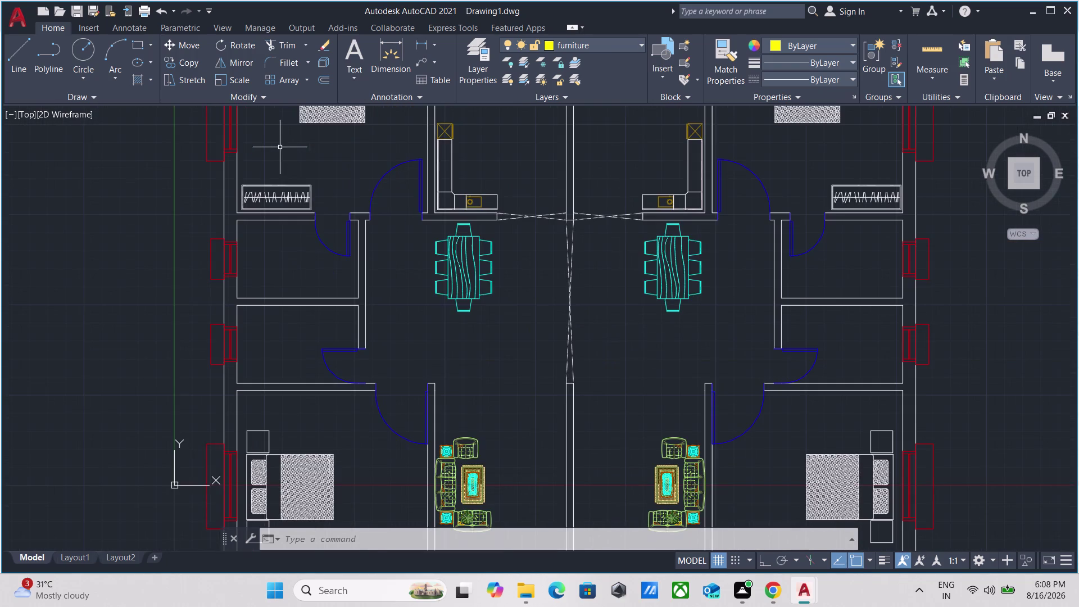
Zoom in and out to review the two mirrored apartment layouts.
scroll(down, 3)
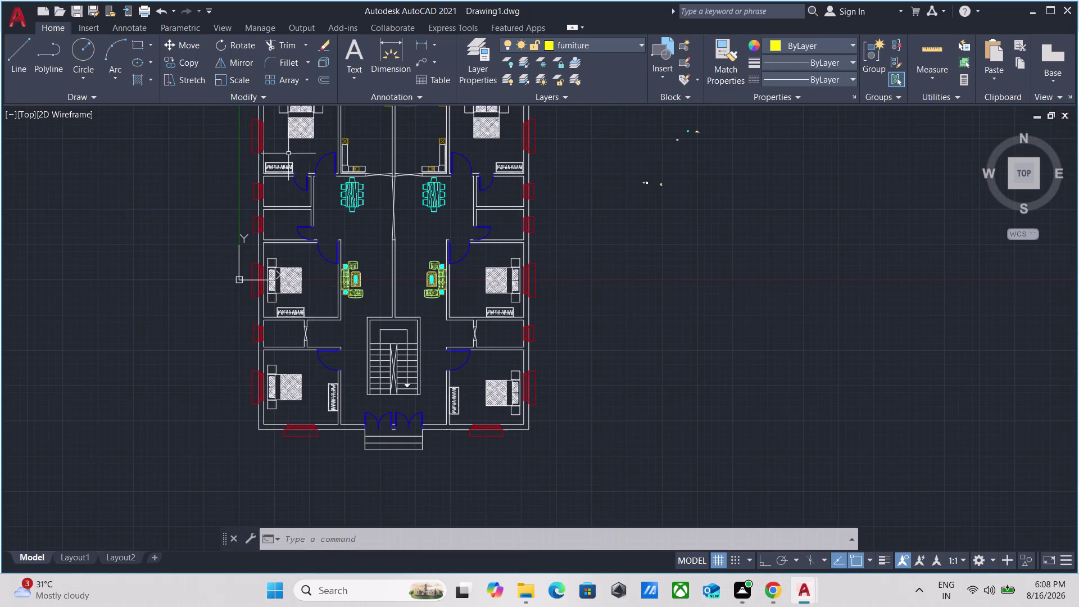
scroll(up, 3)
scroll(up, 3)
scroll(down, 3)
scroll(down, 3)
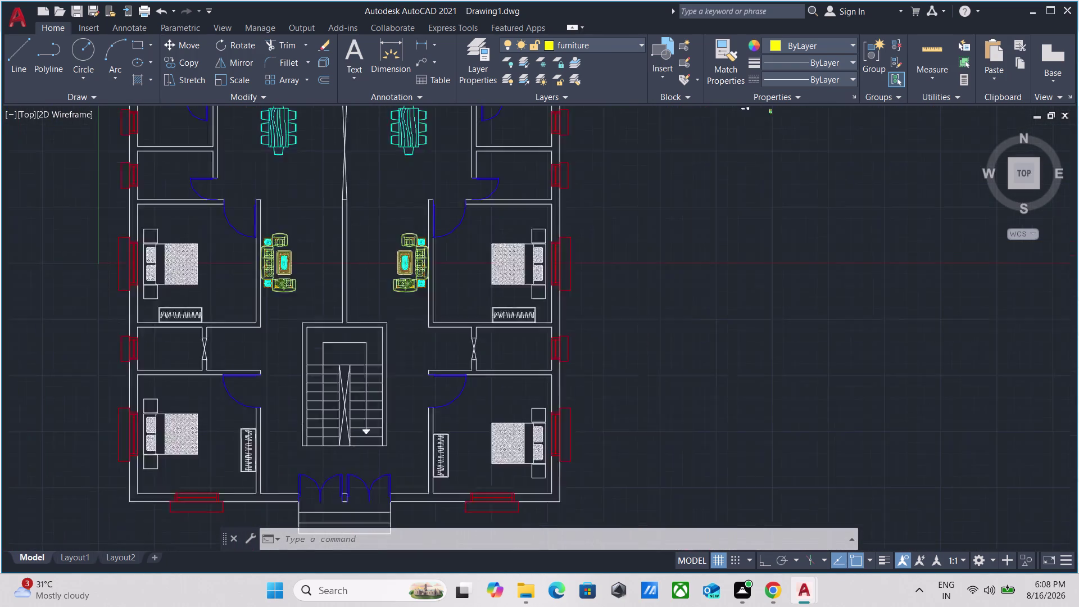
scroll(up, 3)
scroll(up, 3)
scroll(down, 3)
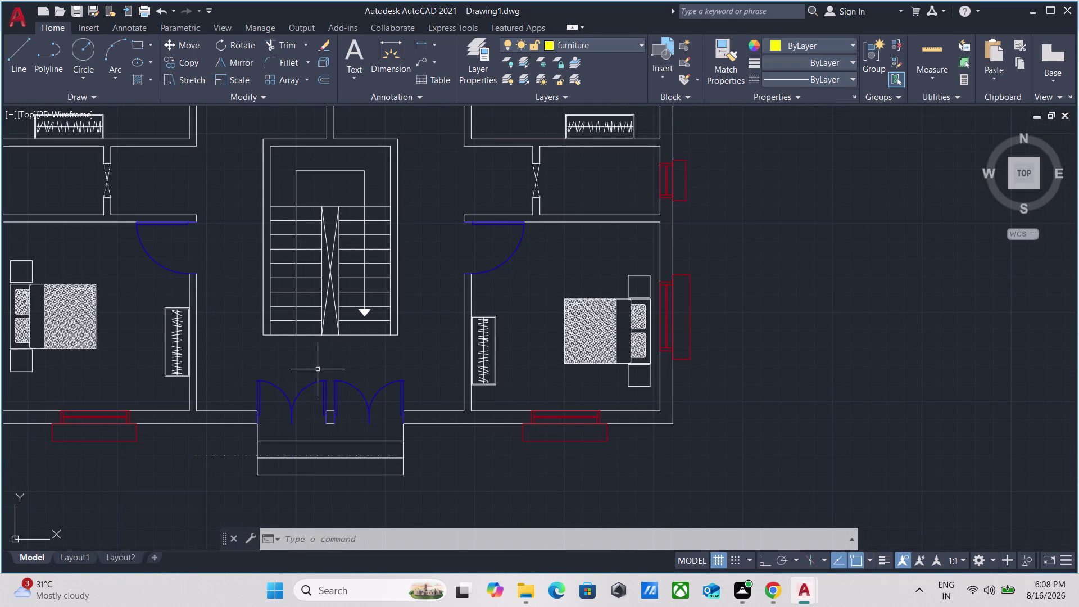
scroll(up, 3)
scroll(up, 3)
scroll(down, 3)
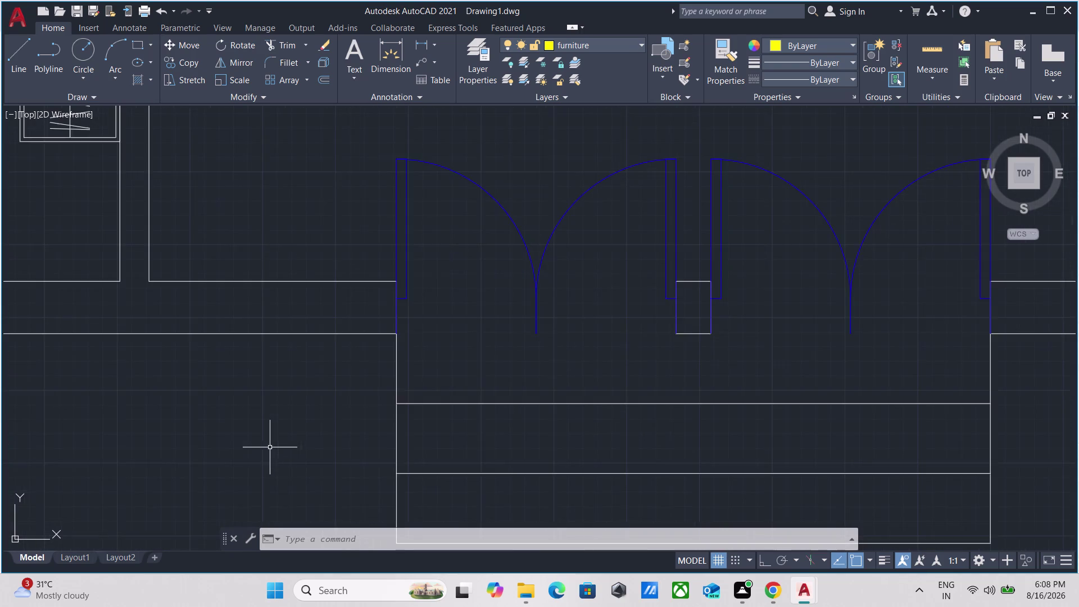
scroll(down, 3)
scroll(down, 3)
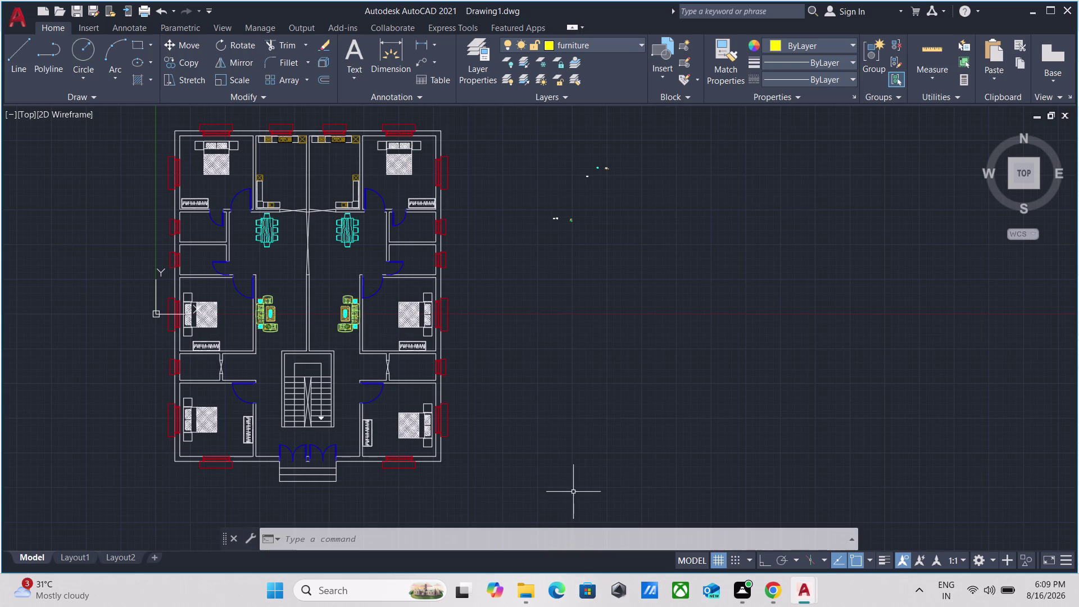
scroll(up, 3)
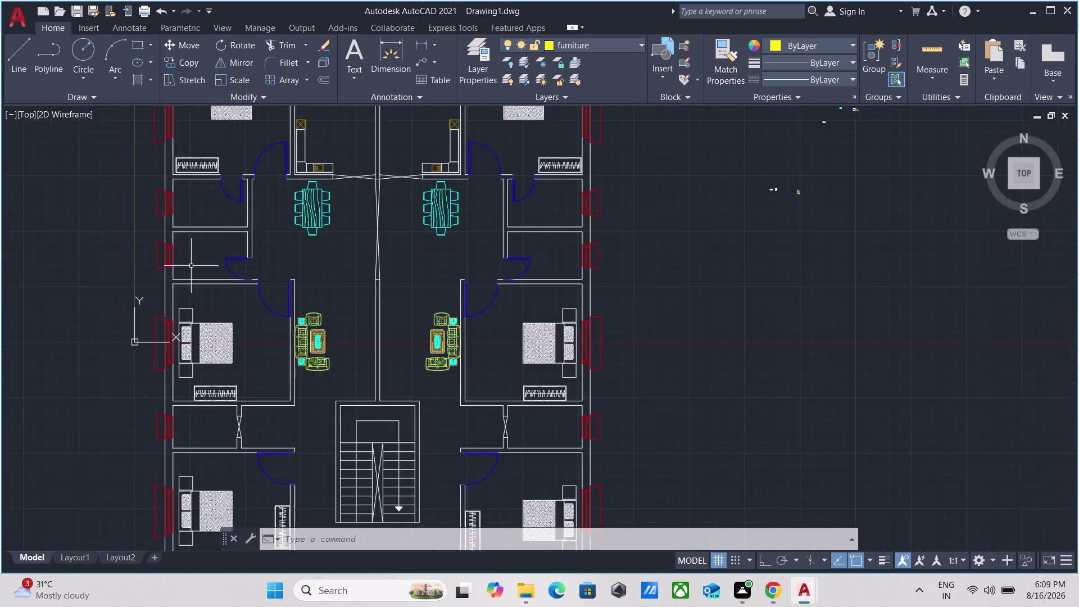
scroll(up, 3)
scroll(down, 3)
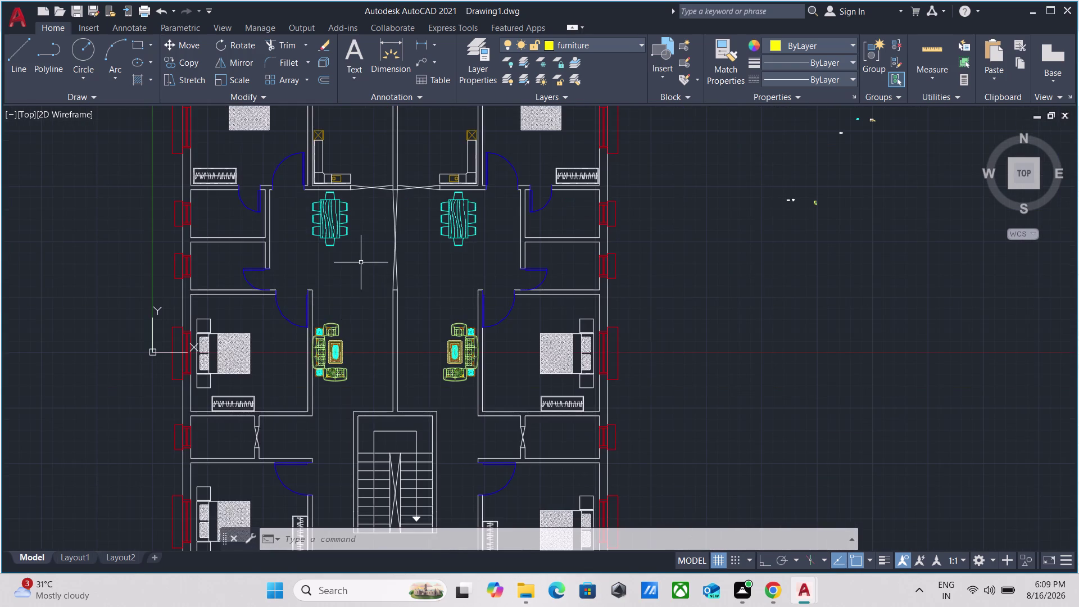
scroll(up, 3)
scroll(down, 3)
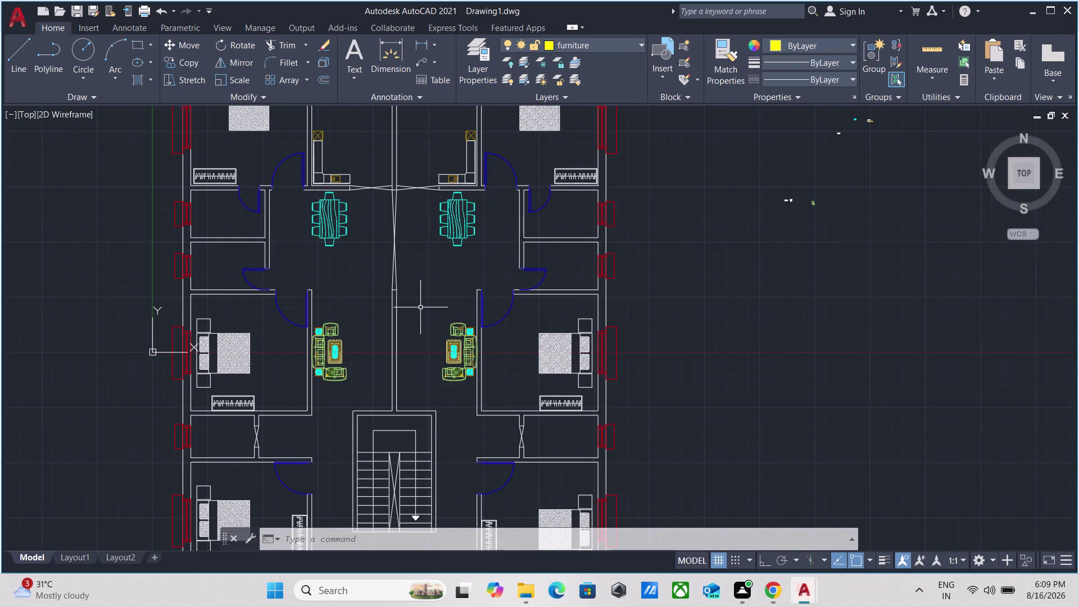
scroll(down, 3)
scroll(up, 3)
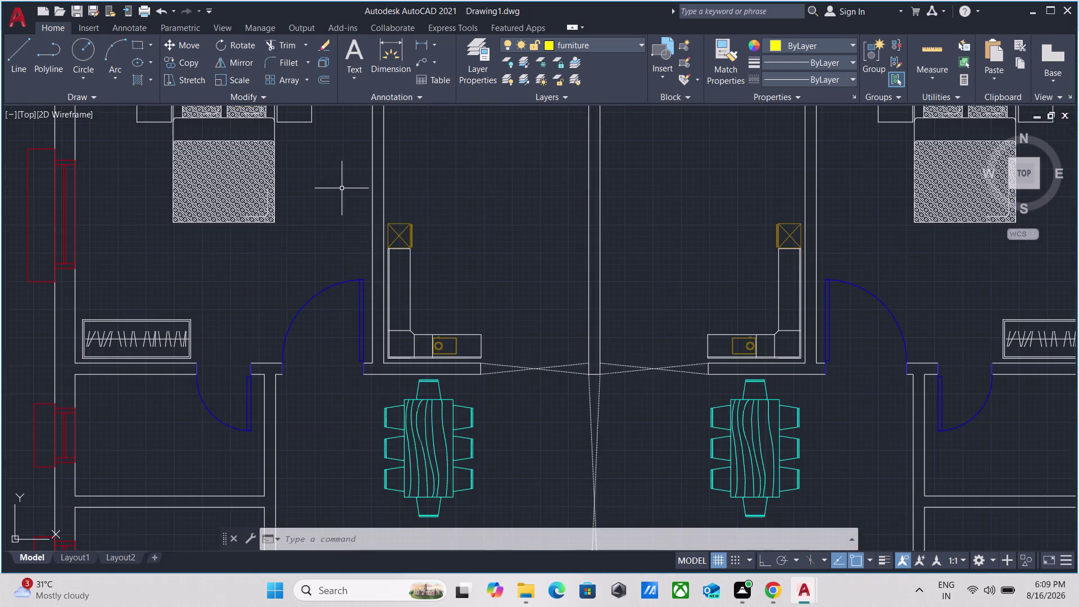
scroll(down, 3)
scroll(up, 3)
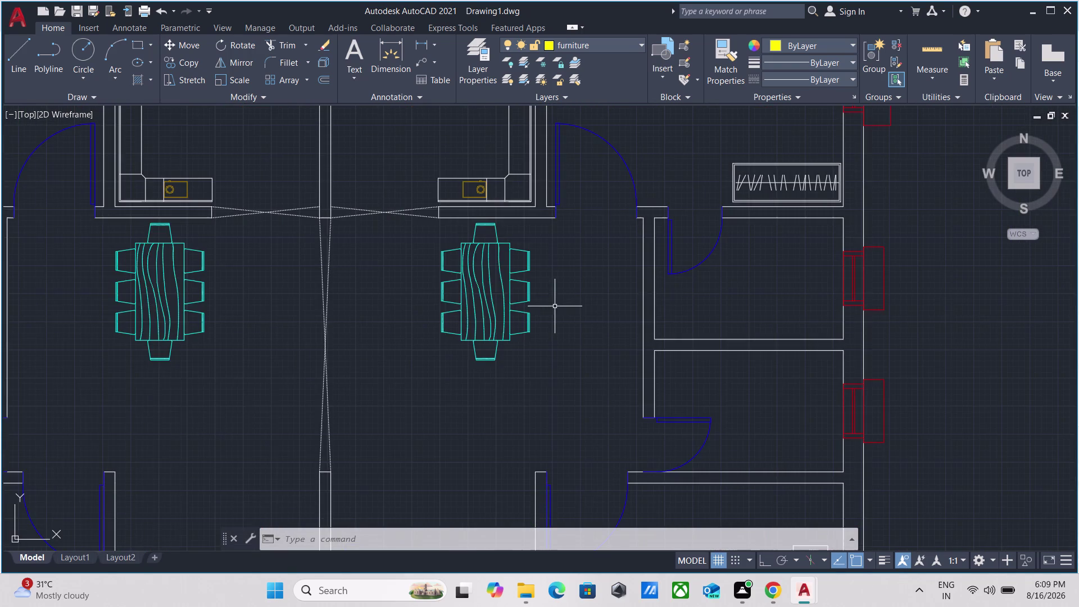
scroll(down, 3)
Pan over to the living room sofas, then switch to Autocad Blocks (2).dwg.
middle_drag(555, 334, 453, 214)
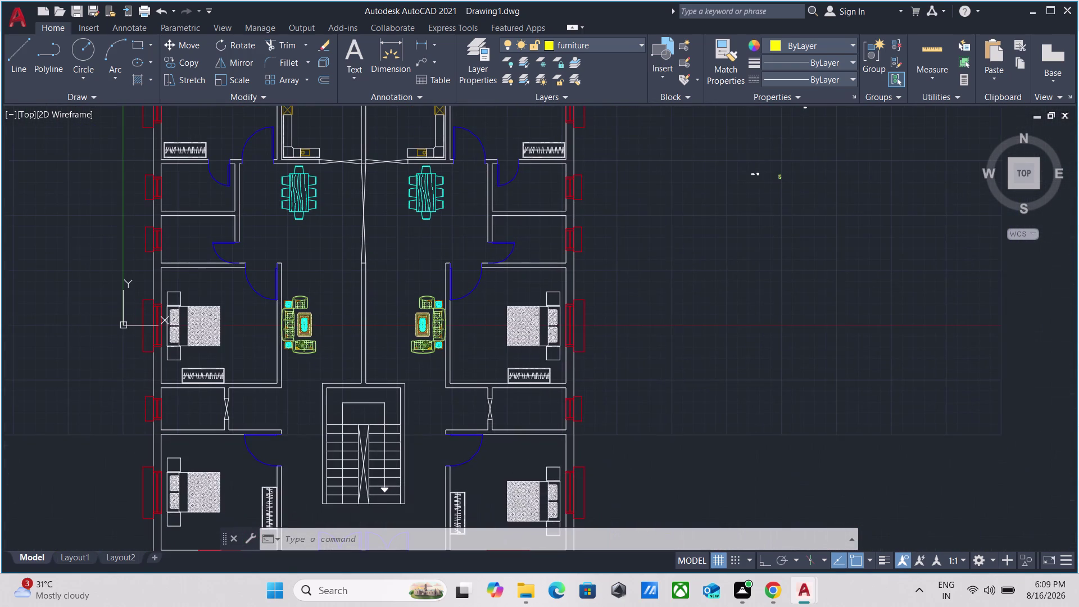
scroll(up, 3)
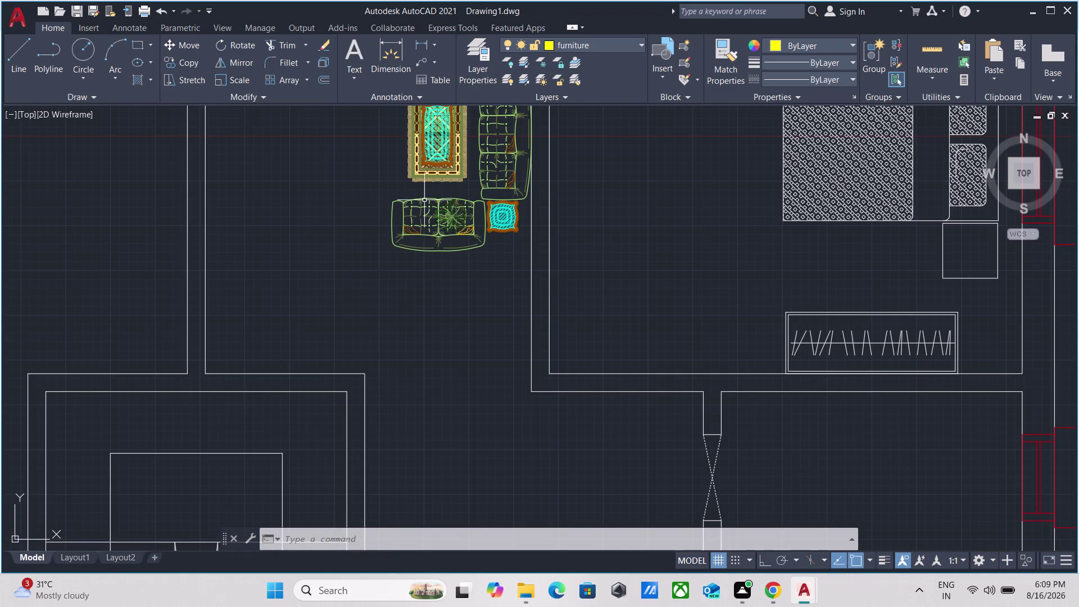
scroll(down, 3)
middle_drag(367, 193, 351, 268)
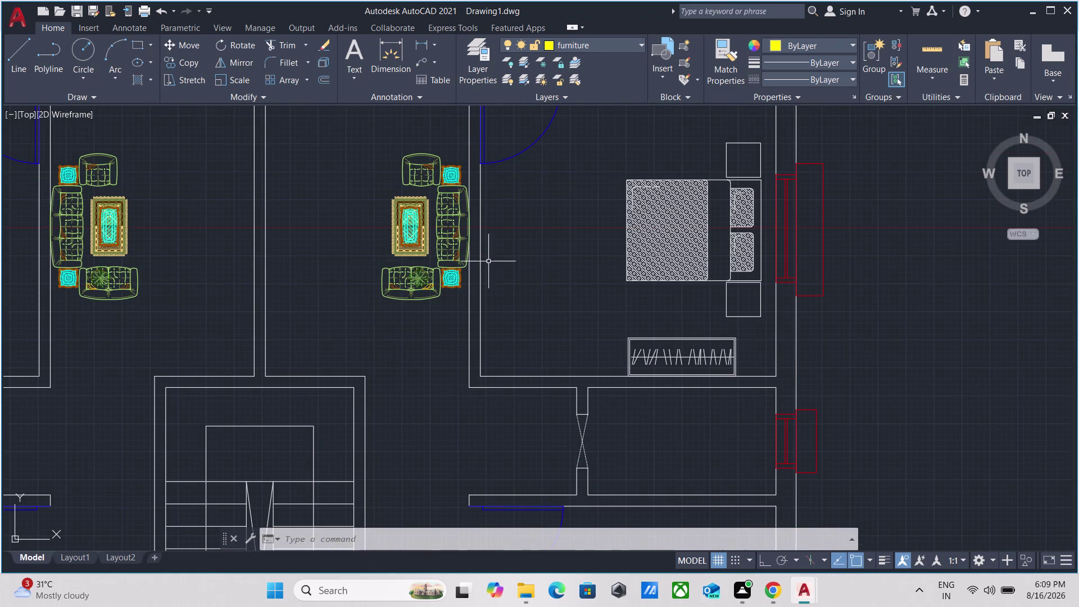
scroll(down, 3)
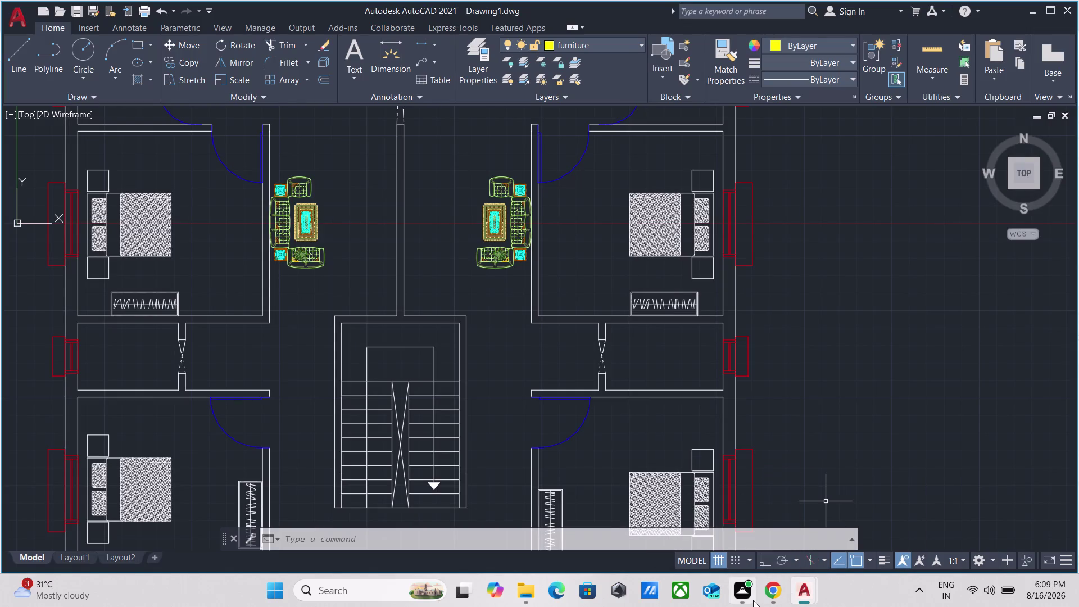
click(837, 539)
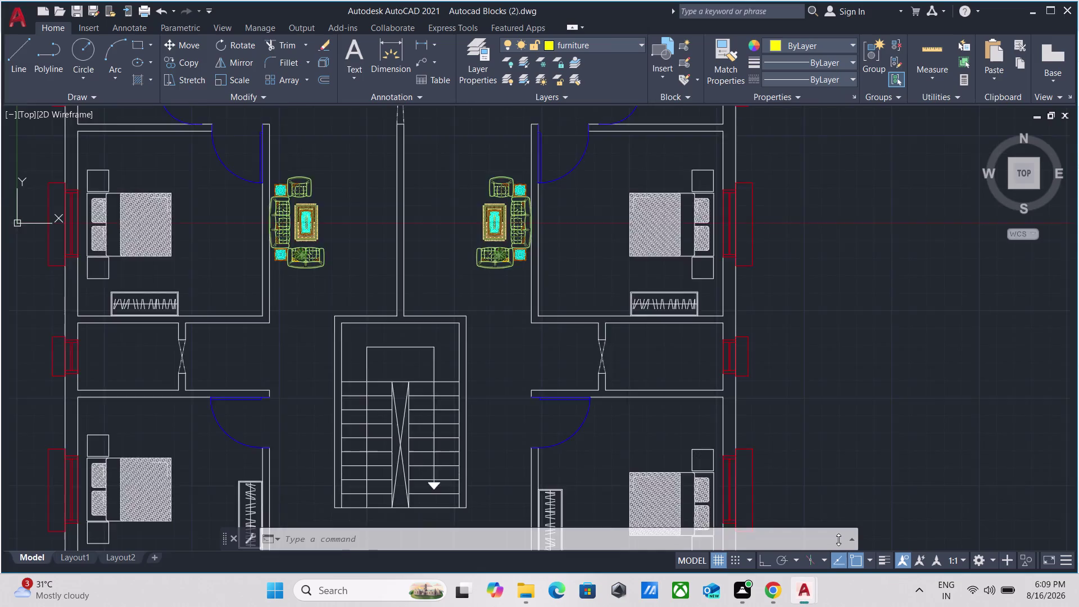
Browse the library's outdoor furniture, fireplace, cabinet and wardrobe blocks.
scroll(down, 3)
scroll(down, 3)
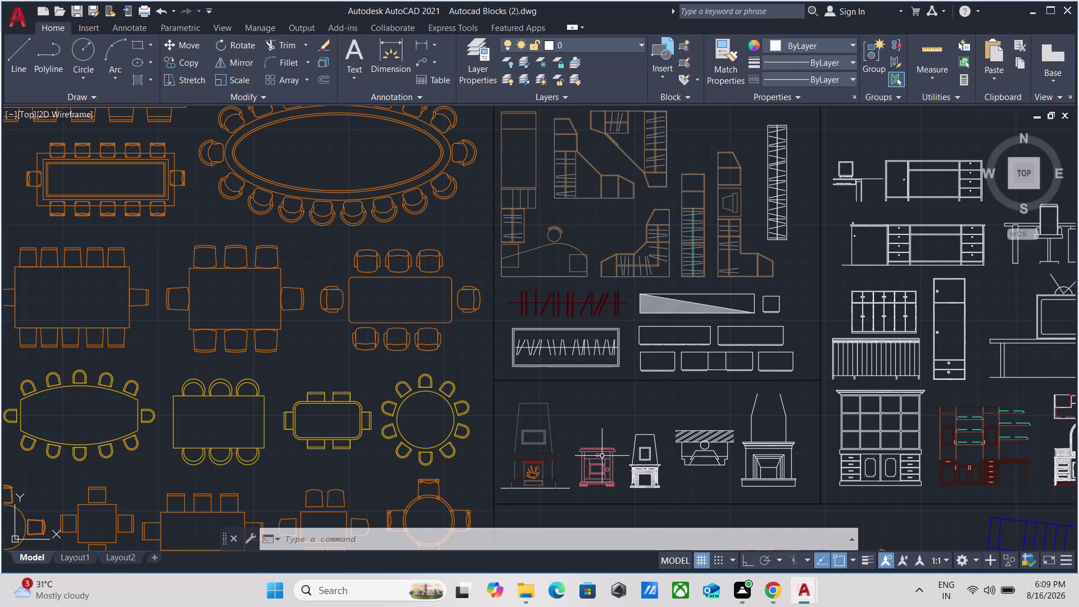
scroll(down, 3)
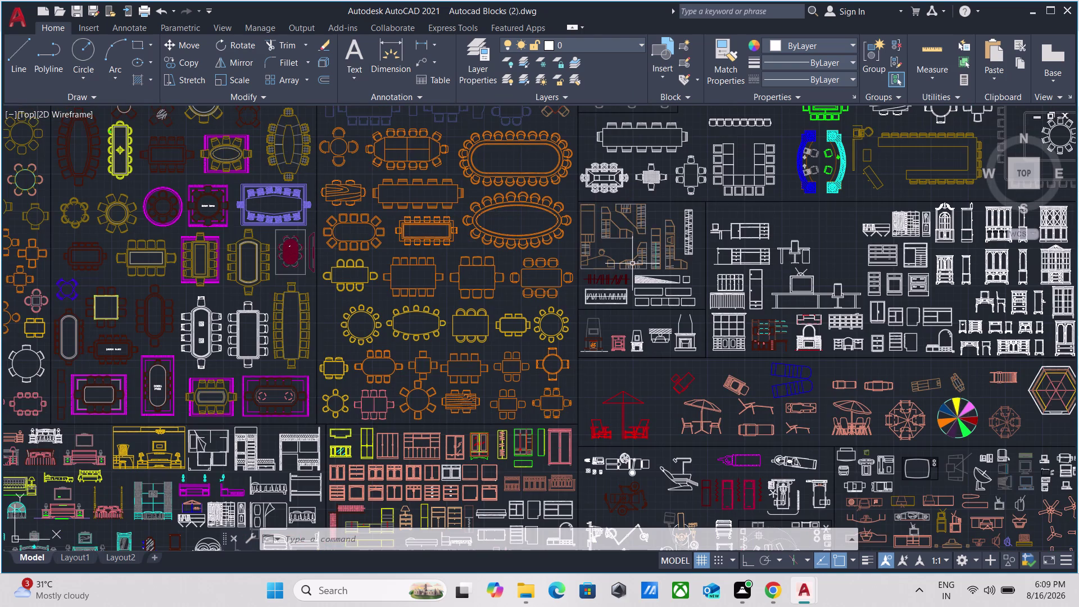
scroll(up, 3)
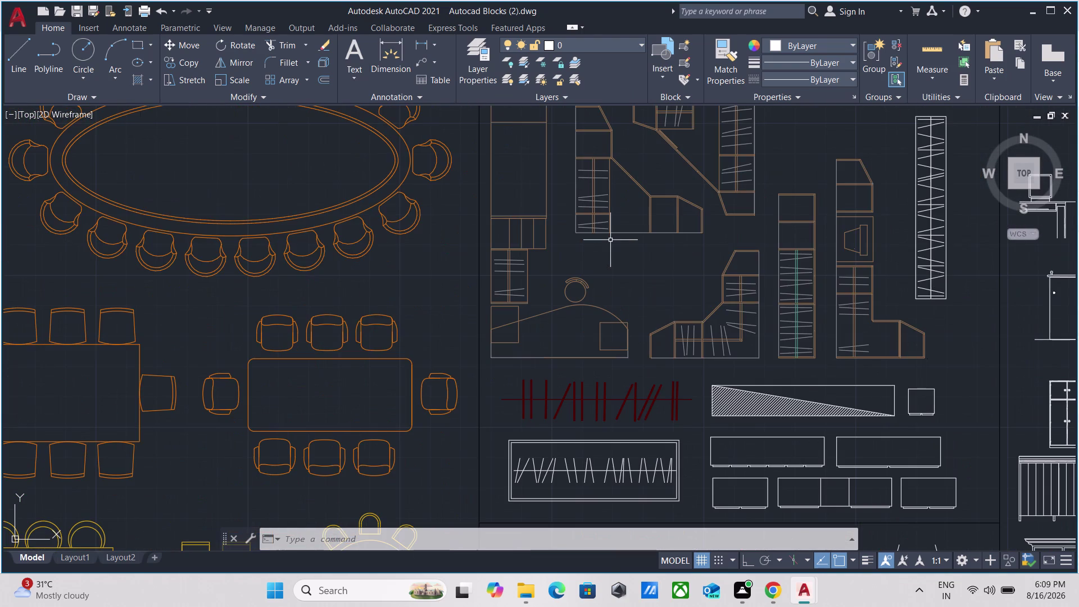
scroll(down, 3)
scroll(down, 3)
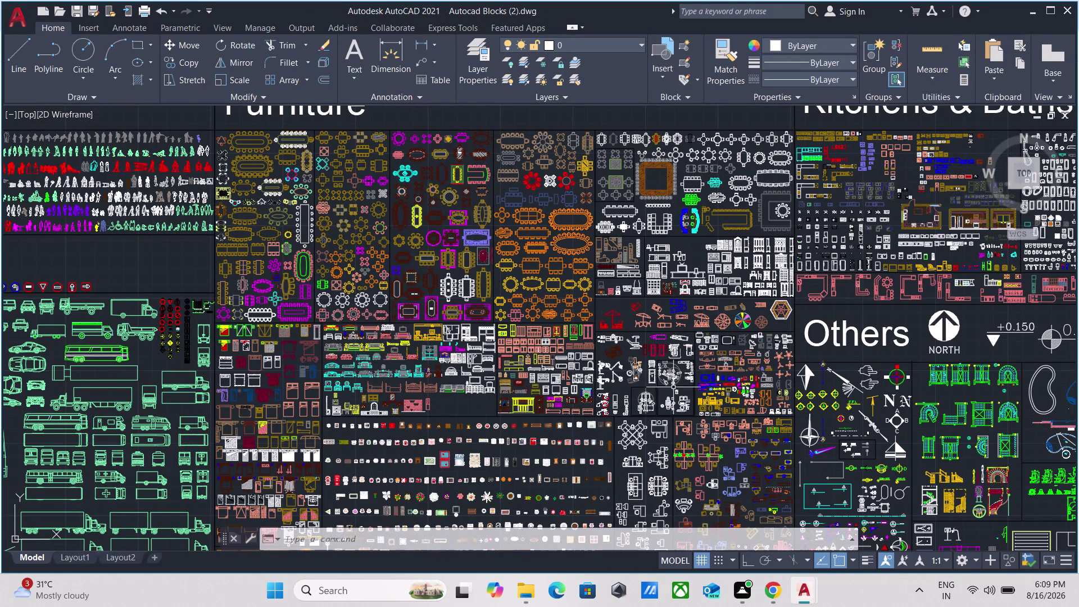
scroll(up, 3)
scroll(up, 3)
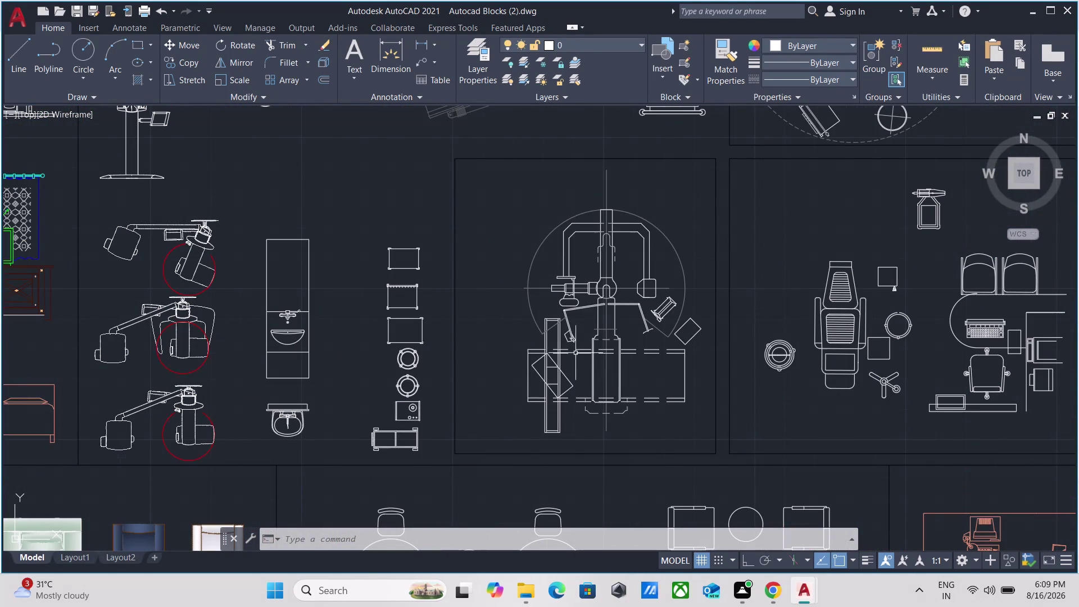
scroll(down, 3)
scroll(up, 3)
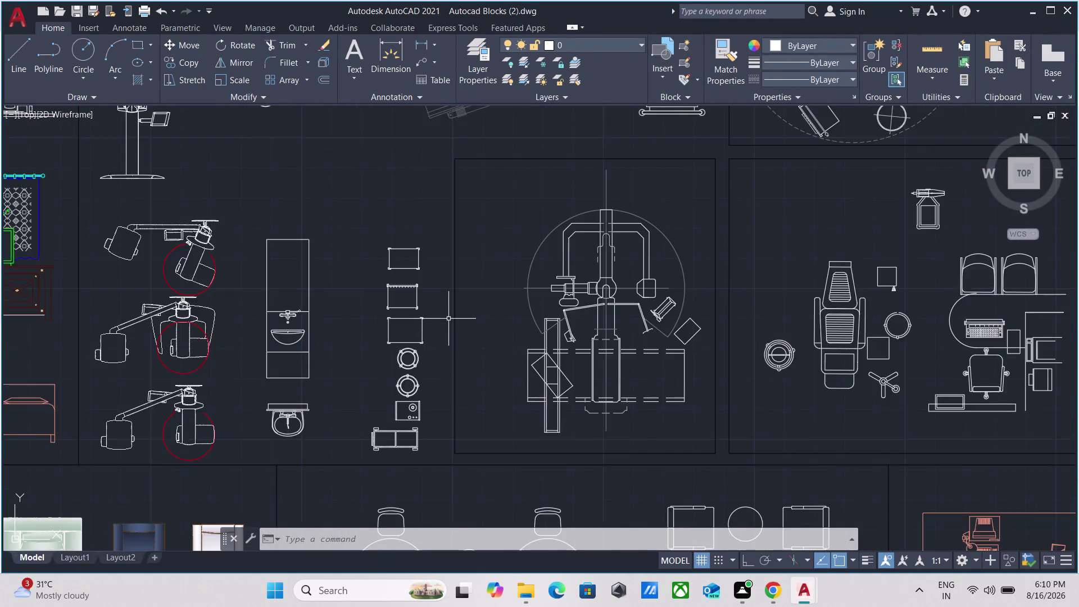
scroll(up, 3)
scroll(down, 3)
middle_drag(389, 259, 367, 459)
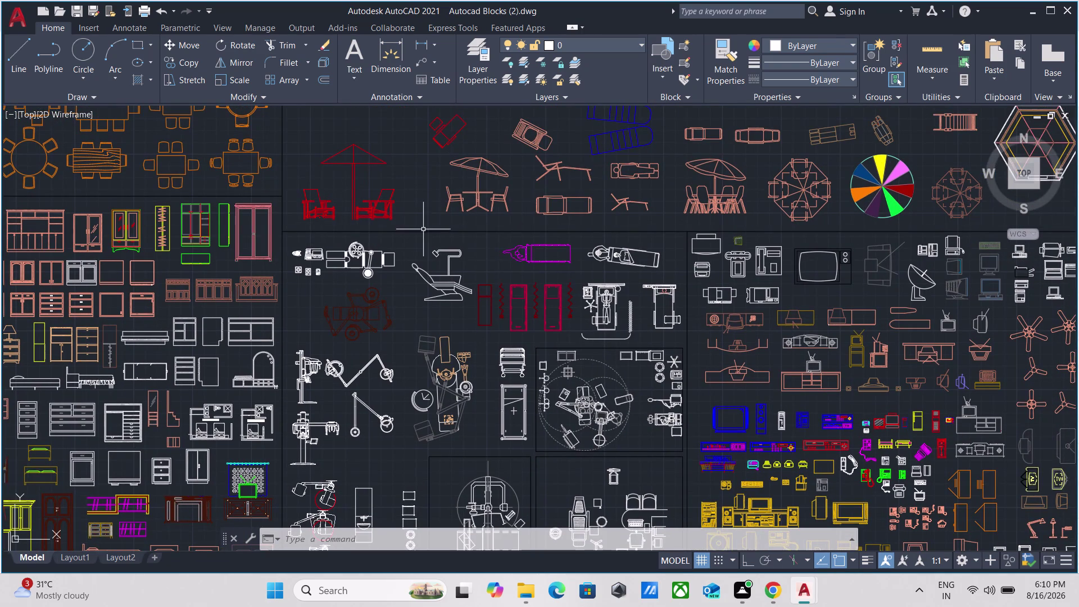
middle_drag(426, 231, 398, 420)
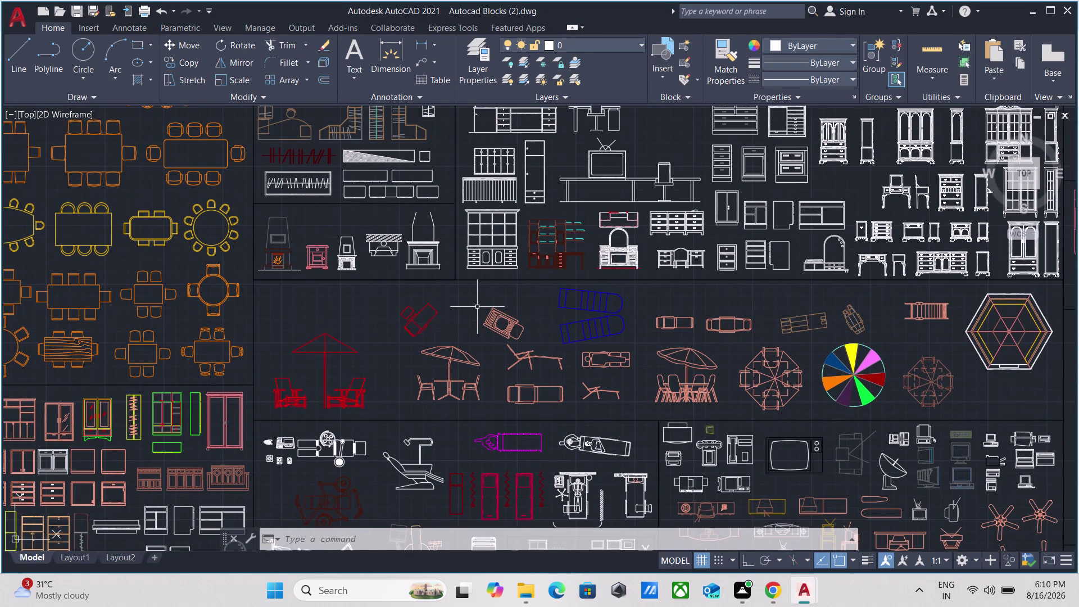
middle_drag(551, 273, 458, 533)
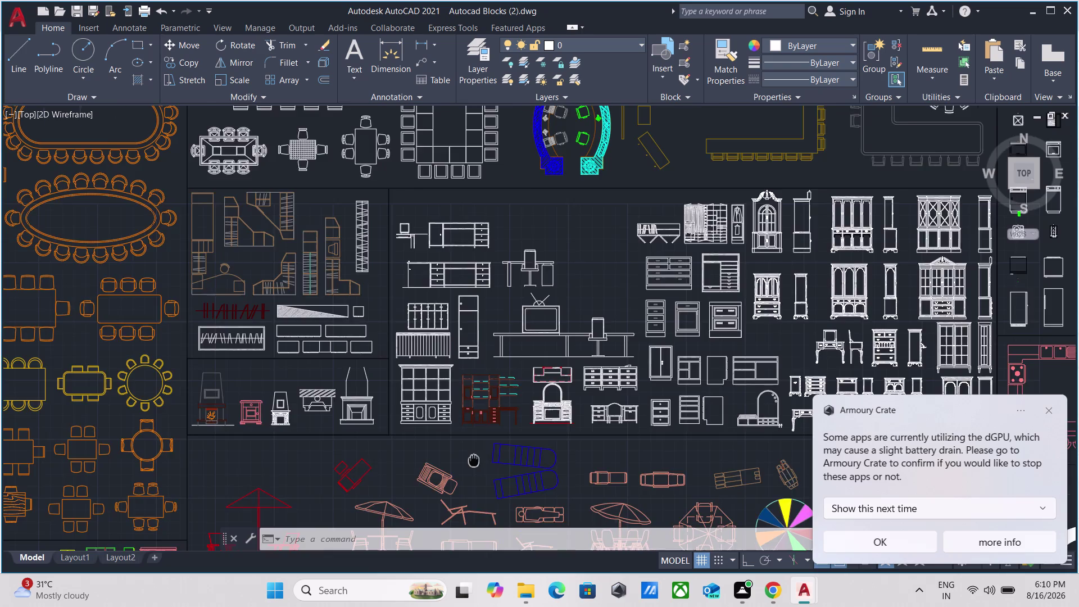
Pan past the dining and storage blocks and zoom in on the Kitchens & Baths fixtures.
scroll(down, 3)
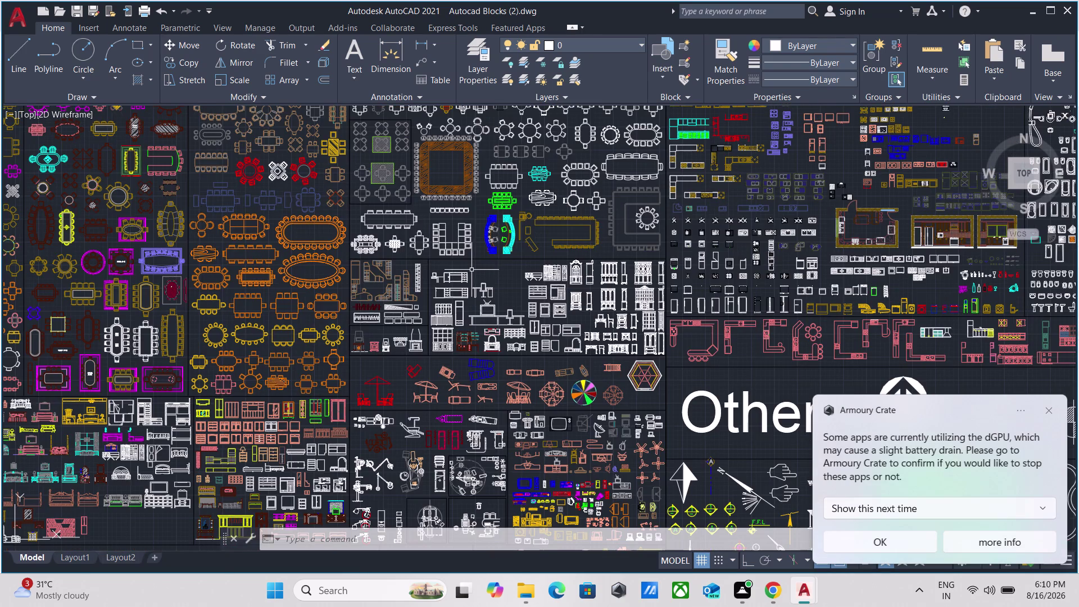
scroll(up, 3)
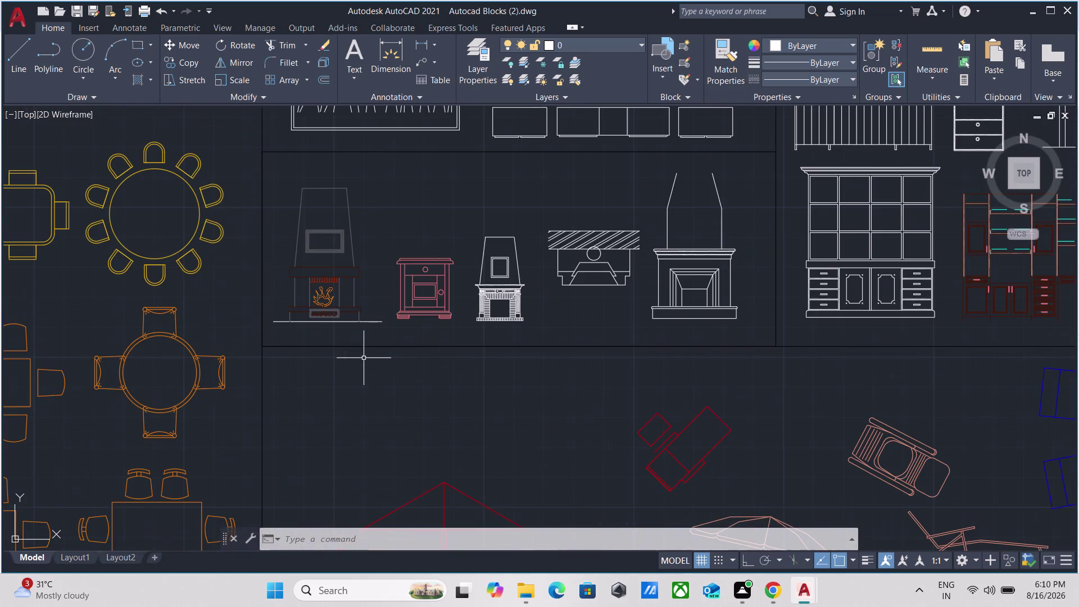
scroll(down, 3)
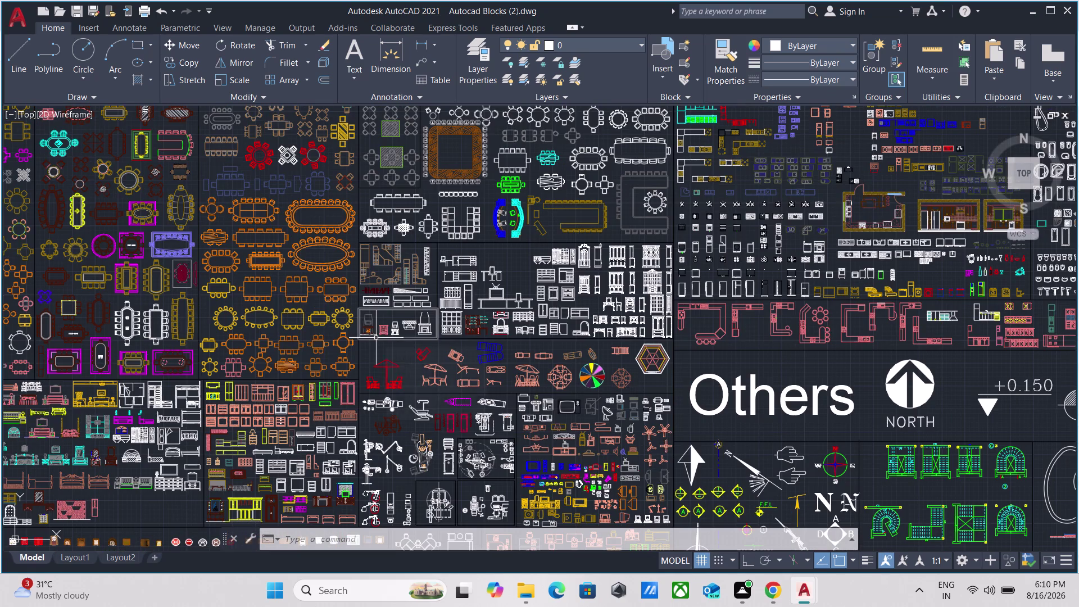
scroll(up, 3)
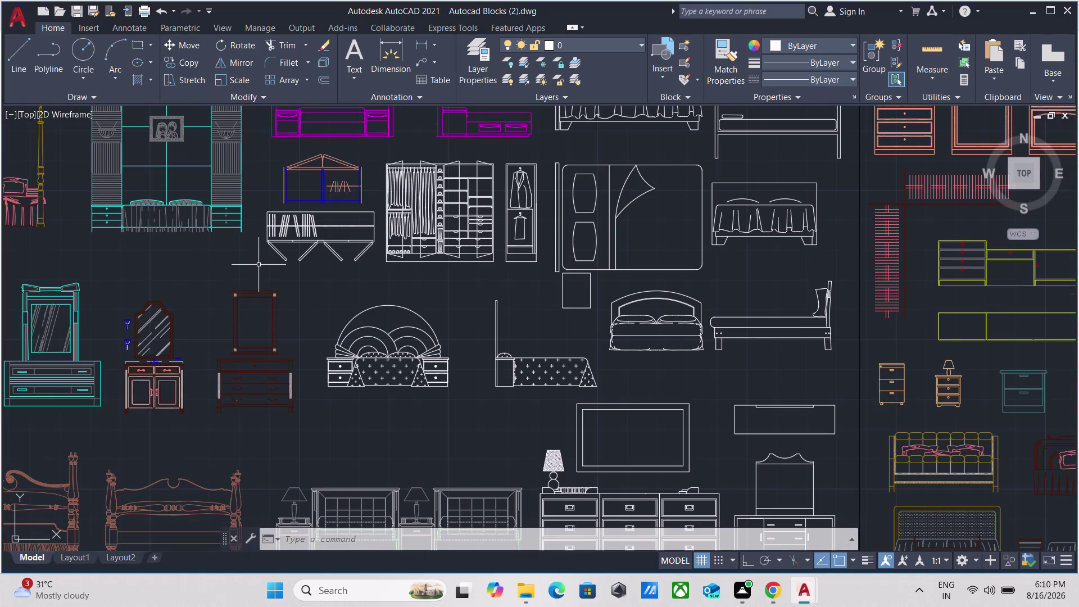
scroll(down, 3)
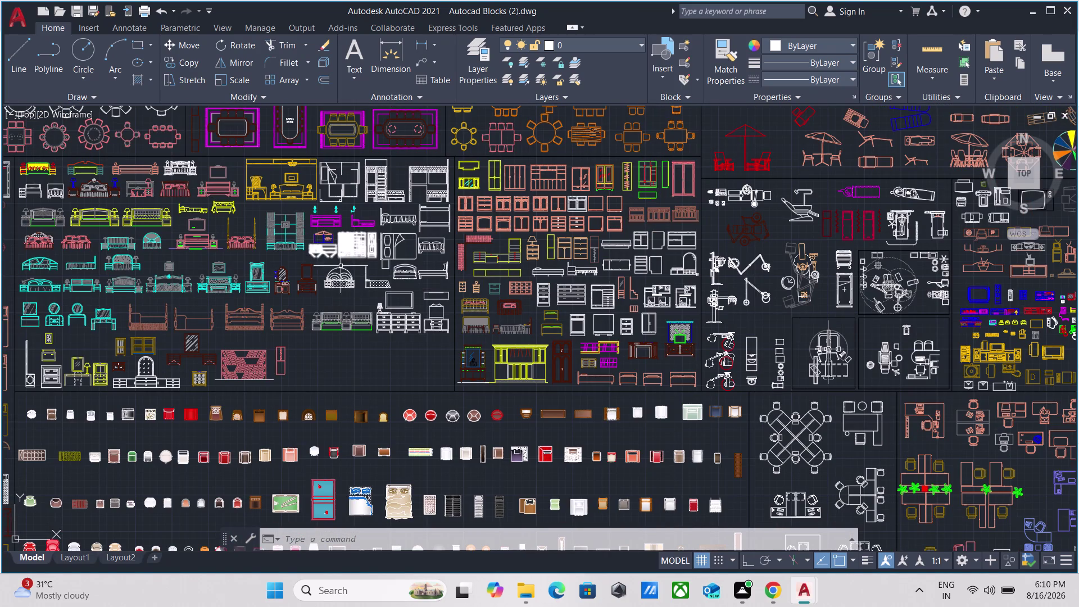
scroll(down, 3)
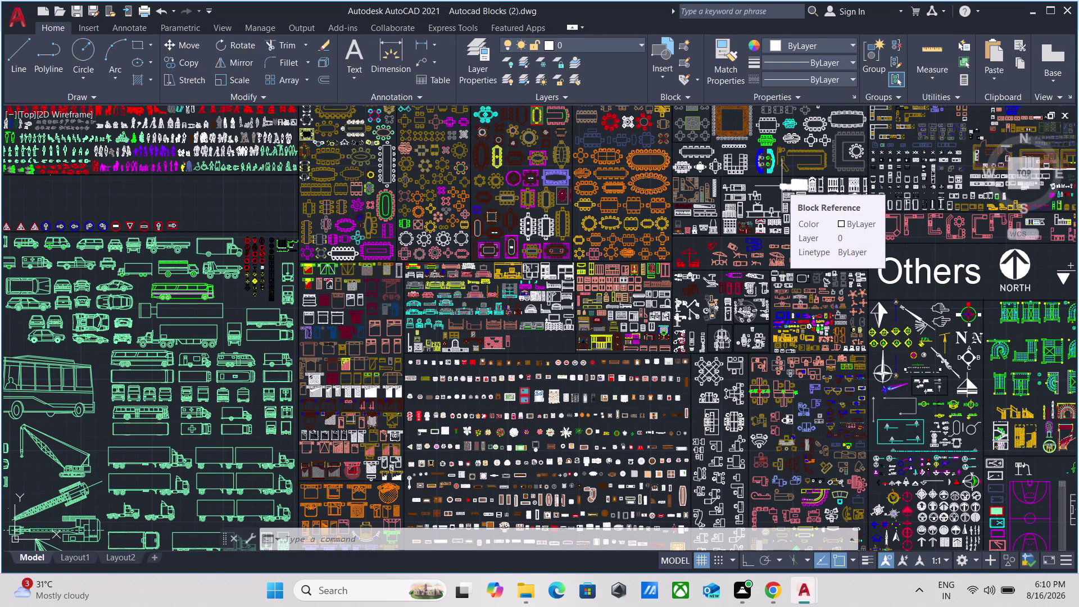
scroll(up, 3)
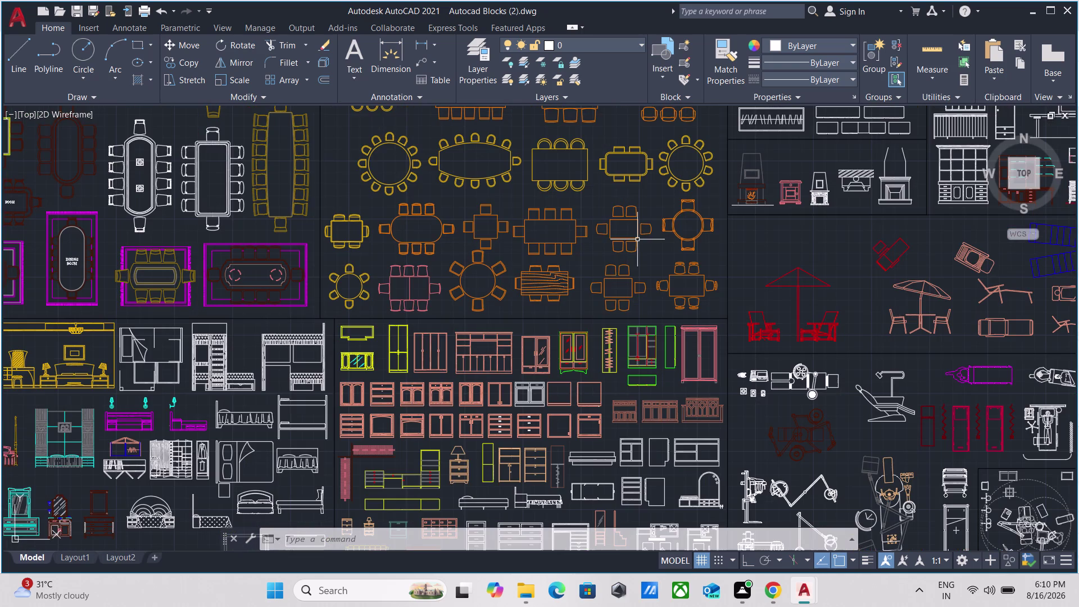
scroll(down, 3)
scroll(down, 3)
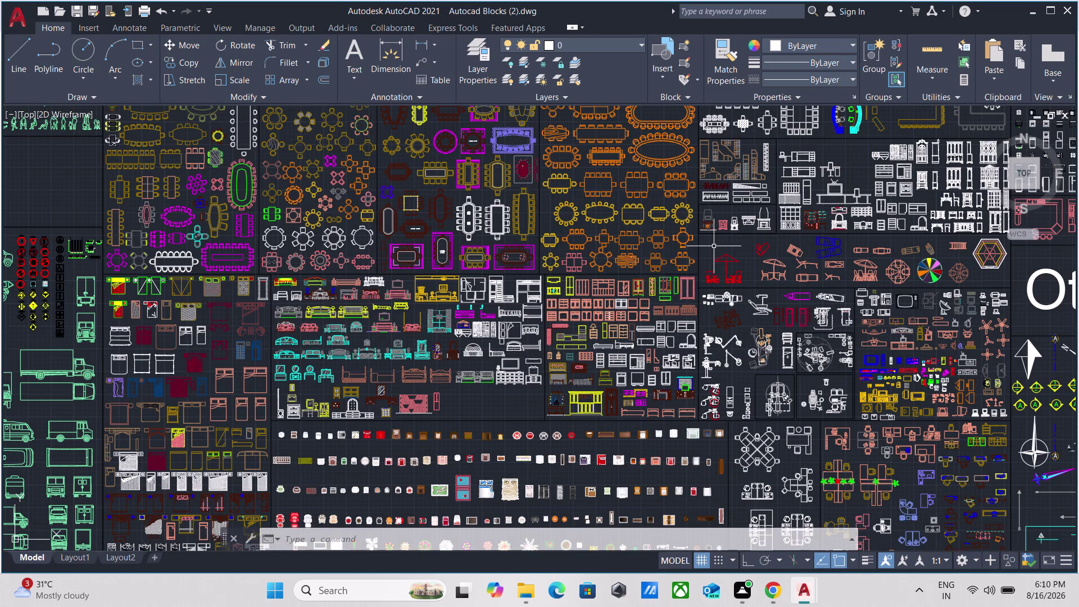
middle_drag(713, 246, 415, 480)
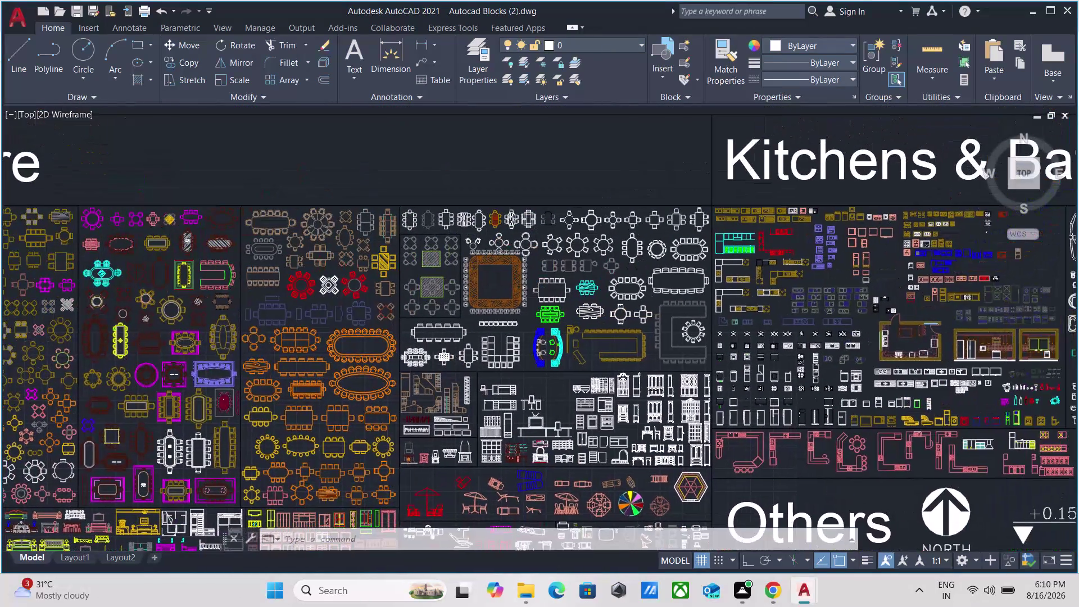
scroll(up, 3)
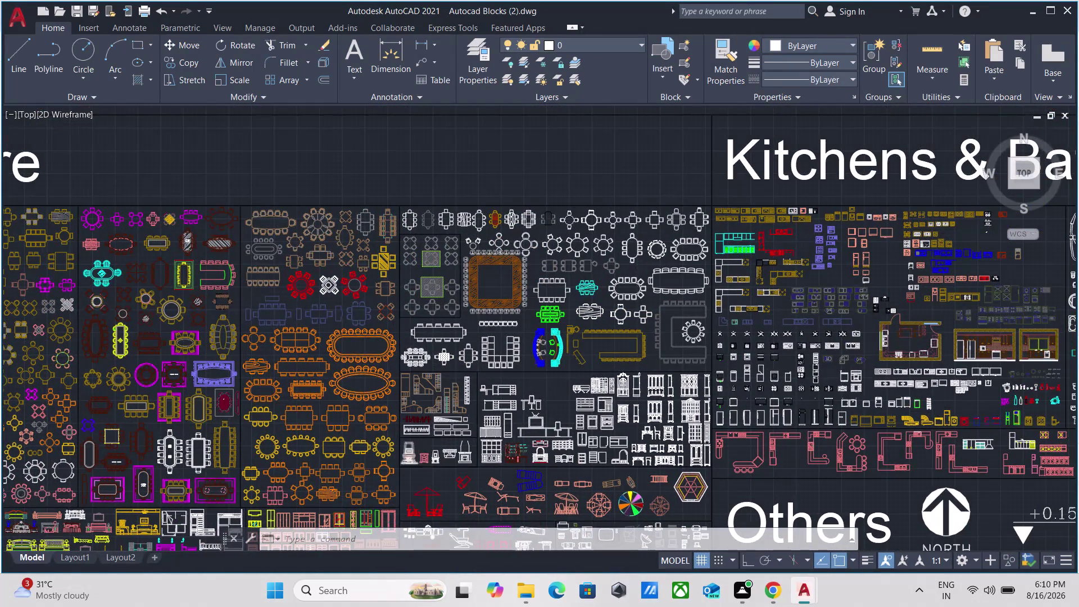
scroll(up, 3)
scroll(down, 3)
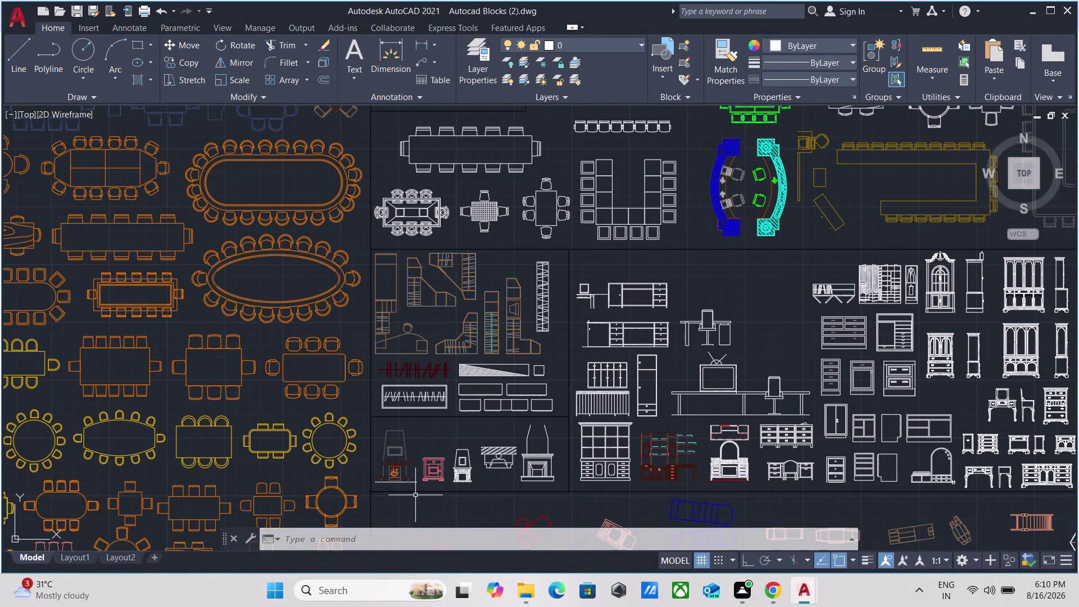
middle_drag(415, 495, 442, 311)
scroll(down, 3)
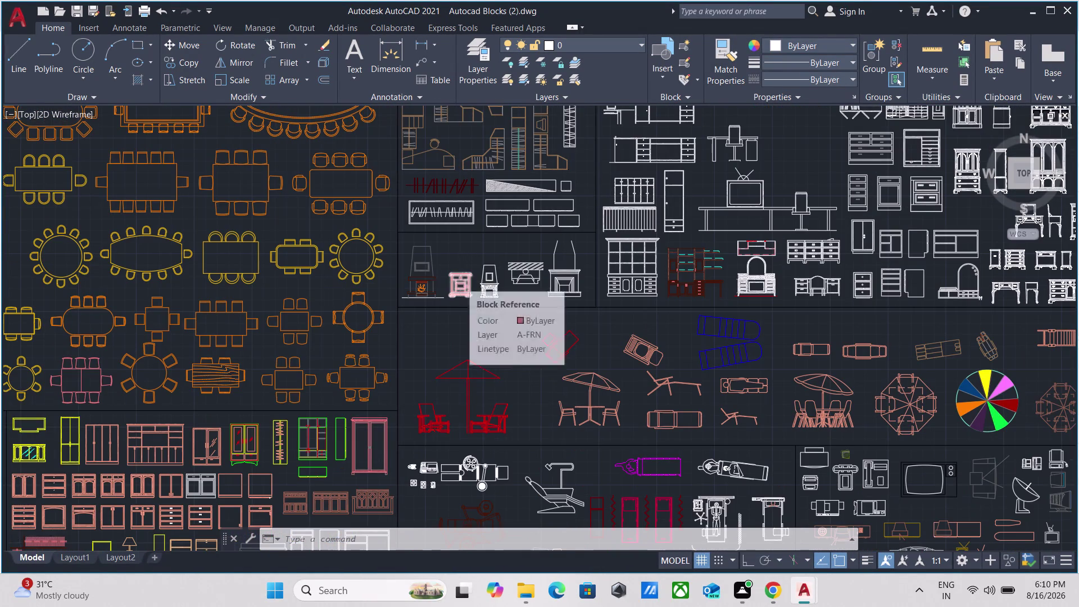
scroll(down, 3)
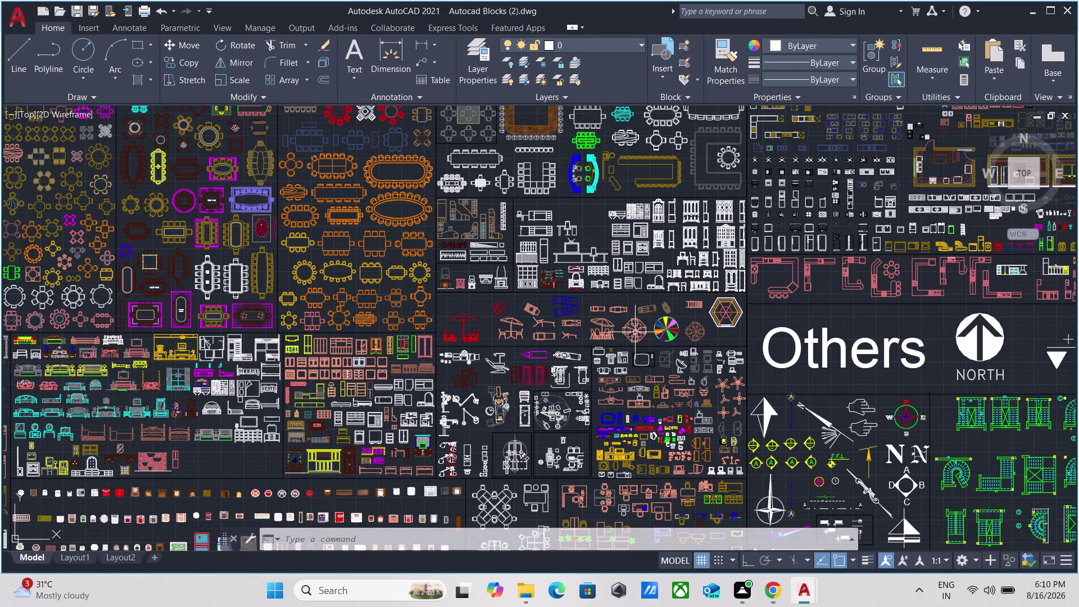
scroll(up, 3)
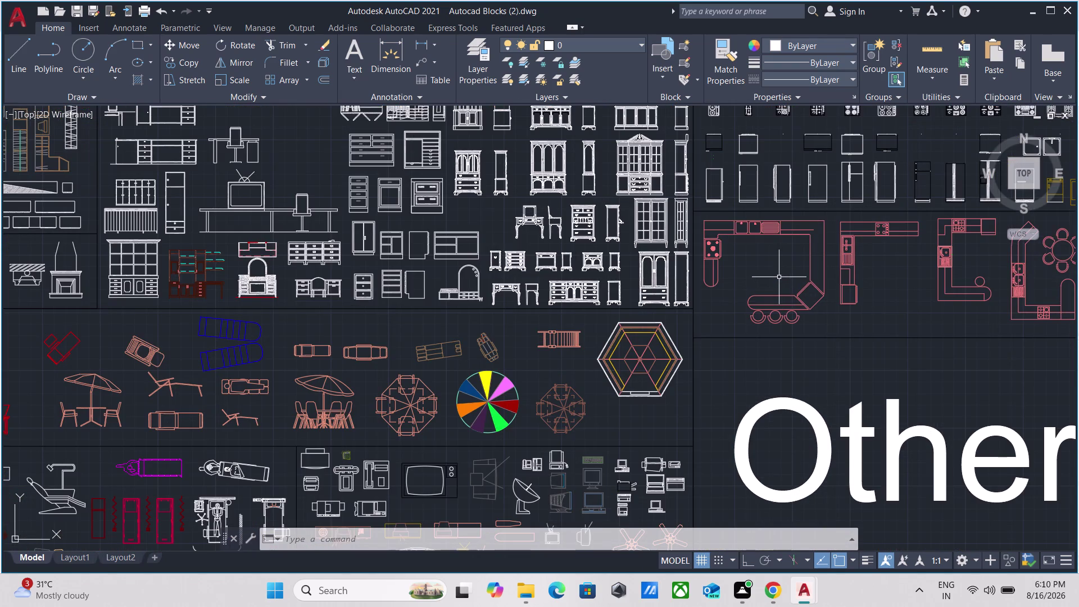
middle_drag(778, 277, 649, 299)
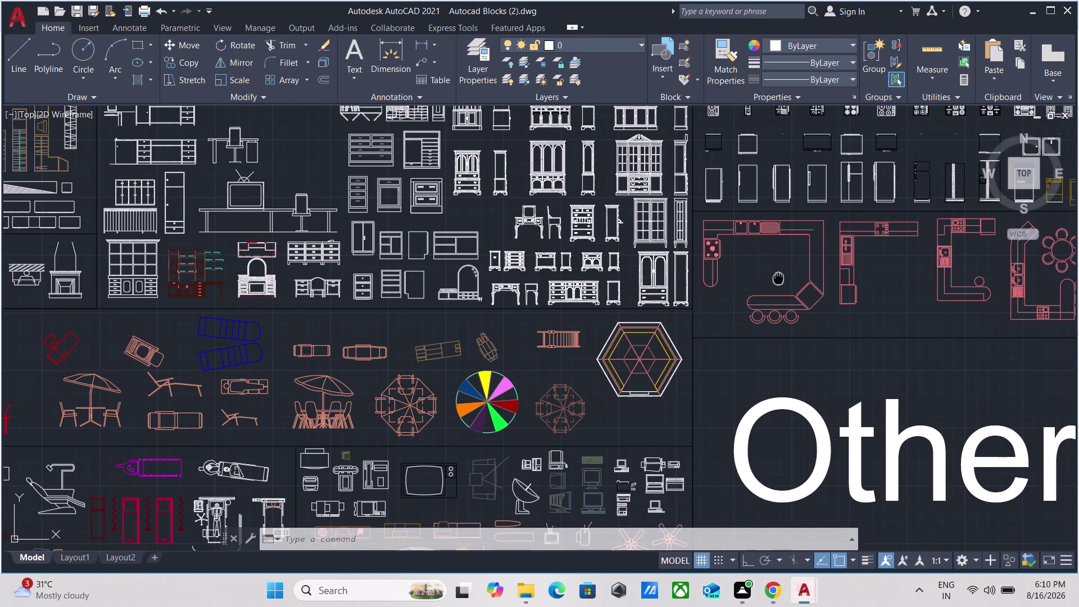
middle_drag(649, 299, 544, 314)
scroll(down, 3)
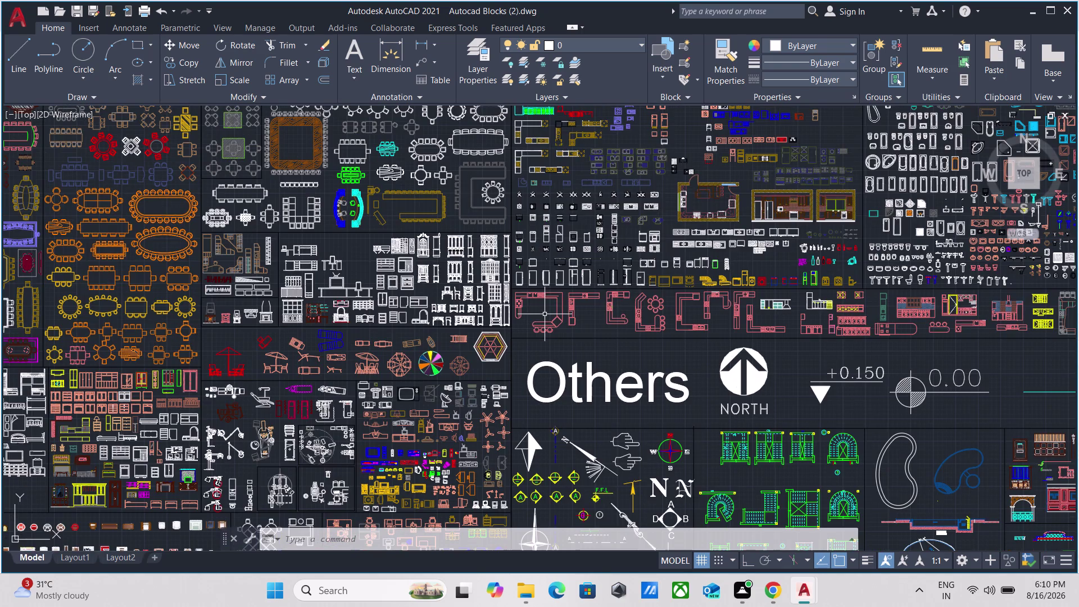
middle_drag(925, 151, 736, 223)
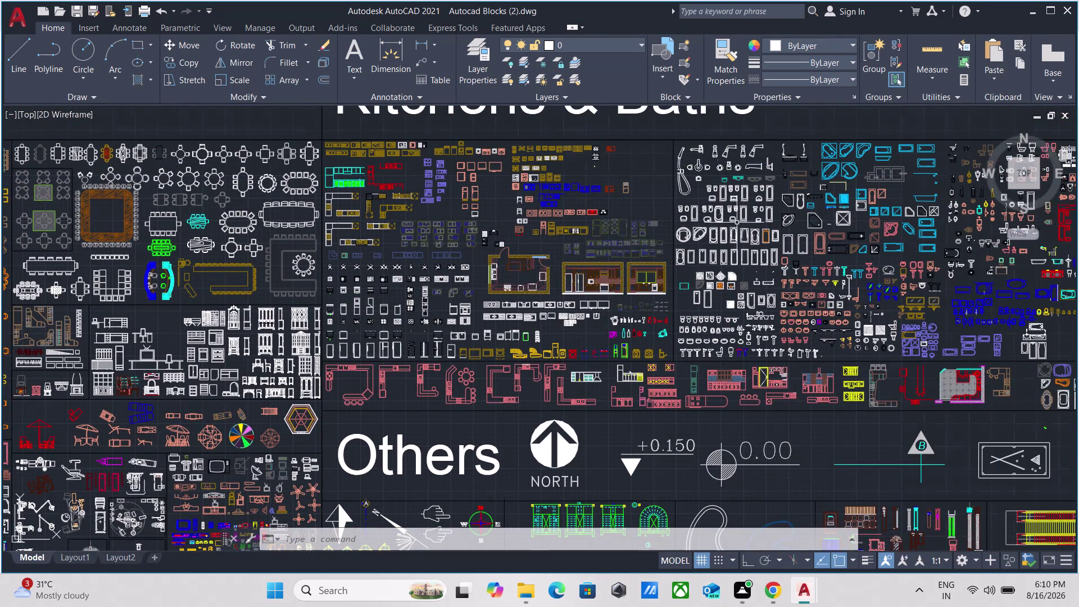
scroll(up, 3)
scroll(up, 3)
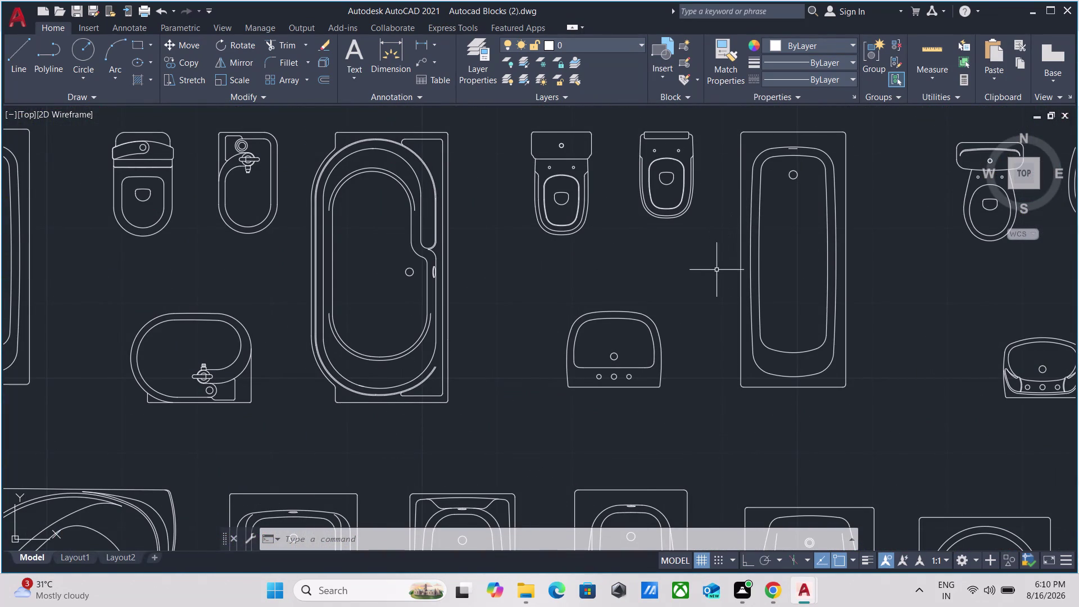
Cancel a mistaken window selection around the bathroom fixtures.
click(891, 271)
click(544, 260)
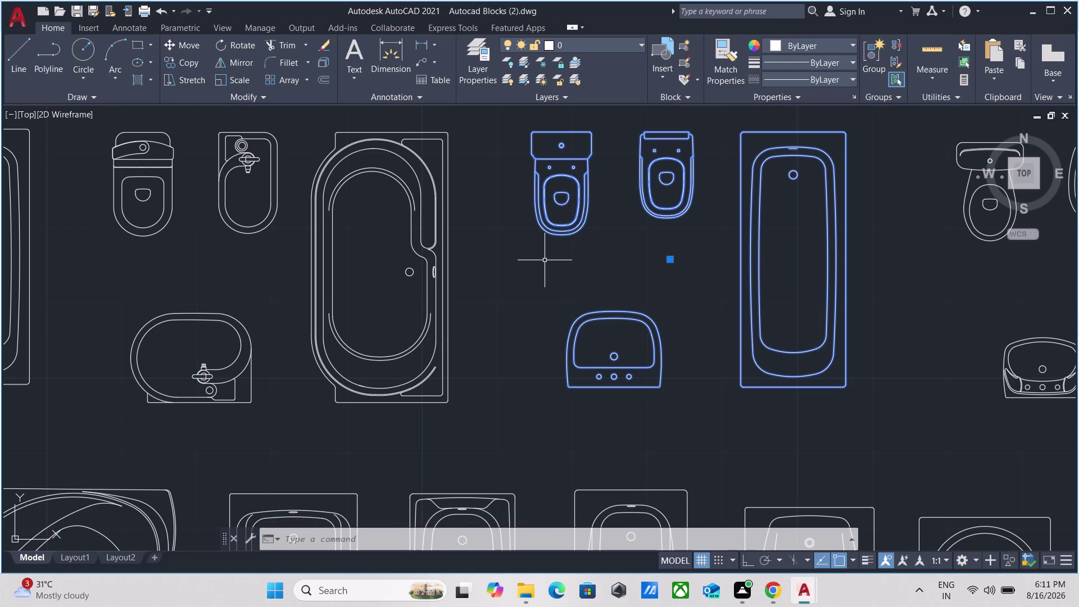
key(Escape)
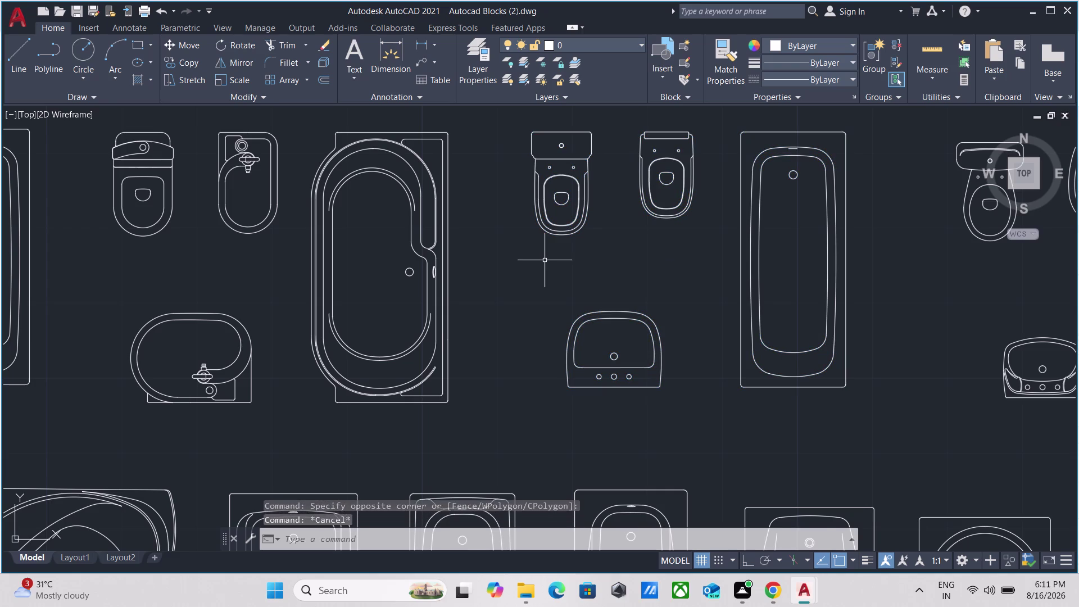
Copy the toilet, bidet, basin and bathtub, then return to Drawing1.dwg.
scroll(down, 3)
click(515, 383)
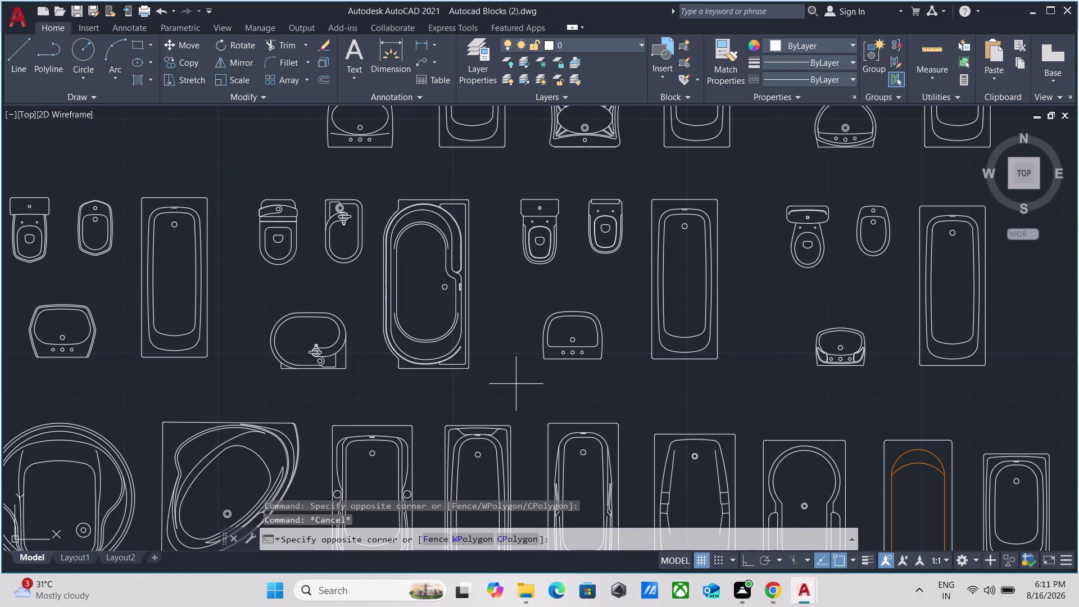
click(280, 257)
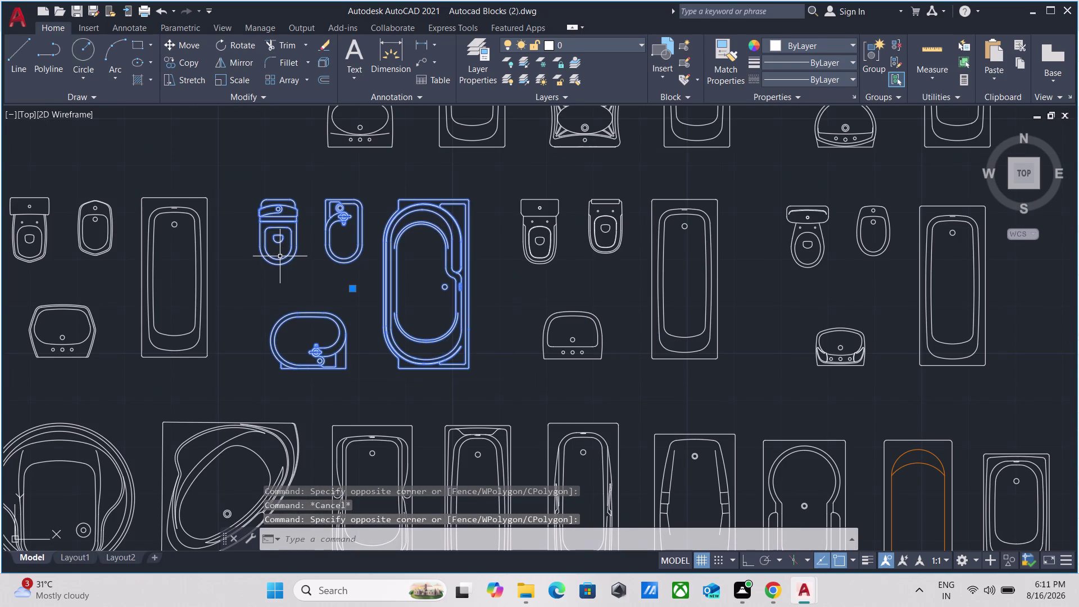
key(ctrl+c)
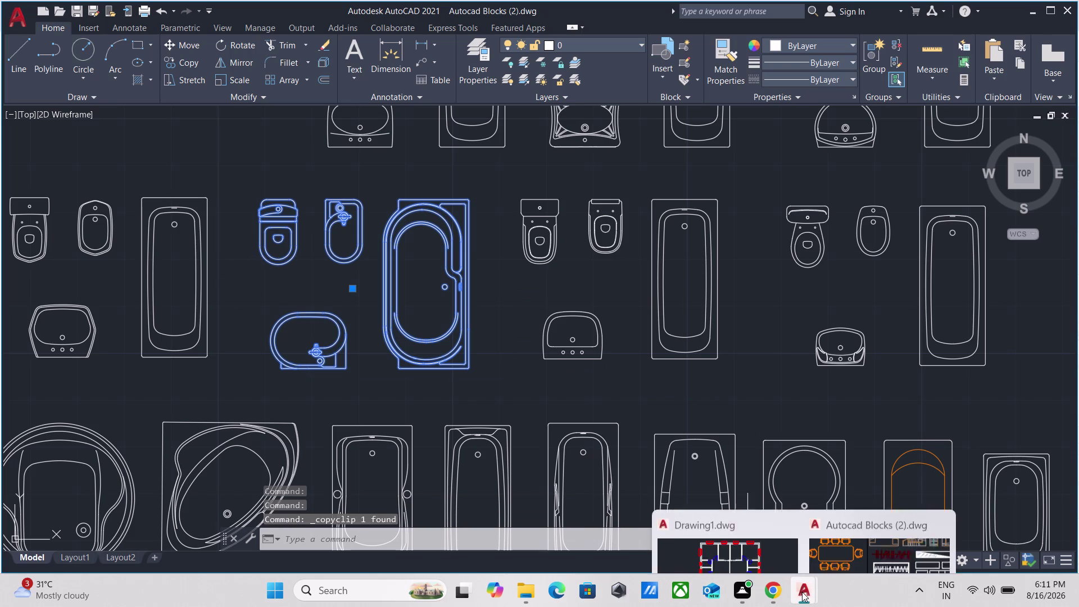
click(736, 528)
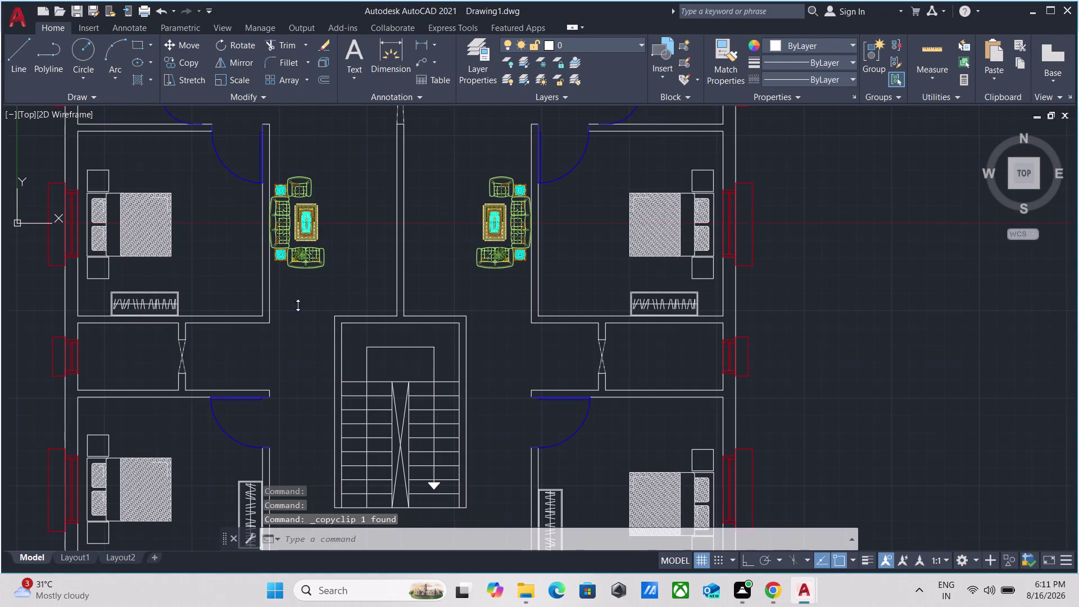
Paste the copied bathroom fixtures into an empty spot of Drawing1.
scroll(down, 3)
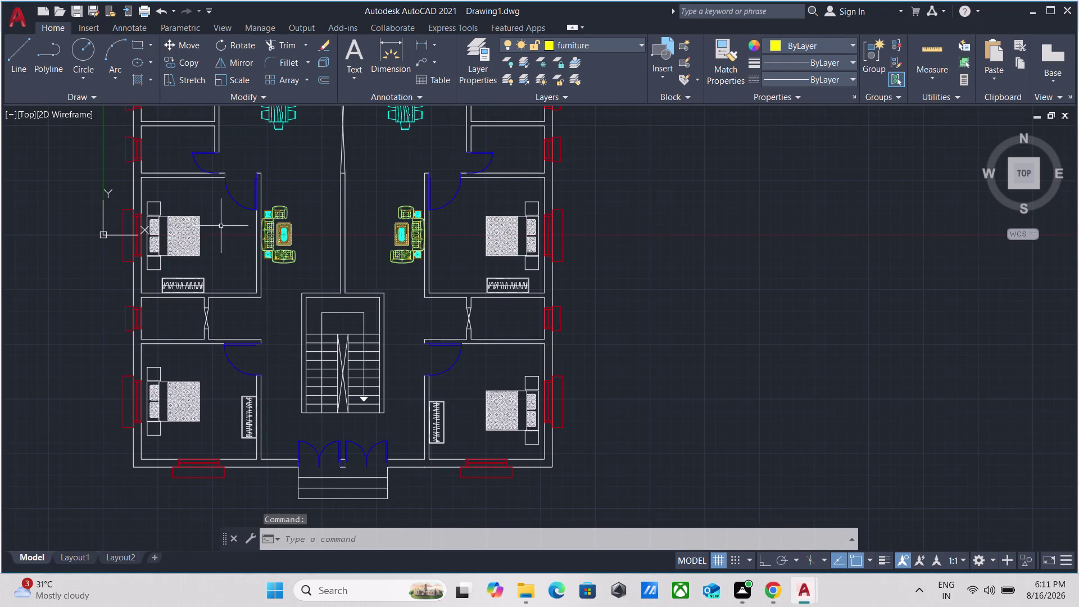
middle_drag(221, 226, 229, 372)
scroll(up, 3)
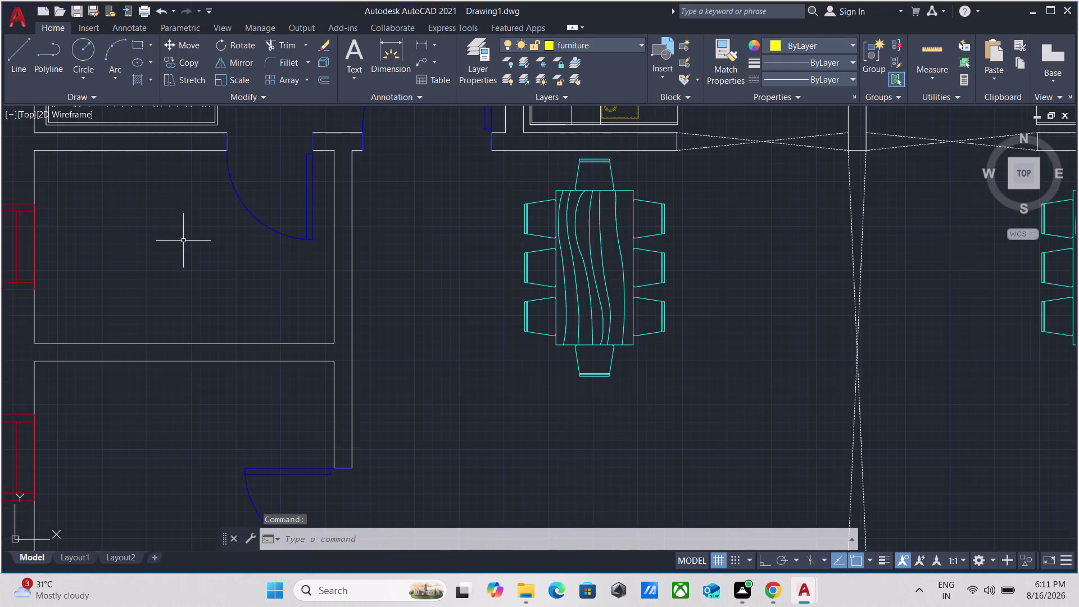
middle_drag(183, 241, 339, 309)
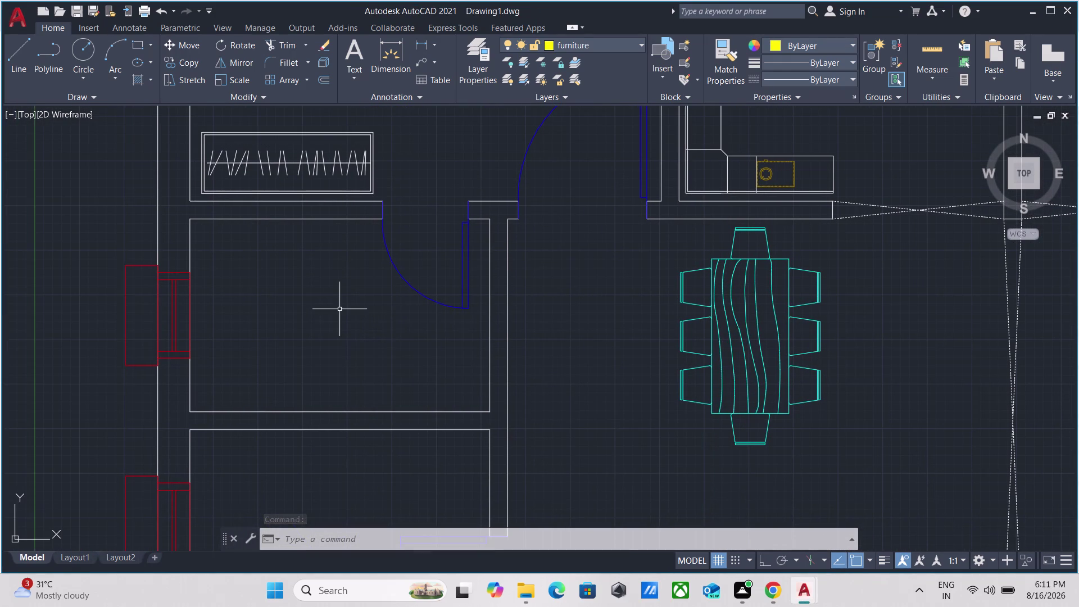
key(ctrl+v)
click(325, 302)
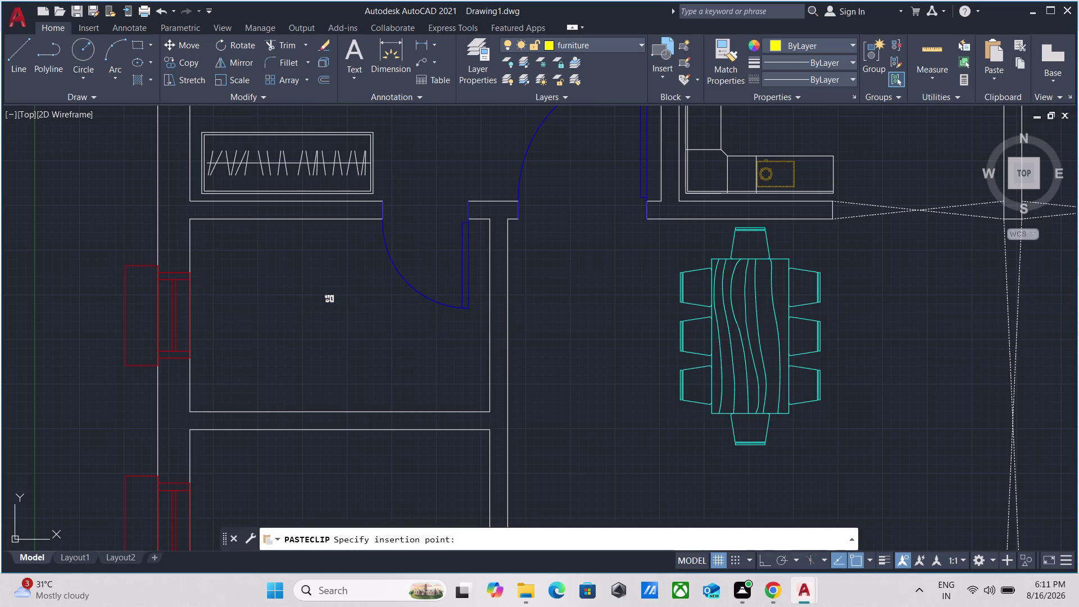
Select the pasted fixtures and start the SCALE command on them.
scroll(up, 3)
scroll(up, 3)
scroll(up, 3)
middle_drag(338, 223, 337, 229)
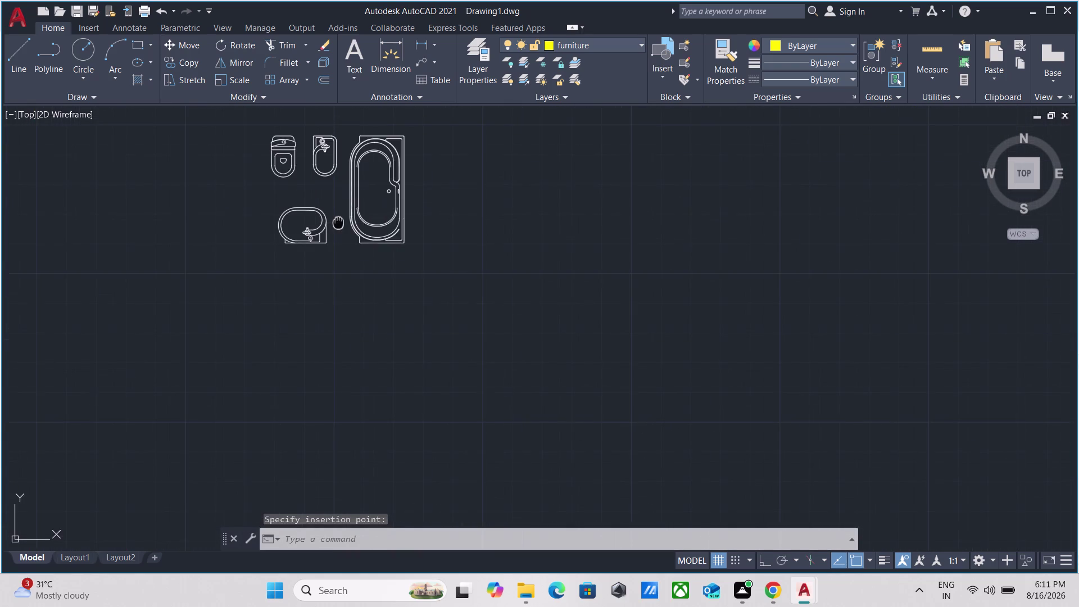
middle_drag(336, 229, 341, 317)
scroll(up, 3)
drag(466, 413, 388, 395)
click(198, 276)
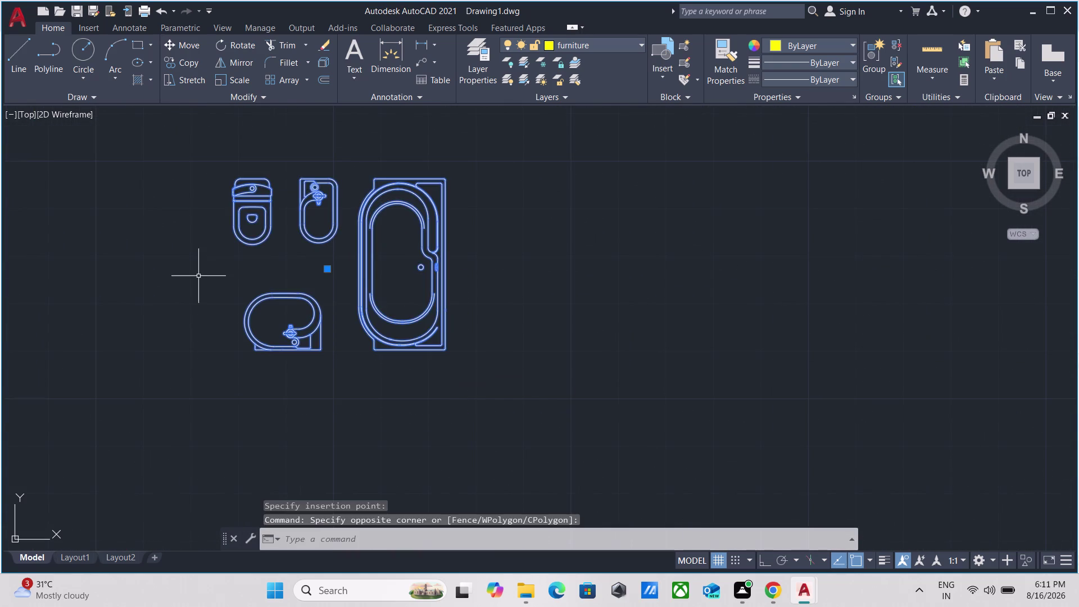
scroll(down, 3)
text(s)
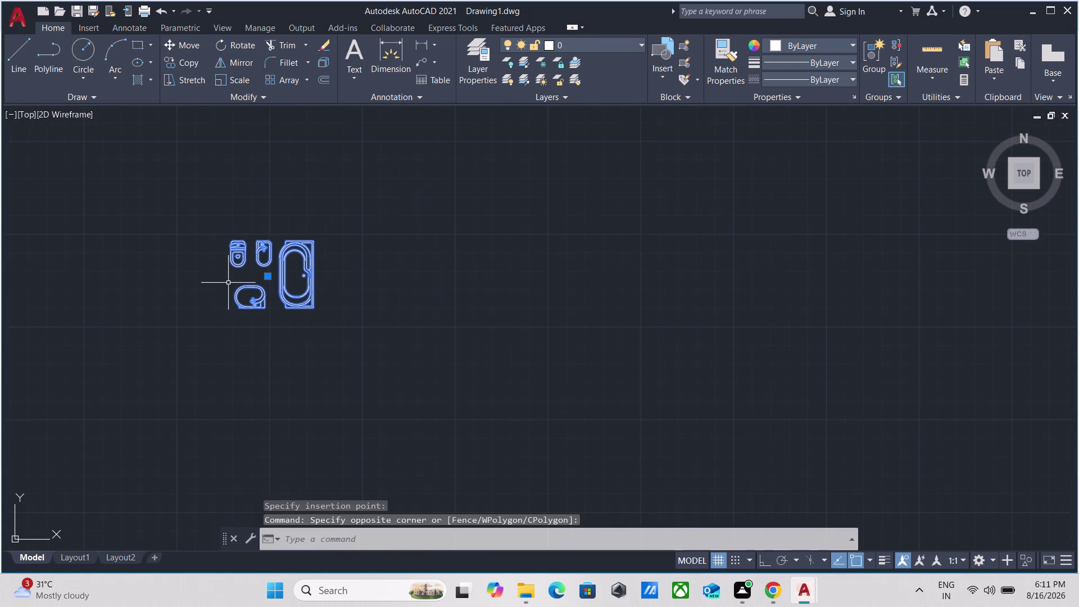
text(cal)
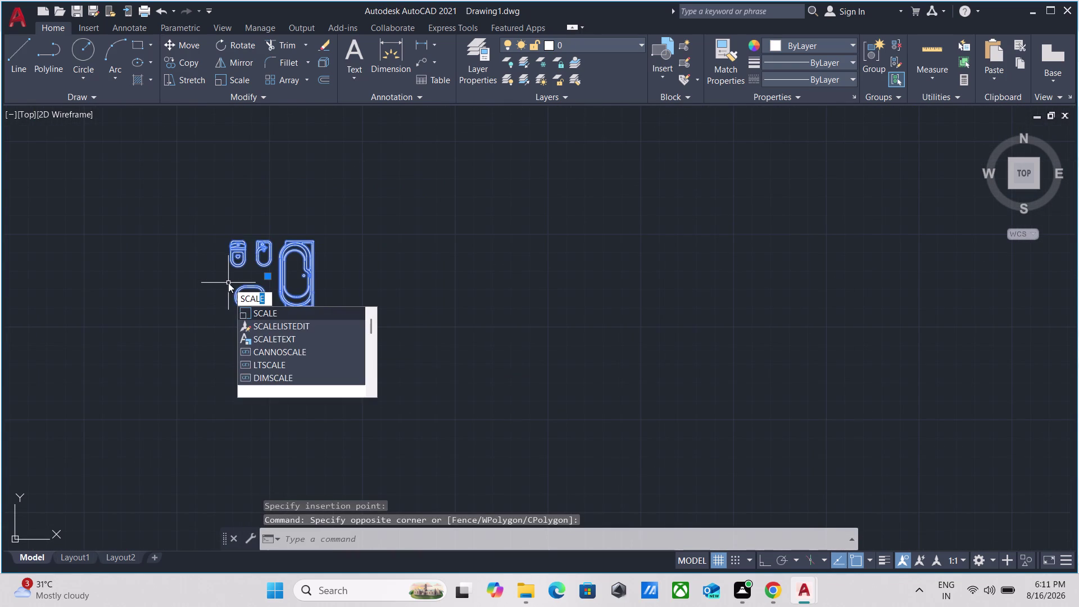
key(e)
key(Return)
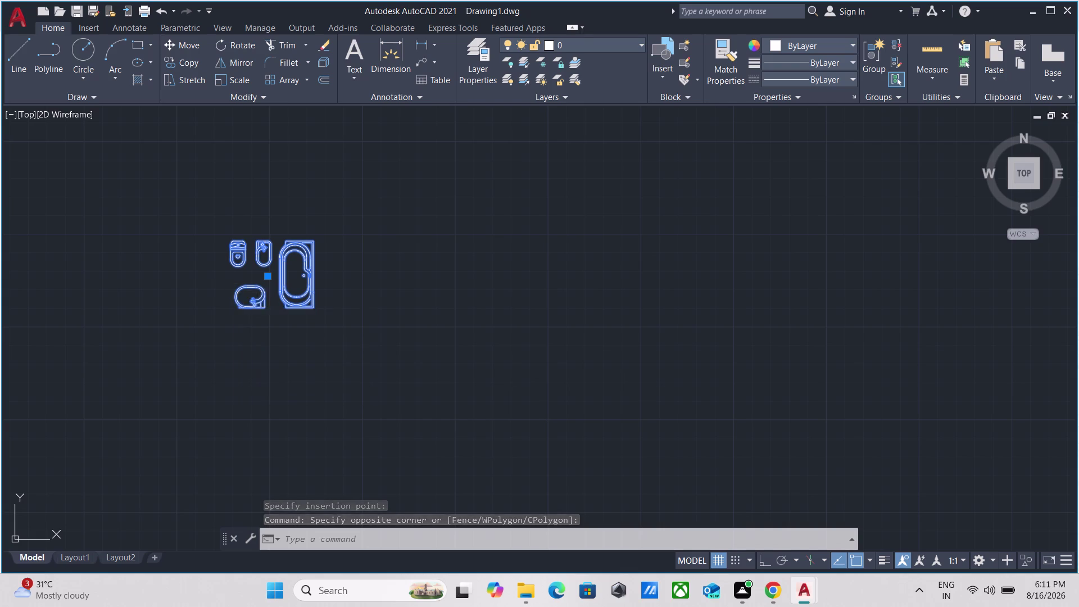
scroll(up, 3)
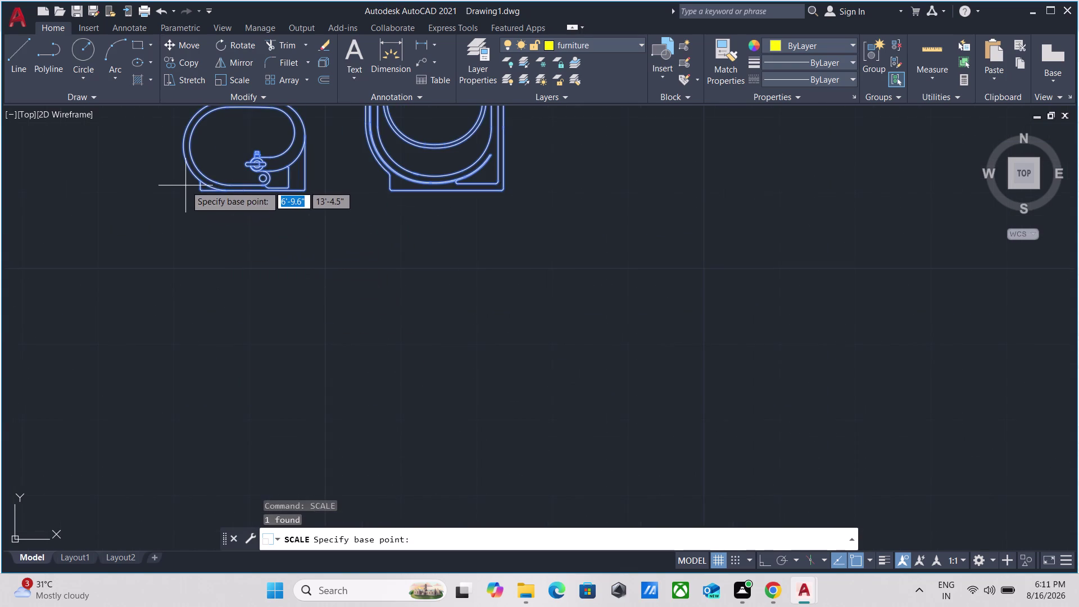
Set the scale base point at the basin corner, turn on Ortho, and choose Reference.
click(197, 190)
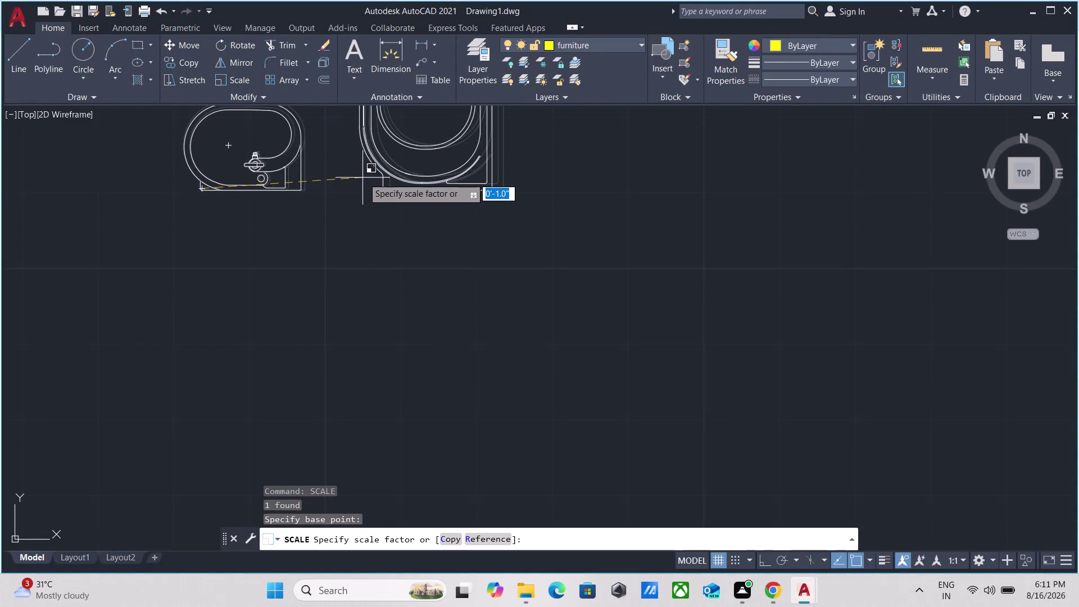
key(F8)
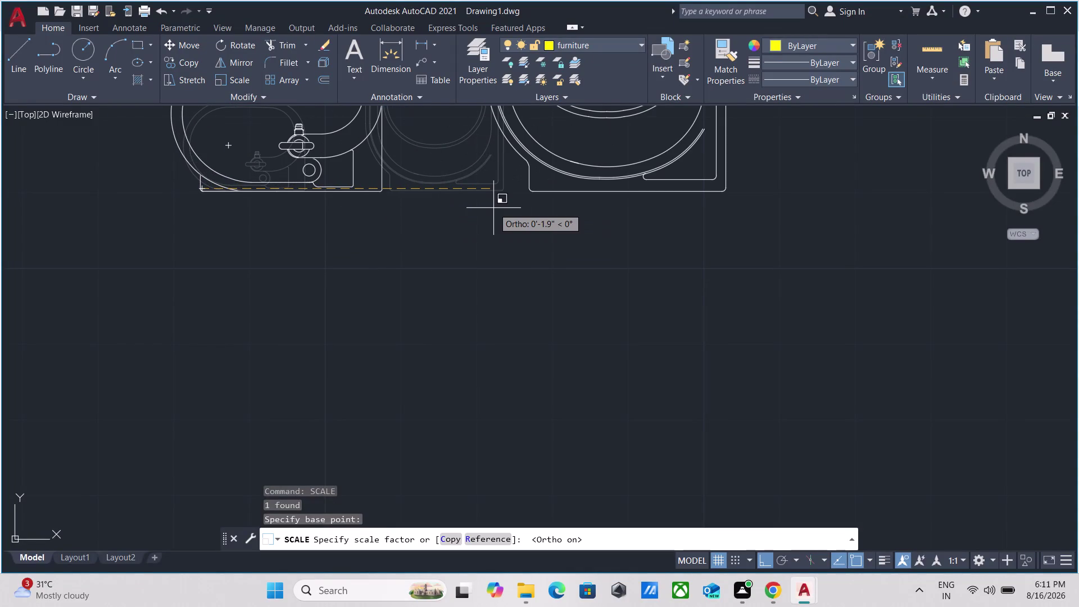
key(r)
key(Return)
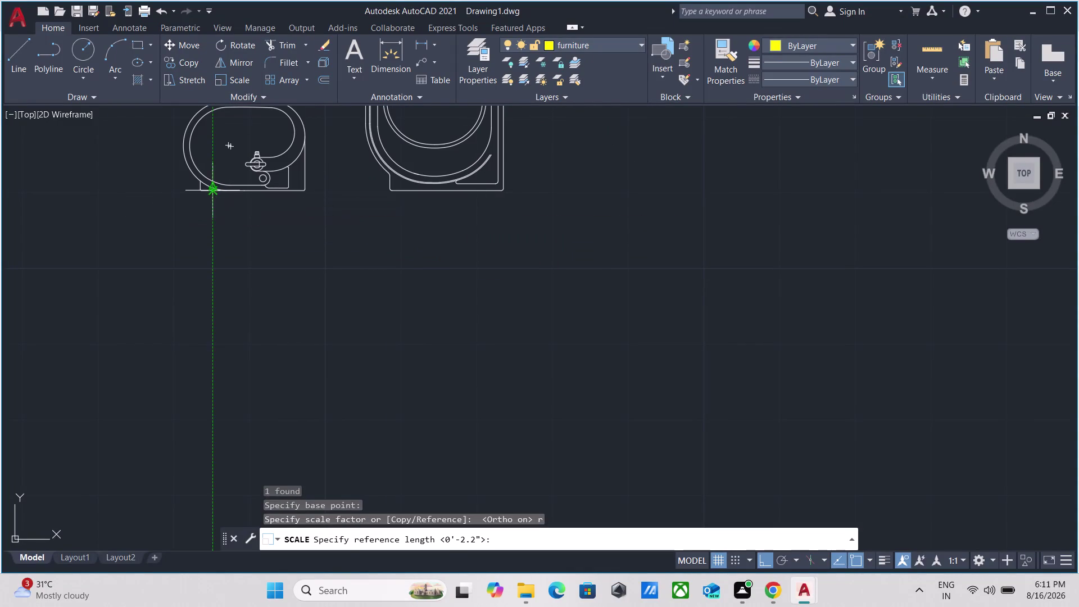
Use the basin edge's two endpoints as the reference length.
scroll(up, 3)
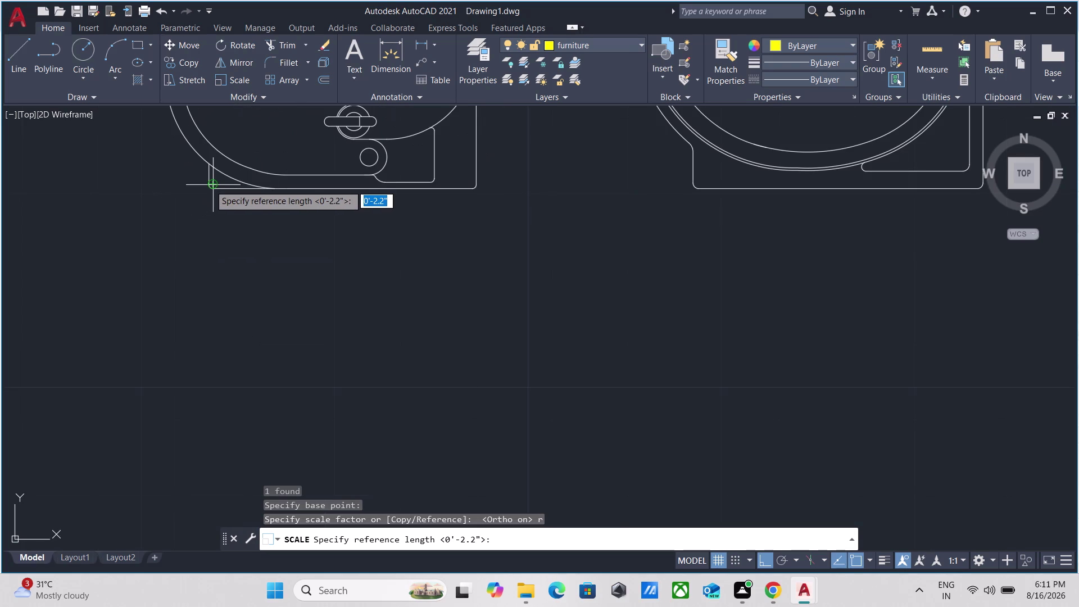
click(210, 184)
middle_drag(462, 193, 124, 251)
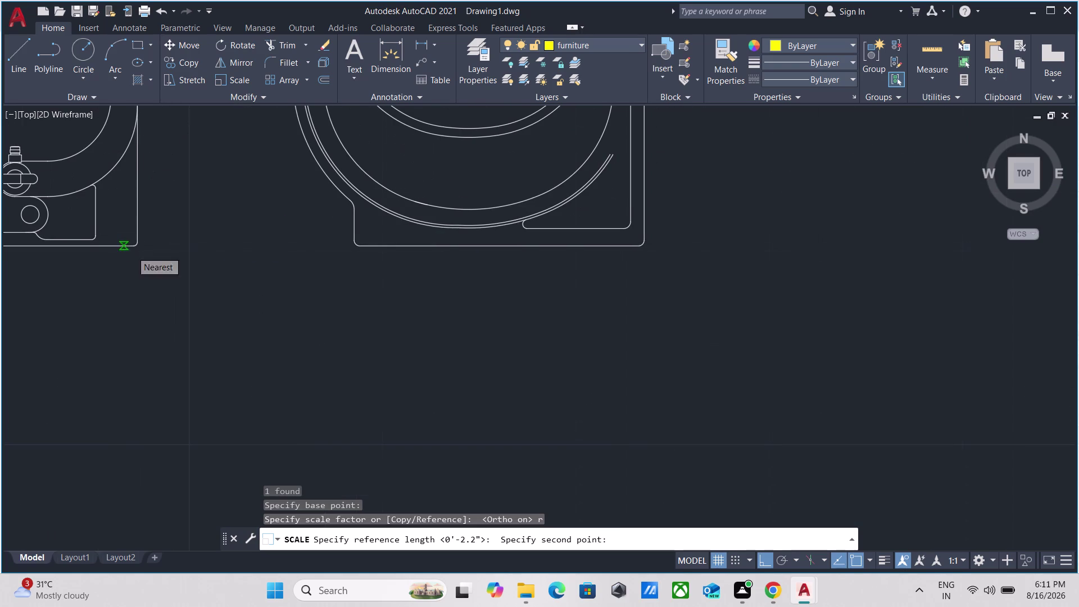
click(639, 243)
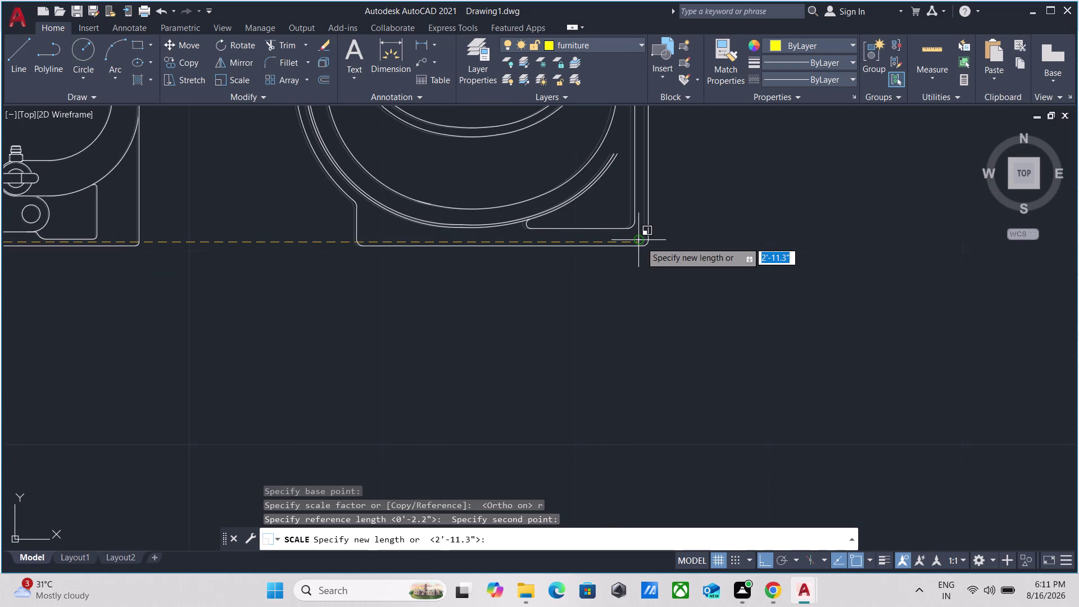
scroll(down, 3)
scroll(down, 3)
middle_drag(758, 264, 396, 329)
scroll(down, 3)
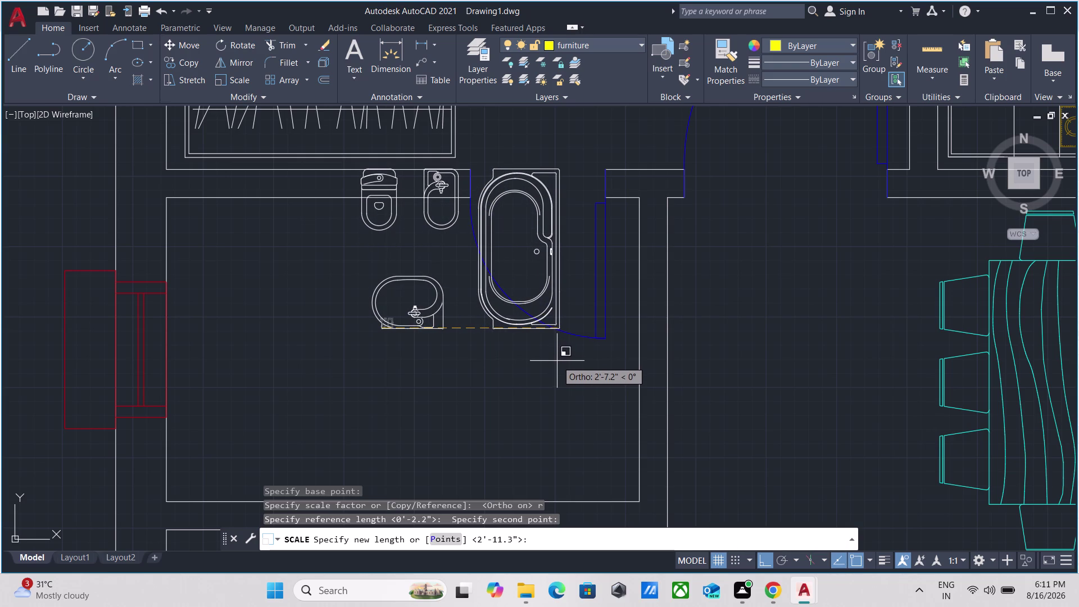
Enter 3' as the new length and centre the view on the fixtures.
key(3)
key(apostrophe)
key(Return)
scroll(down, 3)
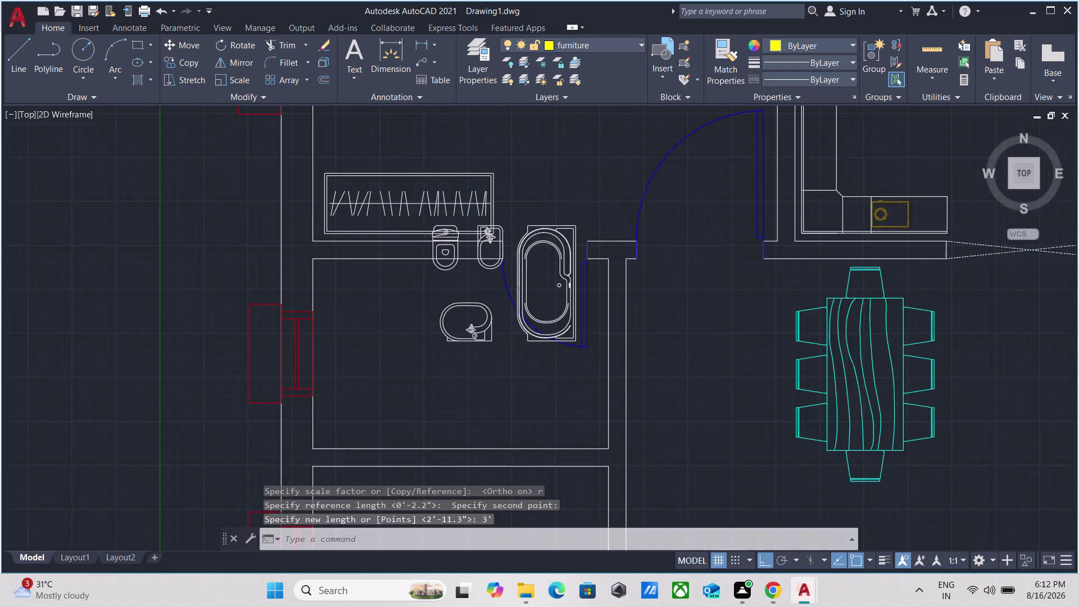
scroll(up, 3)
scroll(up, 3)
middle_drag(524, 361, 510, 571)
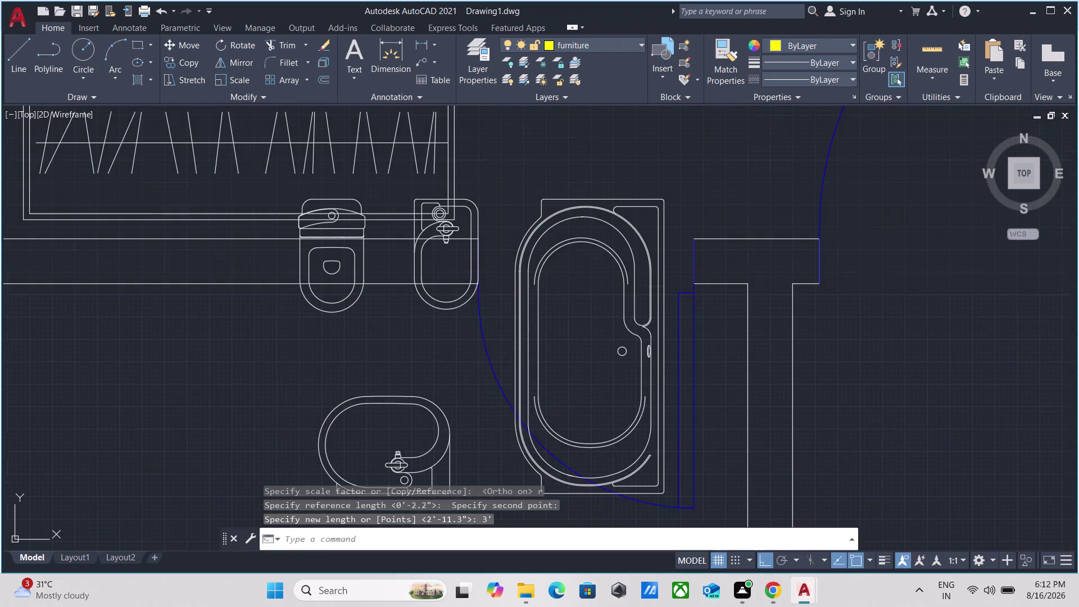
scroll(down, 3)
middle_drag(376, 327, 399, 346)
scroll(up, 3)
drag(394, 358, 381, 358)
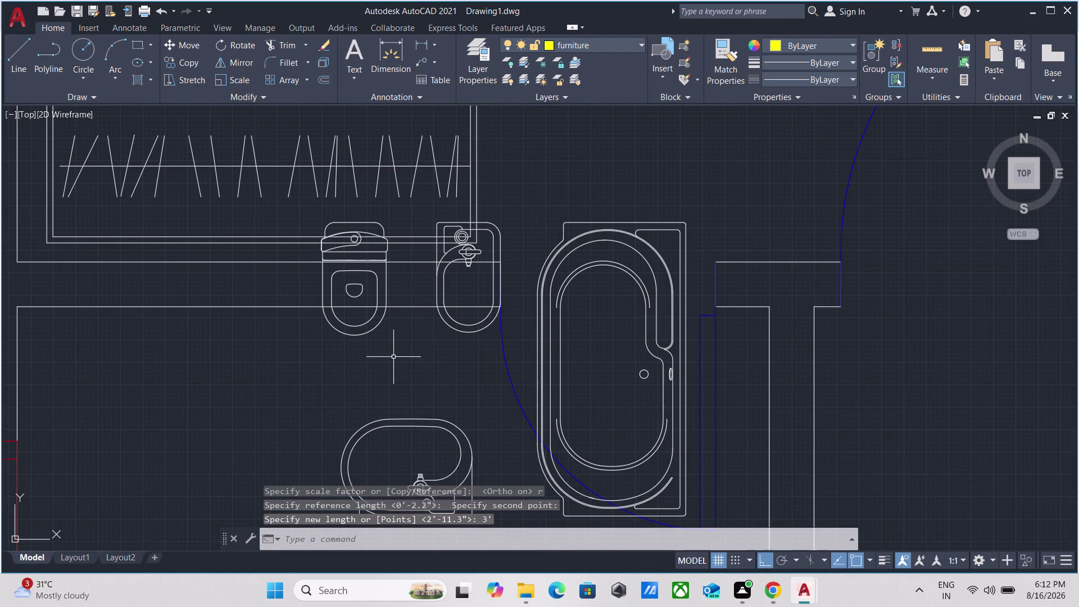
Explode the selected bathroom fixture block into separate parts.
drag(382, 357, 367, 353)
click(306, 313)
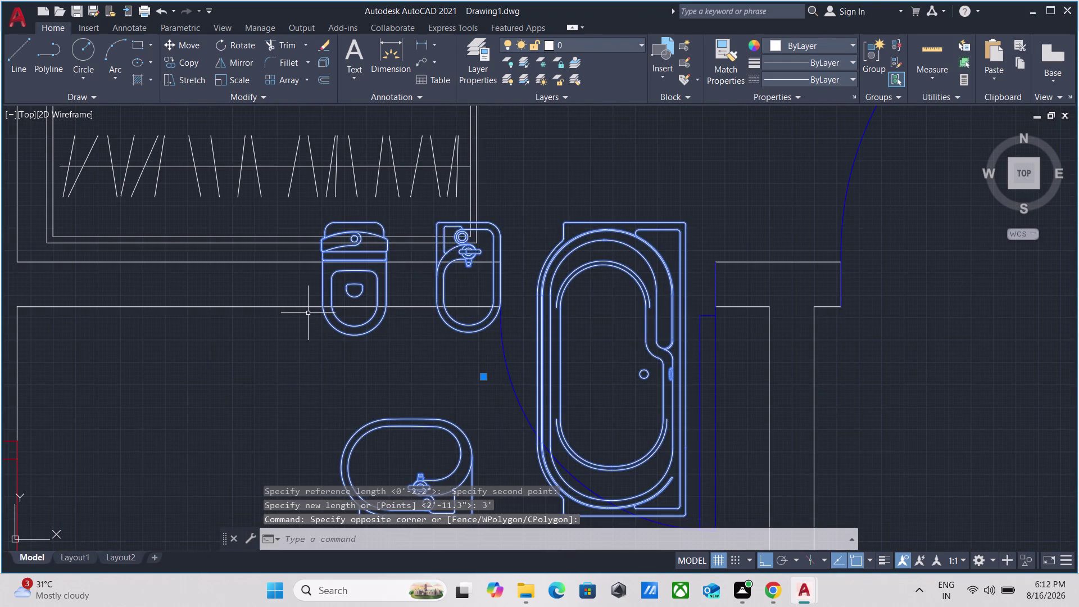
key(x)
key(Return)
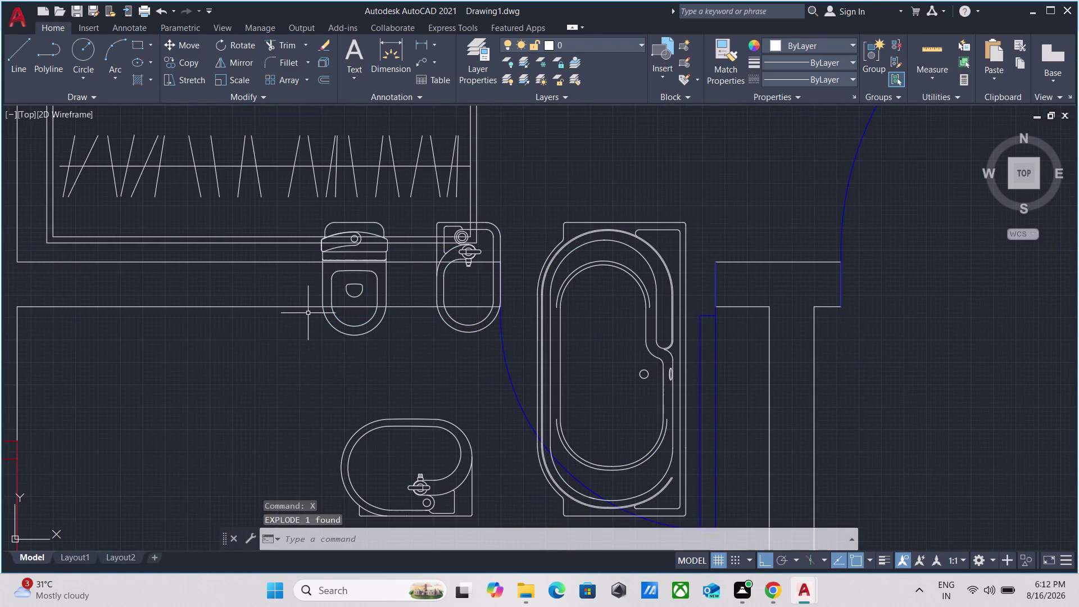
Move the toilet lower into the bathroom, below the wall line.
drag(380, 359, 376, 347)
click(350, 315)
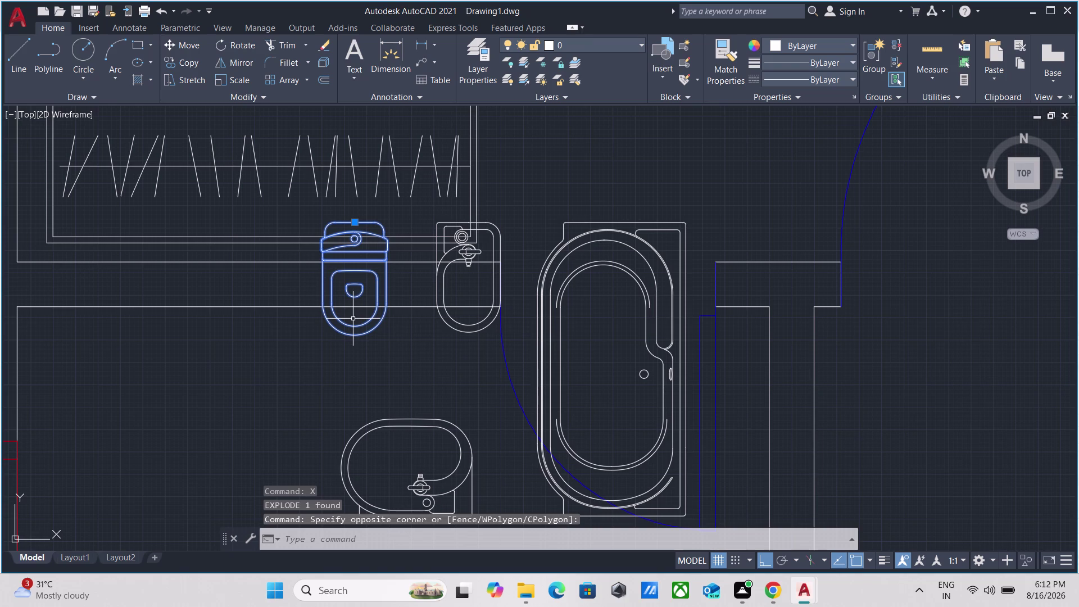
key(m)
key(Return)
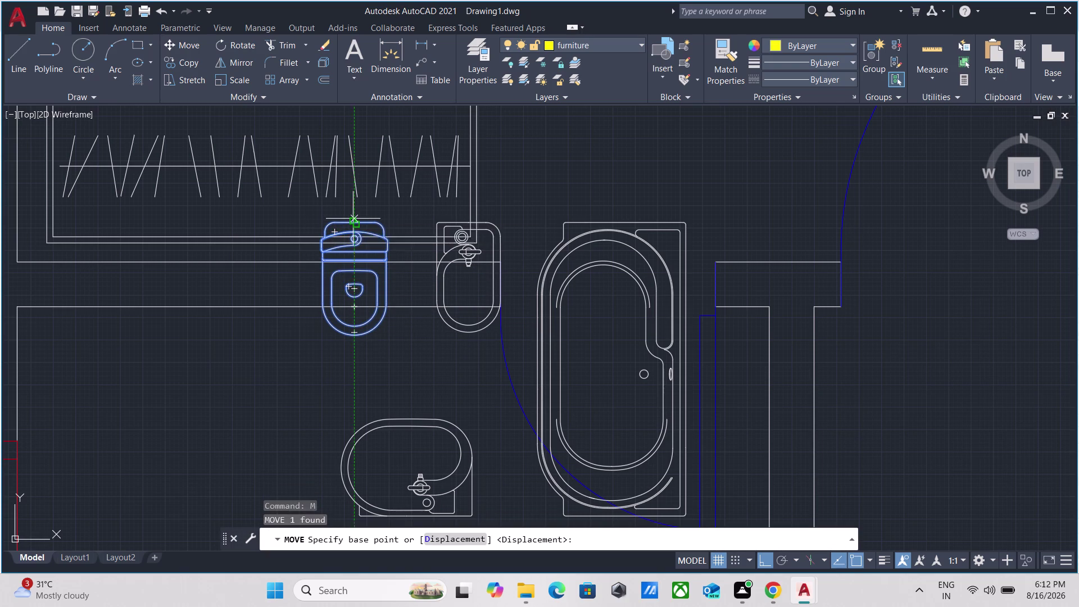
click(353, 221)
click(358, 306)
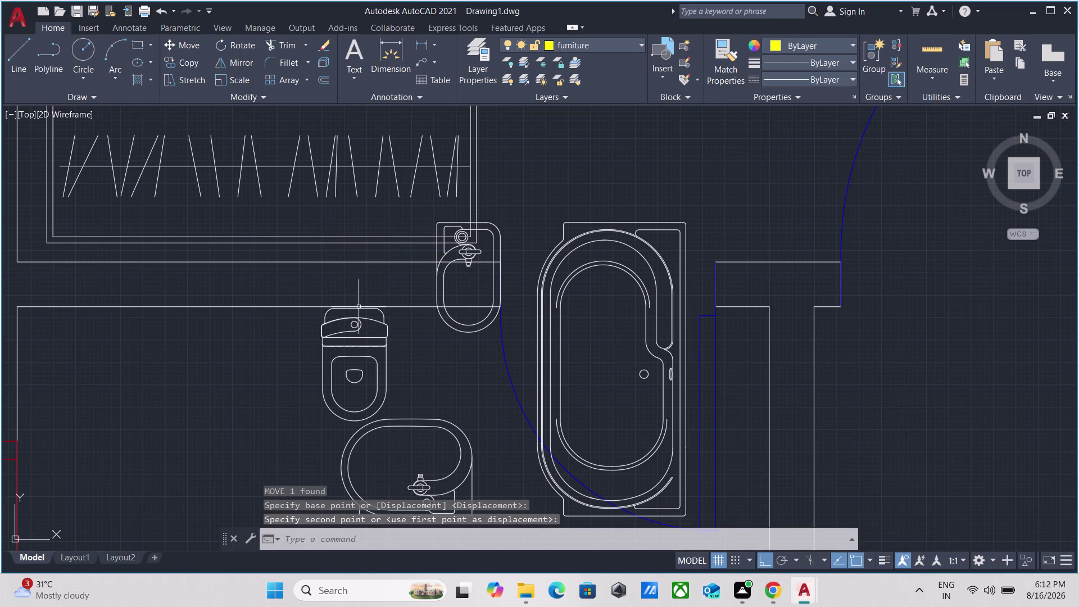
scroll(down, 3)
scroll(up, 3)
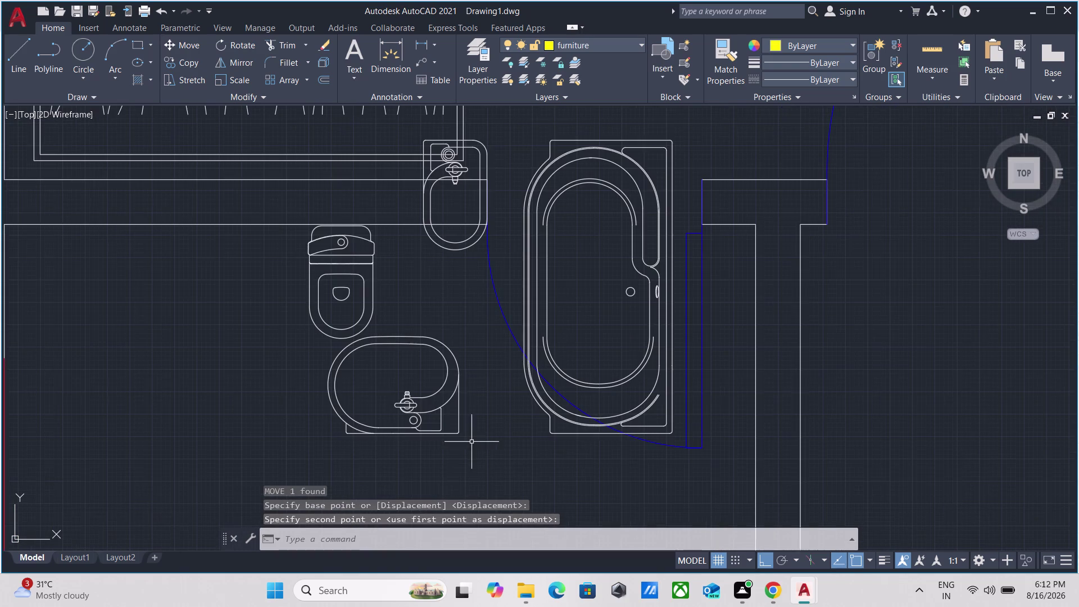
Rotate the washbasin 270° with RO so it stands upright.
drag(479, 446, 472, 444)
click(420, 418)
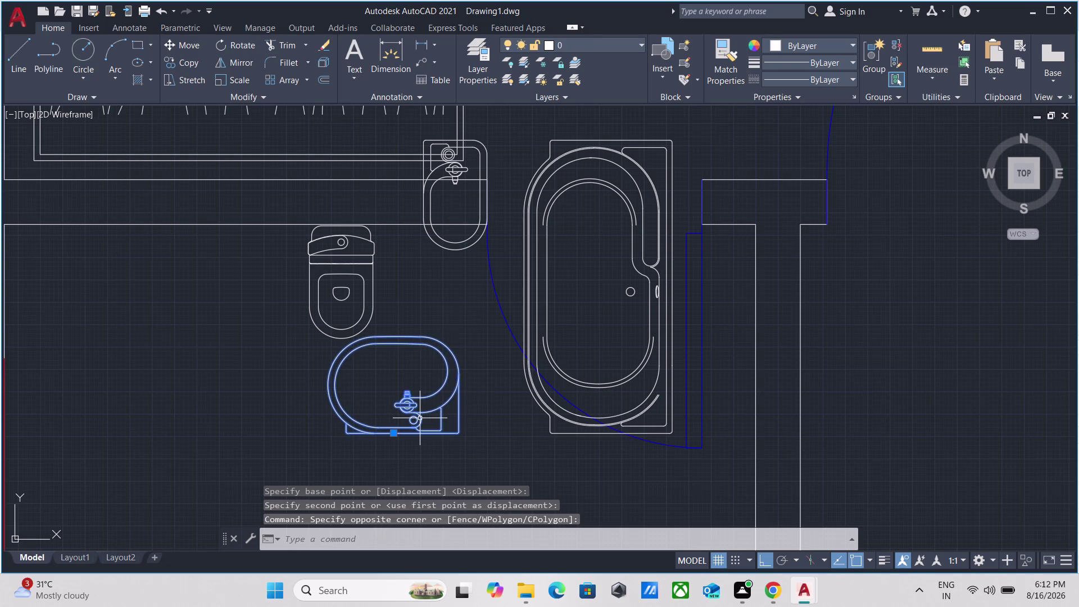
key(r)
key(o)
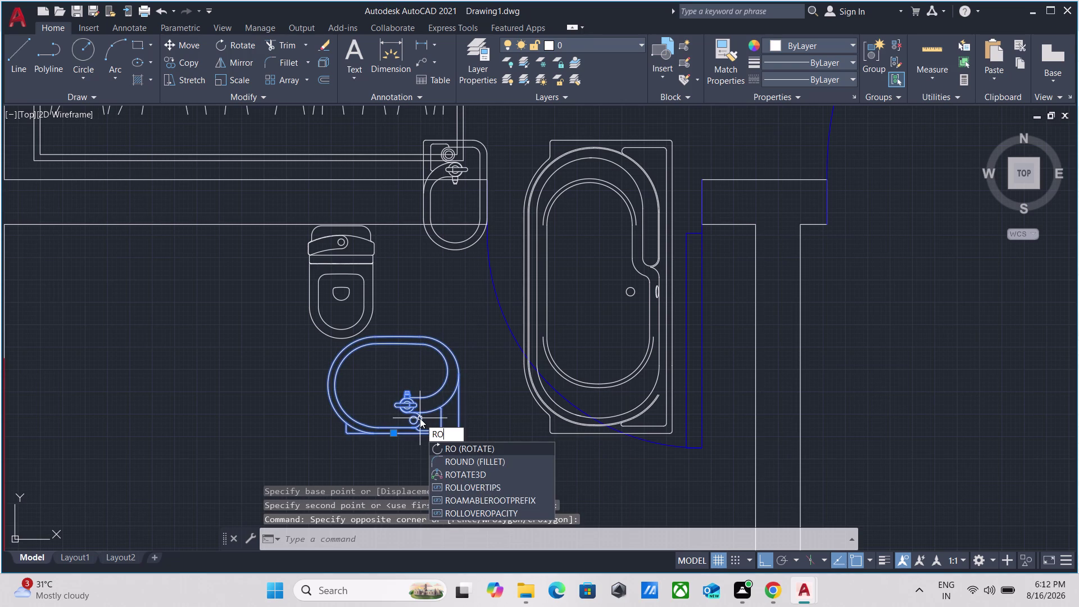
key(Return)
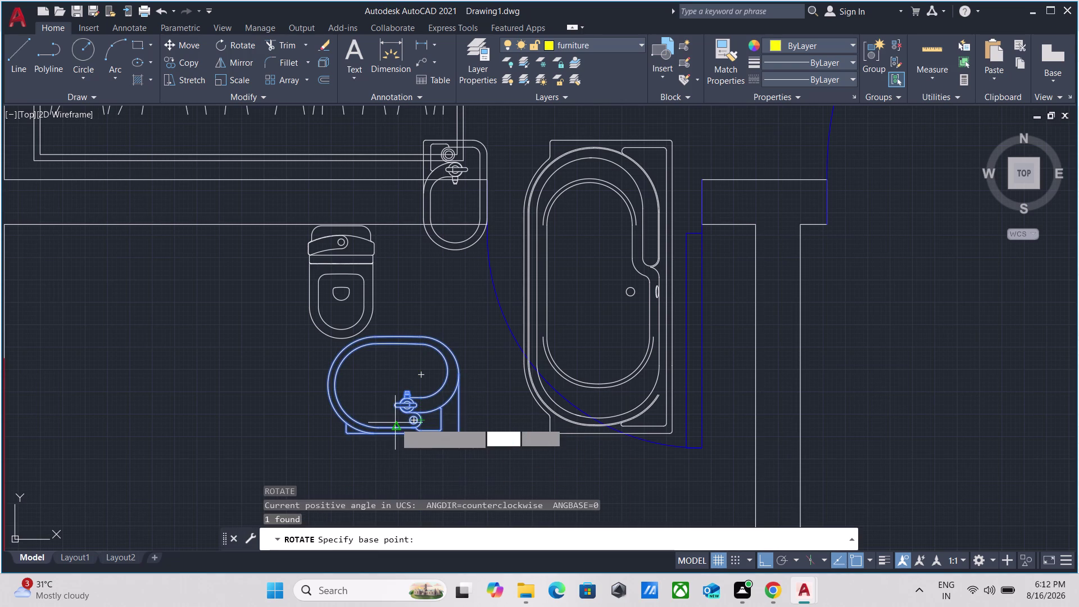
scroll(up, 3)
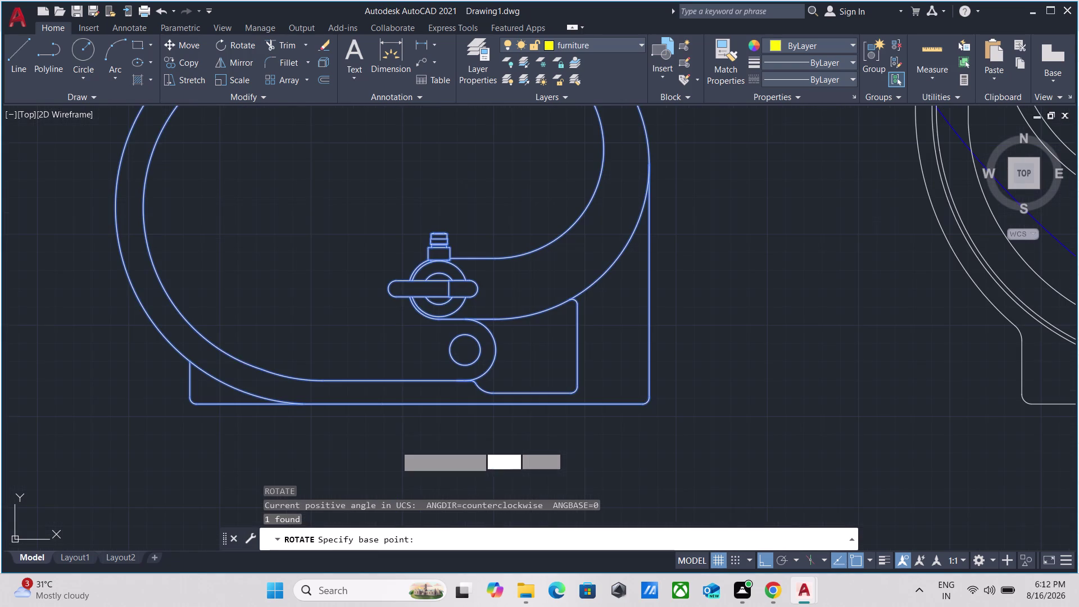
click(382, 404)
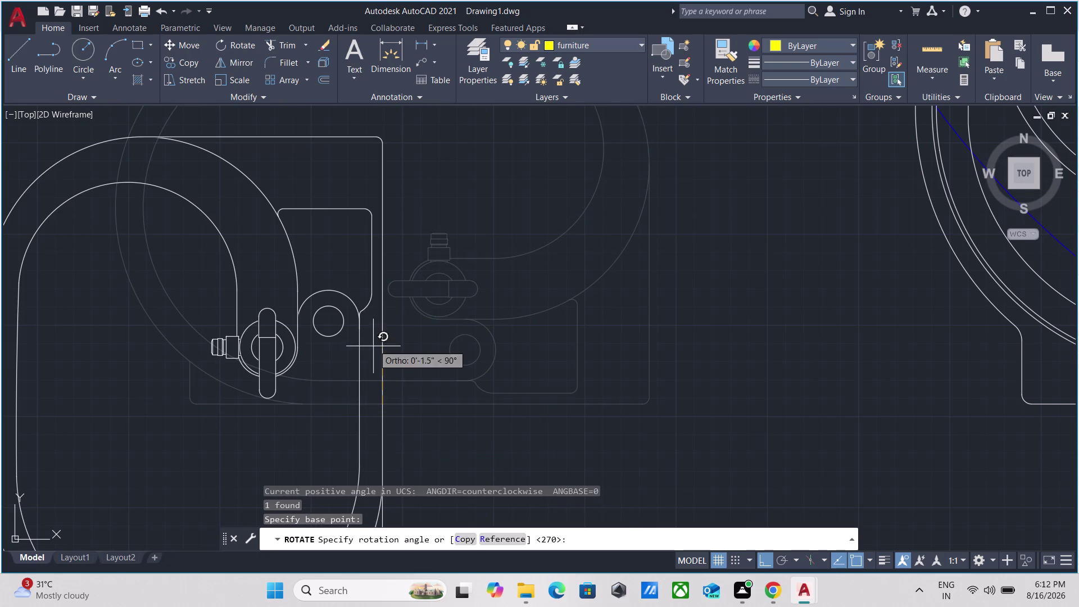
click(369, 297)
scroll(down, 3)
scroll(down, 3)
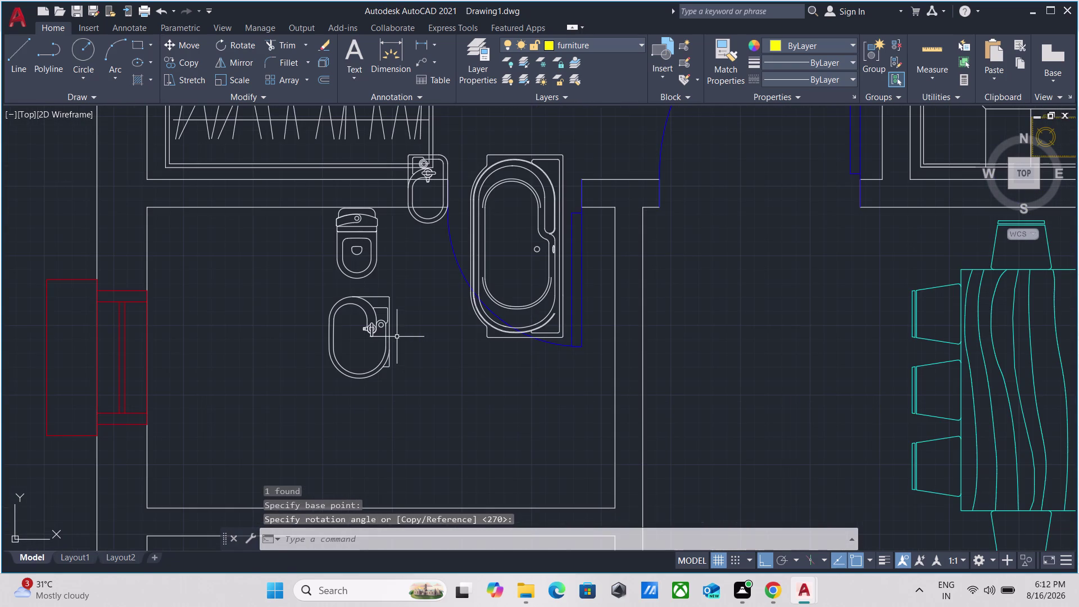
Move the rotated washbasin against the bathroom's left wall with Ortho off.
click(423, 392)
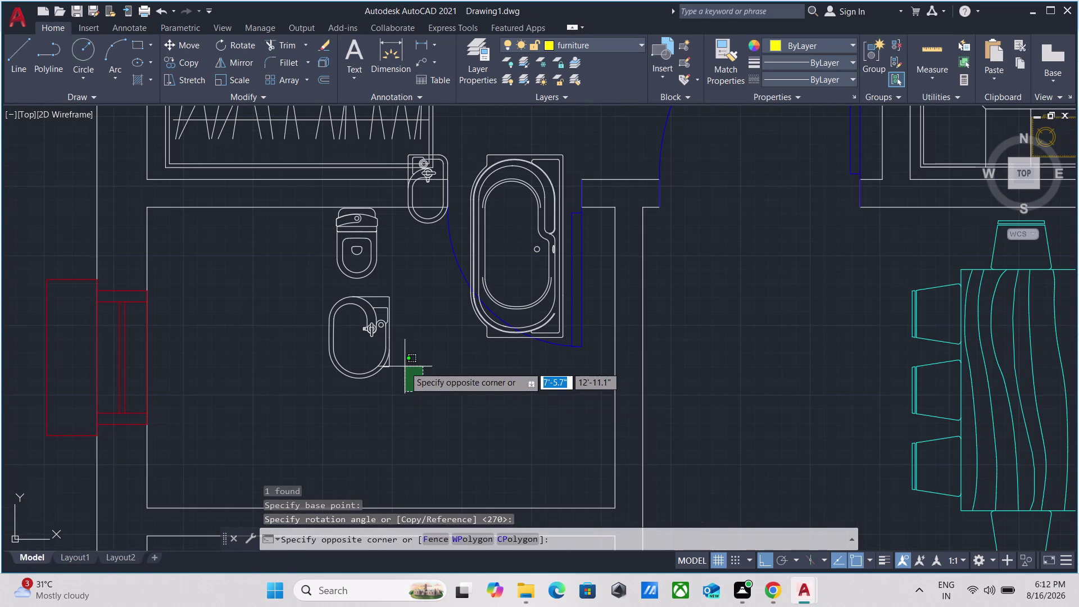
click(386, 352)
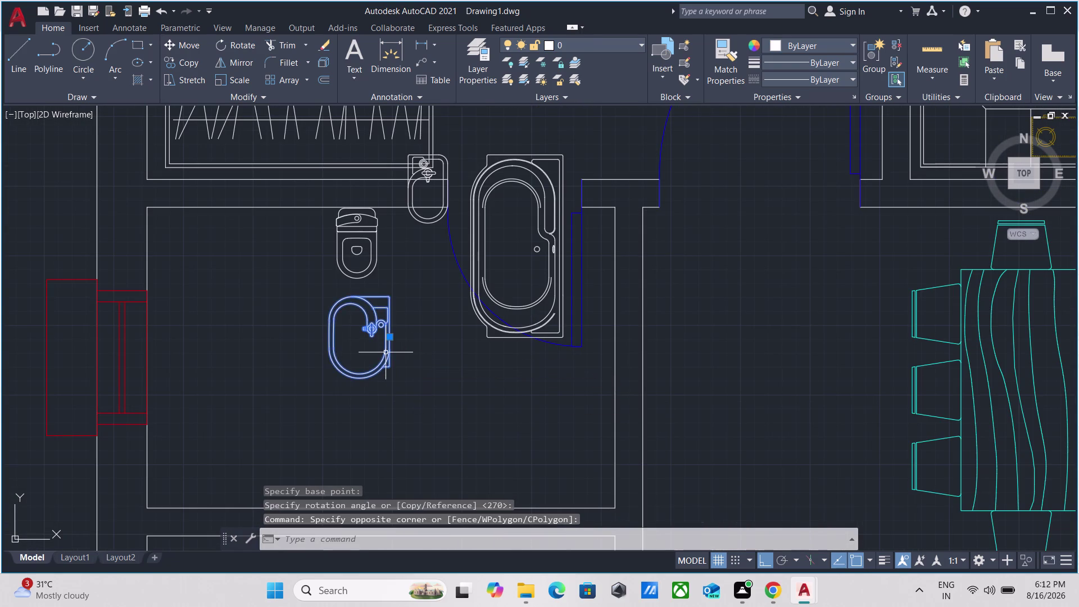
scroll(up, 3)
middle_drag(385, 352, 438, 421)
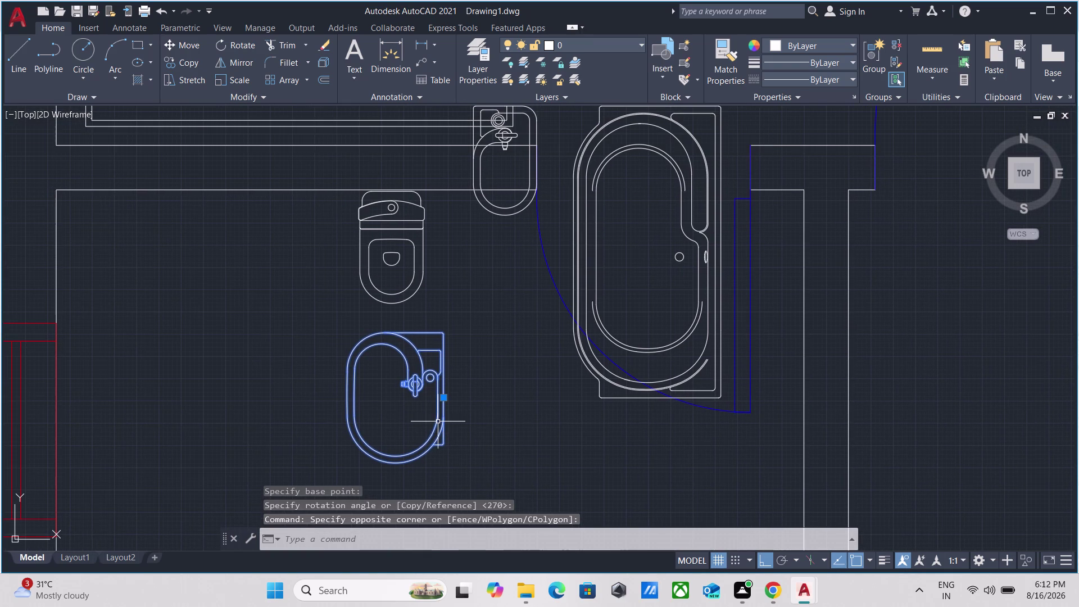
key(m)
key(Return)
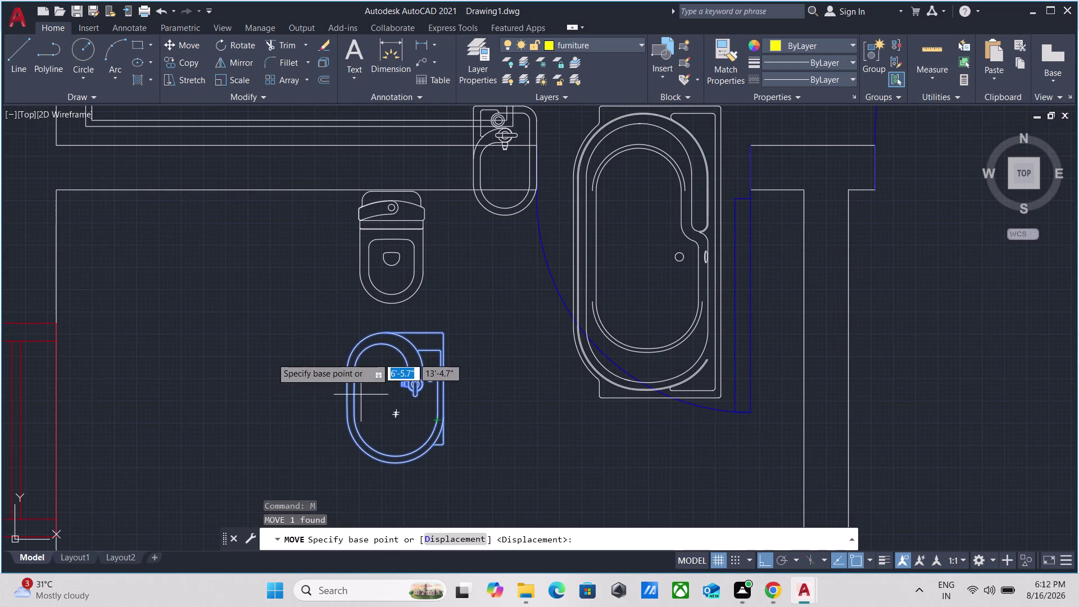
click(349, 383)
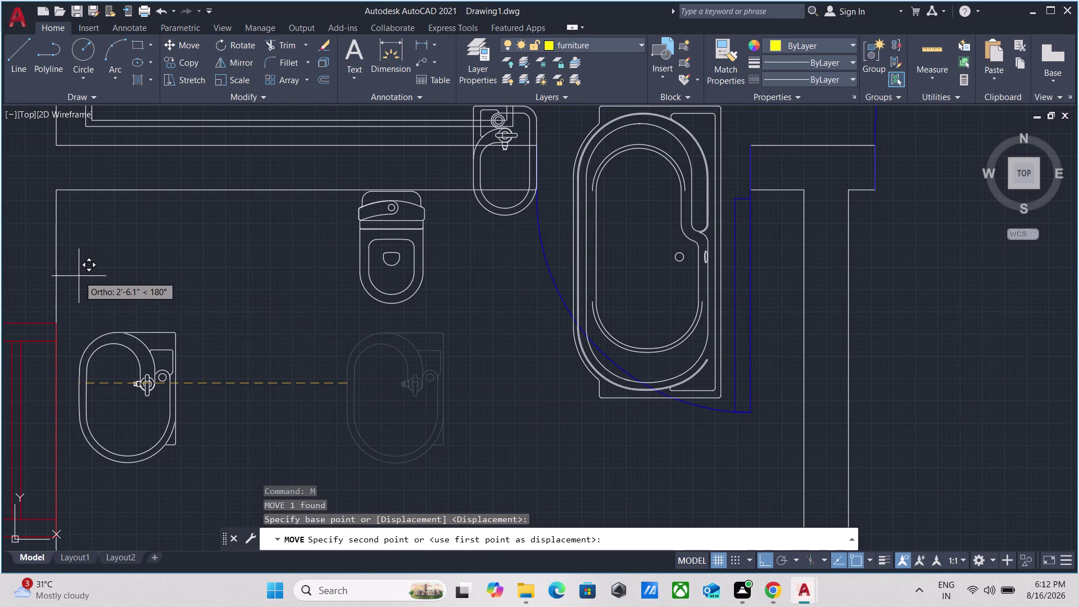
key(F8)
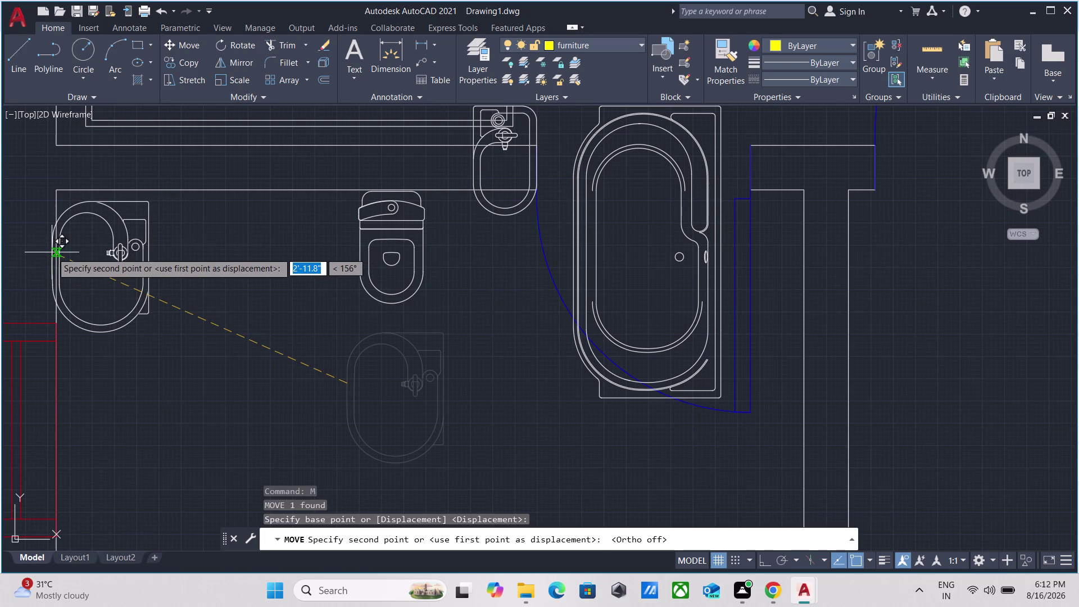
click(53, 262)
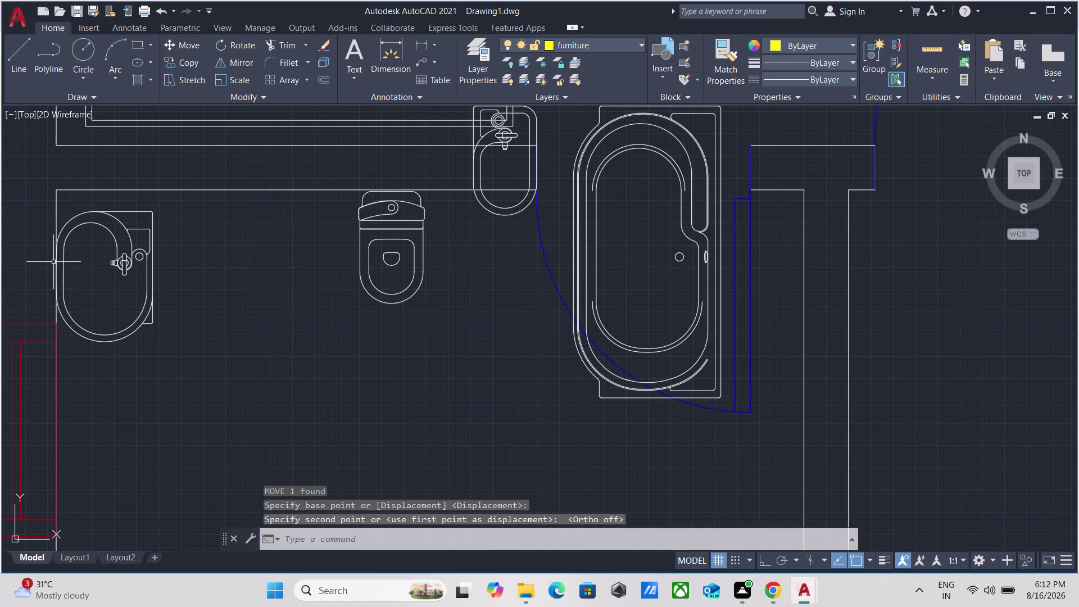
scroll(down, 3)
scroll(up, 3)
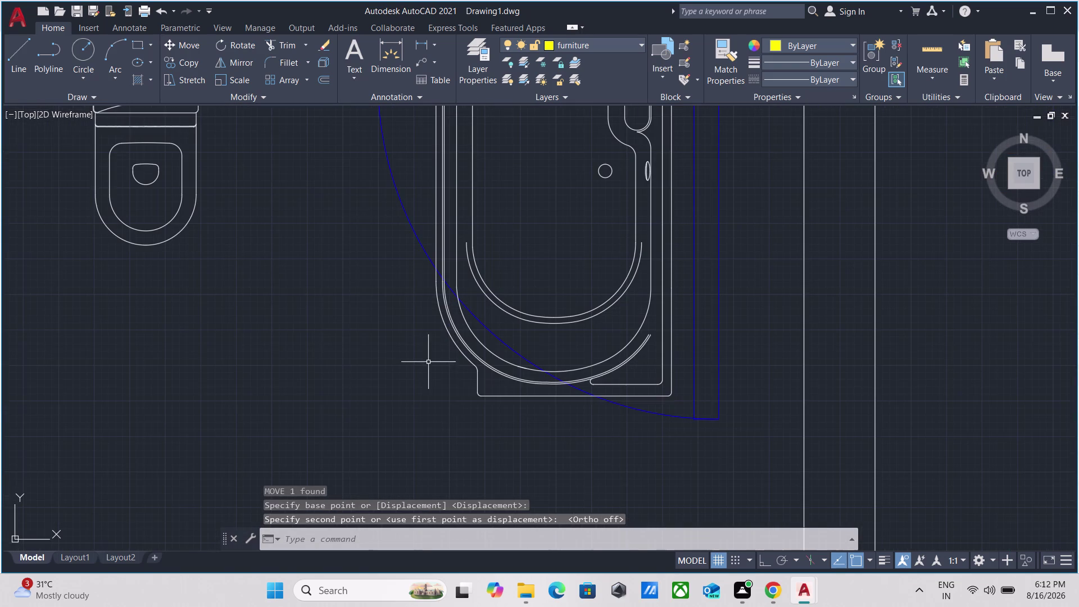
Select the bathtub and launch the RO rotate command on it.
drag(507, 425, 503, 420)
click(449, 367)
text(r)
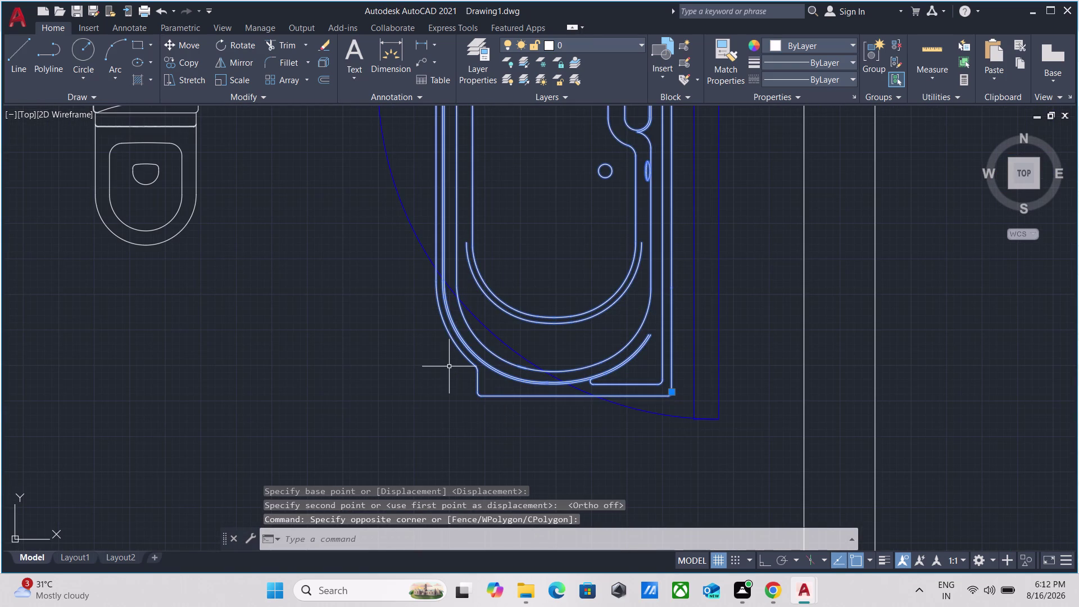
text(o)
key(Return)
Rotate the bathtub 90° about its pivot with Ortho on.
scroll(down, 3)
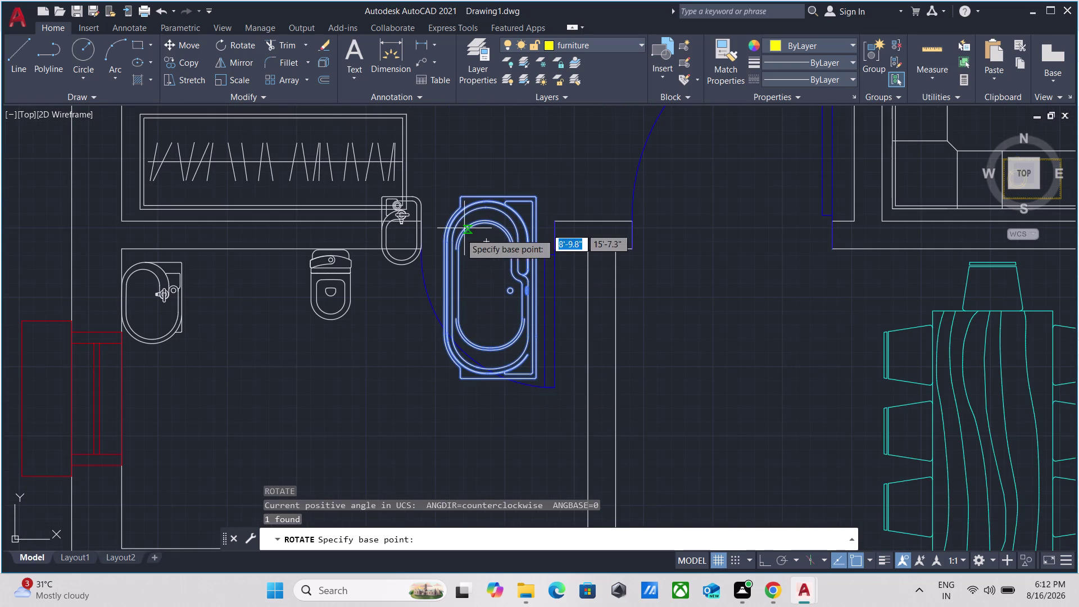
scroll(up, 3)
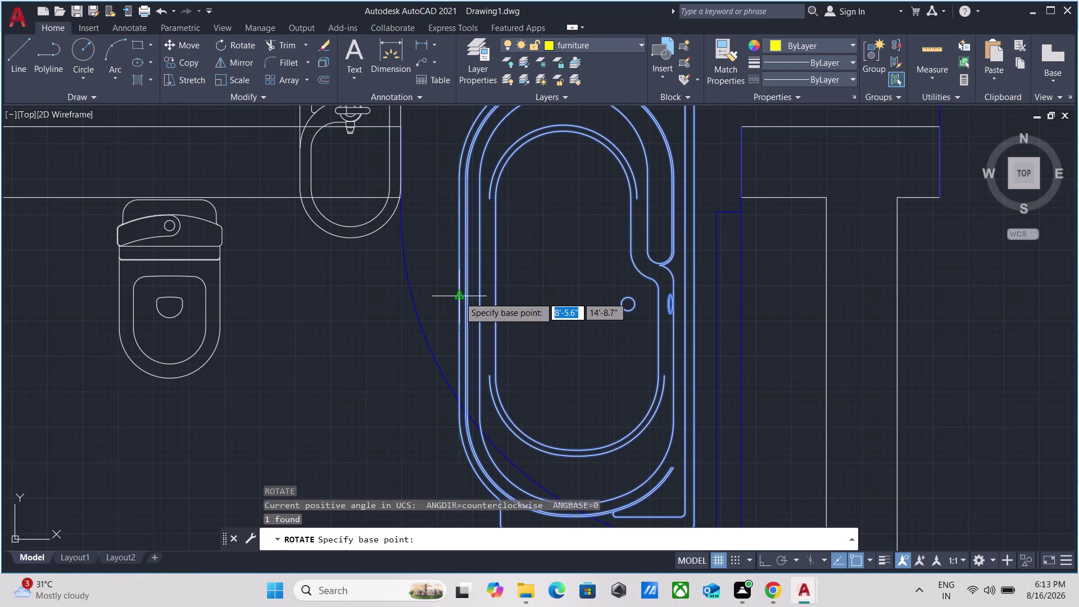
click(459, 296)
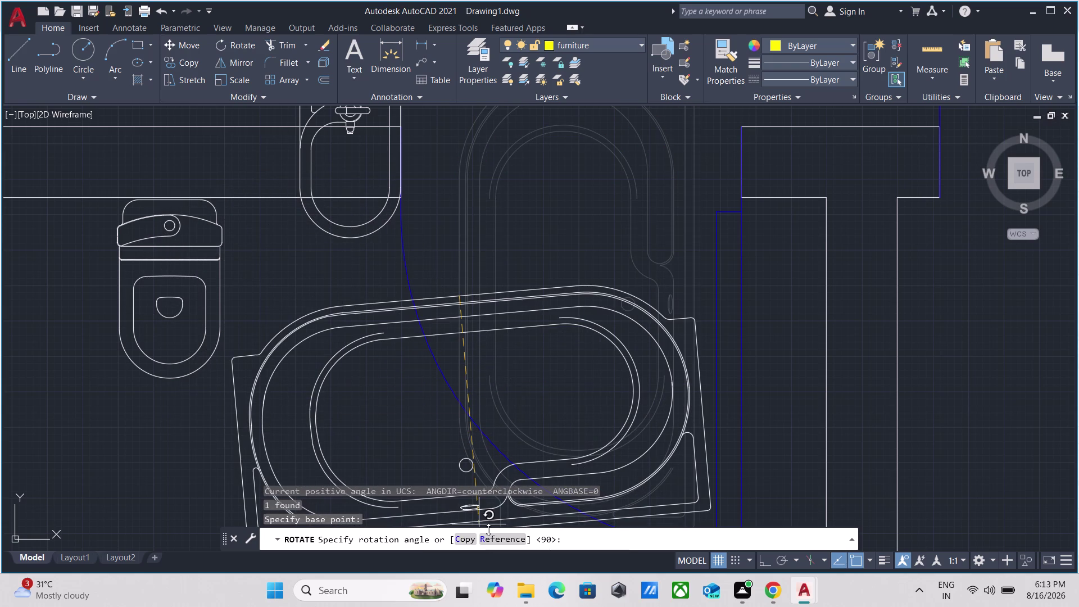
key(F8)
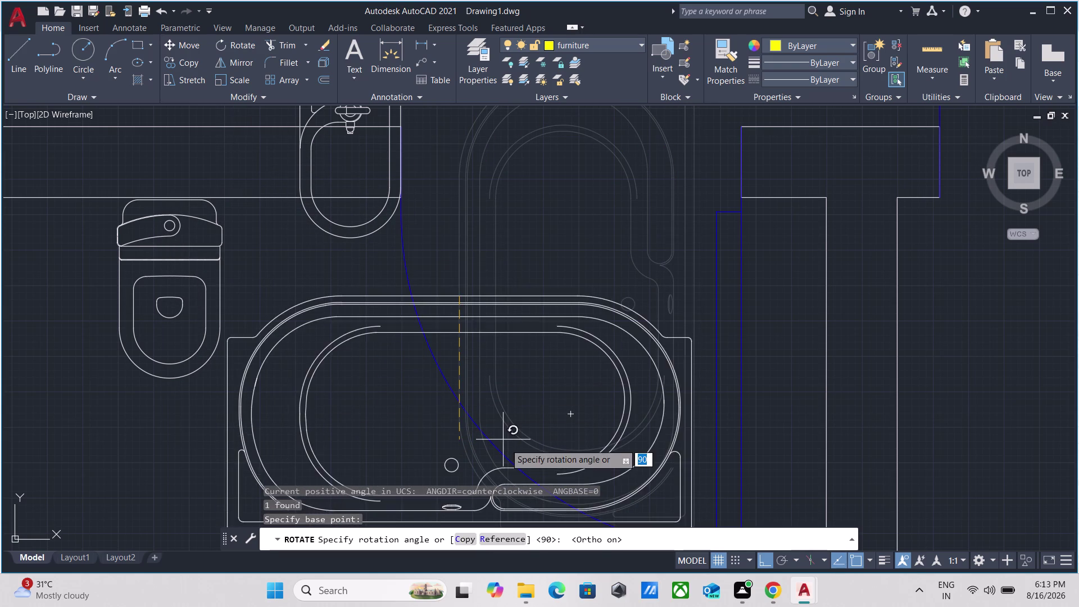
click(455, 403)
Select the rotated bathtub and start moving it.
drag(505, 249, 502, 262)
click(469, 331)
scroll(down, 3)
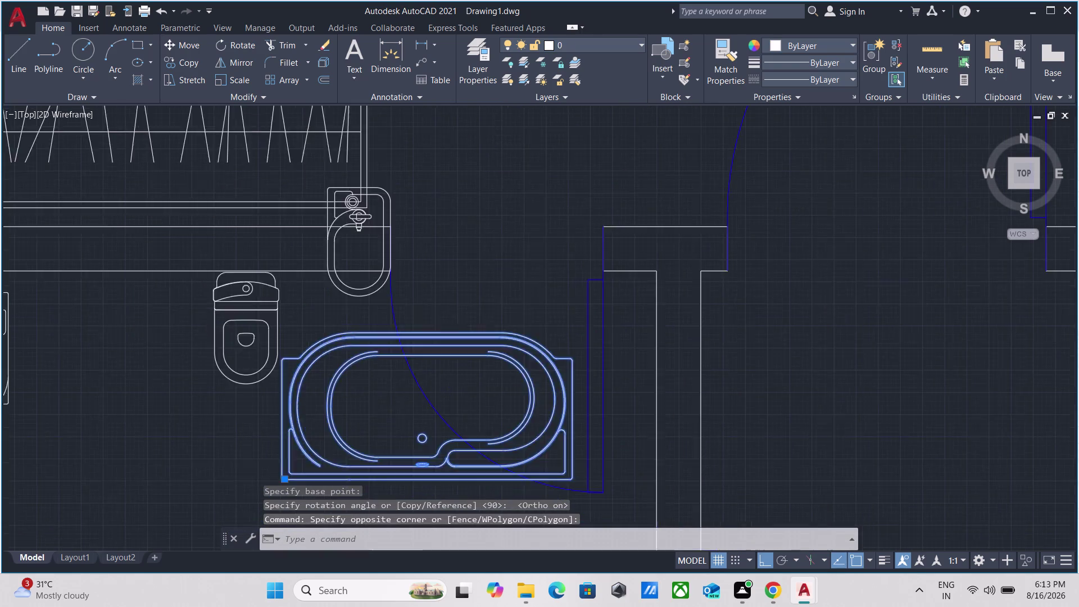
middle_drag(373, 394, 372, 400)
key(m)
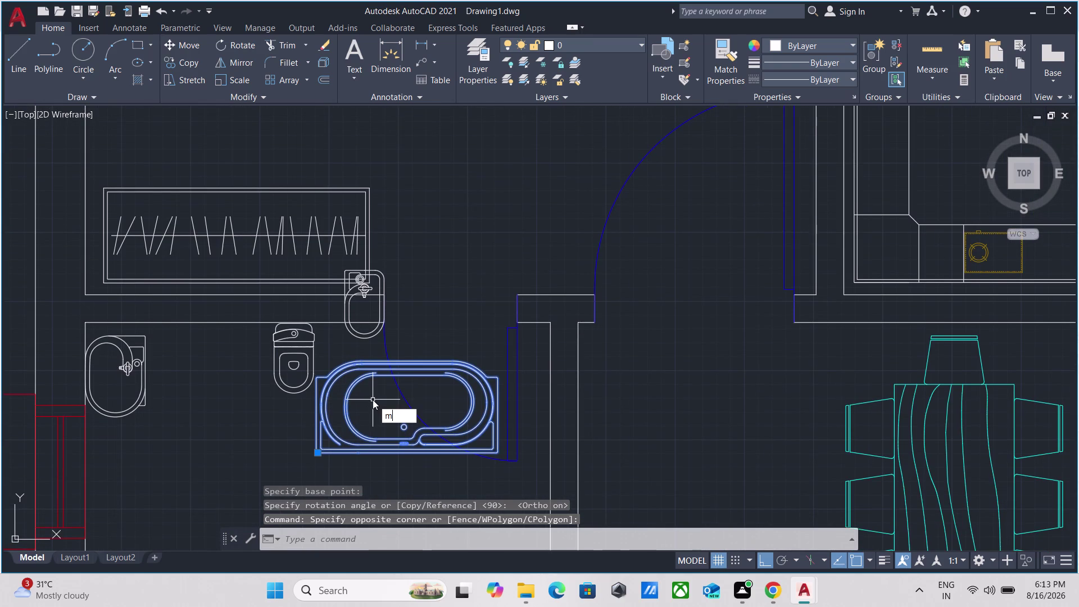
key(Return)
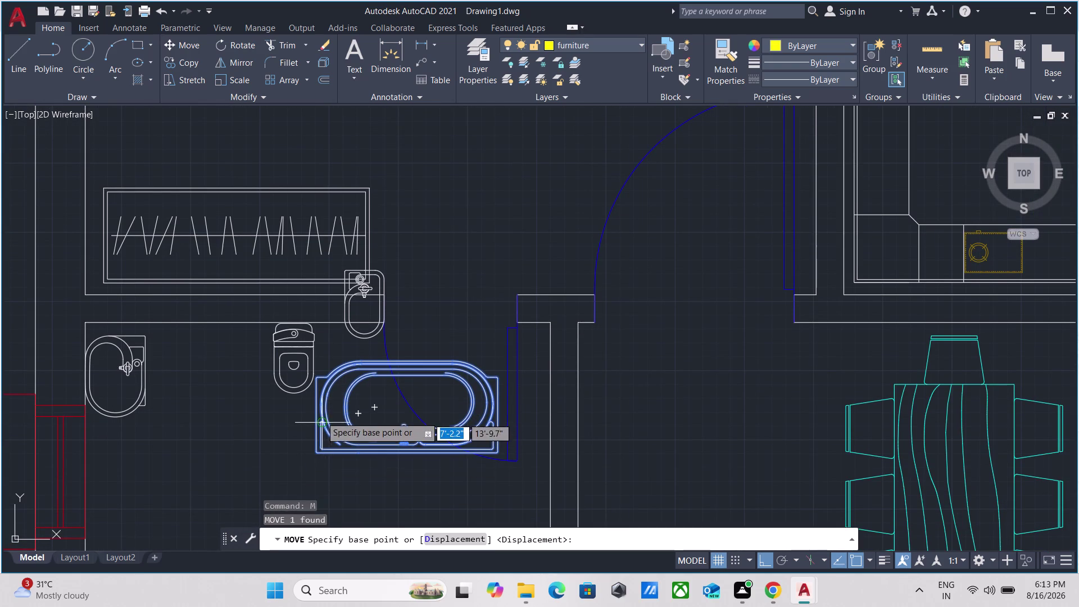
Drop the bathtub into the bathroom's lower-left area with Ortho off.
scroll(up, 3)
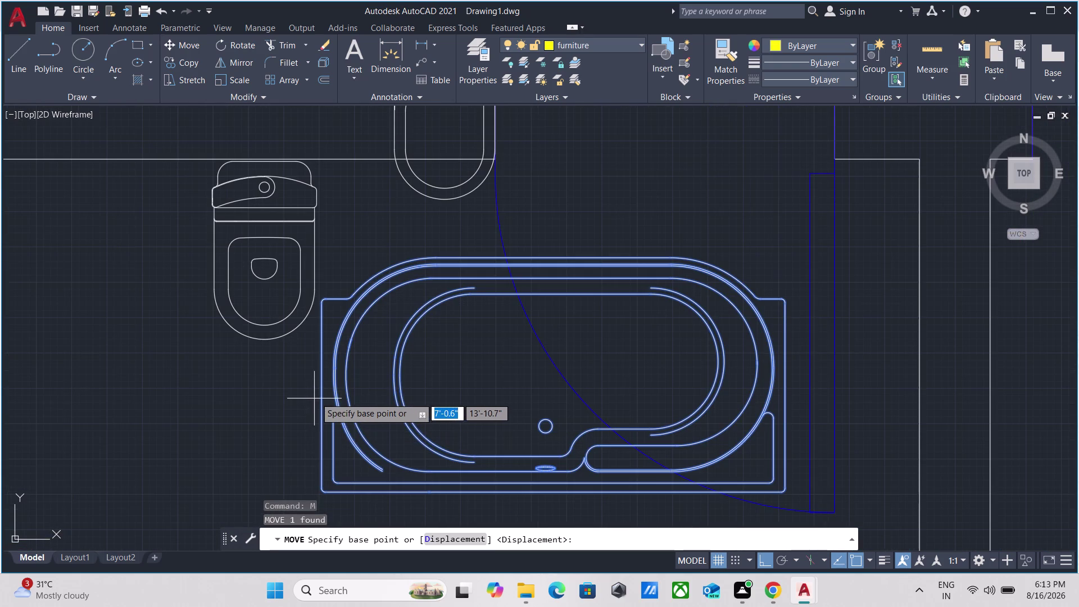
click(317, 393)
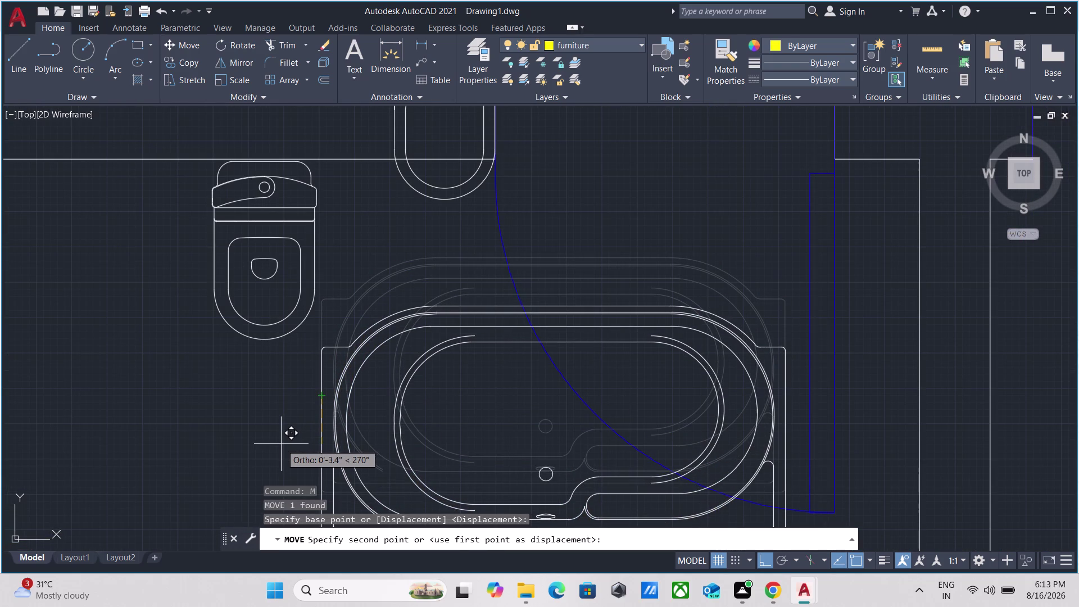
key(F8)
scroll(down, 3)
middle_drag(280, 444, 338, 244)
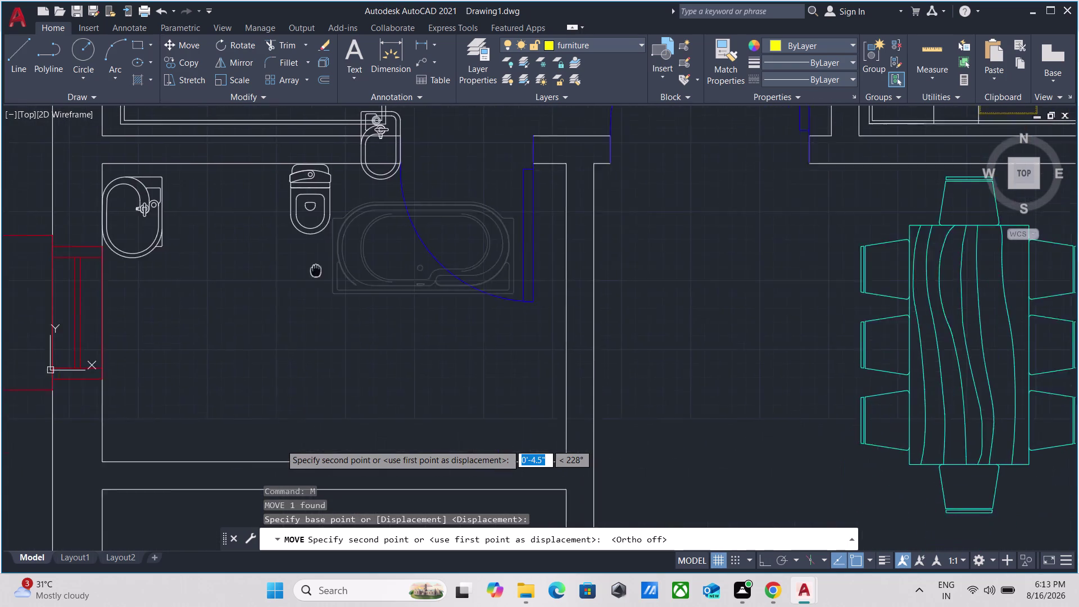
middle_drag(339, 244, 350, 231)
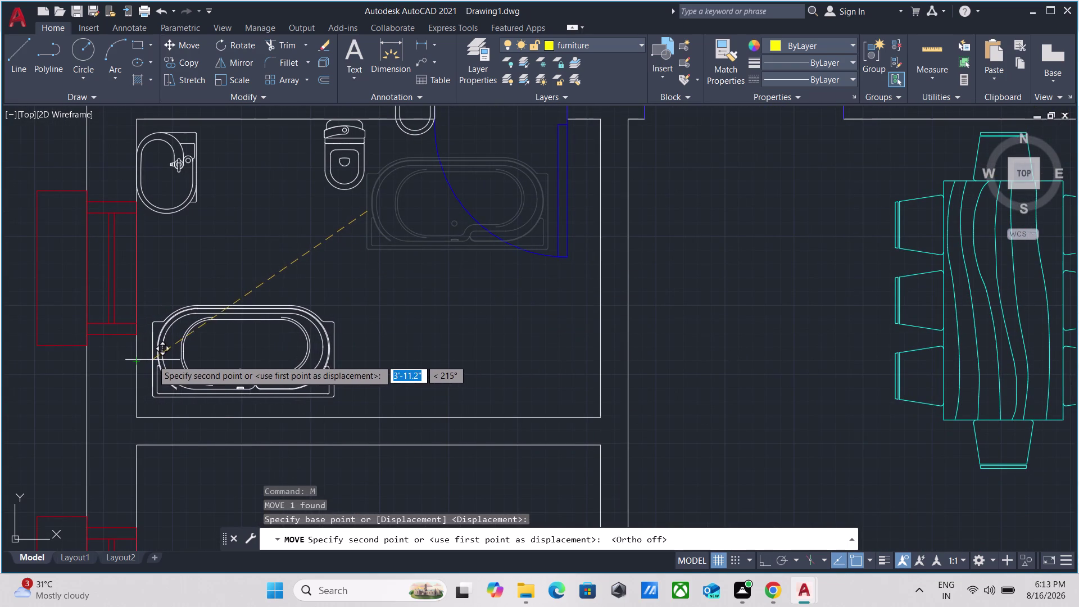
click(152, 359)
middle_drag(262, 236, 249, 435)
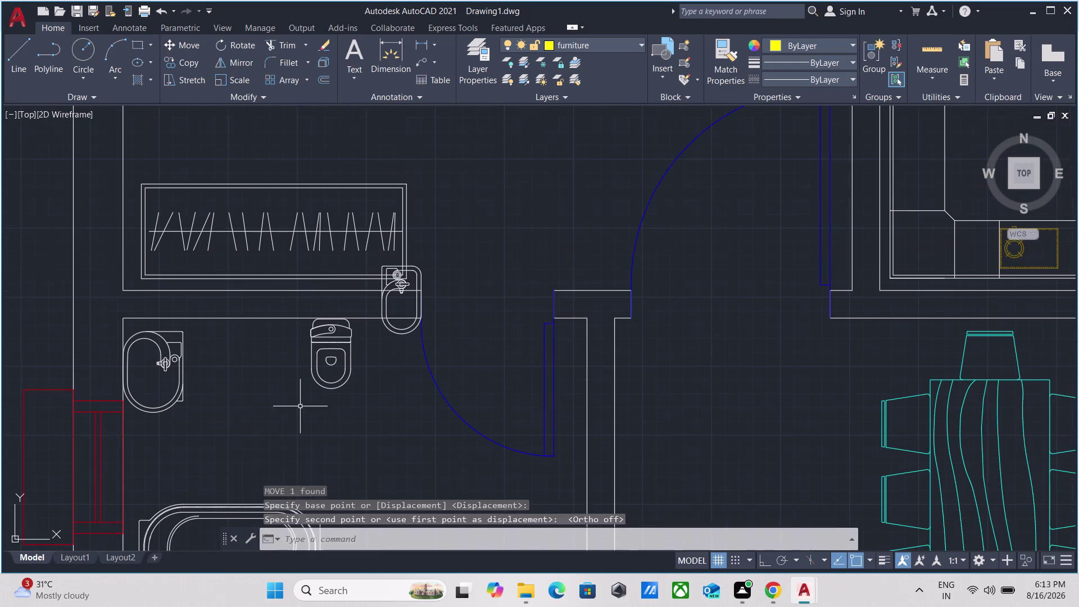
scroll(up, 3)
click(400, 354)
click(390, 277)
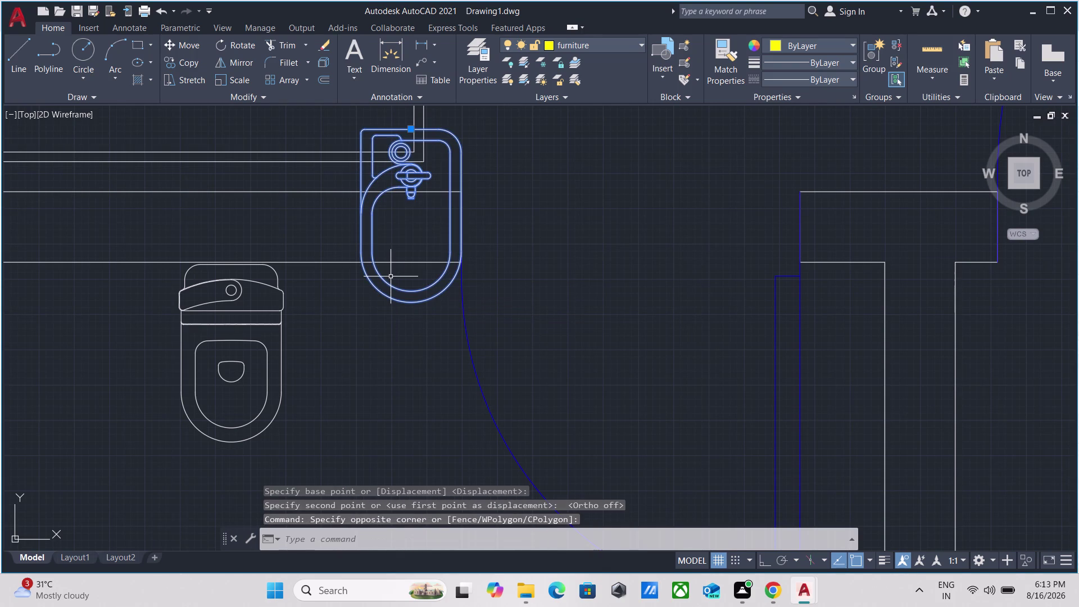
key(m)
key(Return)
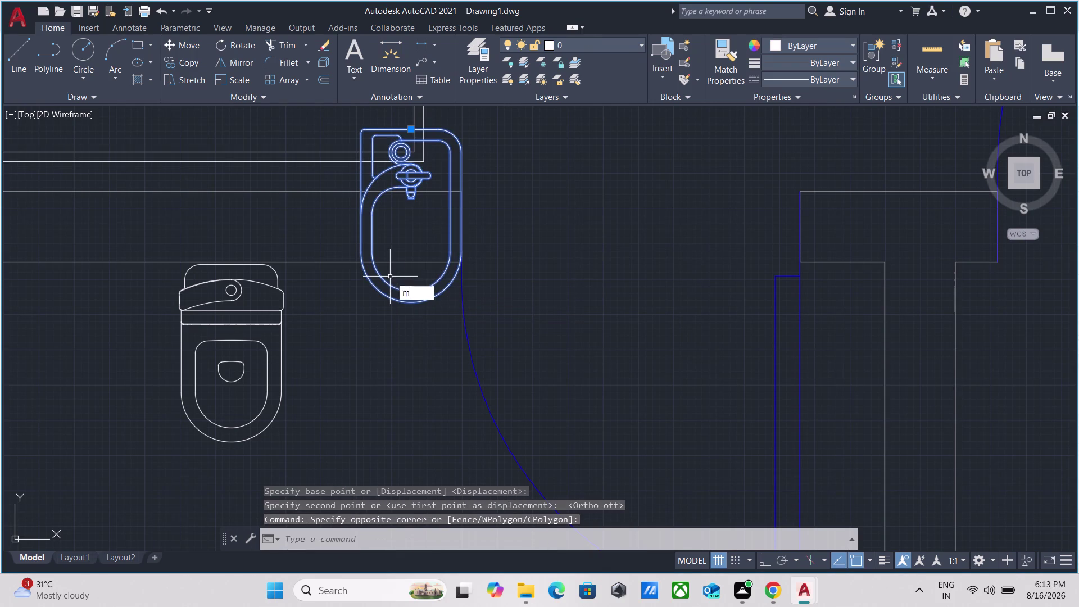
click(407, 129)
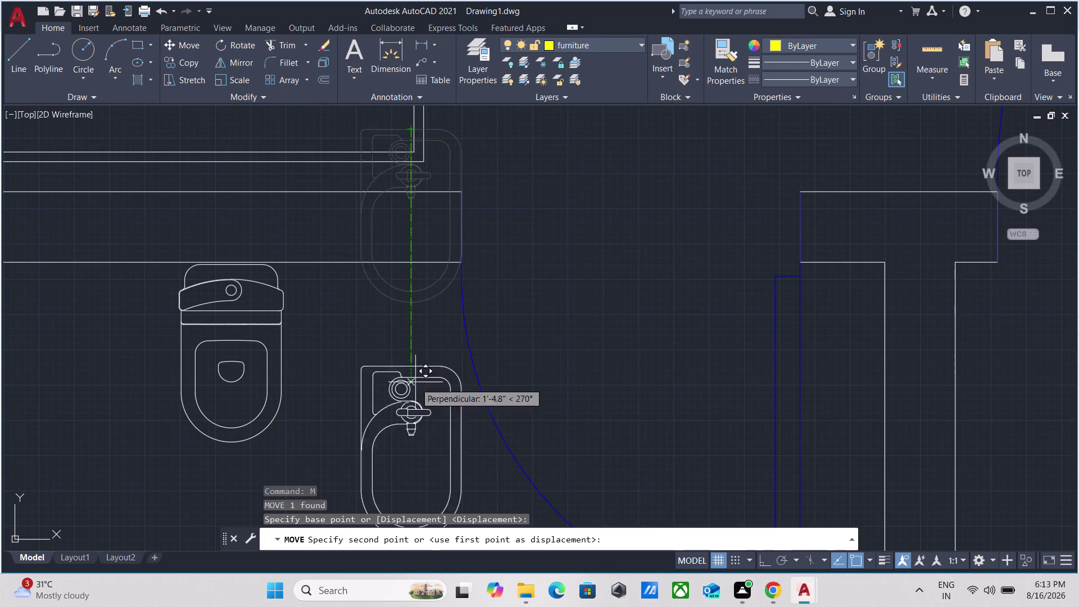
scroll(down, 3)
middle_drag(415, 382, 427, 263)
scroll(down, 3)
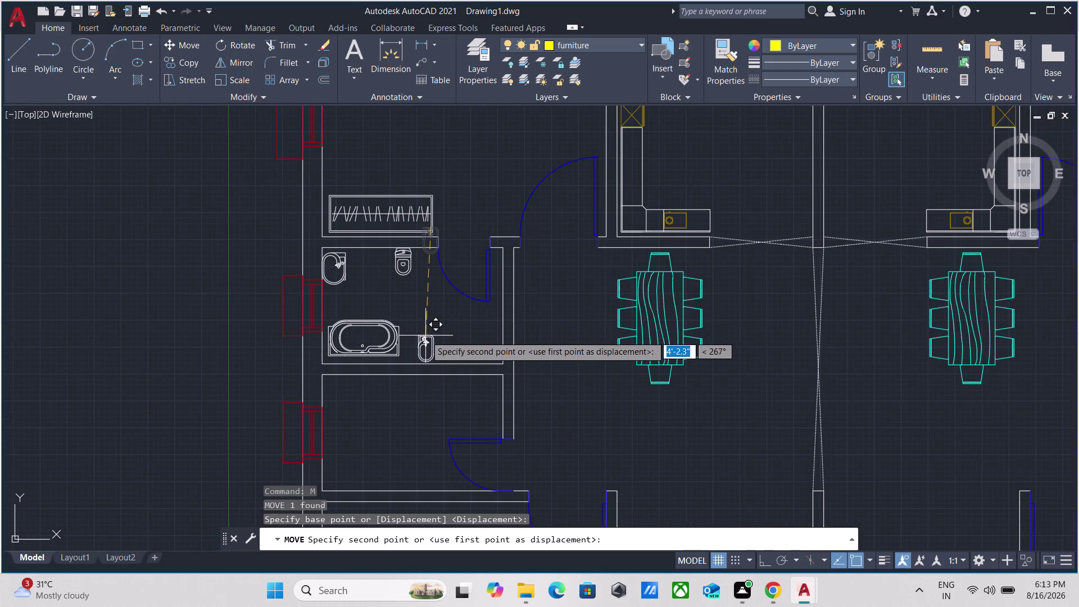
scroll(up, 3)
scroll(down, 3)
middle_drag(389, 325, 416, 315)
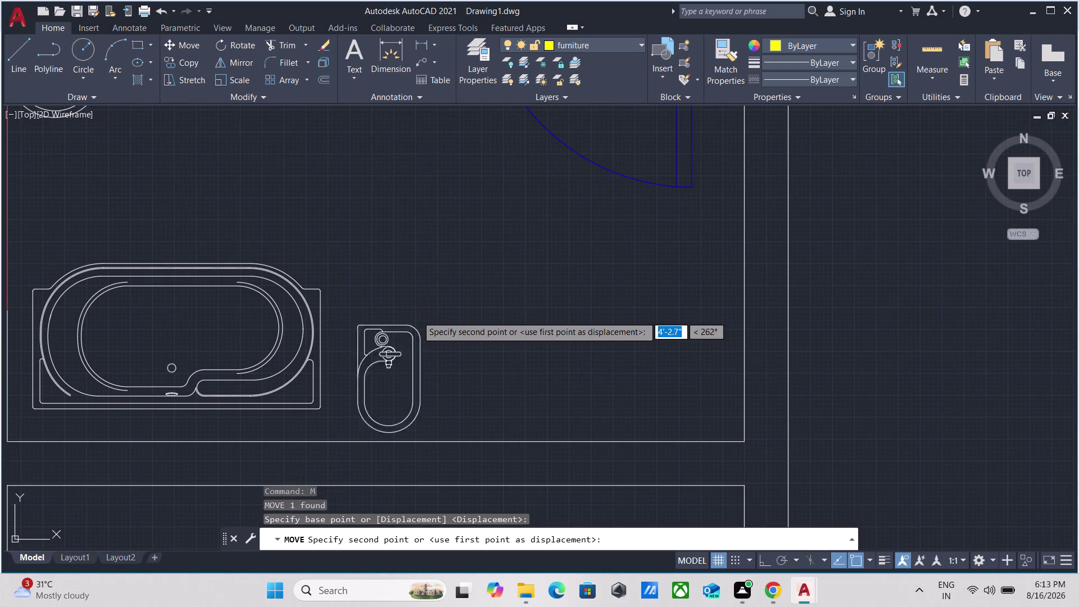
scroll(up, 3)
scroll(down, 3)
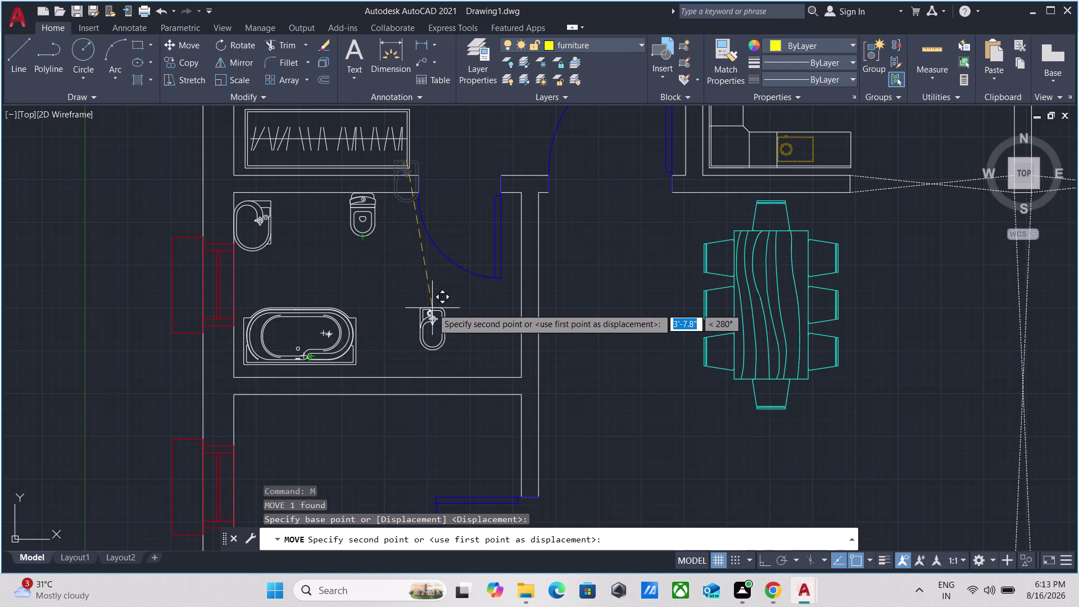
text(ro)
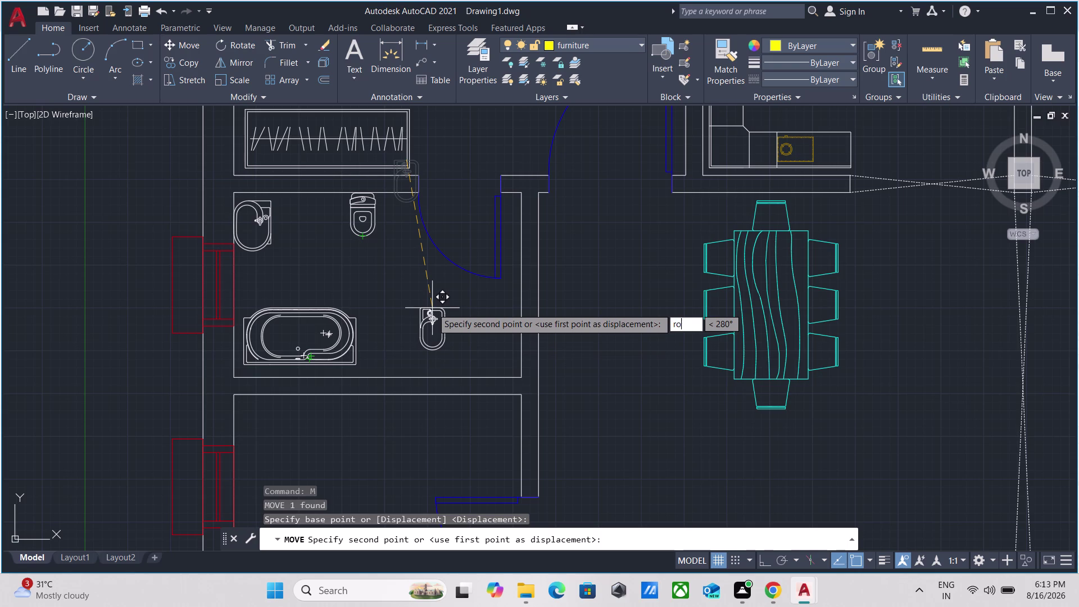
key(Return)
key(Escape)
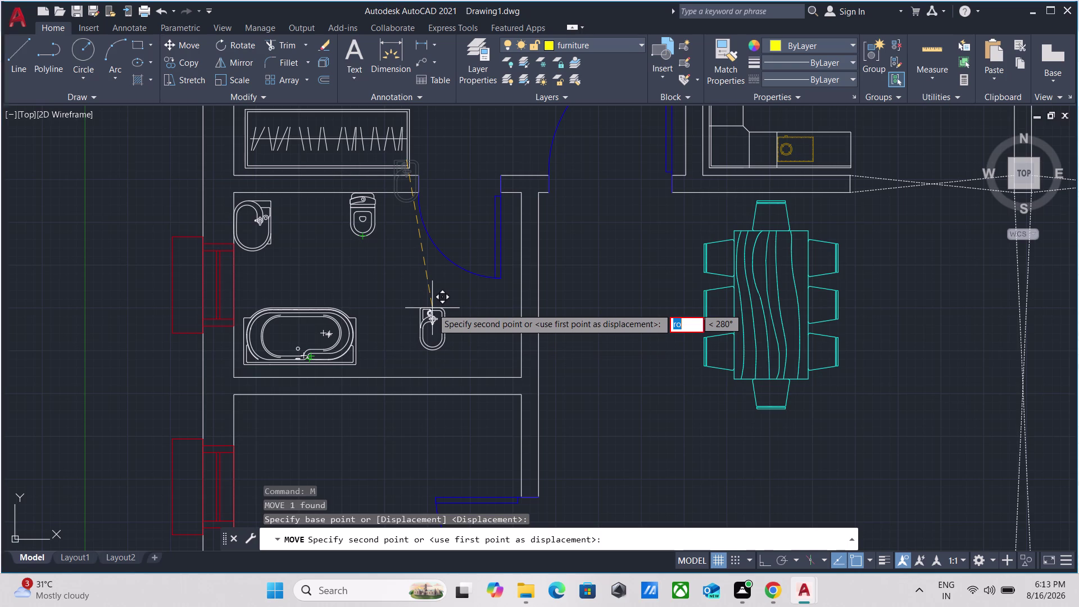
scroll(up, 3)
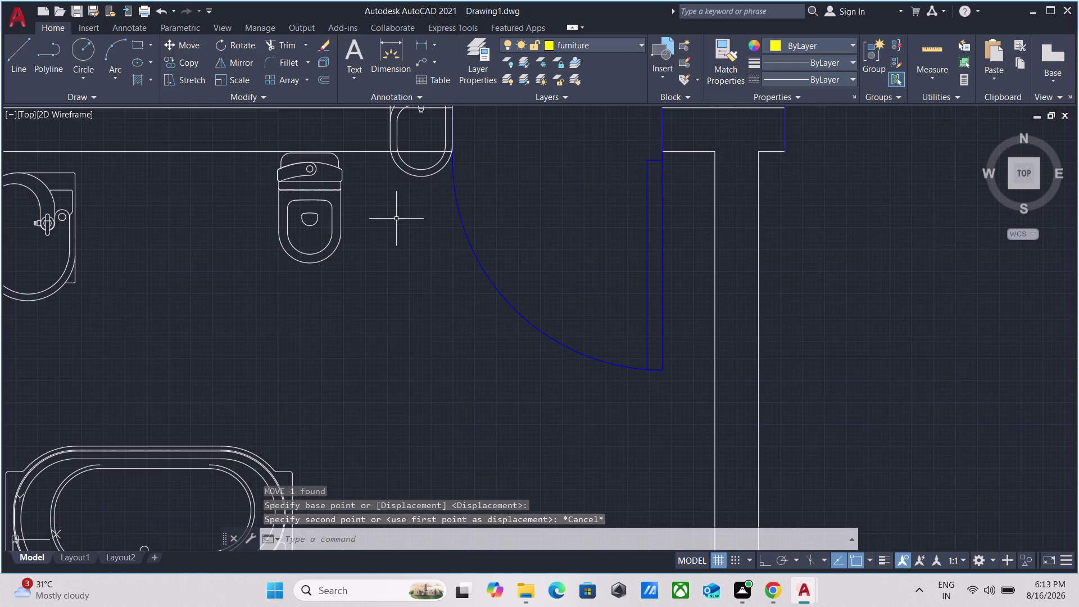
drag(403, 217, 402, 212)
click(402, 156)
middle_drag(392, 287, 391, 409)
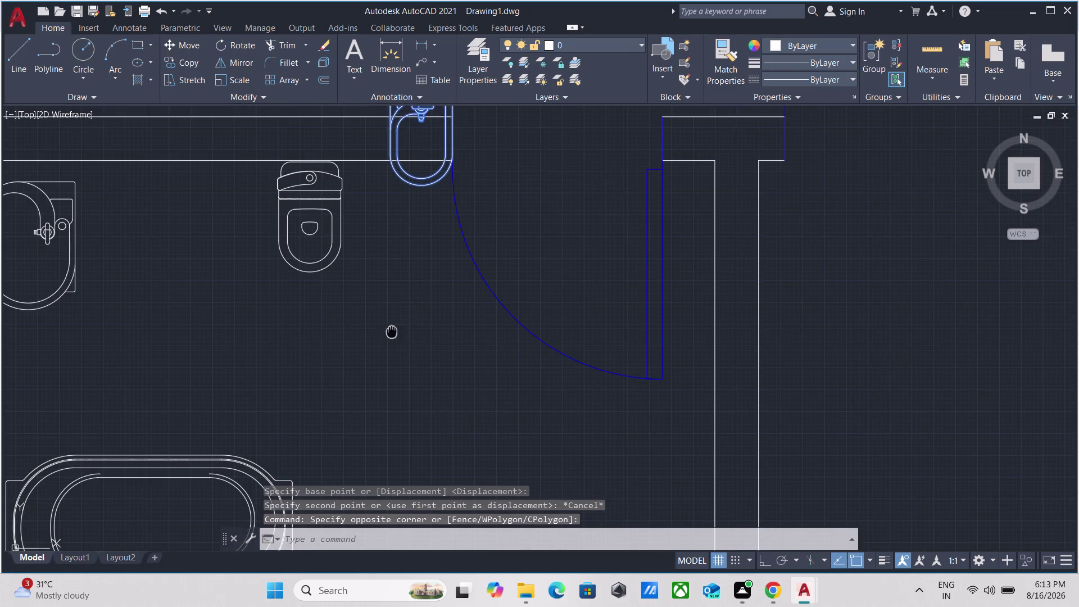
Rotate the washbasin a right angle with RO and Ortho on.
middle_drag(391, 409, 391, 425)
text(ro)
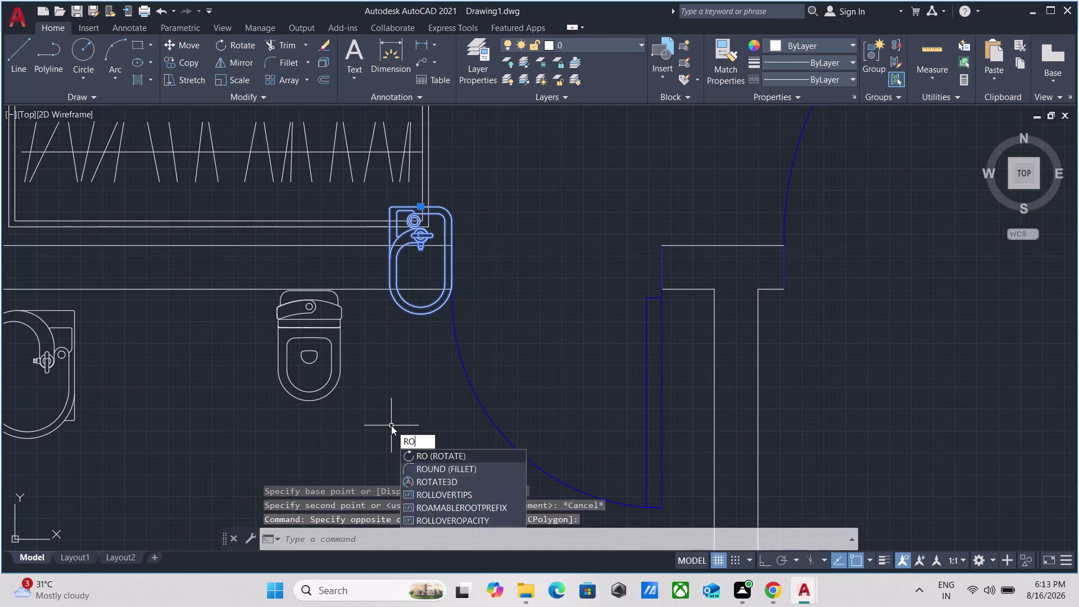
key(Return)
click(388, 256)
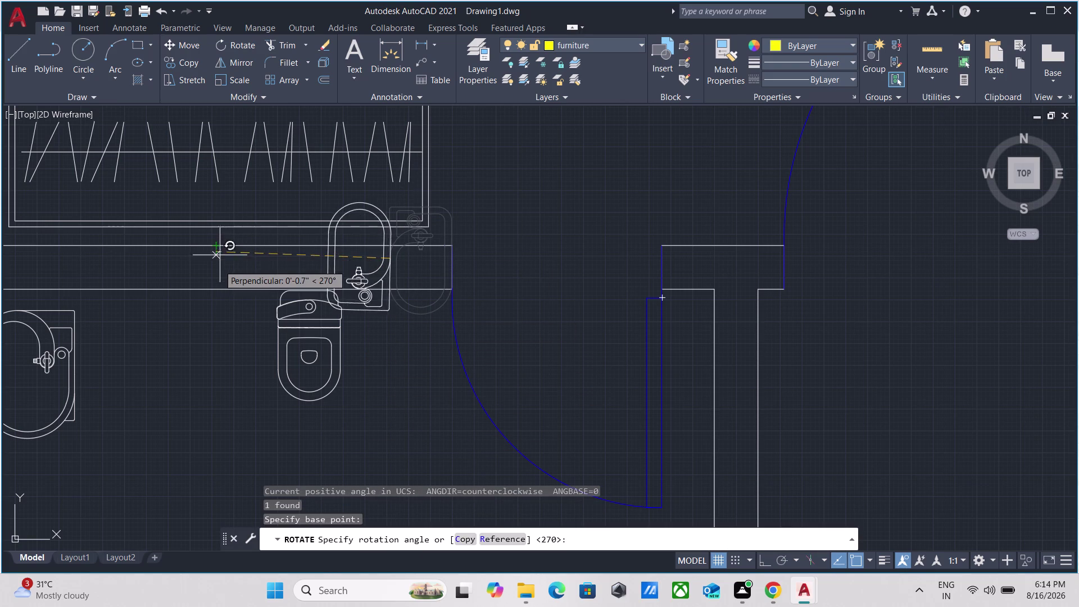
key(F8)
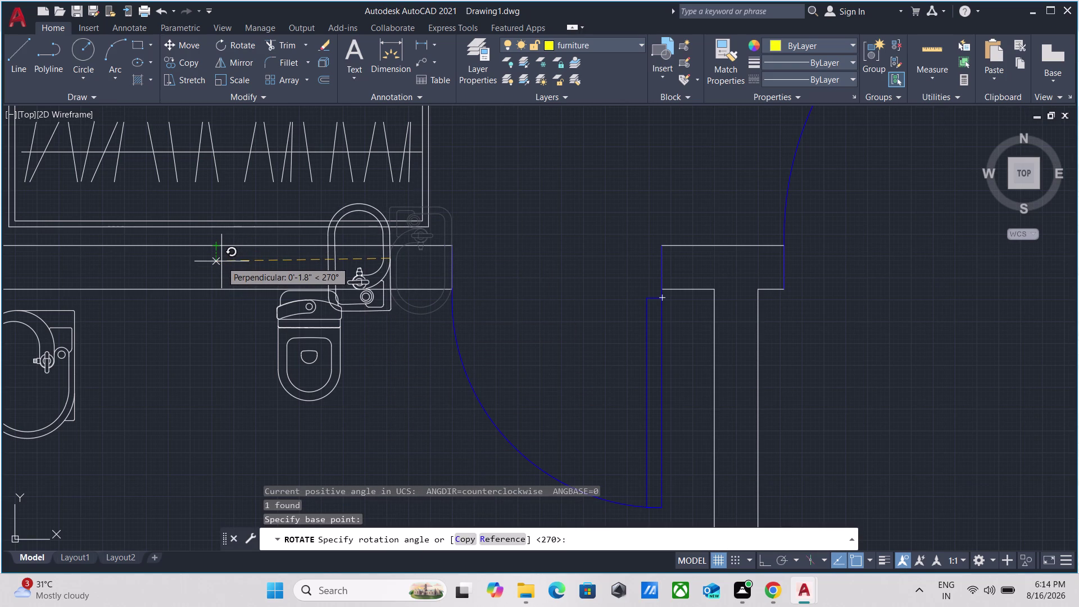
click(197, 270)
Move the rotated washbasin against the bathroom's right wall with Ortho off.
click(397, 326)
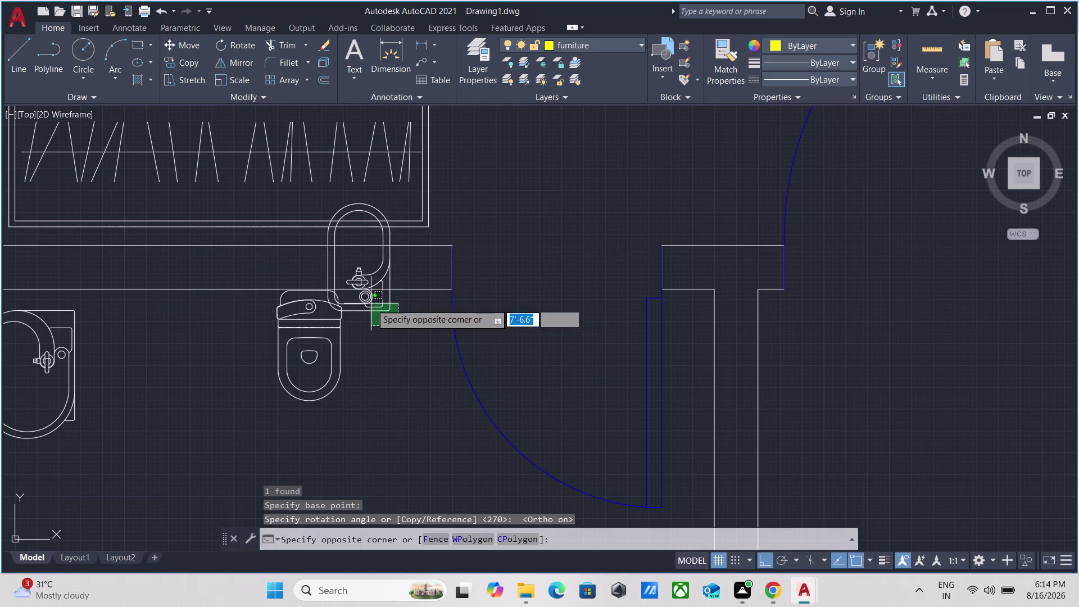
click(371, 302)
key(m)
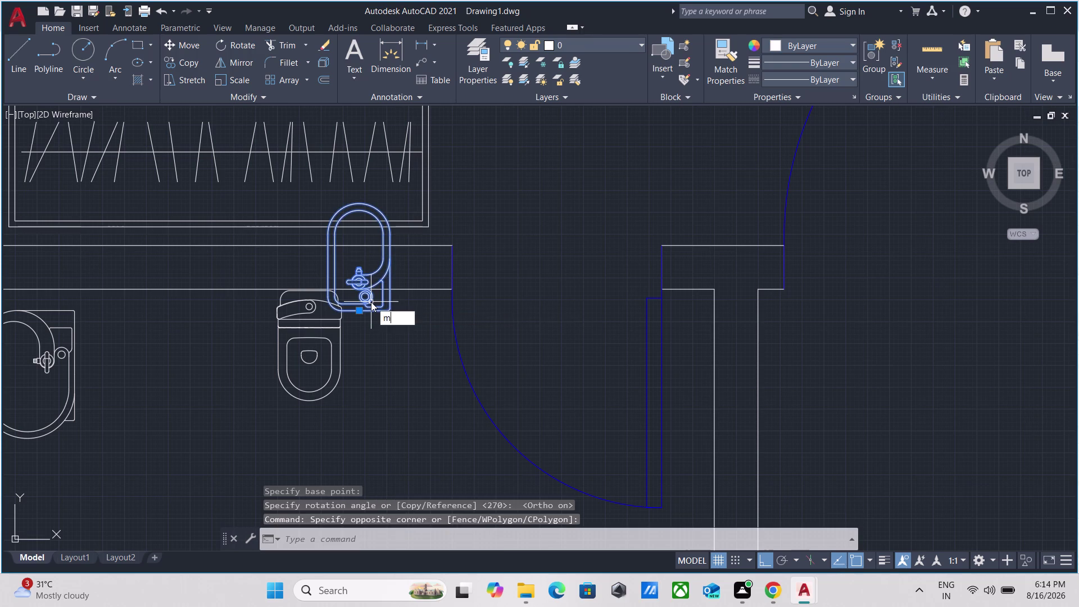
key(Return)
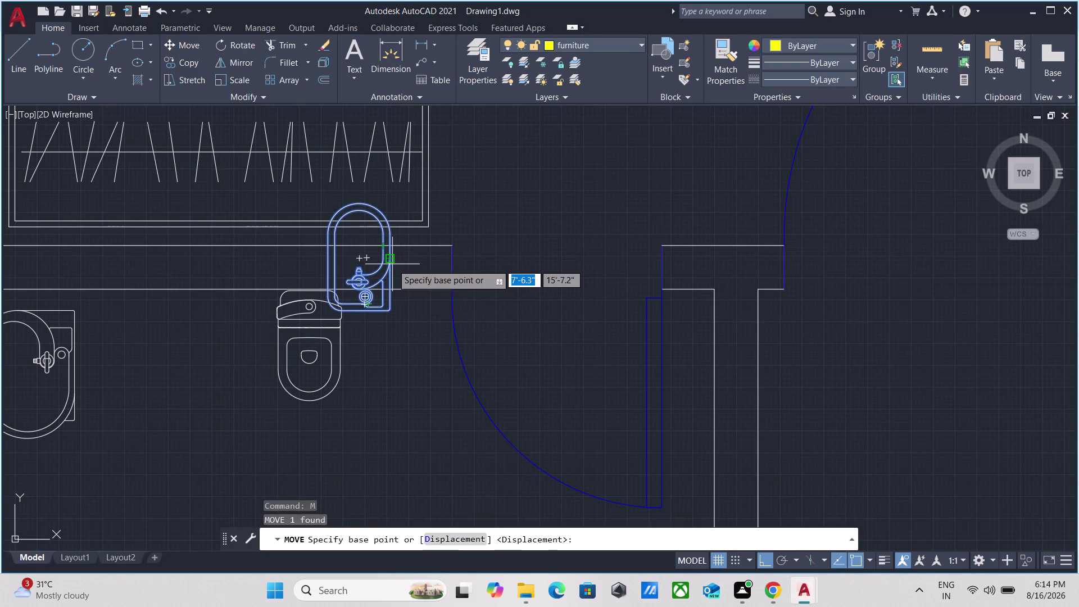
click(393, 262)
scroll(down, 3)
middle_drag(433, 429, 427, 403)
key(F8)
scroll(down, 3)
middle_drag(429, 417, 348, 361)
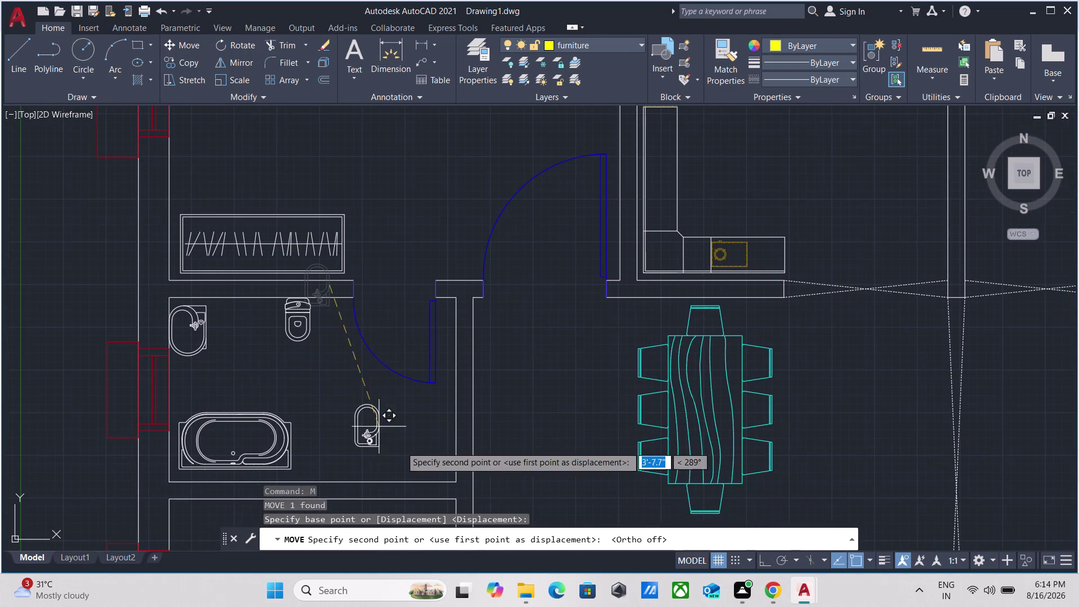
scroll(up, 3)
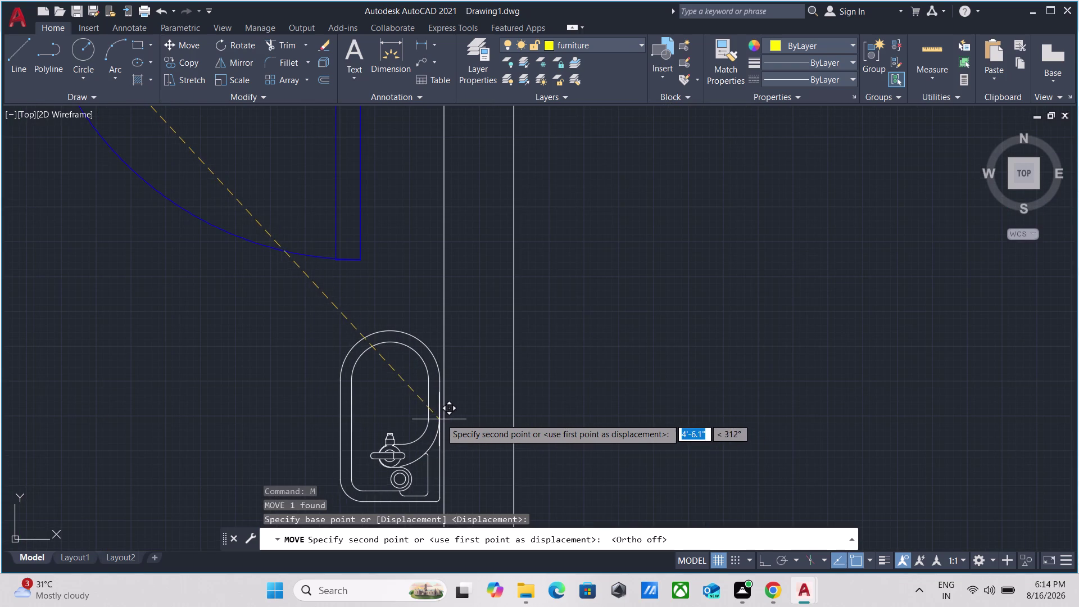
click(442, 417)
scroll(down, 3)
middle_drag(268, 410, 374, 388)
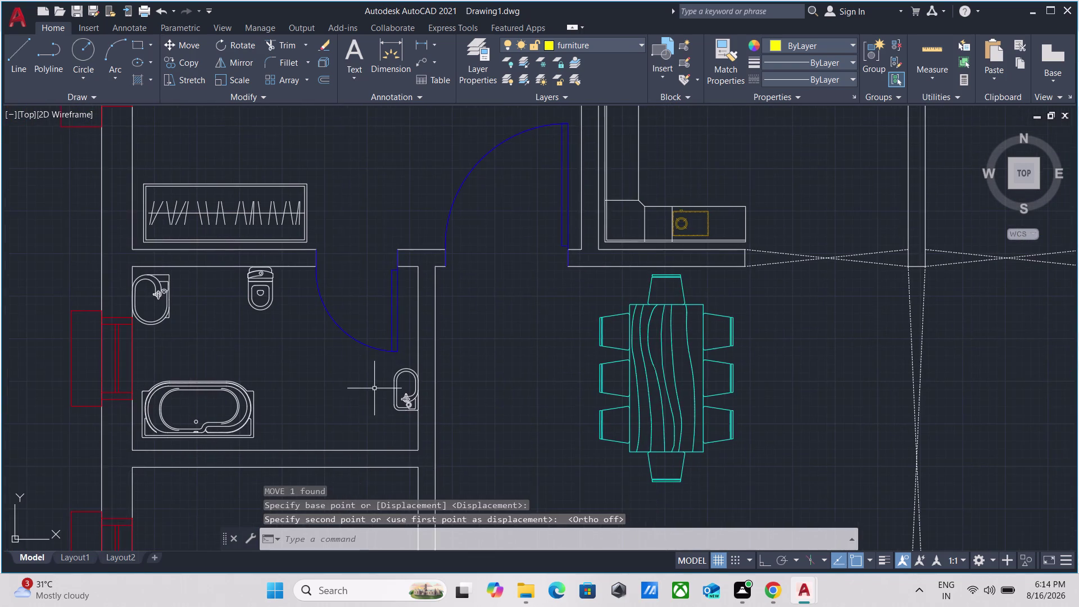
scroll(up, 3)
scroll(up, 3)
Slide the washbasin lower along the right wall with Ortho on.
drag(692, 391, 685, 388)
click(630, 318)
key(m)
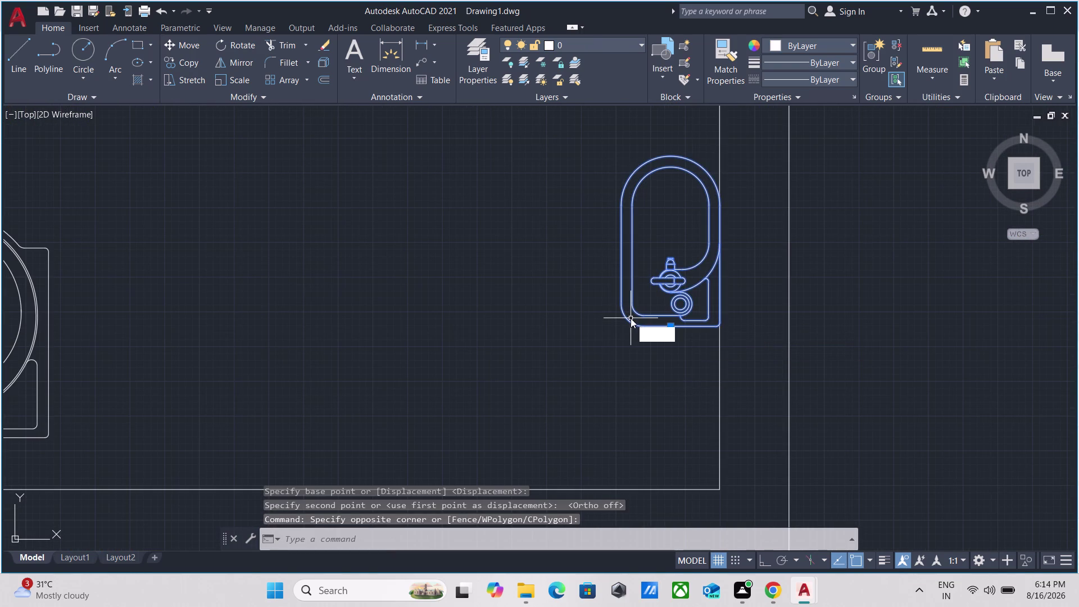
key(Return)
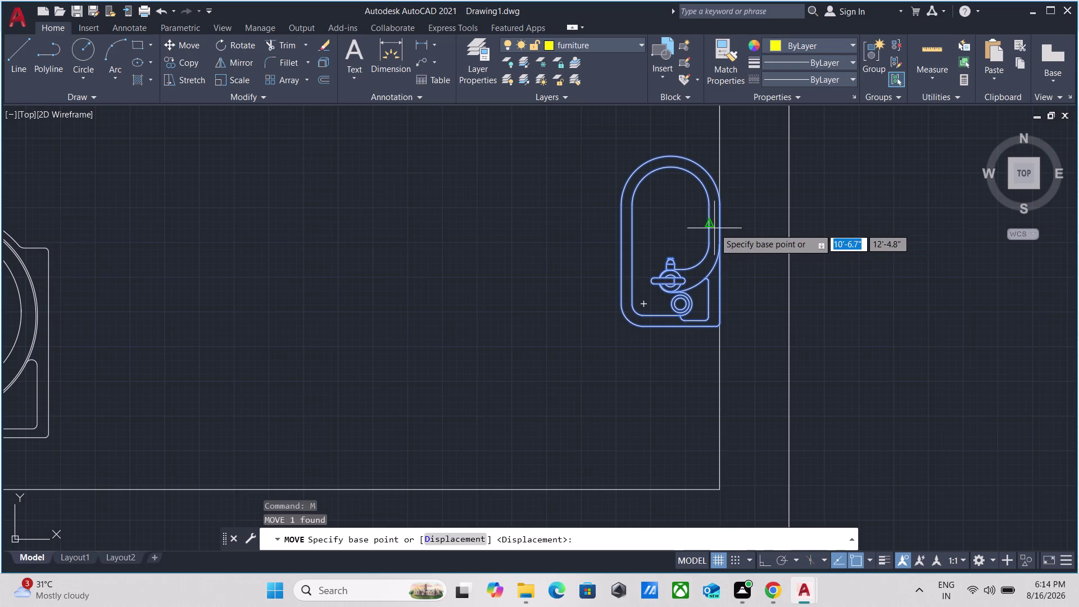
click(726, 224)
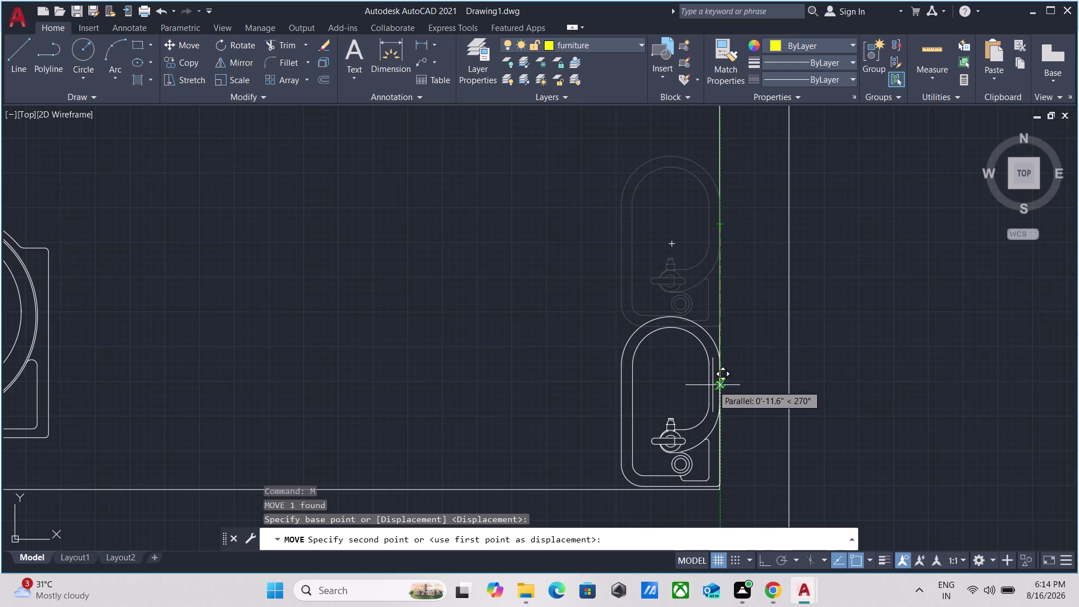
key(F8)
click(720, 390)
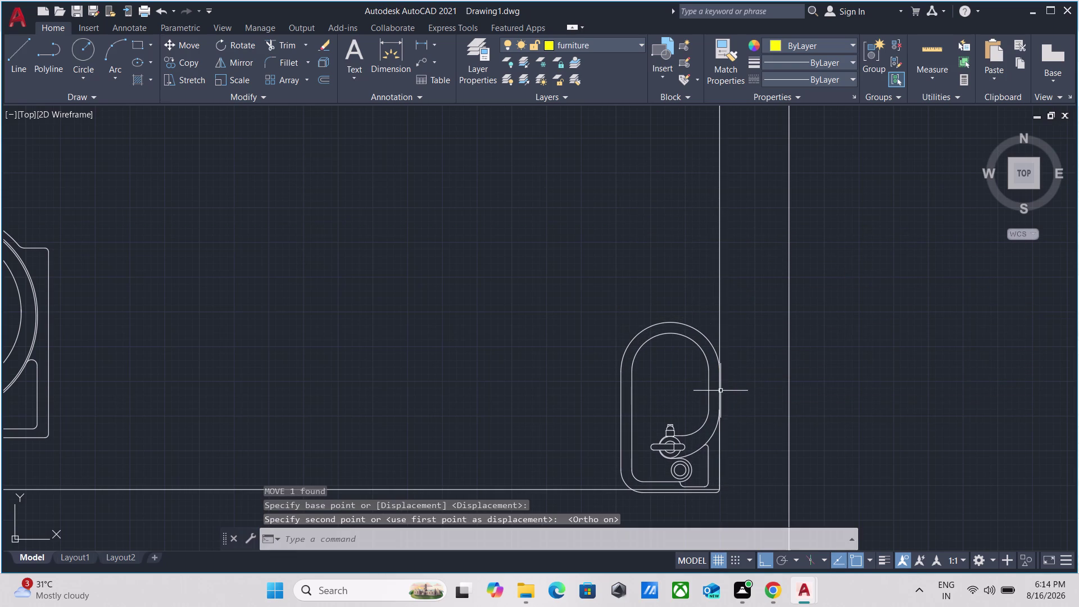
Nudge the washbasin slightly upward into its final position.
drag(676, 397, 656, 378)
click(559, 308)
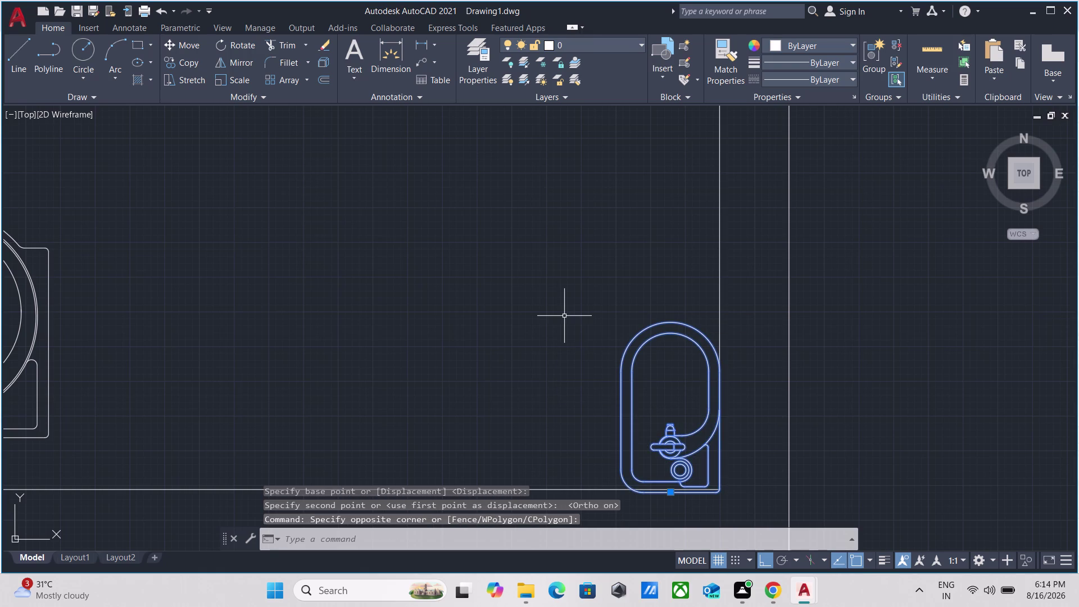
key(m)
key(Return)
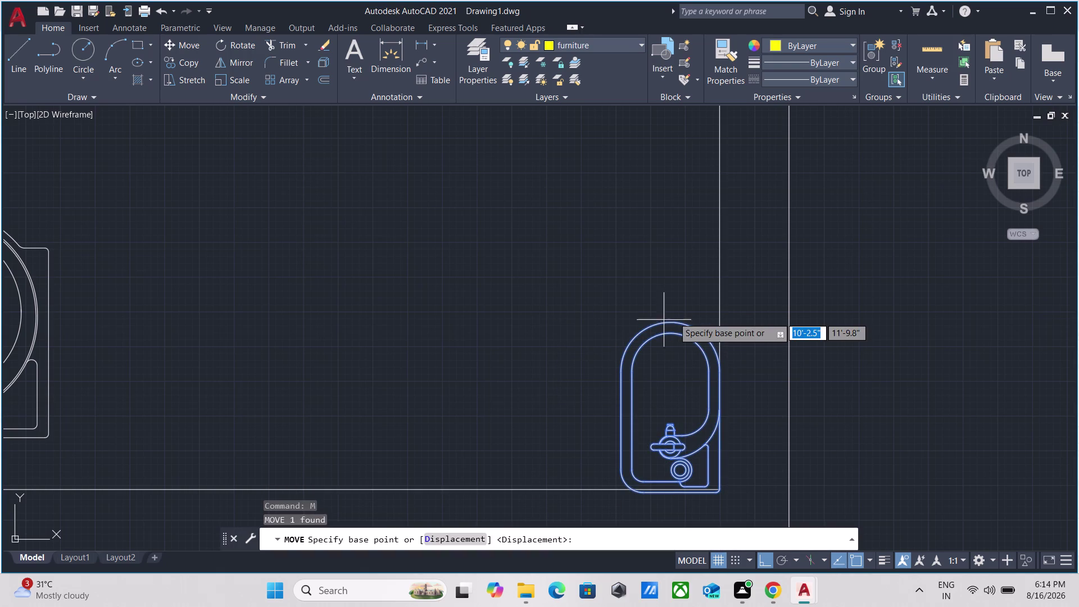
click(673, 320)
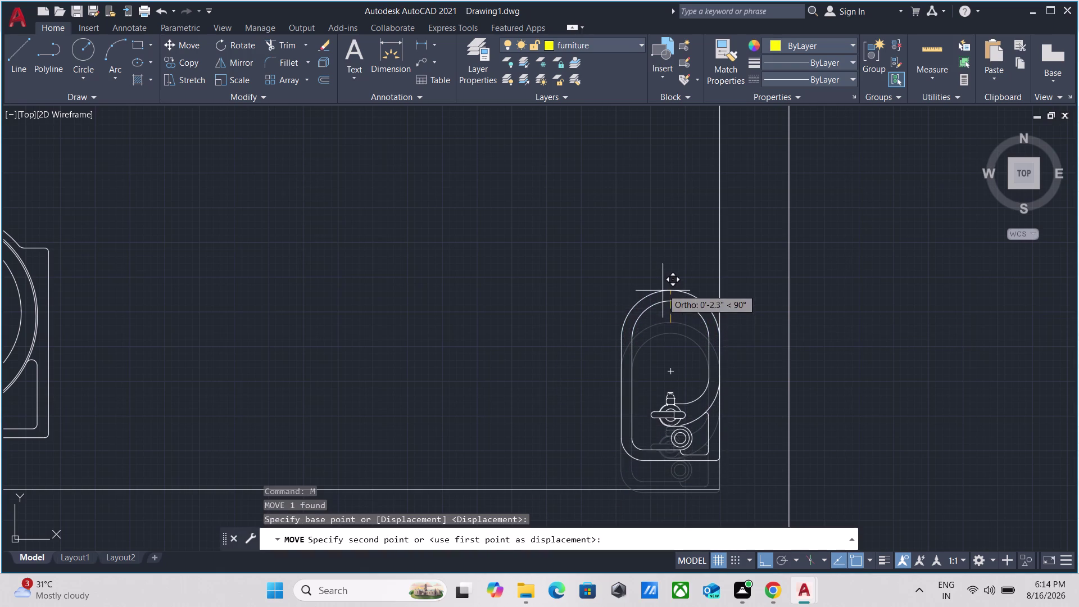
click(659, 259)
Move the bathtub right along the bottom wall beside the basin.
scroll(down, 3)
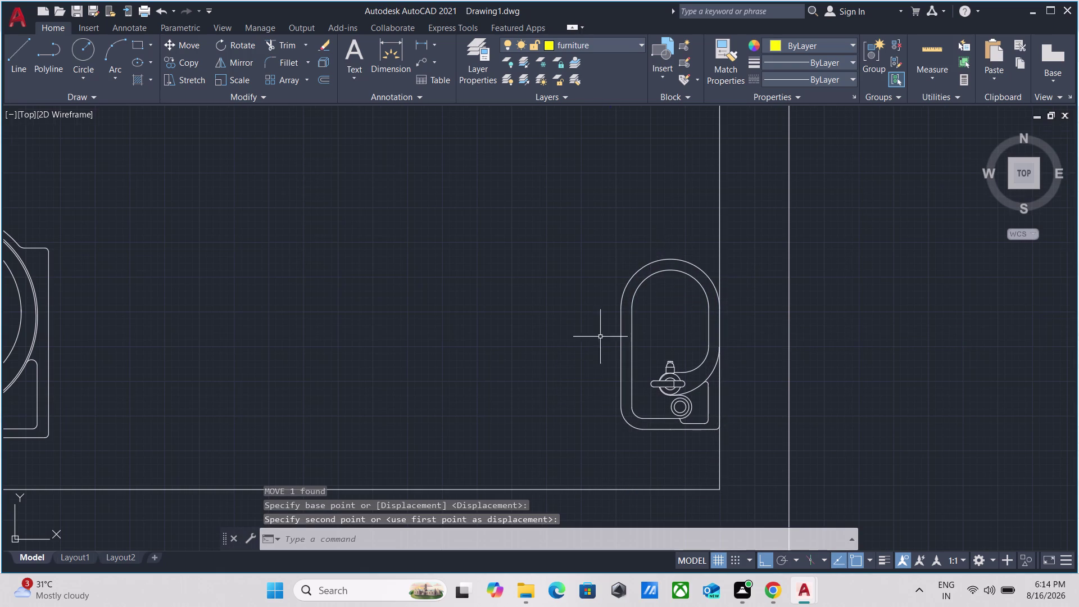
middle_drag(298, 359, 434, 364)
click(426, 393)
click(313, 328)
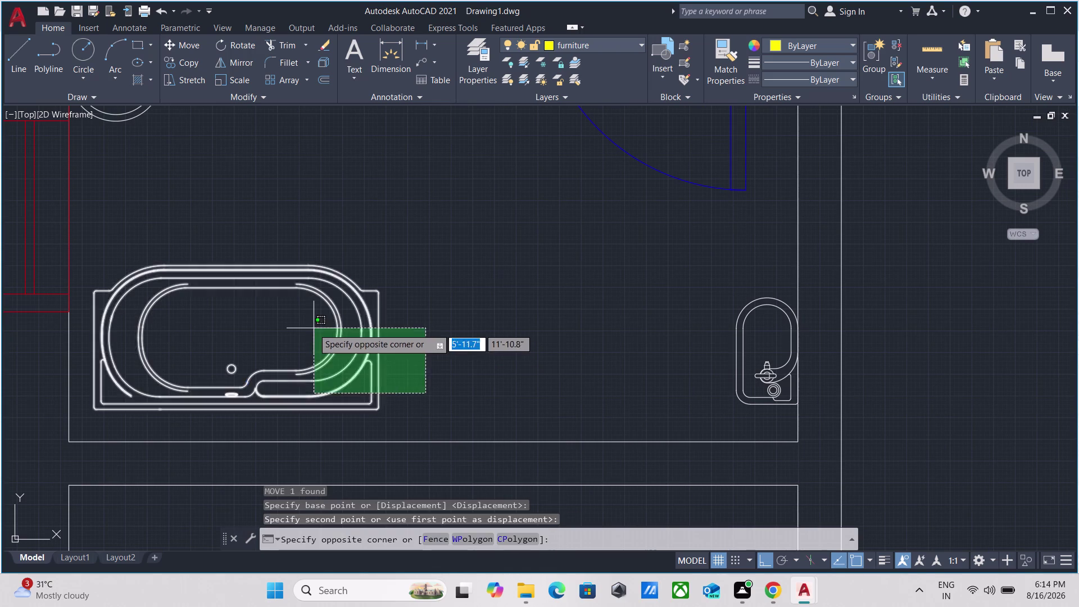
key(m)
key(Return)
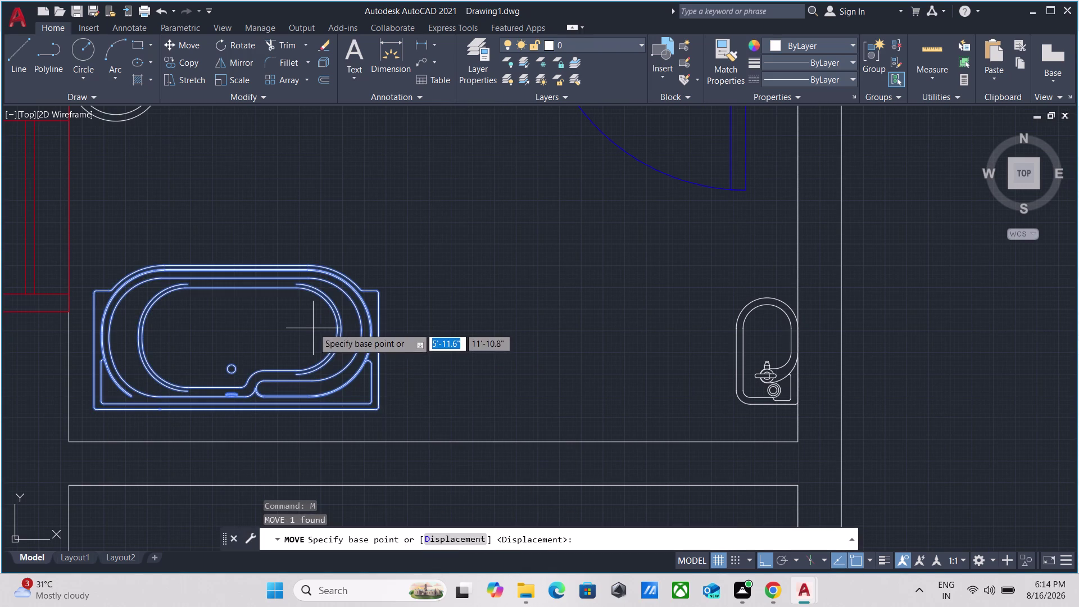
click(236, 411)
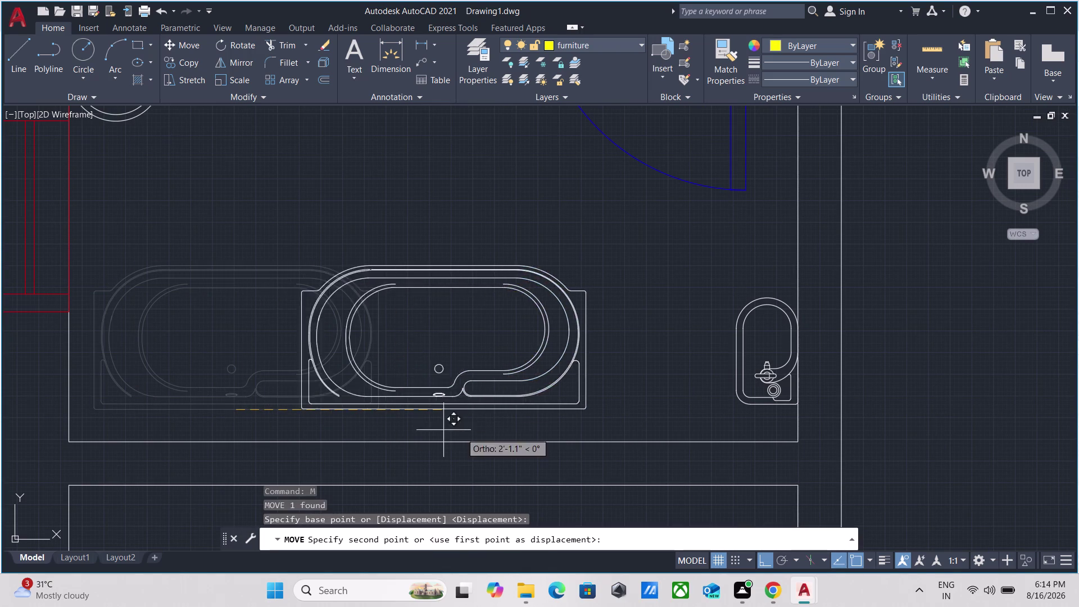
click(544, 443)
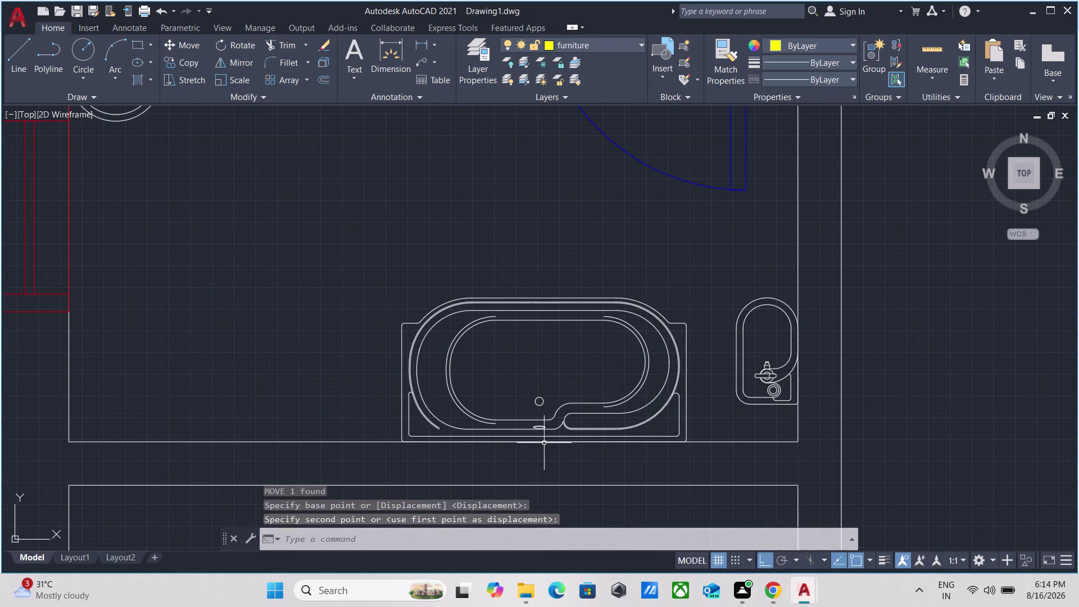
scroll(down, 3)
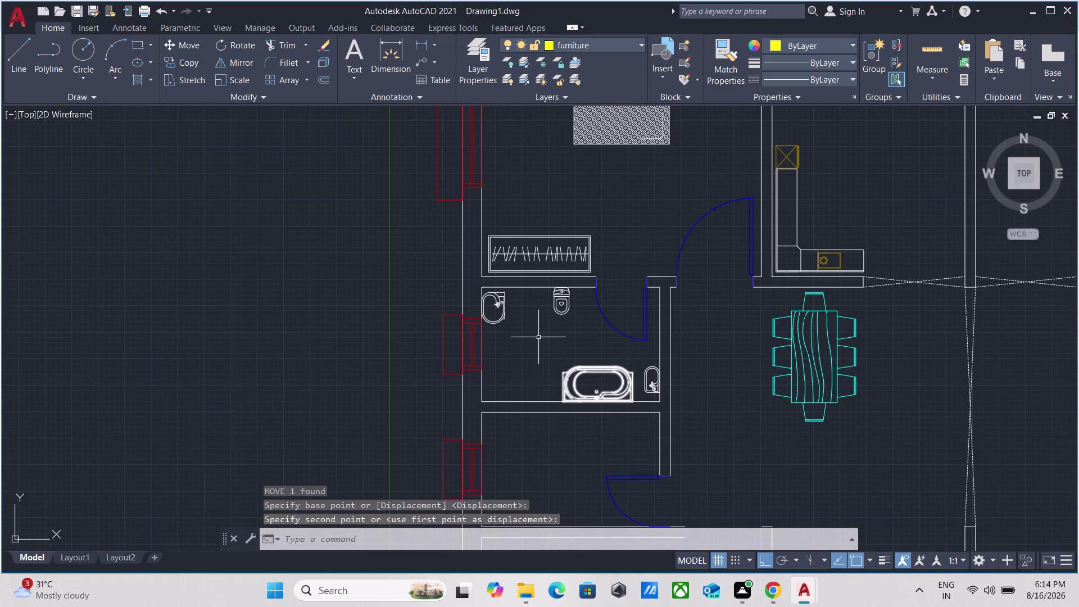
Select the basin, toilet, bathtub and small basin in the first bathroom.
scroll(up, 3)
drag(587, 338, 584, 333)
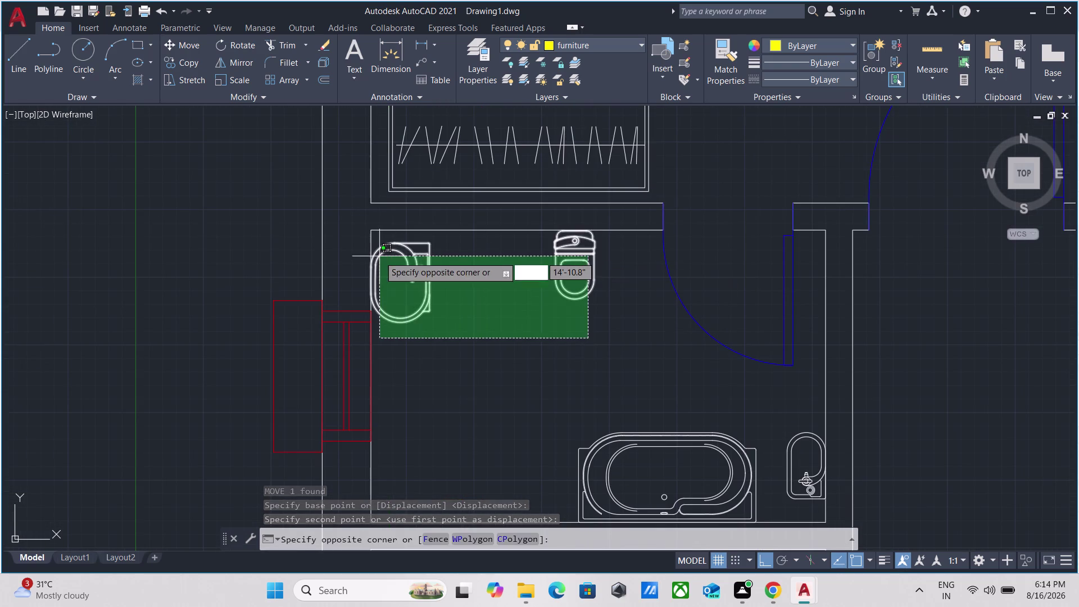
click(380, 256)
scroll(down, 3)
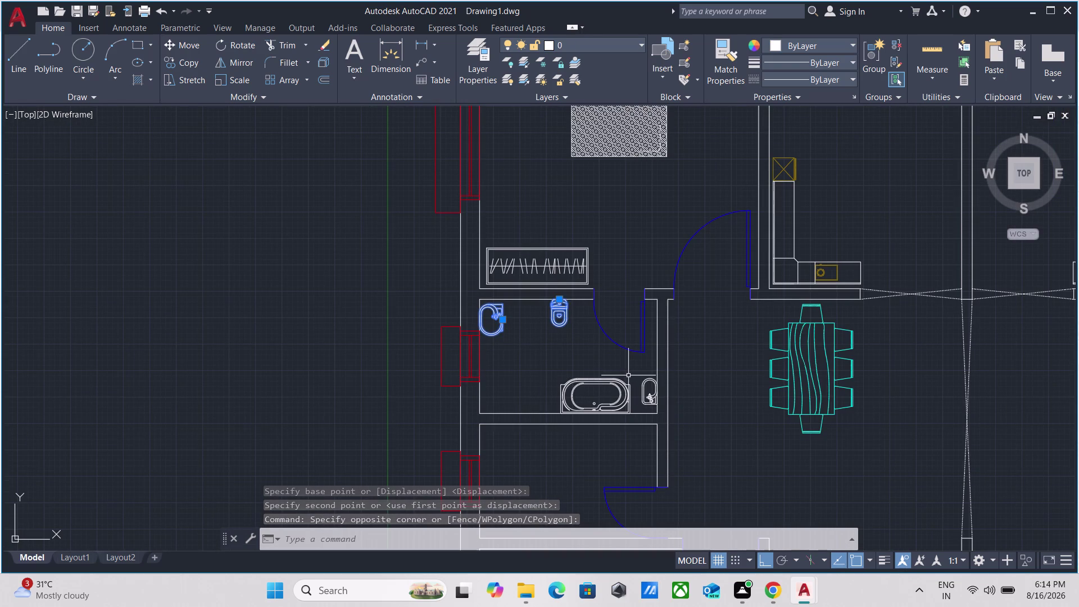
click(628, 375)
click(580, 401)
scroll(up, 3)
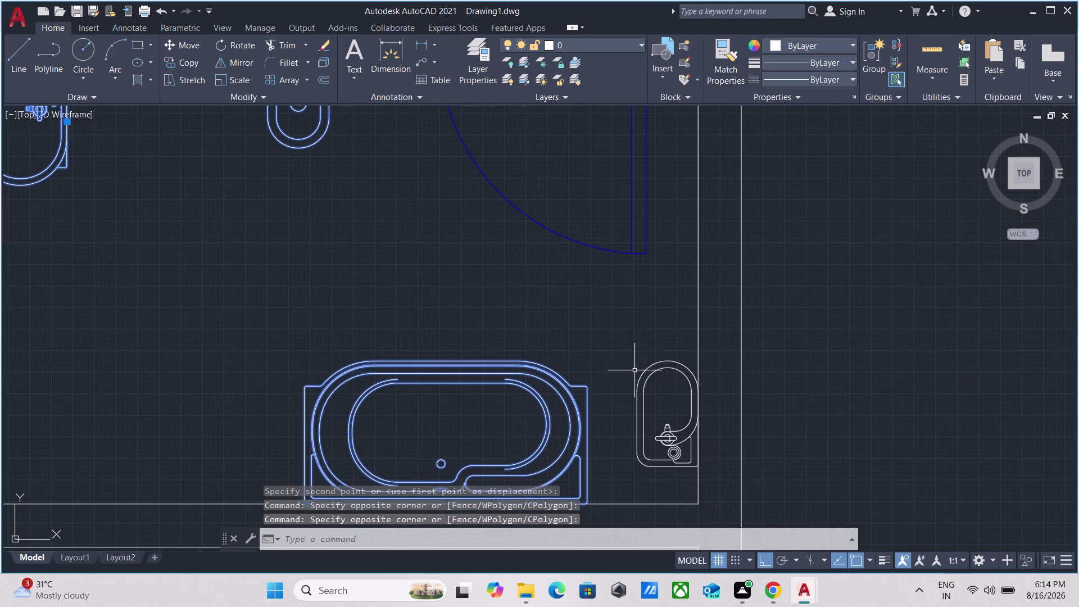
click(628, 360)
click(667, 409)
drag(665, 411, 650, 404)
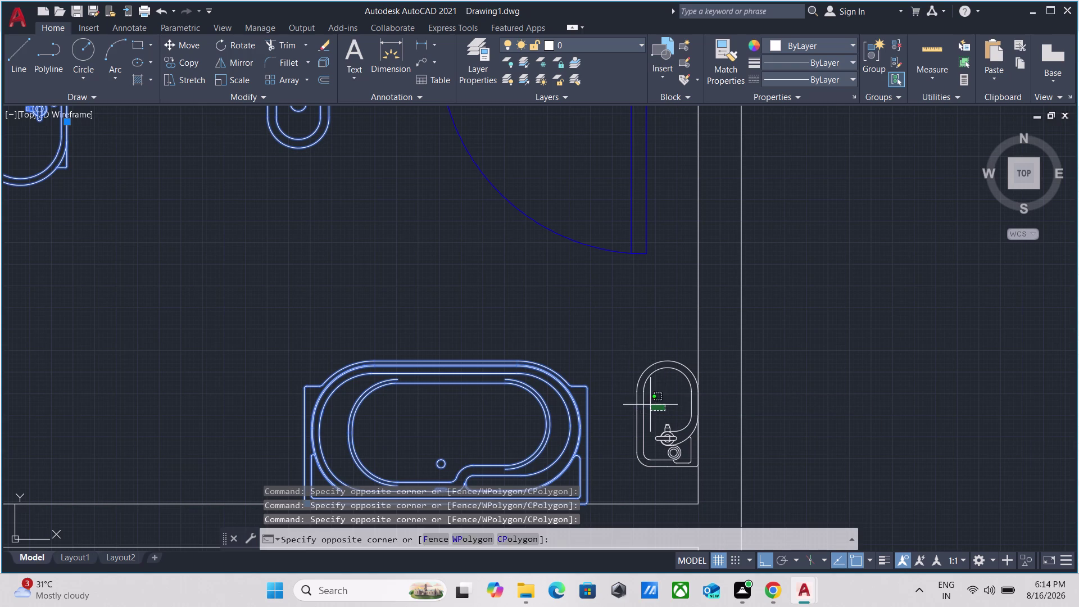
click(613, 370)
Copy the four fixtures with CO into the second apartment's bathroom.
text(c)
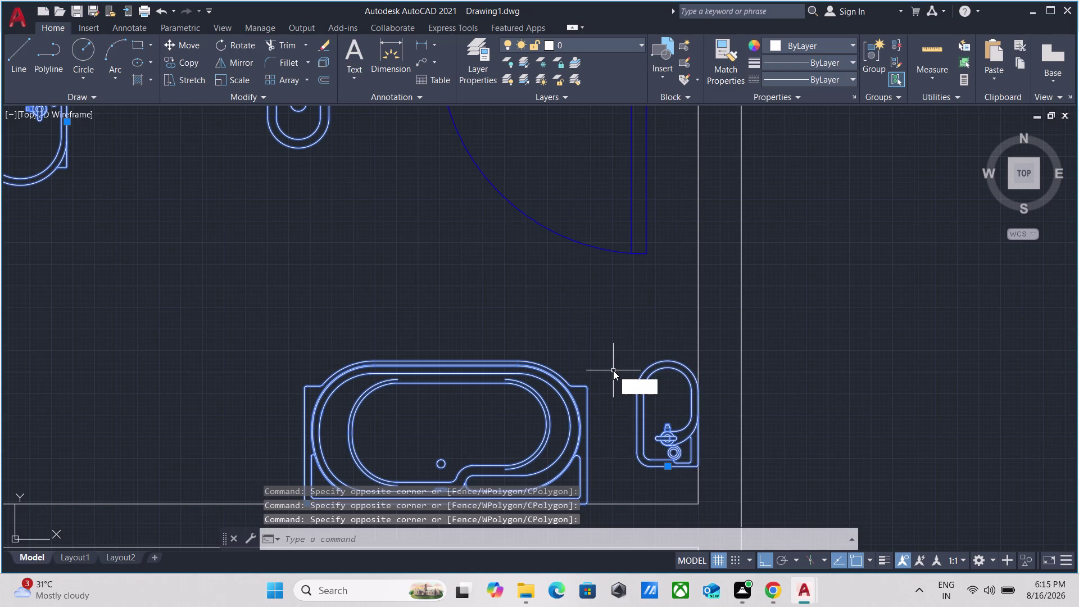
text(o)
key(Return)
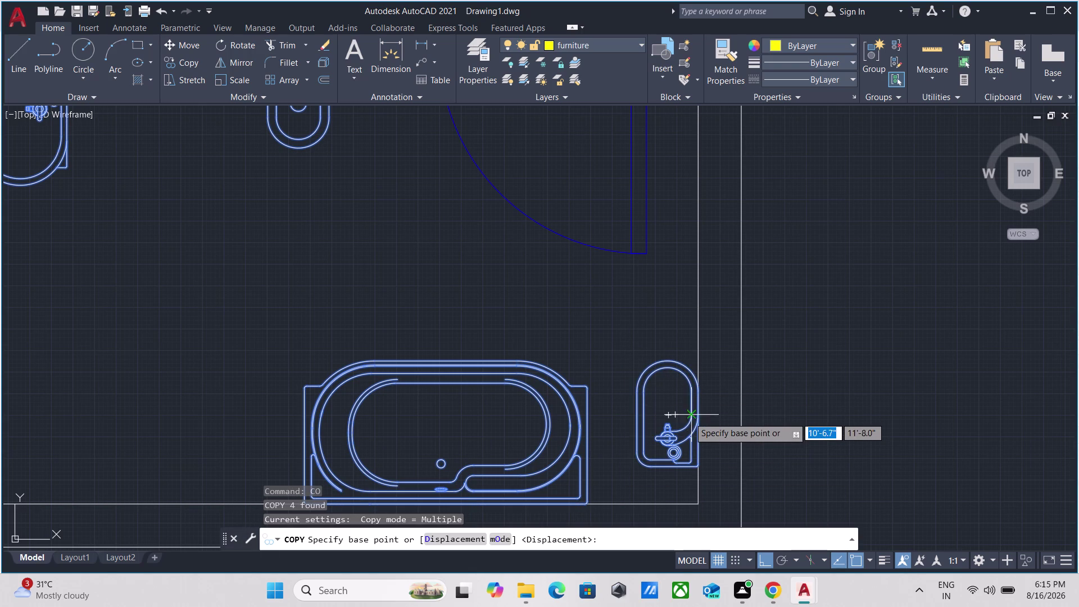
click(700, 412)
scroll(down, 3)
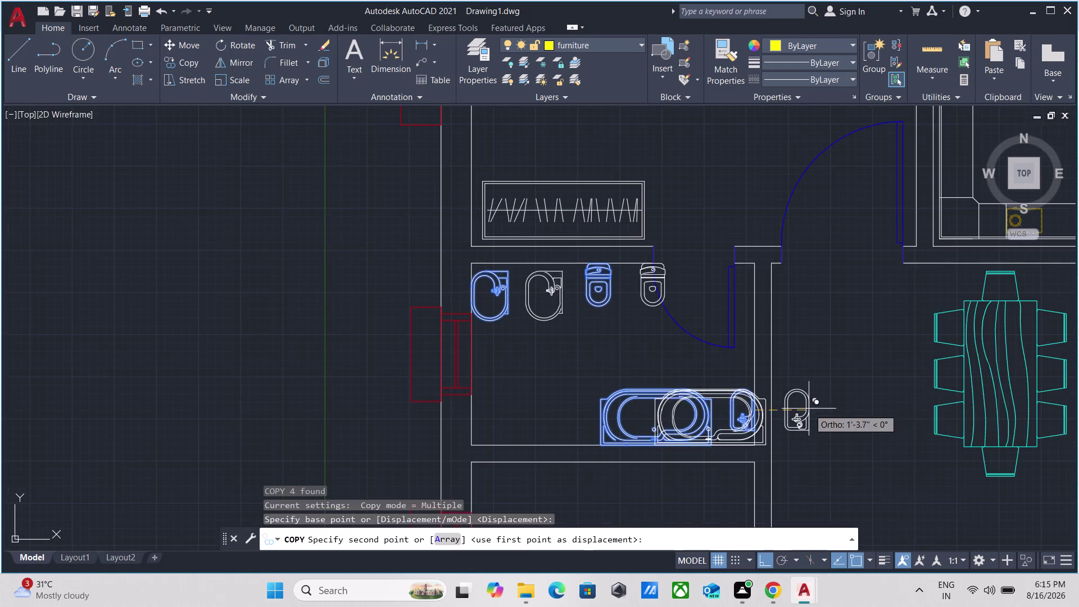
middle_drag(809, 409, 6, 361)
scroll(down, 3)
middle_drag(447, 372, 433, 372)
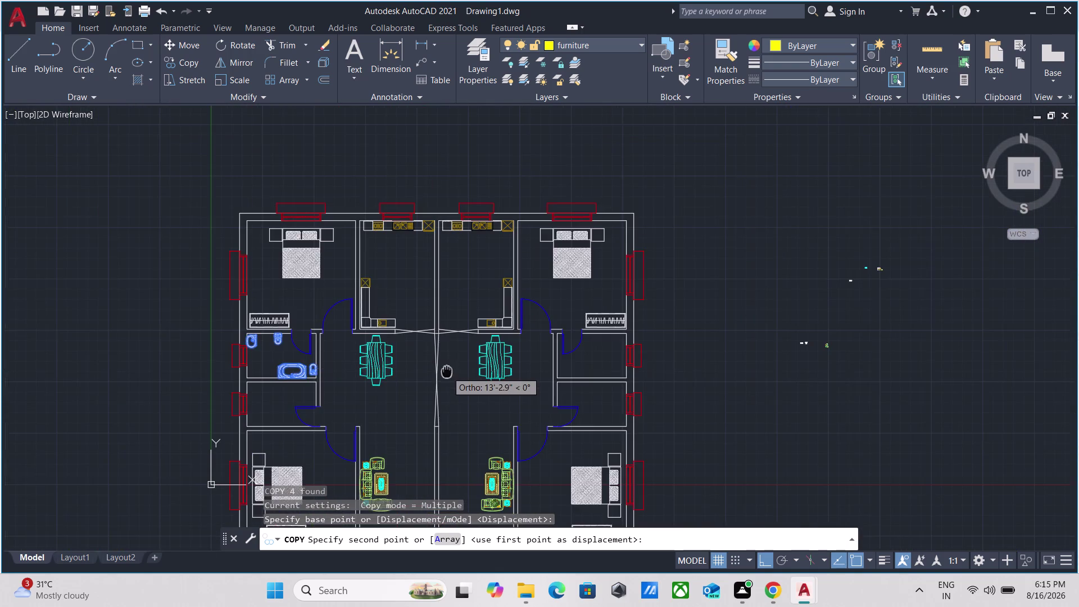
middle_drag(434, 372, 139, 364)
scroll(up, 3)
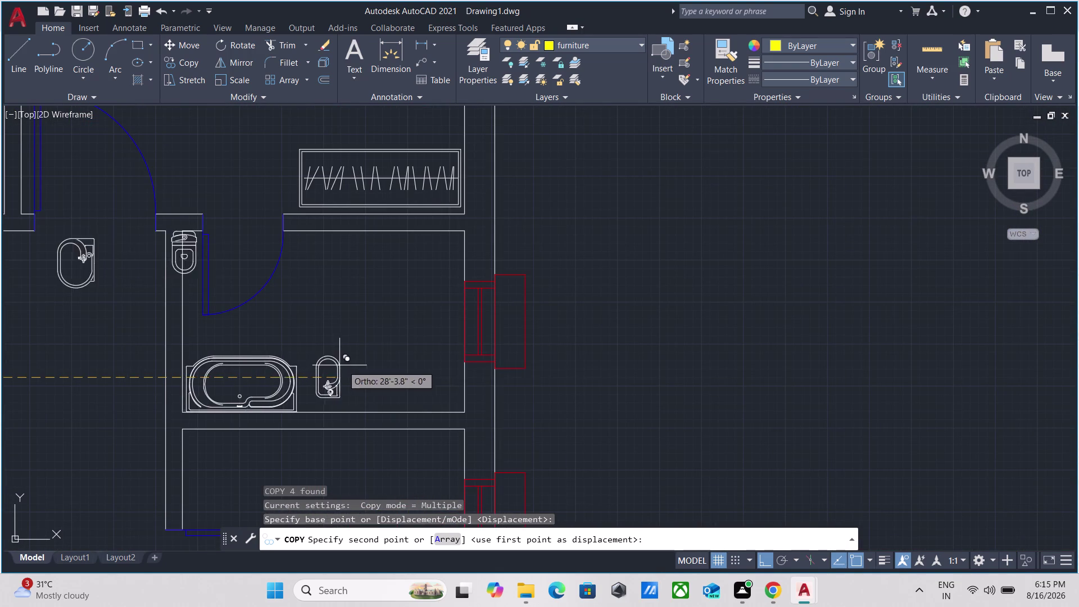
scroll(up, 3)
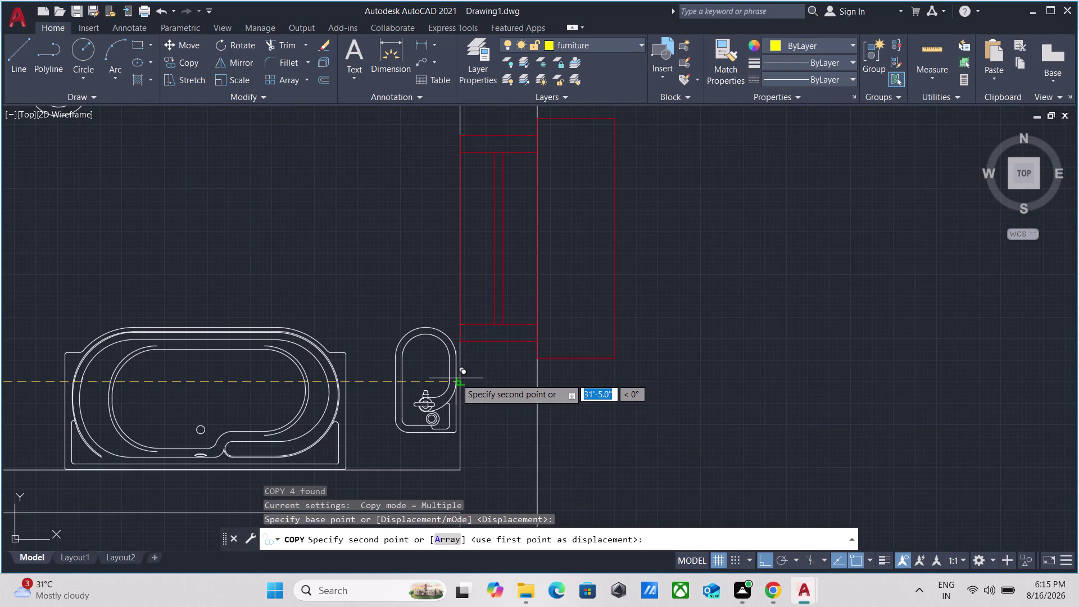
click(455, 378)
End the copy and select the copied washbasin in the second bathroom.
scroll(down, 3)
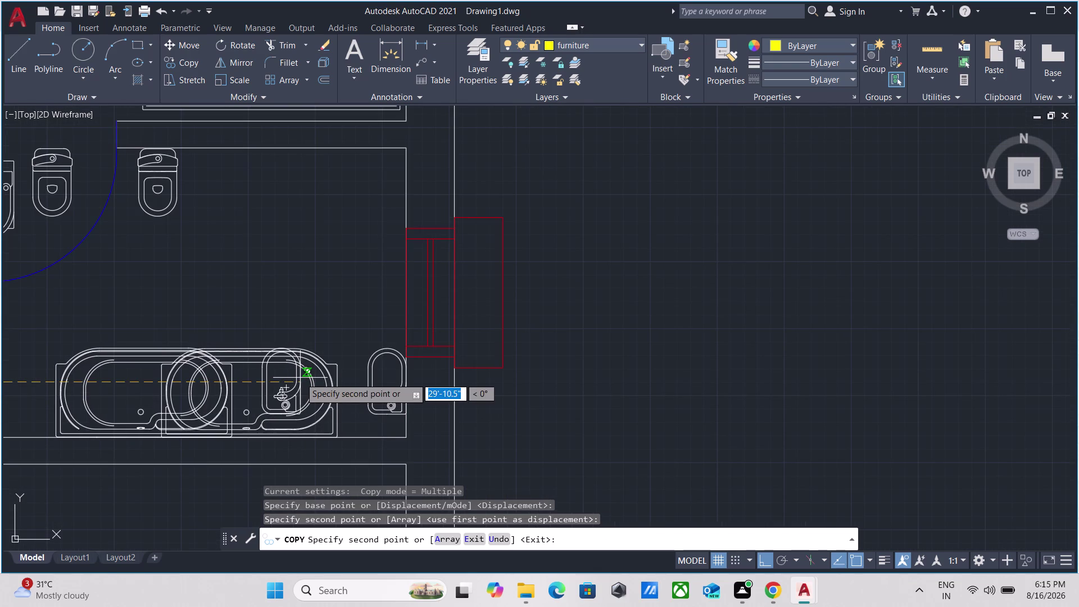
key(Escape)
scroll(down, 3)
middle_drag(195, 282, 198, 282)
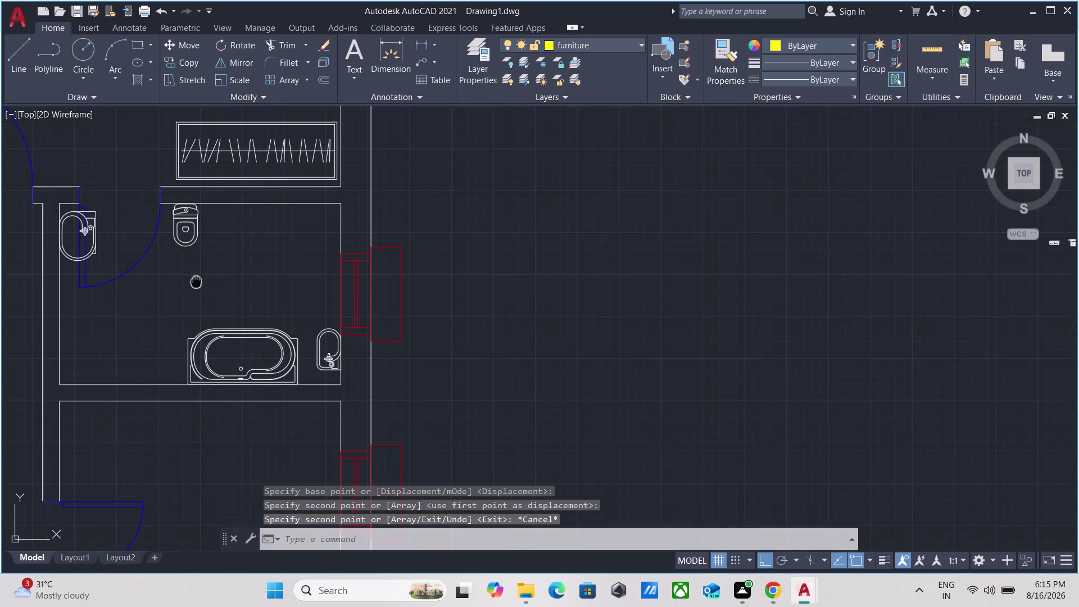
middle_drag(199, 281, 345, 320)
scroll(up, 3)
click(271, 294)
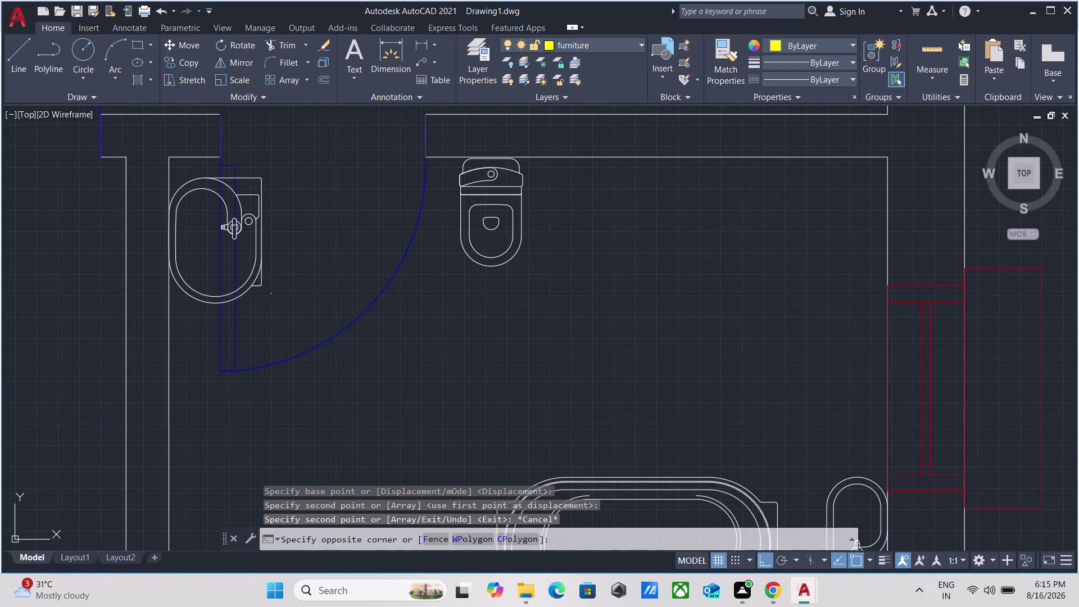
click(244, 248)
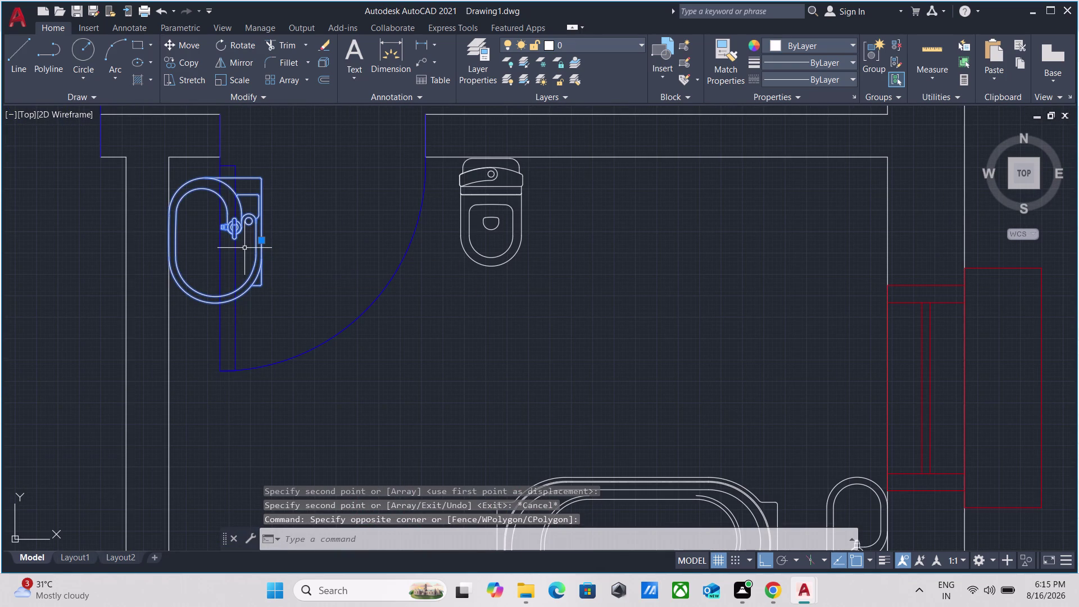
Move the basin from its base point to a spot just right of the toilet.
key(m)
key(Return)
click(168, 239)
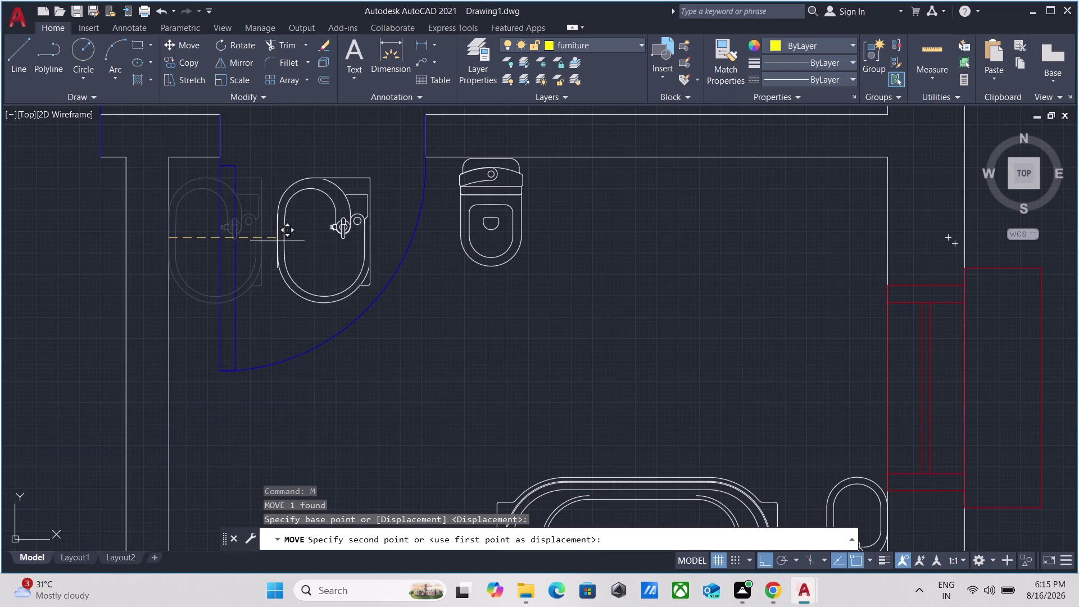
middle_drag(542, 242, 489, 310)
click(596, 307)
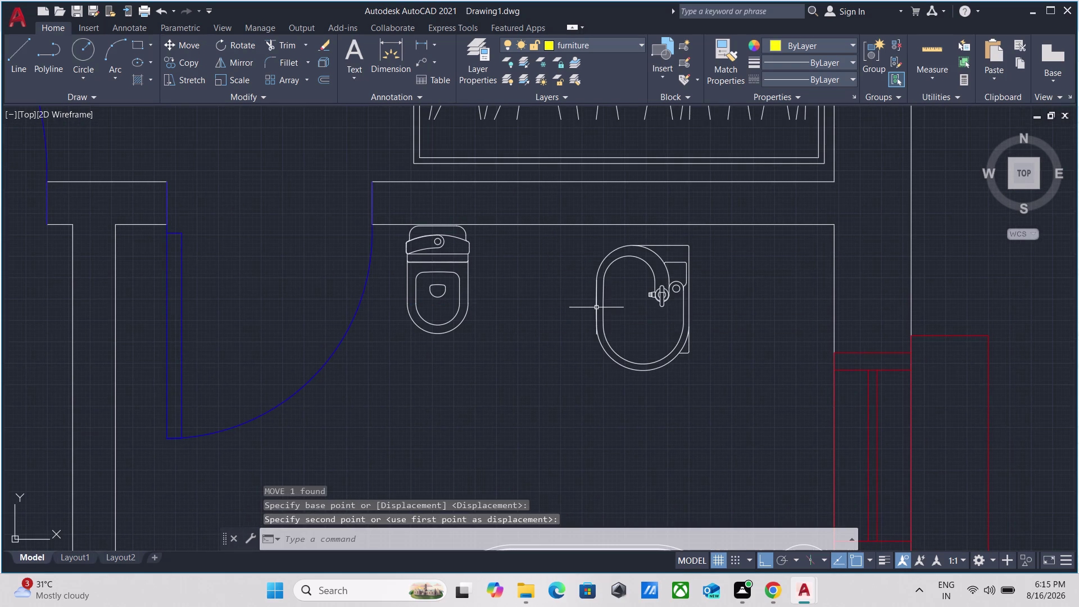
Reselect the moved basin and begin rotating it about a point beside the toilet.
key(Escape)
drag(713, 392, 705, 387)
click(615, 335)
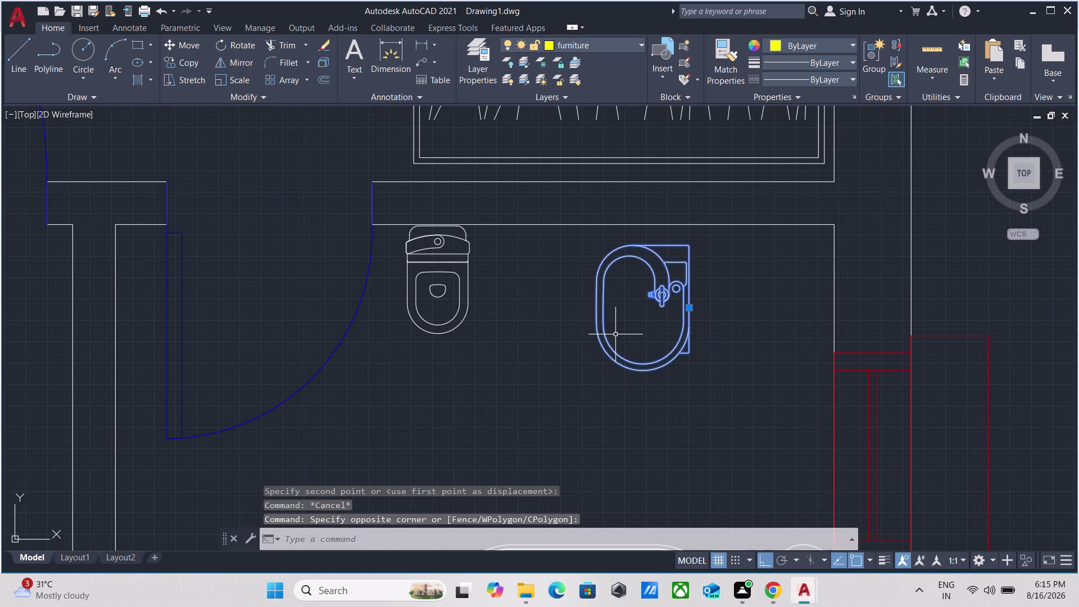
text(ro)
key(Return)
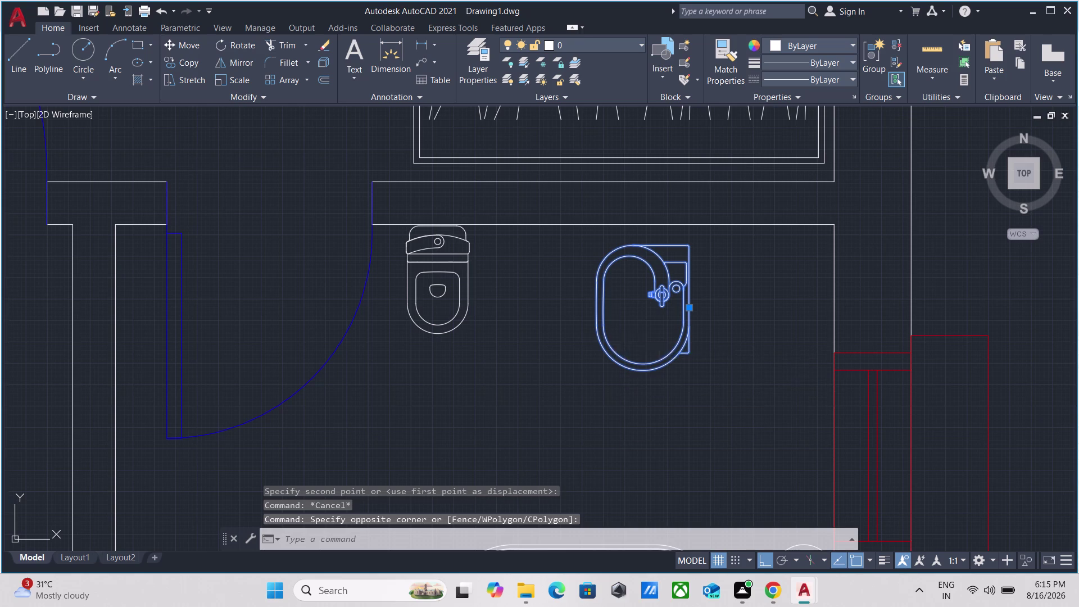
click(593, 307)
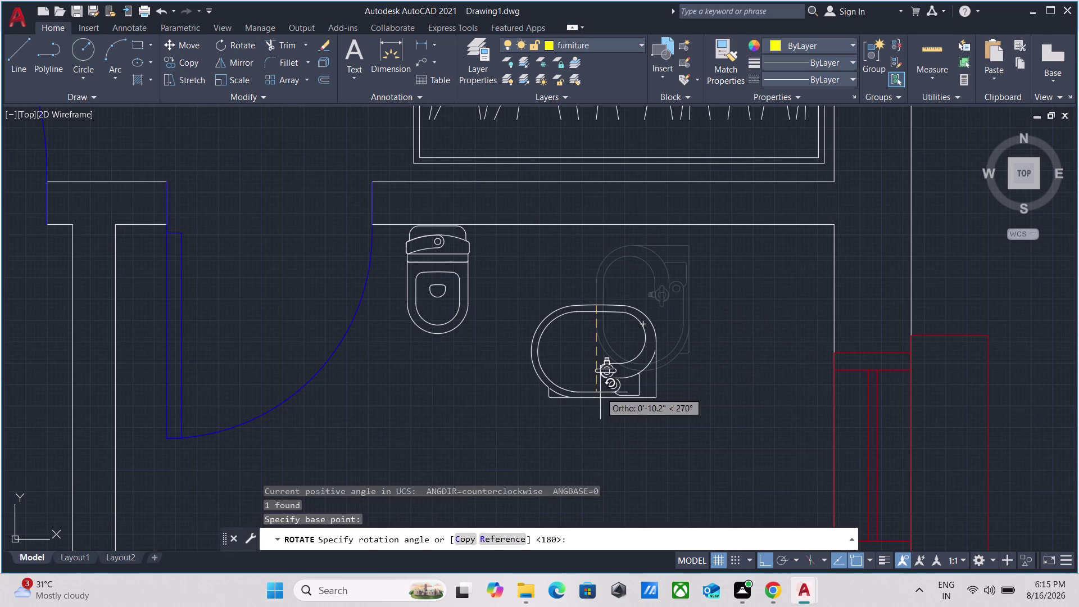
Finish rotating the washbasin, then move it up against the top wall.
click(600, 392)
drag(606, 442, 583, 413)
click(556, 366)
scroll(down, 3)
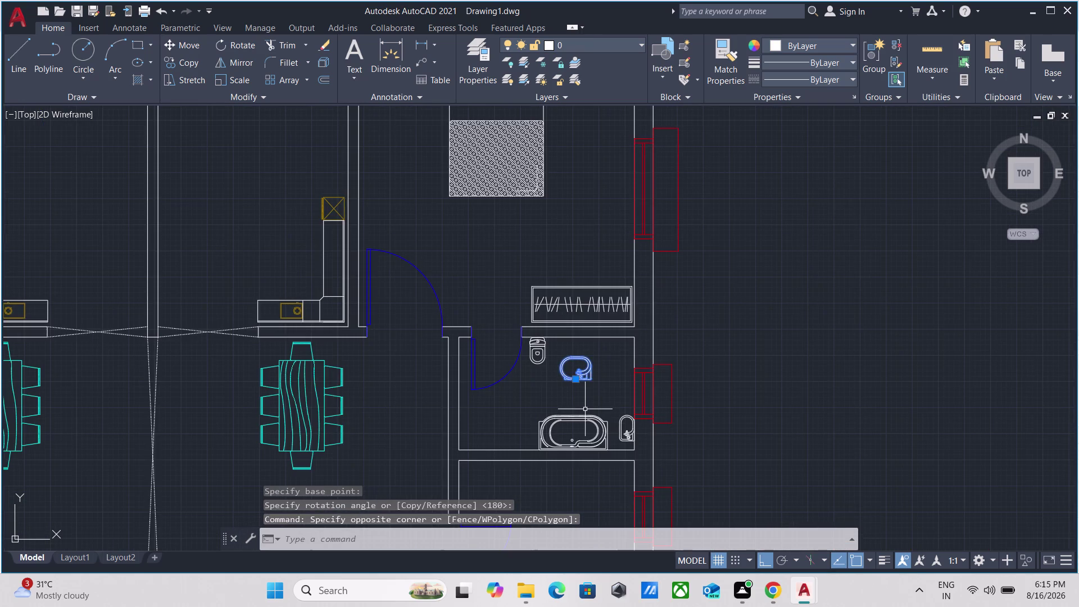
scroll(up, 3)
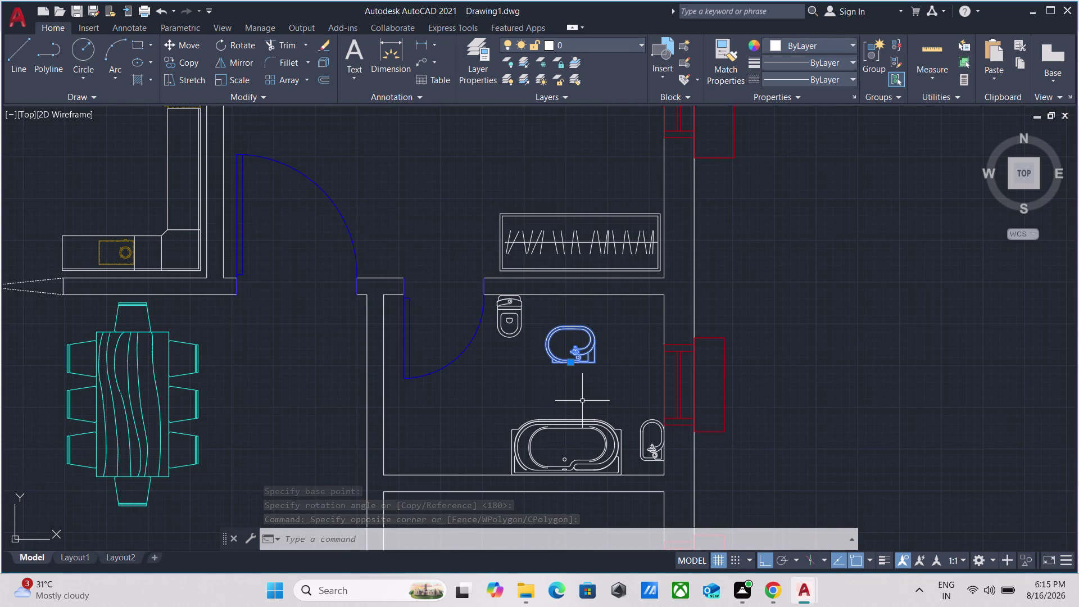
key(m)
key(Return)
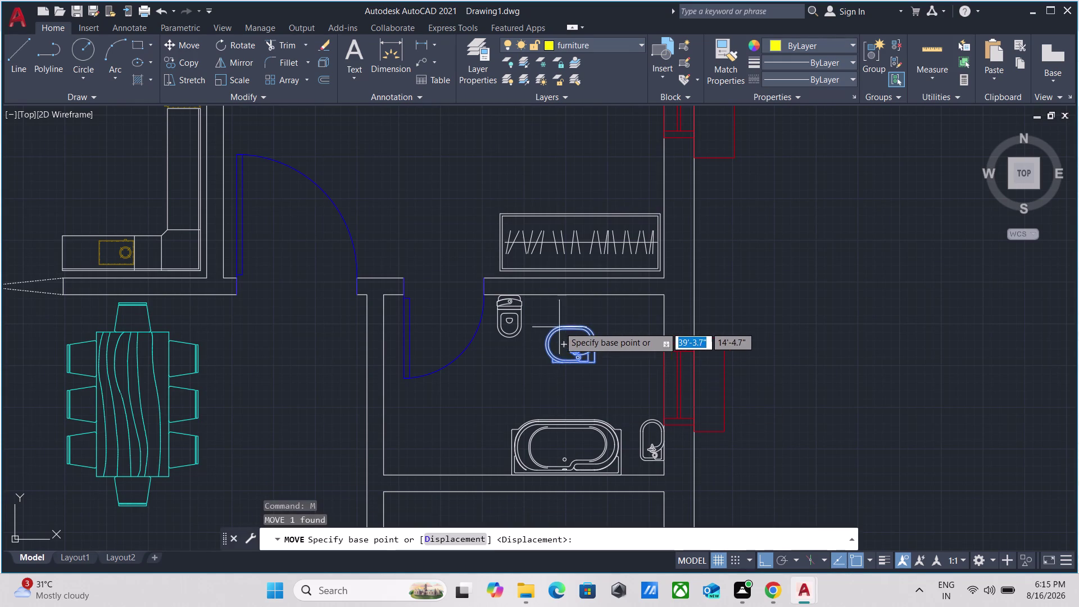
click(568, 327)
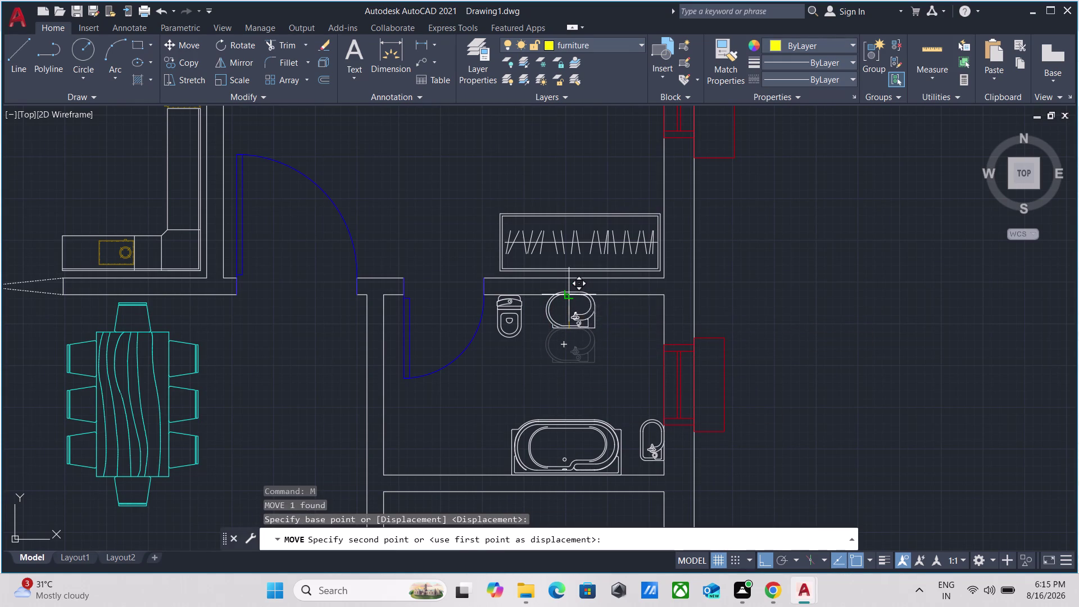
click(570, 301)
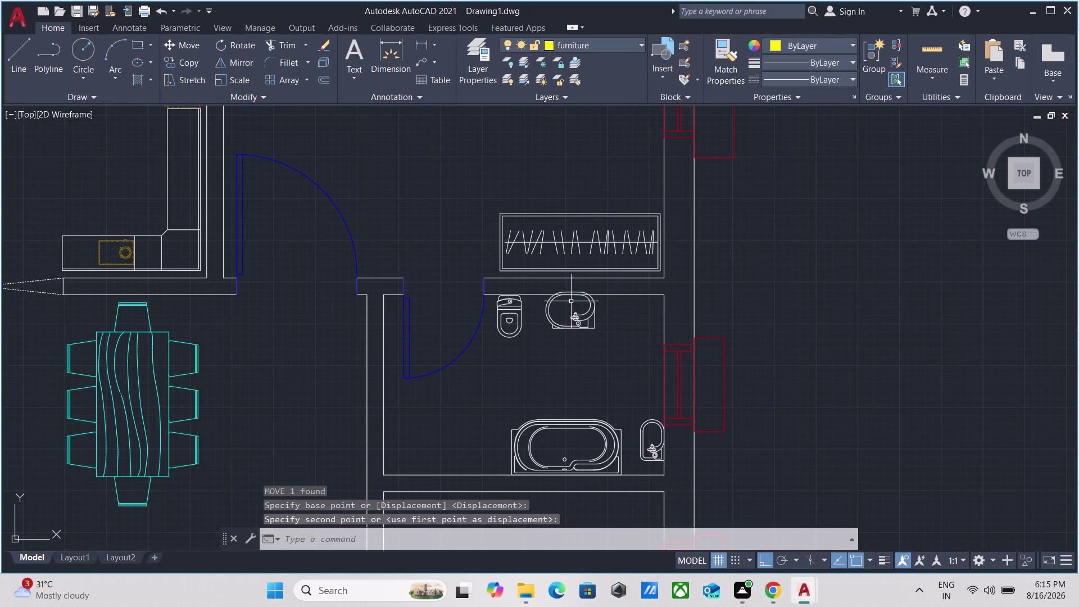
Nudge the bathtub down from its edge point onto the wall line.
scroll(down, 3)
scroll(up, 3)
scroll(up, 3)
drag(556, 300, 540, 300)
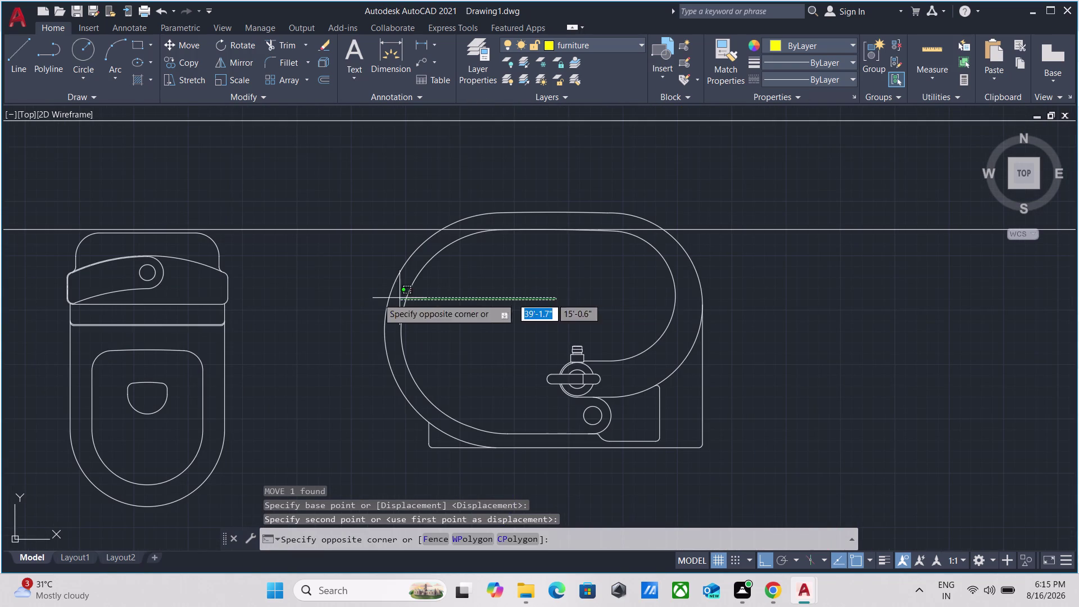
click(354, 297)
key(m)
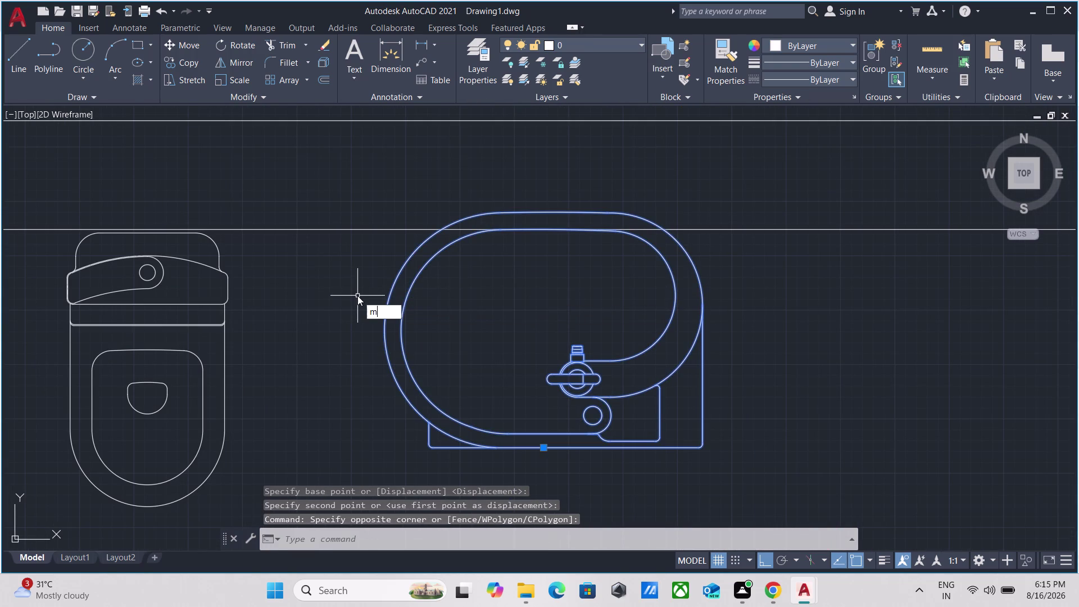
key(Return)
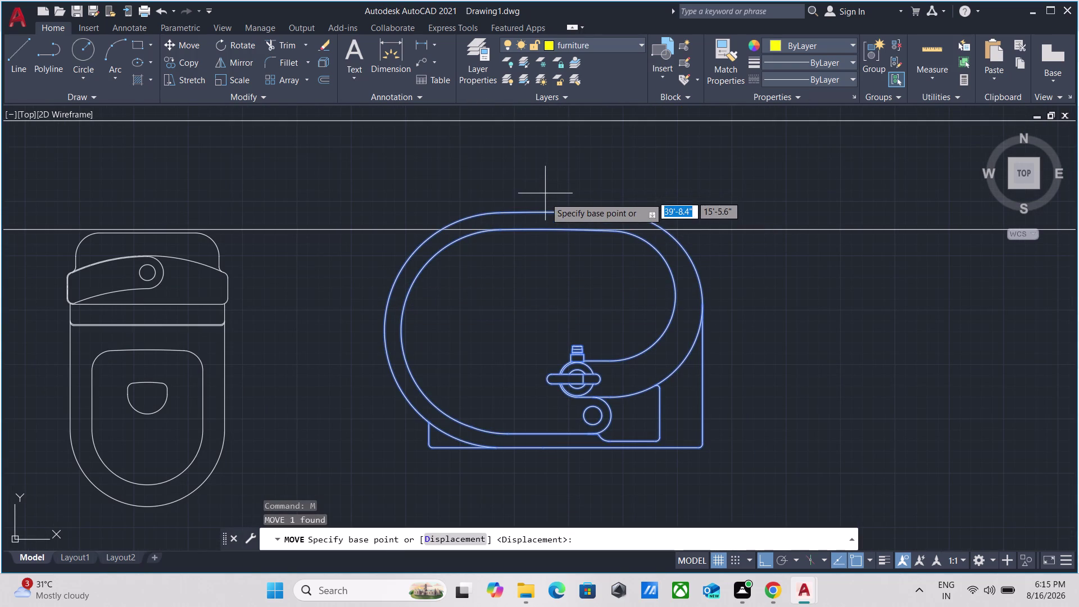
click(552, 209)
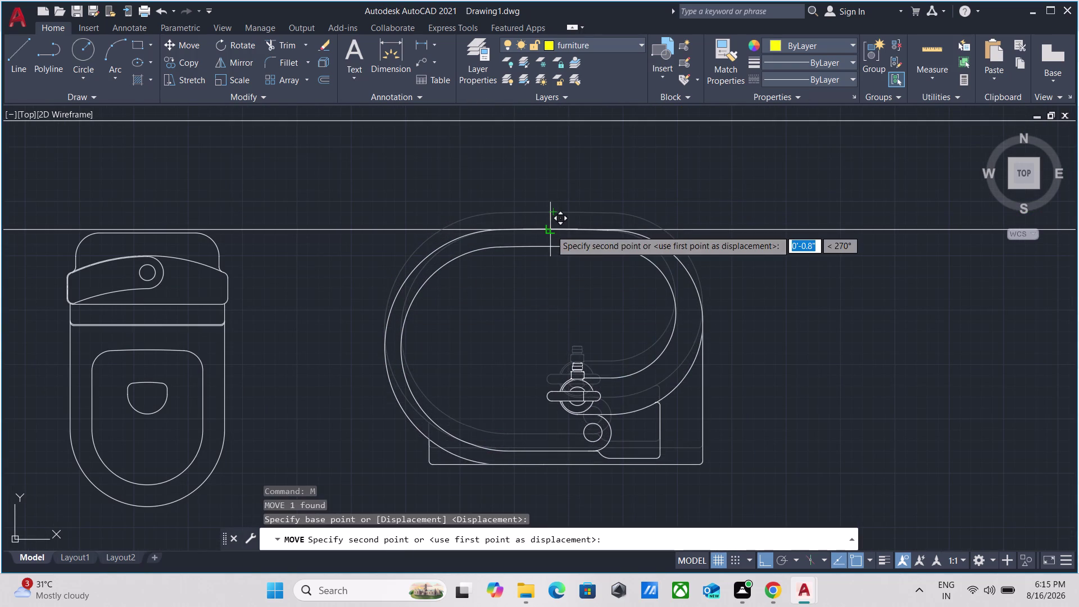
click(550, 229)
scroll(down, 3)
key(Escape)
scroll(down, 3)
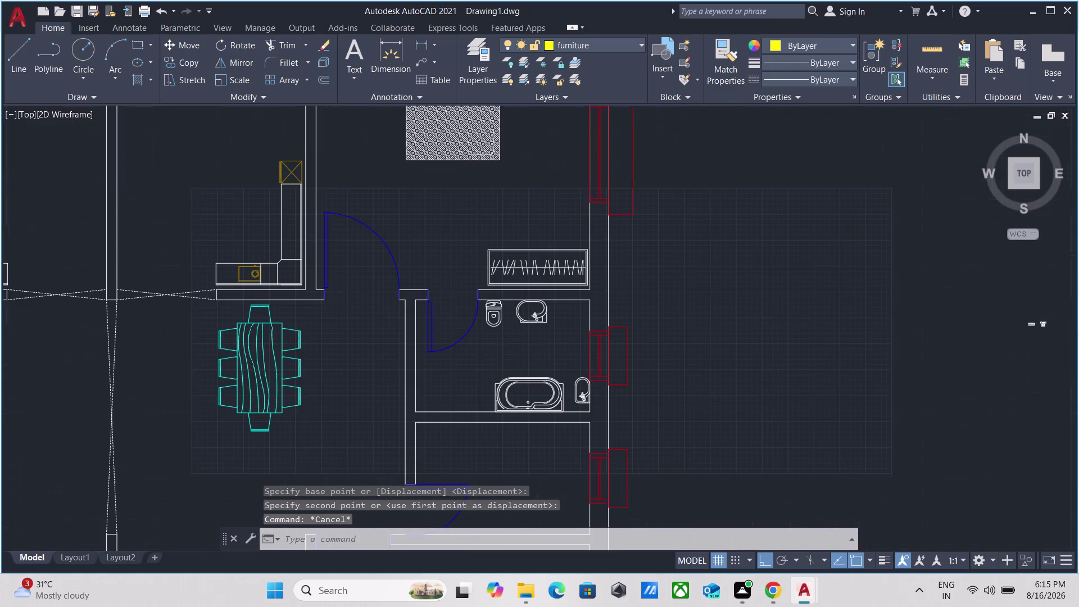
middle_drag(511, 355, 561, 280)
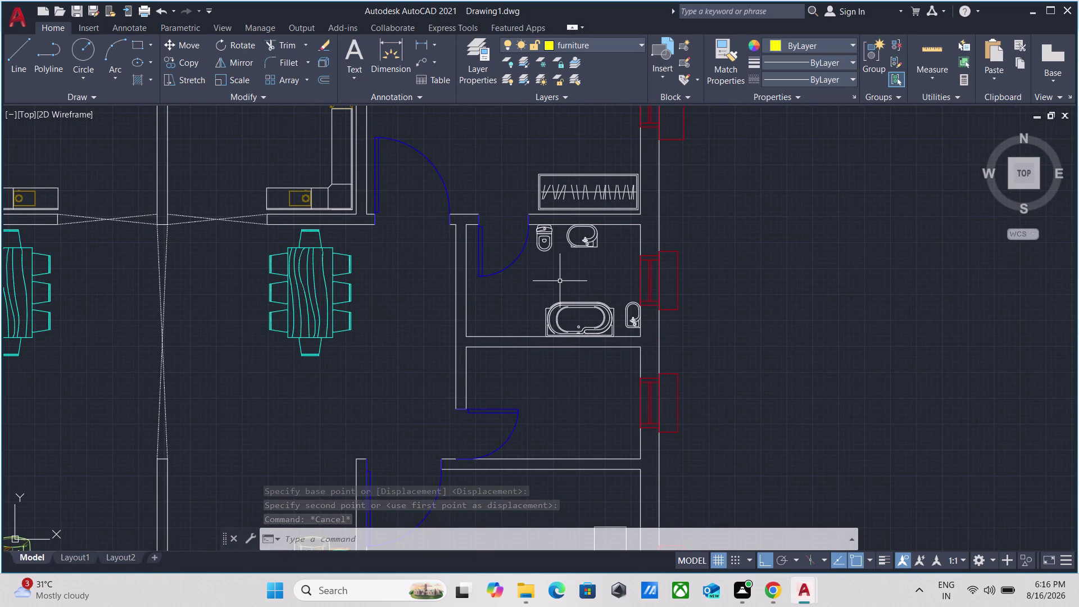
right_drag(504, 184, 407, 238)
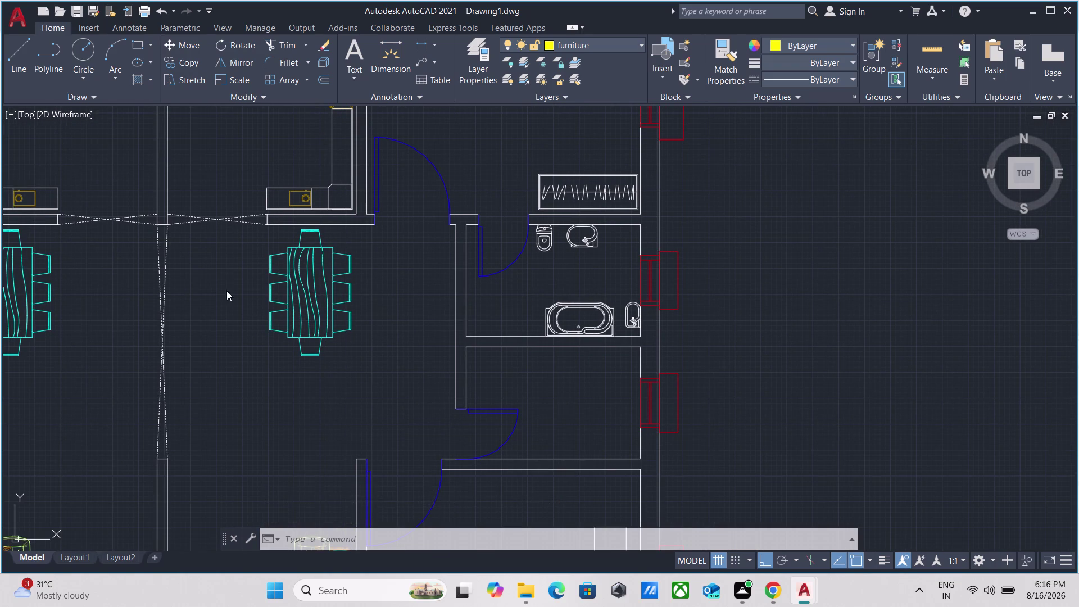
key(Escape)
scroll(down, 3)
middle_drag(401, 353, 750, 291)
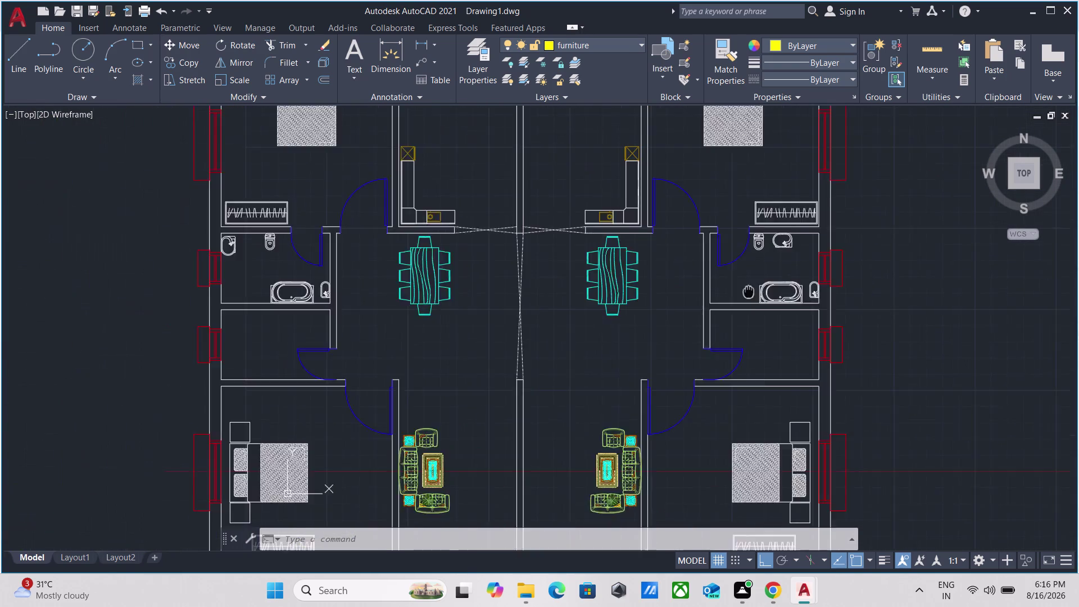
scroll(up, 3)
middle_drag(340, 246, 329, 411)
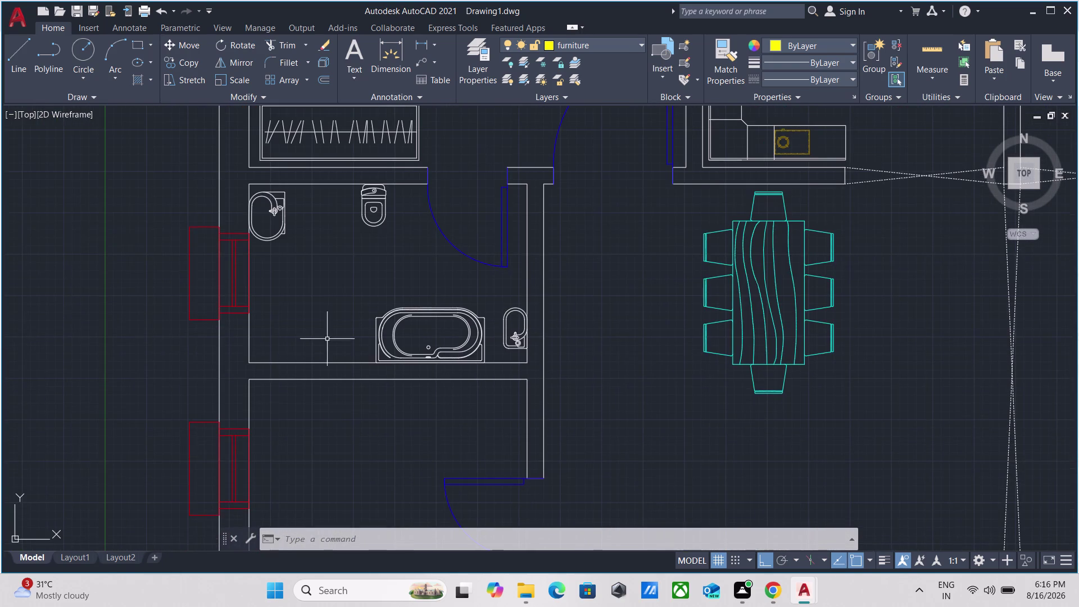
scroll(up, 3)
click(400, 335)
click(349, 290)
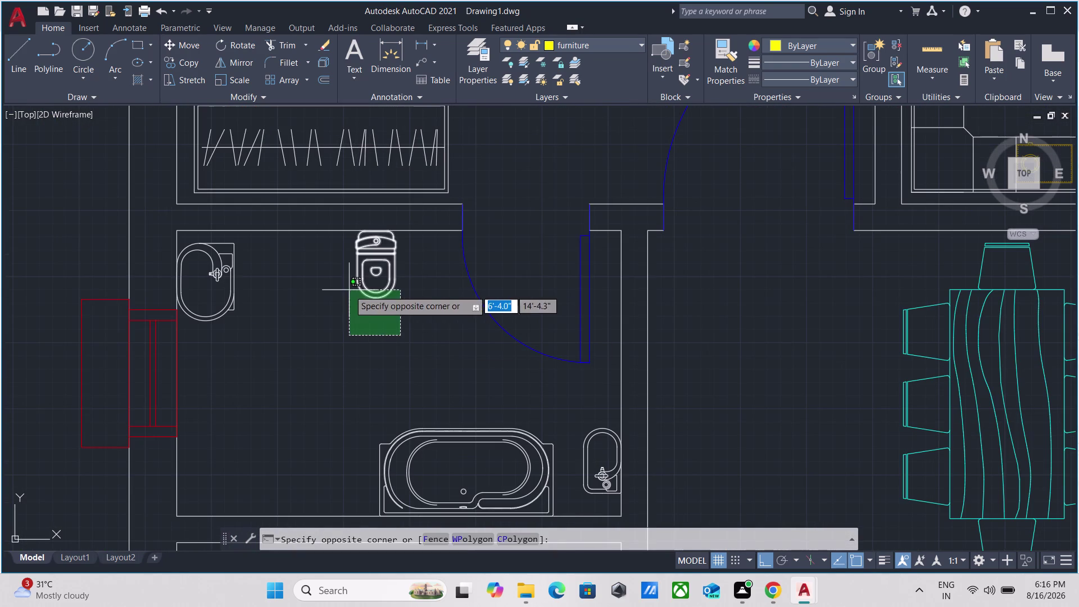
click(292, 303)
click(202, 291)
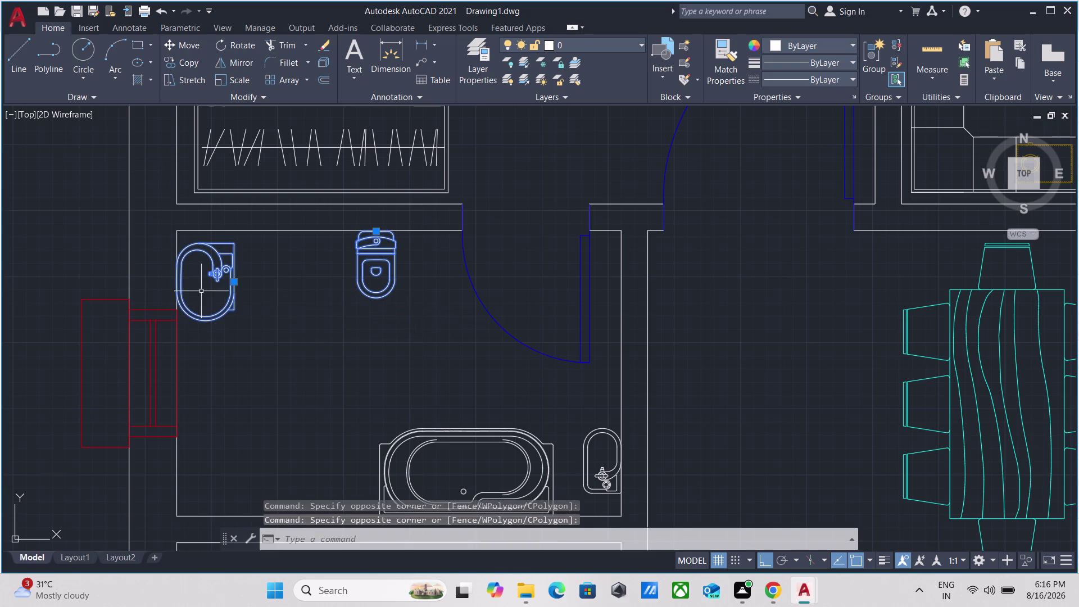
click(606, 400)
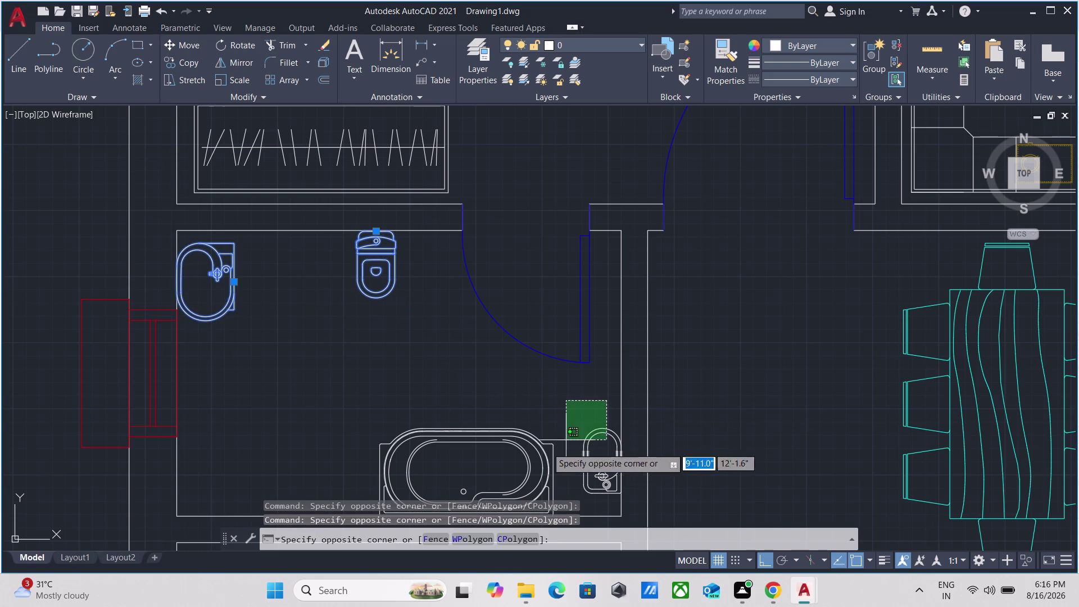
click(456, 458)
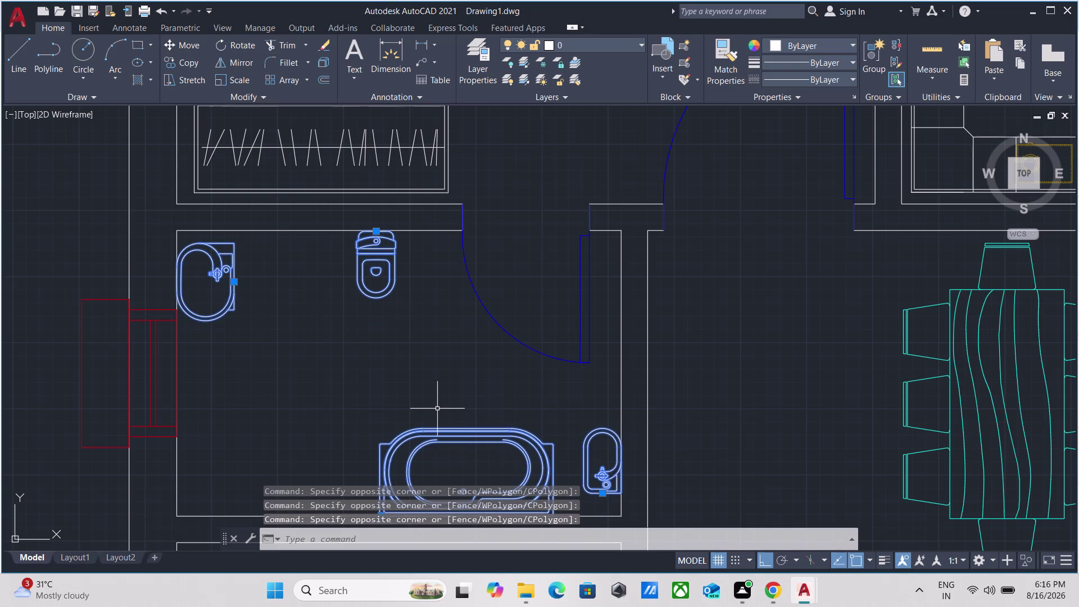
key(m)
key(BackSpace)
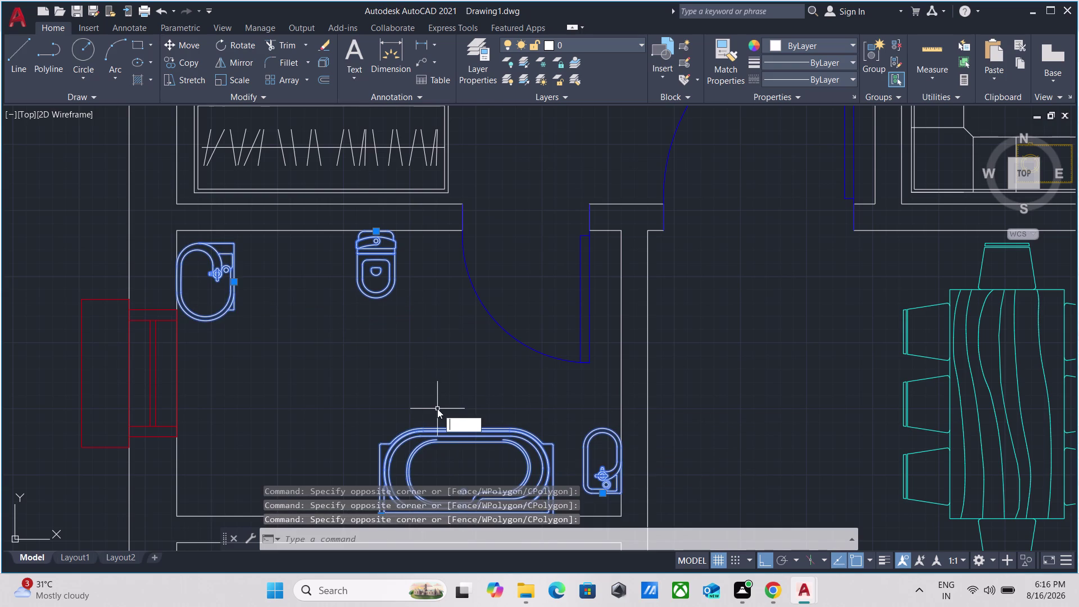
text(co)
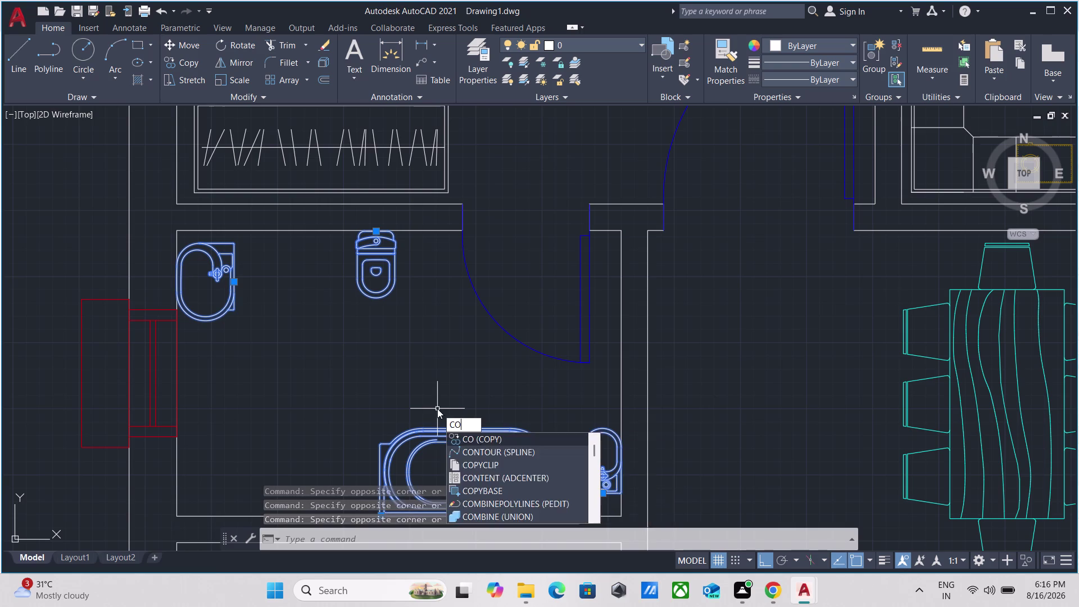
key(Return)
middle_drag(462, 390, 424, 228)
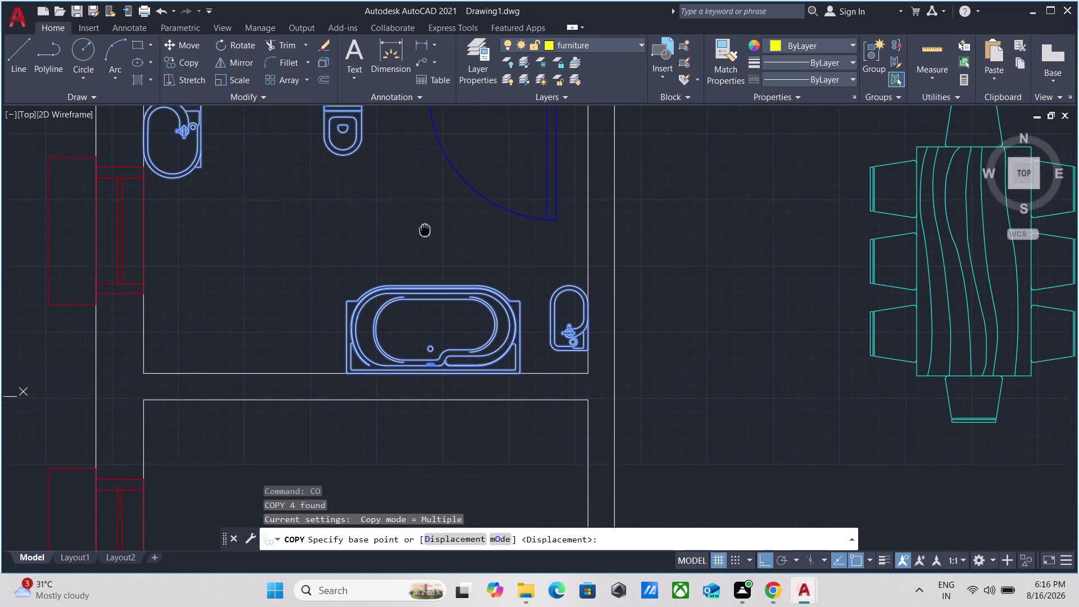
scroll(up, 3)
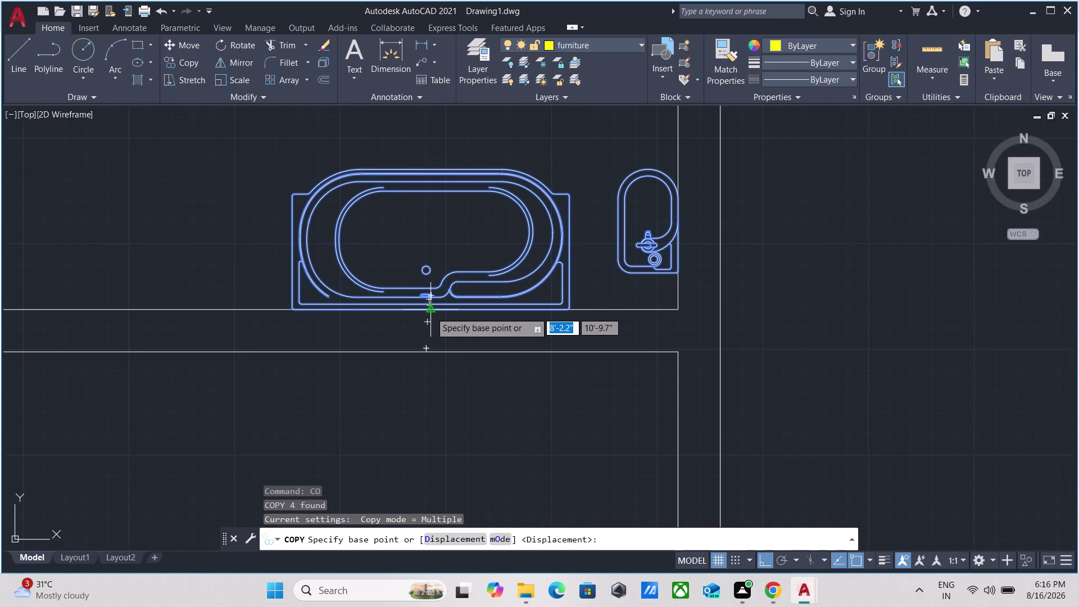
click(430, 311)
middle_drag(447, 446, 432, 303)
scroll(down, 3)
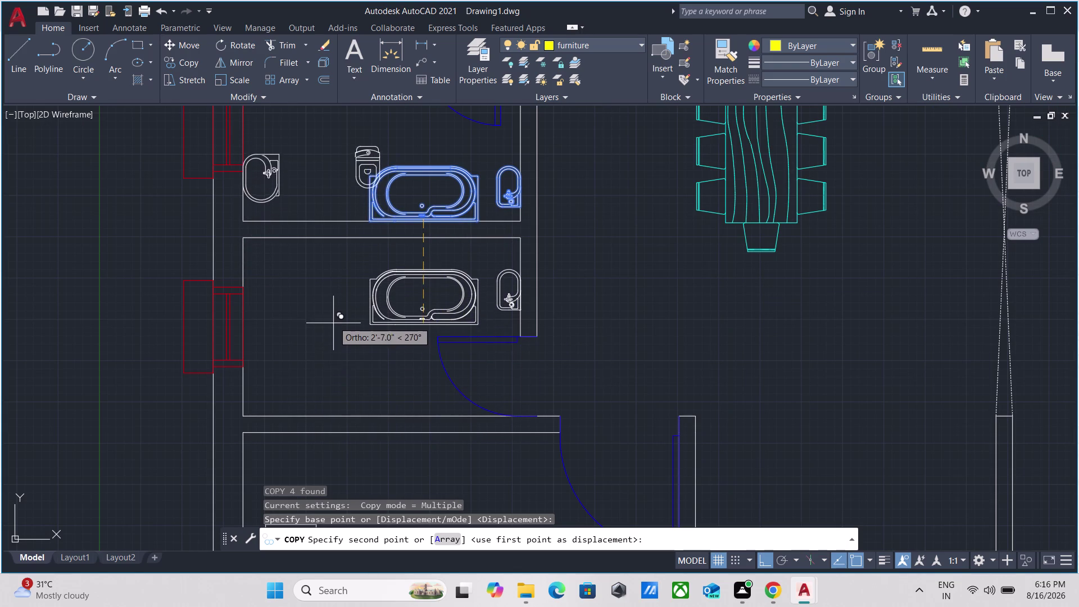
scroll(down, 3)
middle_drag(330, 319, 333, 374)
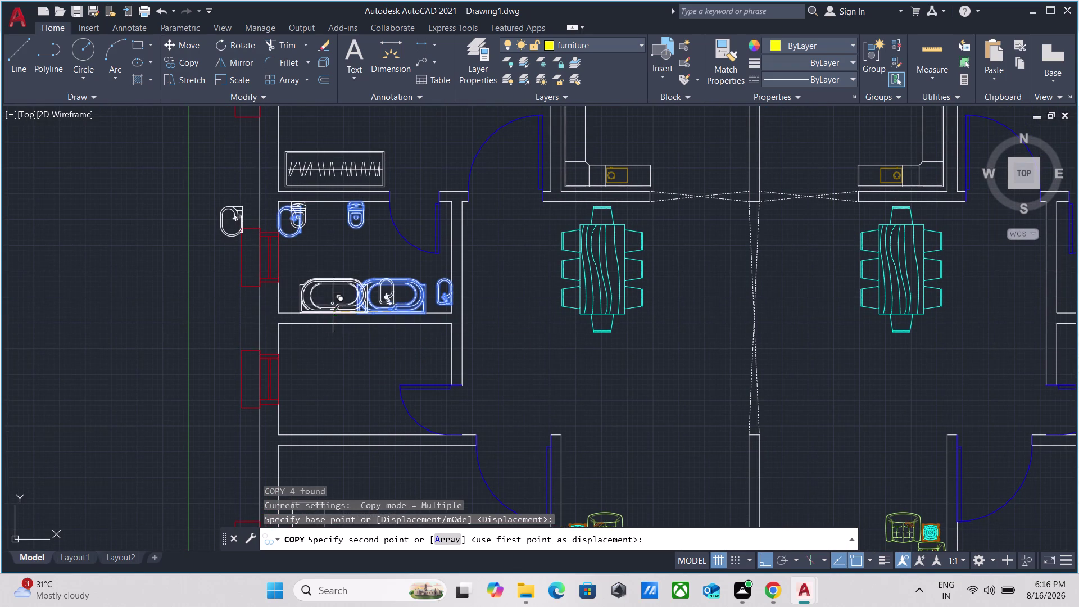
key(Escape)
scroll(up, 3)
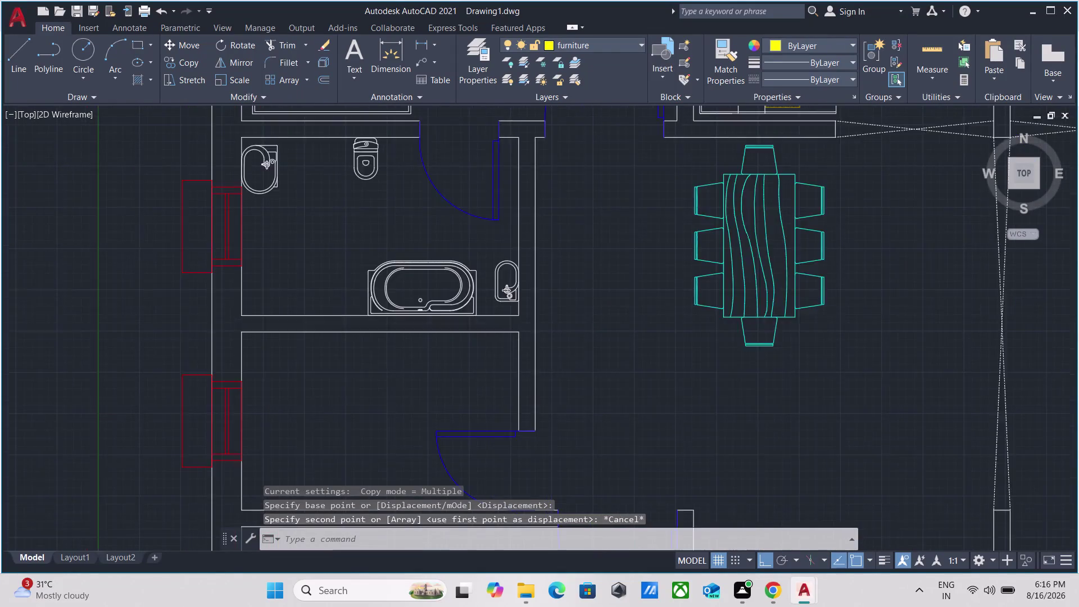
click(424, 257)
Select the bathtub, toilet, washbasin and small basin in the upper bathroom.
click(360, 212)
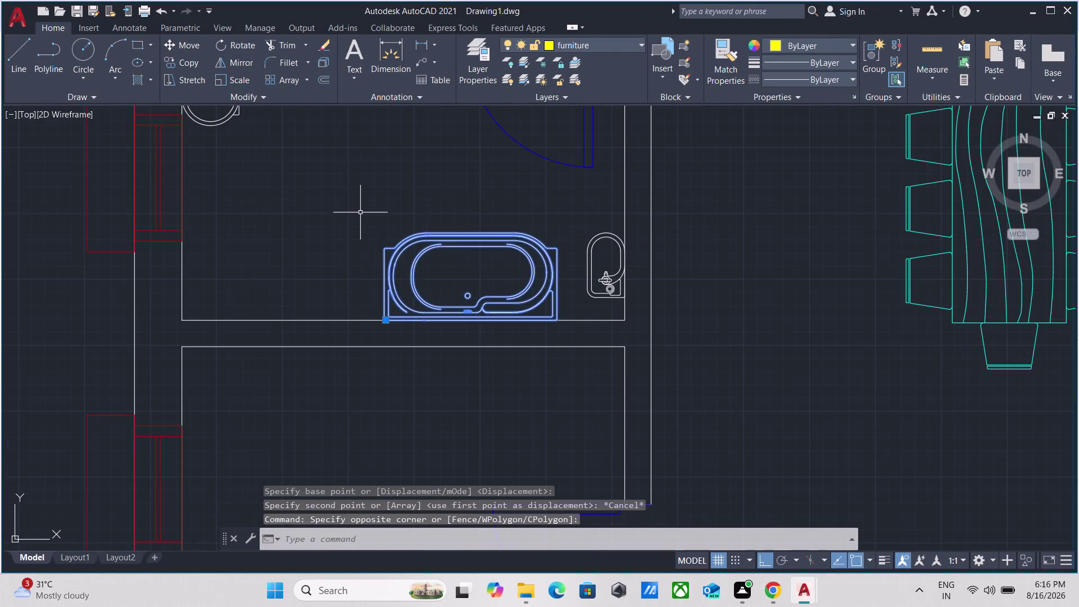
scroll(down, 3)
middle_drag(365, 212, 368, 306)
click(398, 254)
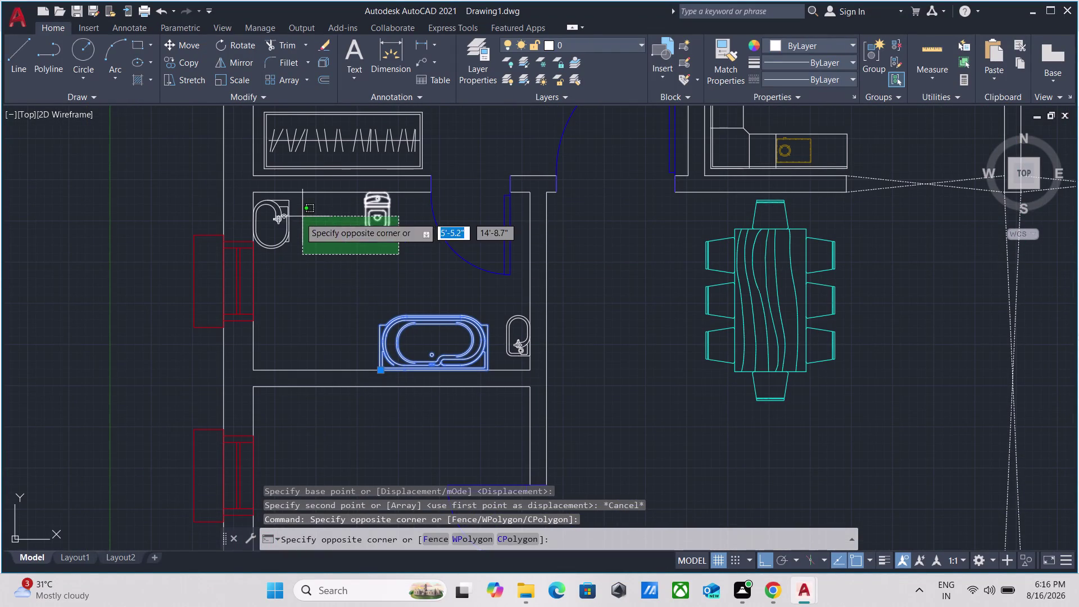
click(273, 224)
scroll(up, 3)
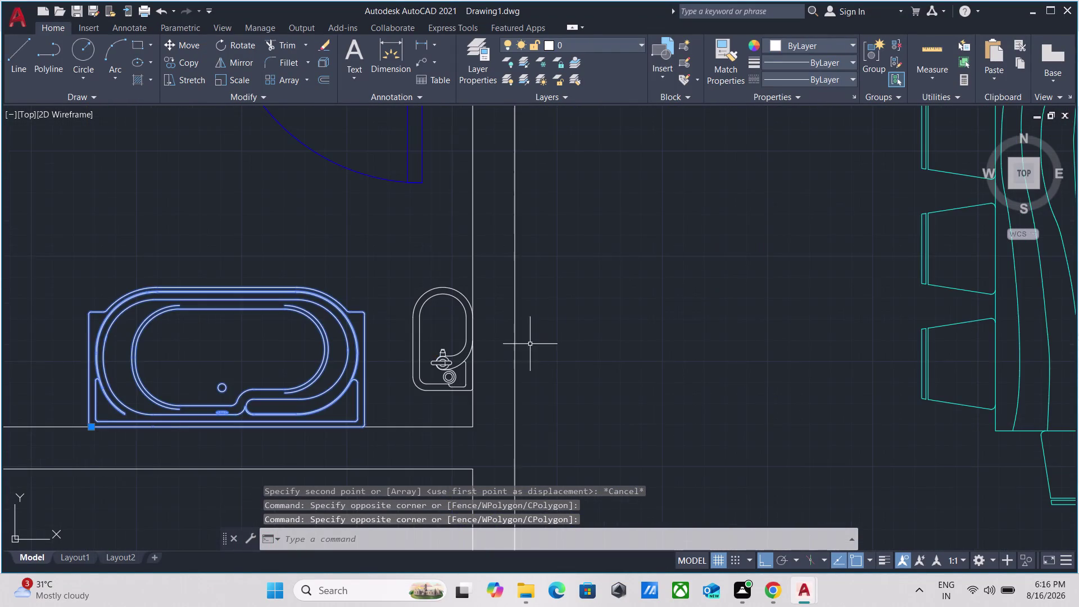
scroll(up, 3)
click(384, 310)
click(299, 240)
scroll(down, 3)
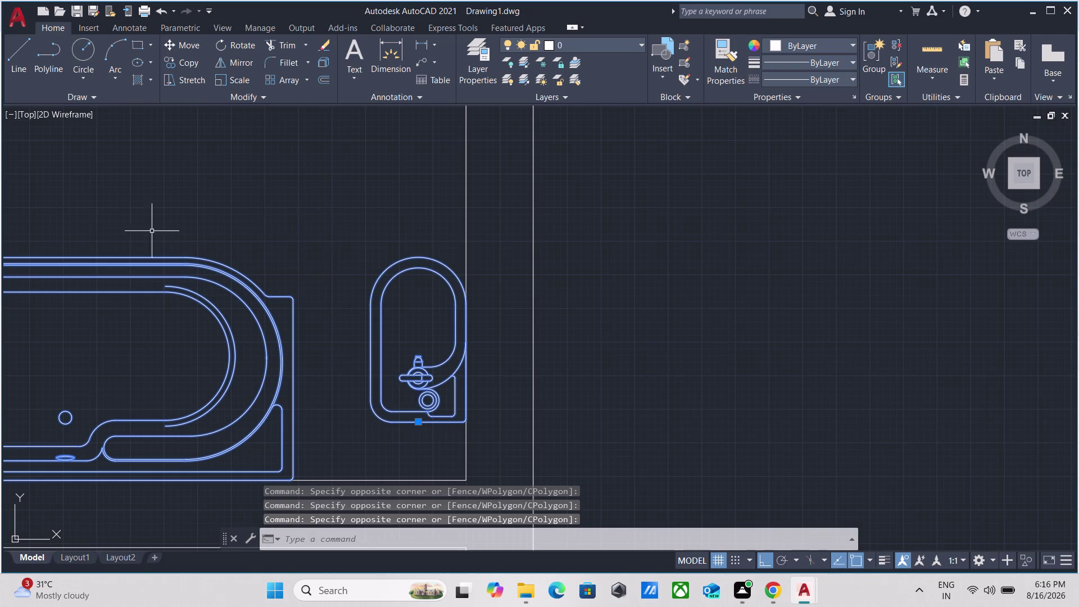
middle_drag(139, 229, 303, 290)
scroll(down, 3)
scroll(down, 3)
middle_drag(291, 274, 299, 293)
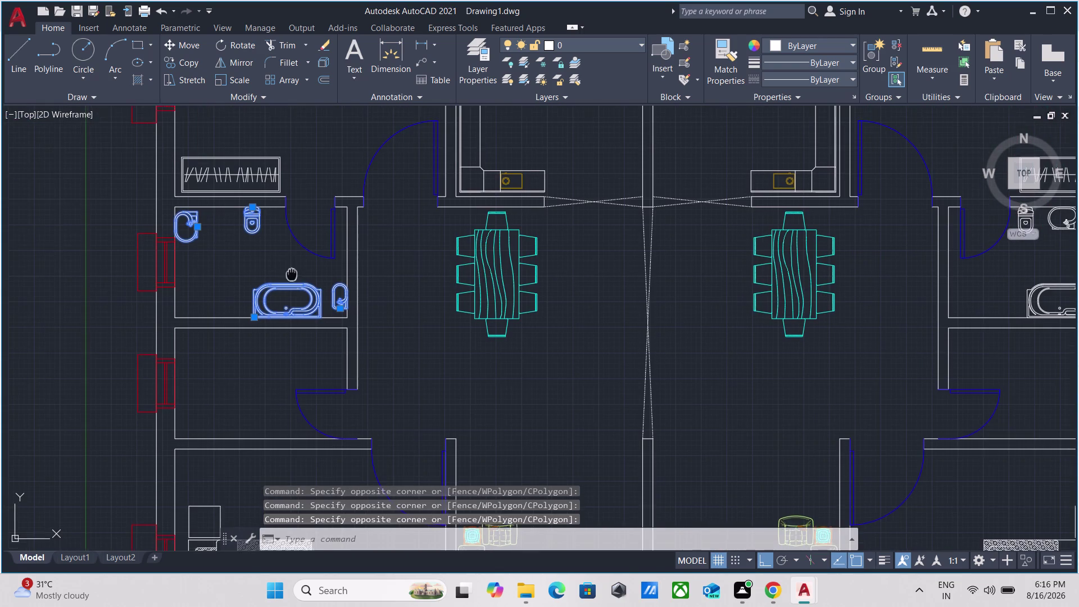
middle_drag(299, 292, 300, 295)
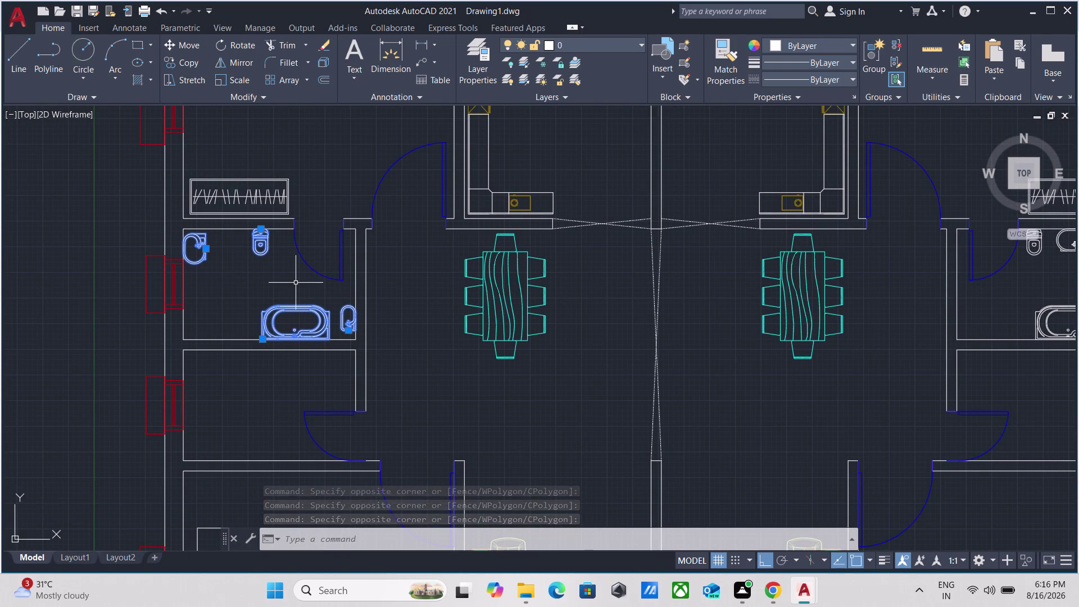
Start a mirror with its line from the wall midpoint, then cancel it.
text(mi)
key(Return)
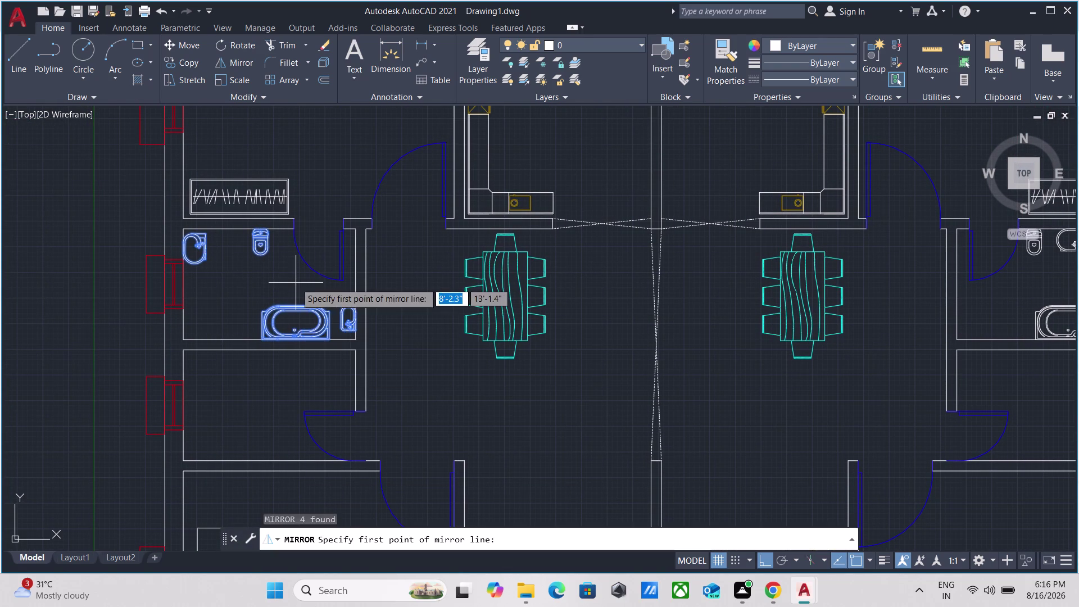
scroll(up, 3)
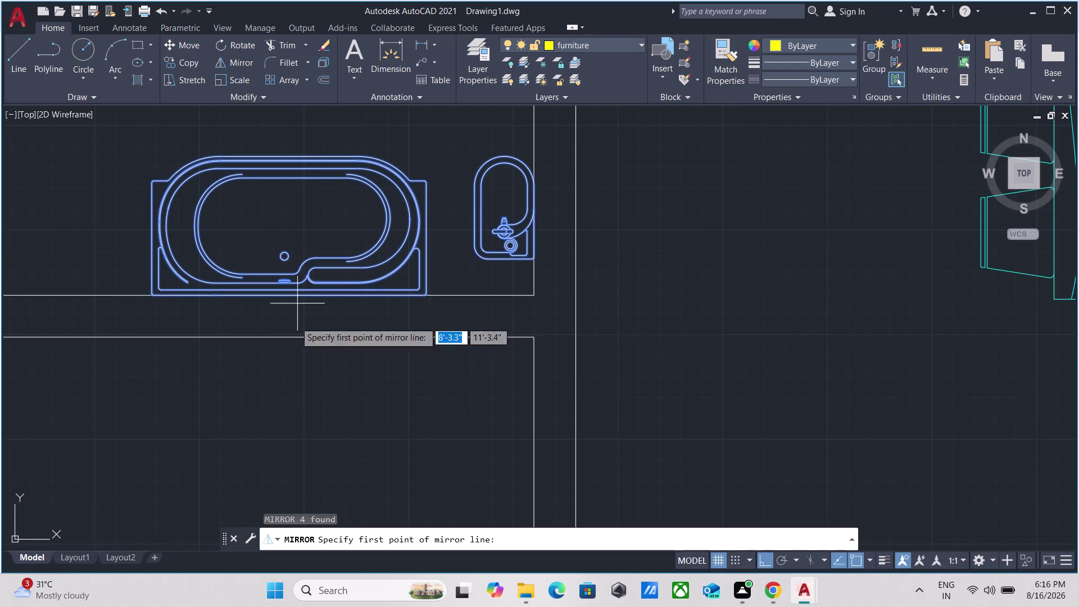
middle_drag(296, 314, 359, 305)
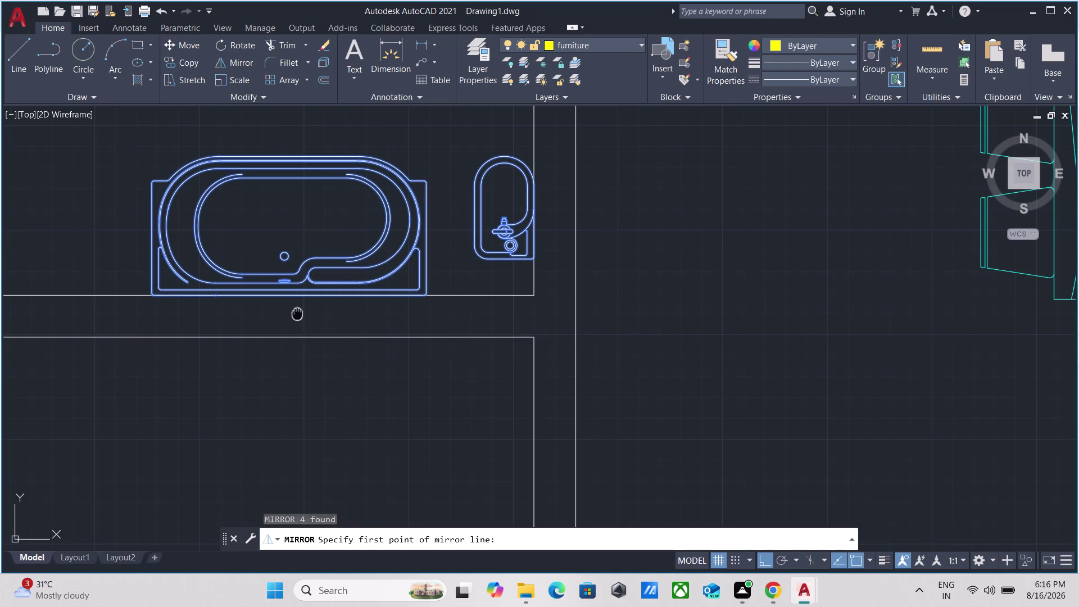
middle_drag(359, 305, 578, 279)
scroll(down, 3)
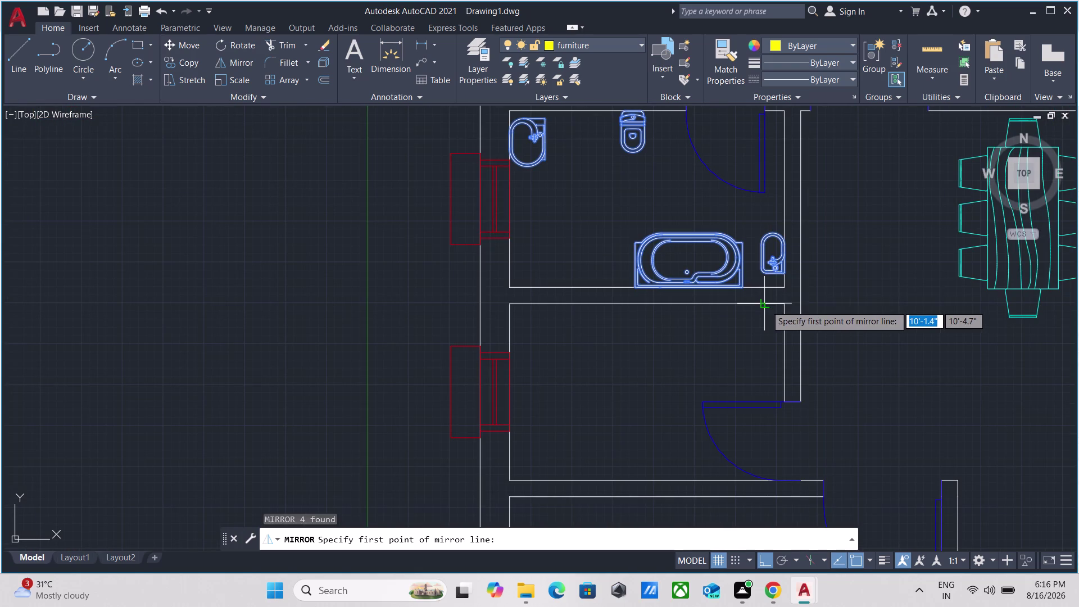
scroll(up, 3)
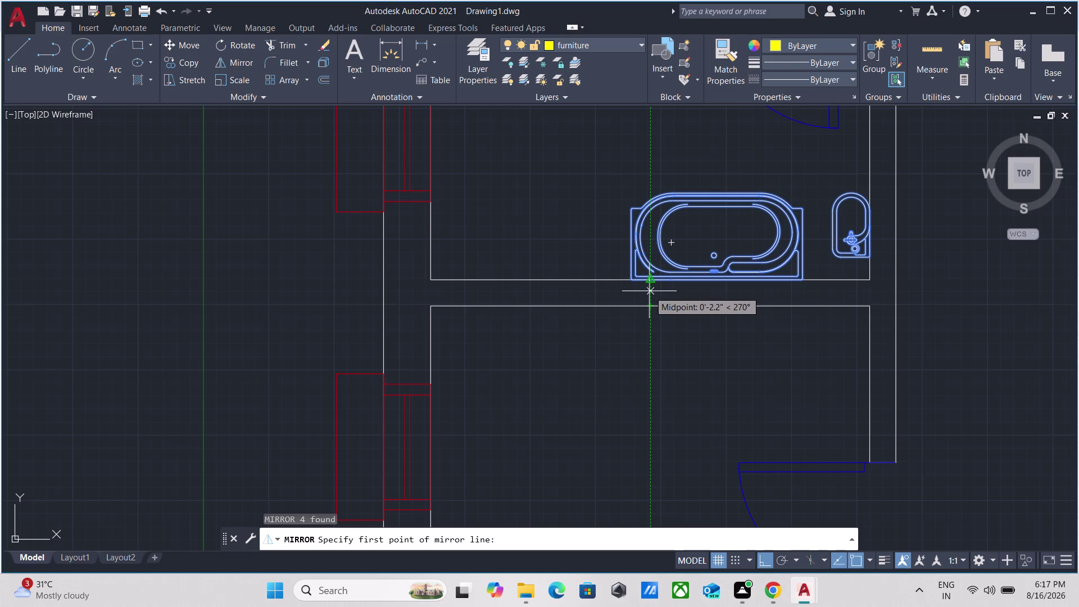
click(649, 291)
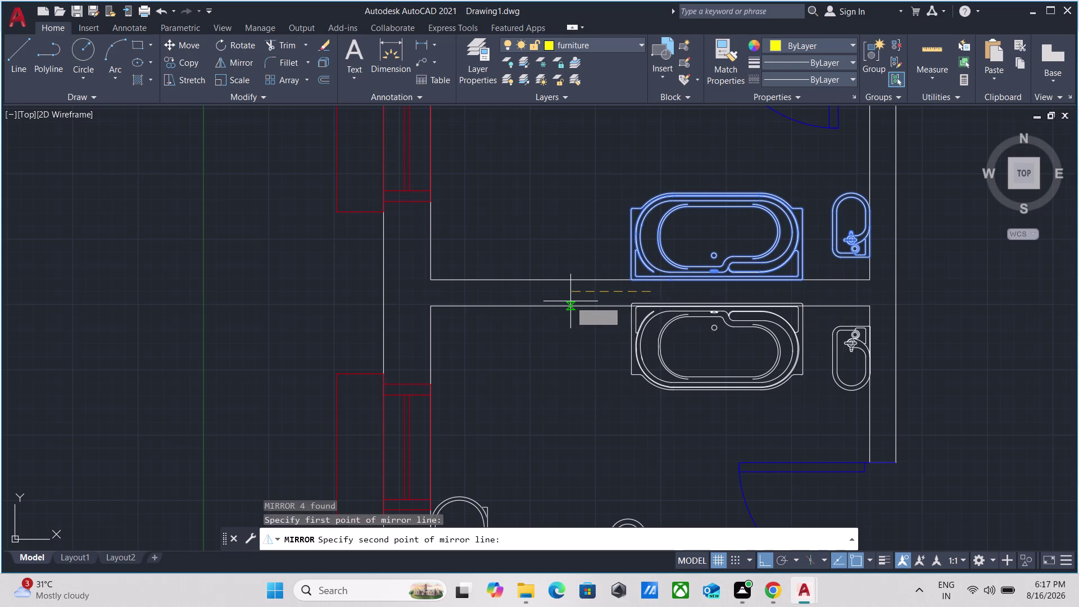
click(570, 301)
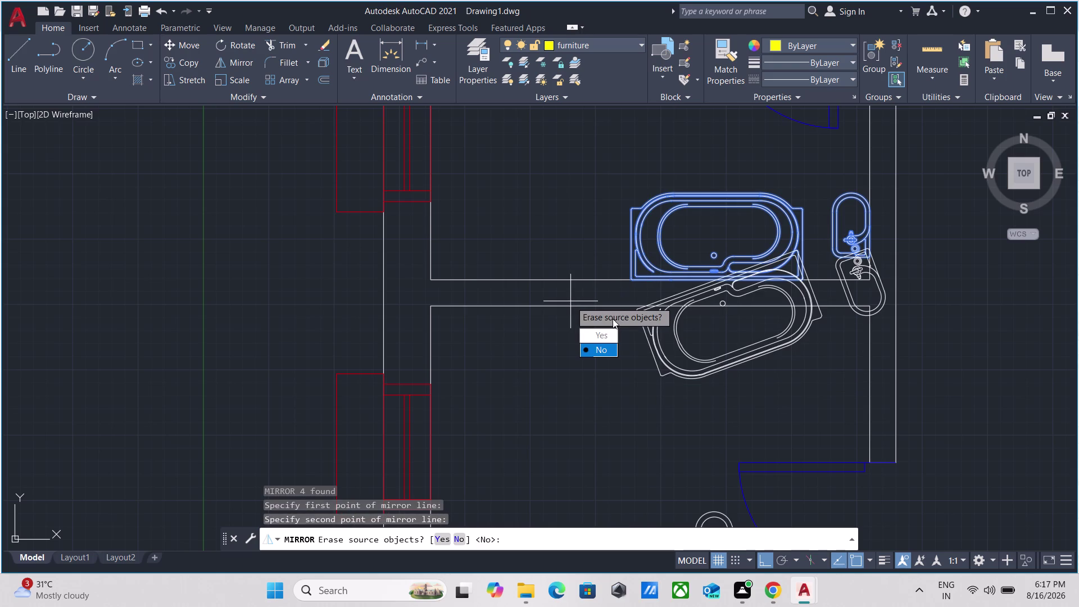
key(Escape)
Clear the selection and reselect the upper bathtub and washbasin with a window.
click(686, 210)
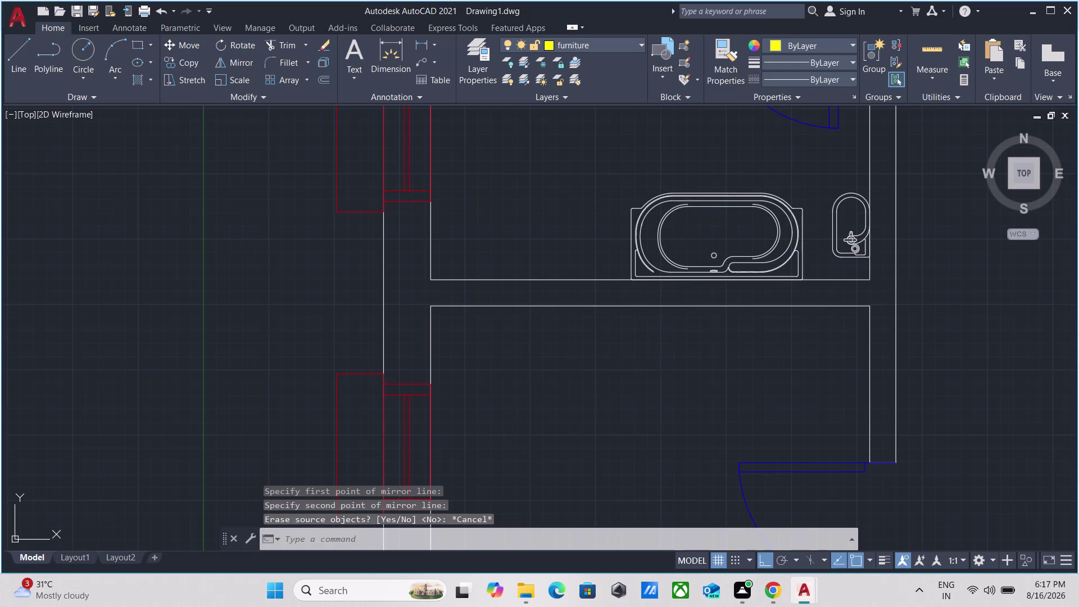
click(580, 203)
scroll(down, 3)
scroll(up, 3)
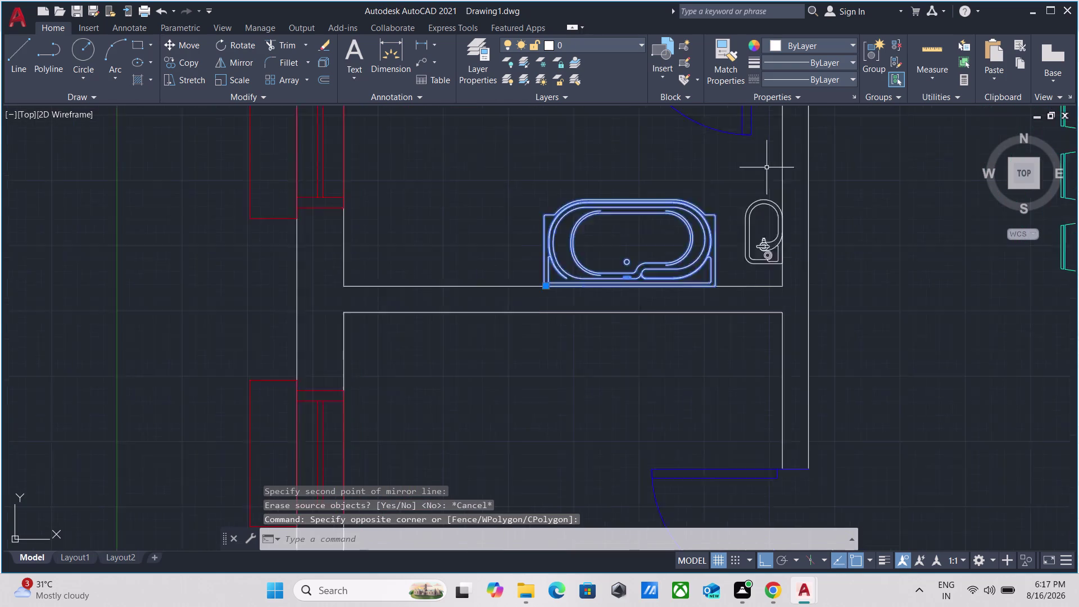
click(774, 258)
click(734, 197)
scroll(down, 3)
middle_drag(645, 195, 686, 311)
scroll(up, 3)
click(631, 232)
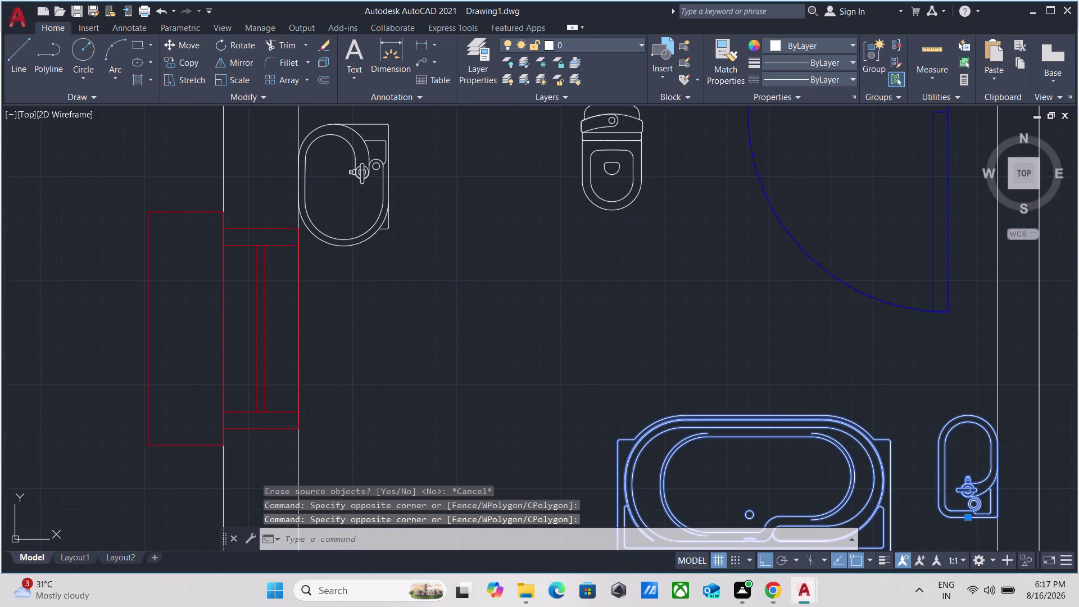
click(595, 167)
click(509, 220)
click(305, 232)
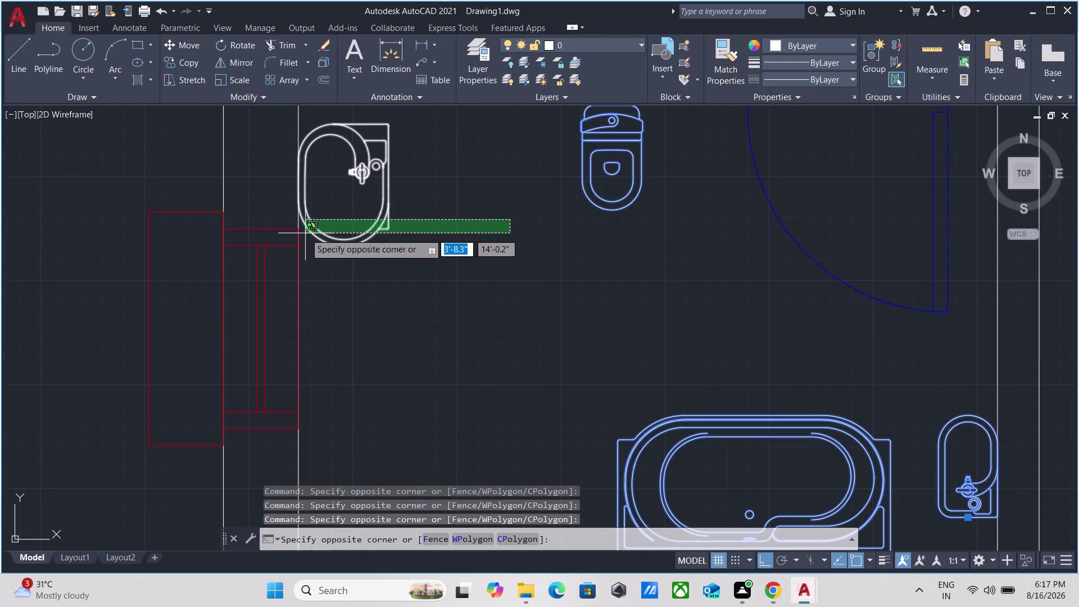
scroll(down, 3)
middle_drag(440, 286, 419, 174)
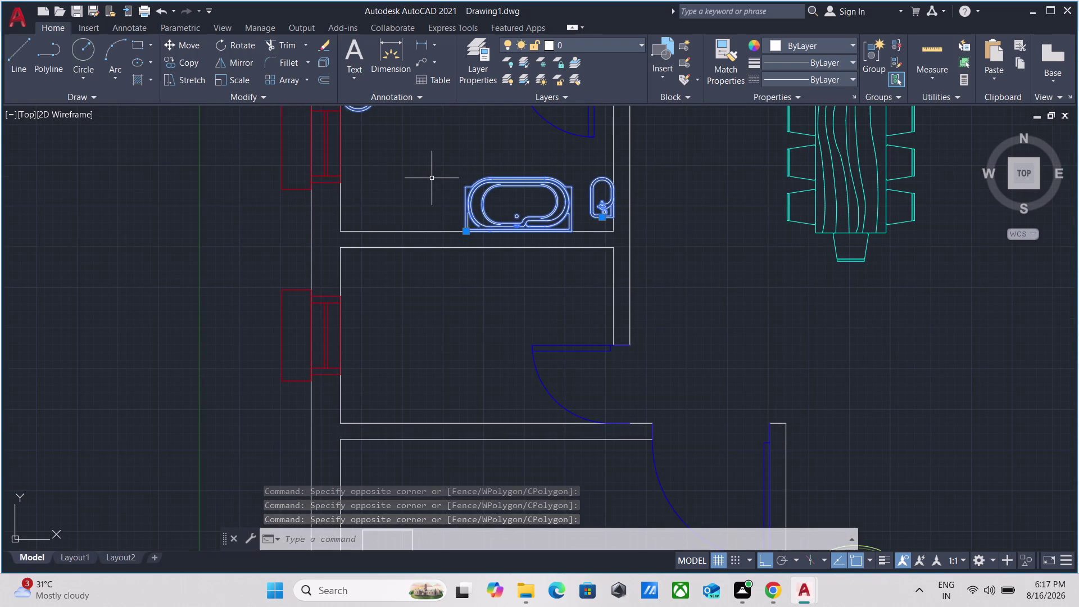
Mirror the fixtures across a horizontal line along the wall, keeping the originals.
text(mi)
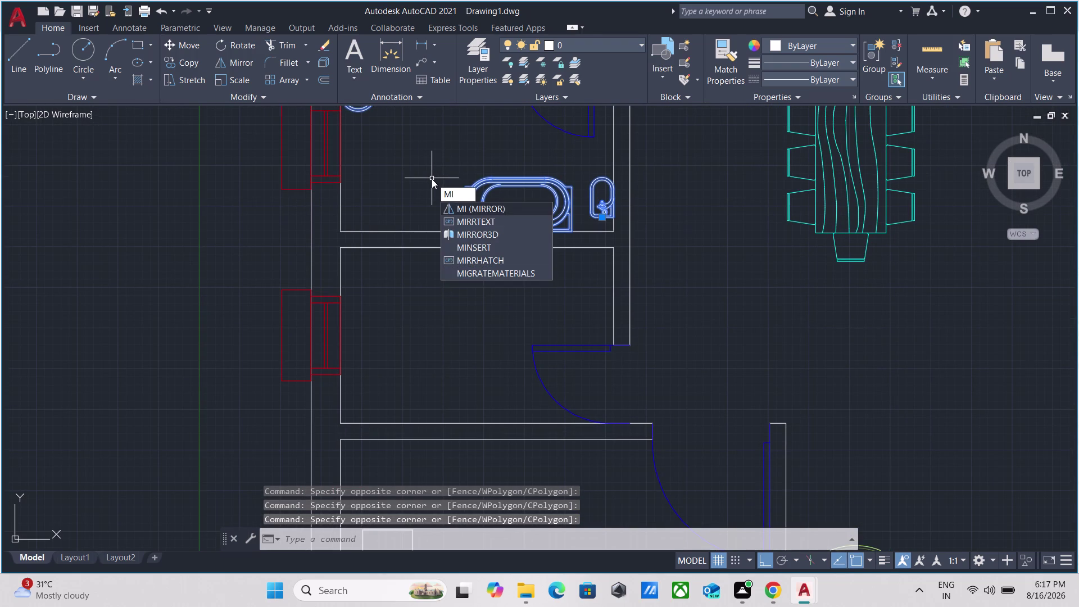
key(Return)
scroll(up, 3)
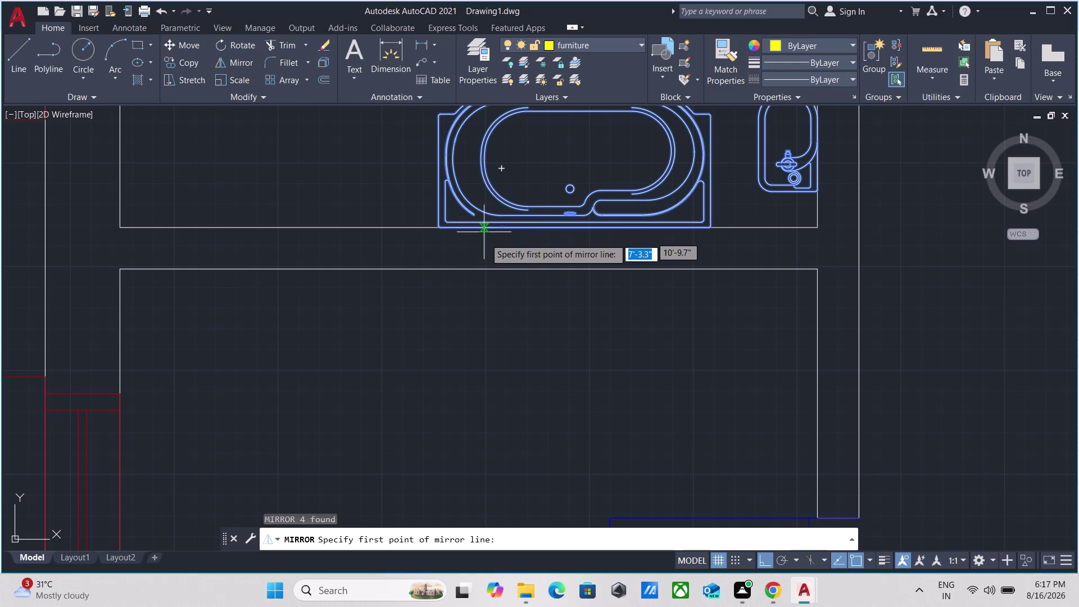
click(573, 247)
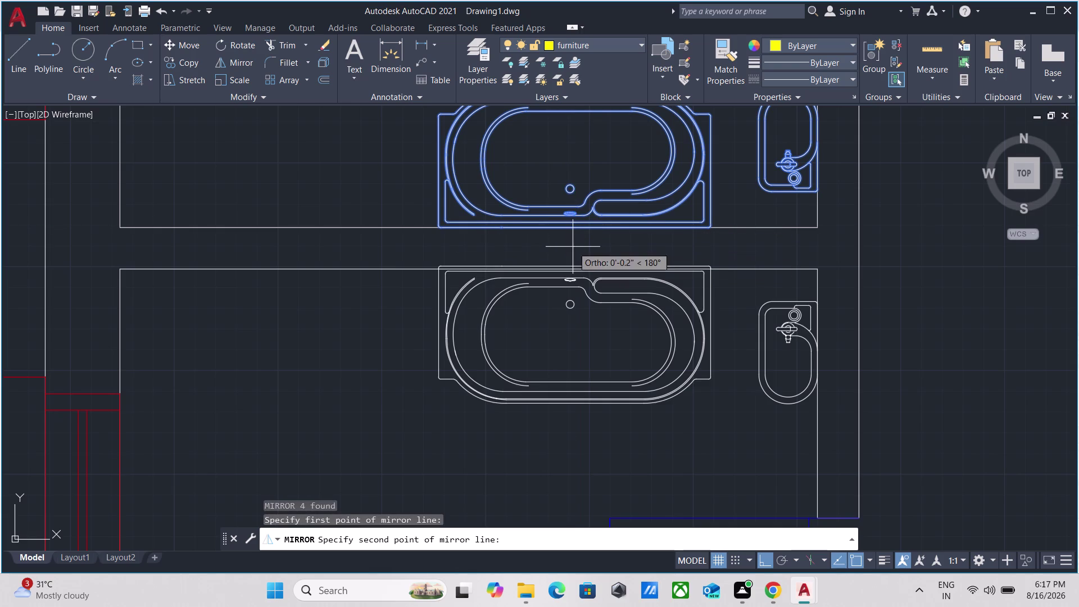
click(513, 246)
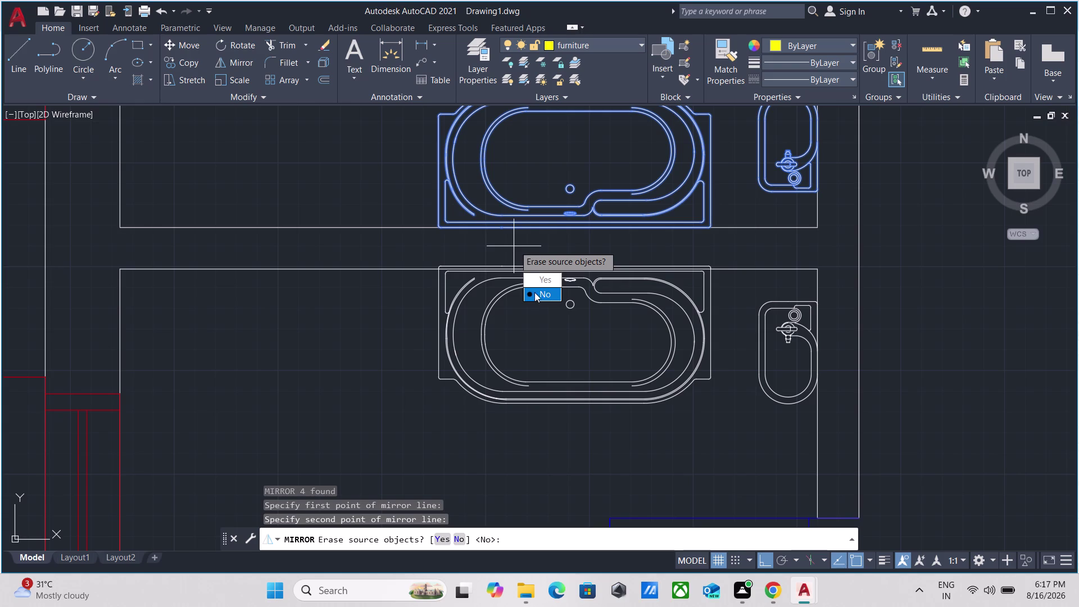
drag(540, 295, 514, 245)
Pan to the mirrored copy below and select the new bathtub.
scroll(down, 3)
middle_drag(497, 364, 479, 326)
scroll(up, 3)
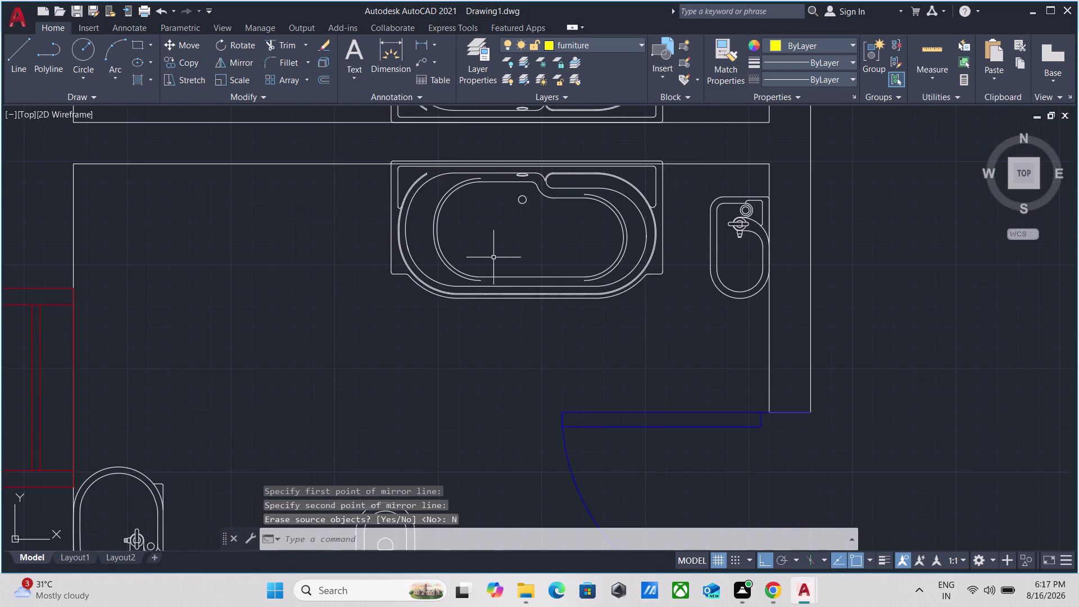
scroll(up, 3)
click(478, 224)
click(362, 194)
scroll(down, 3)
middle_drag(431, 250, 431, 251)
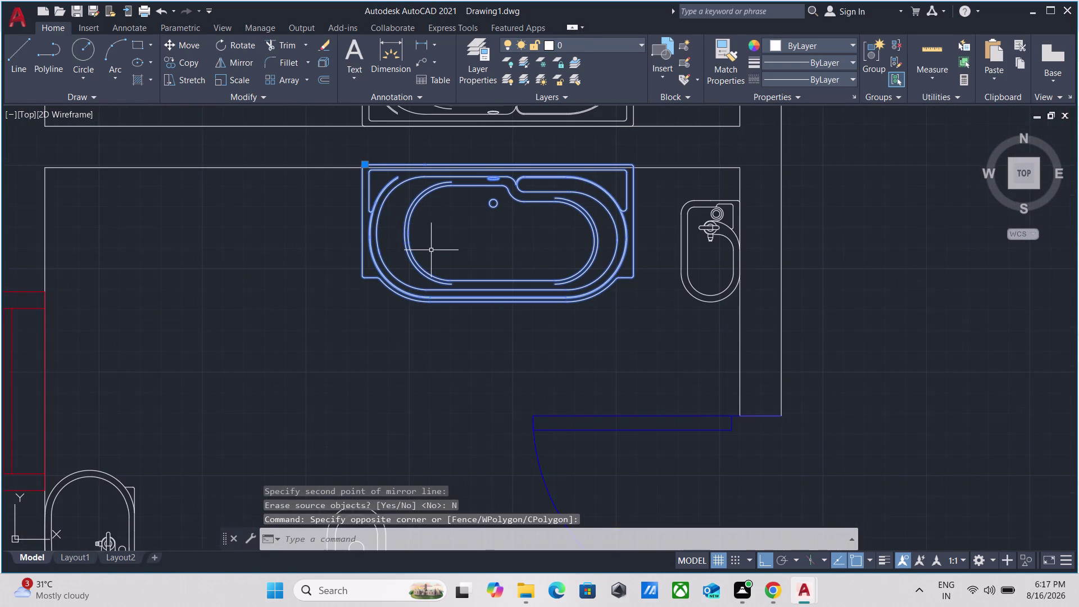
middle_drag(431, 251, 434, 256)
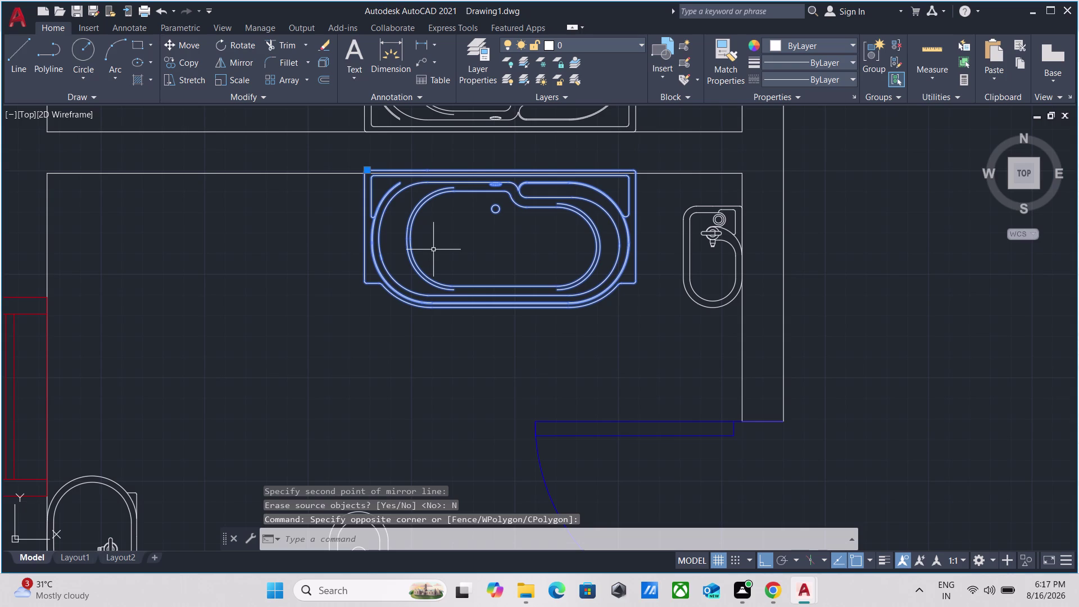
Move the mirrored bathtub slightly down from its top edge into place.
key(m)
key(Return)
scroll(up, 3)
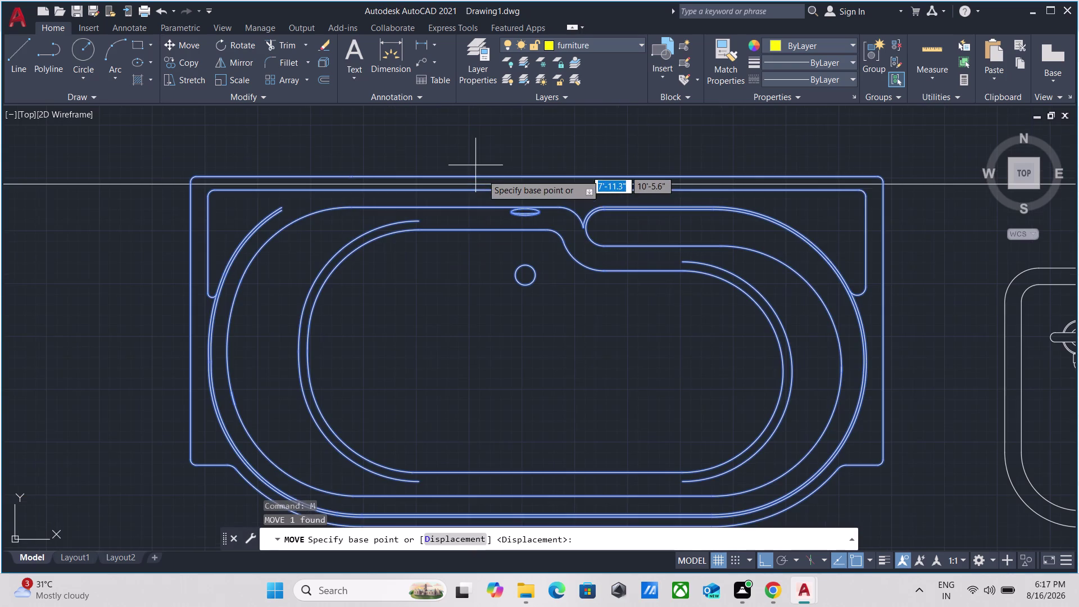
click(489, 176)
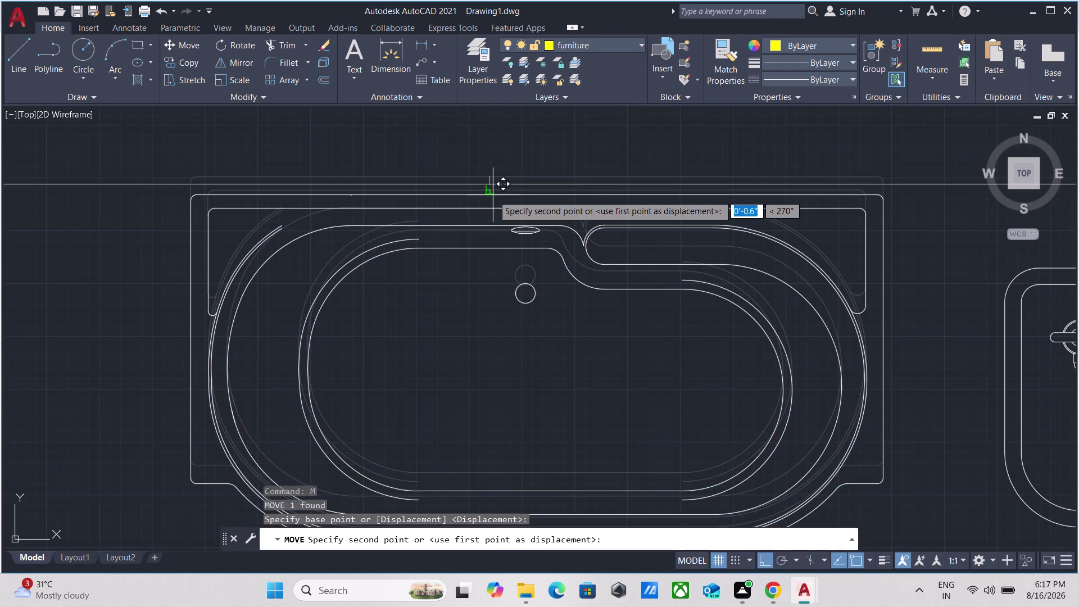
click(493, 181)
scroll(down, 3)
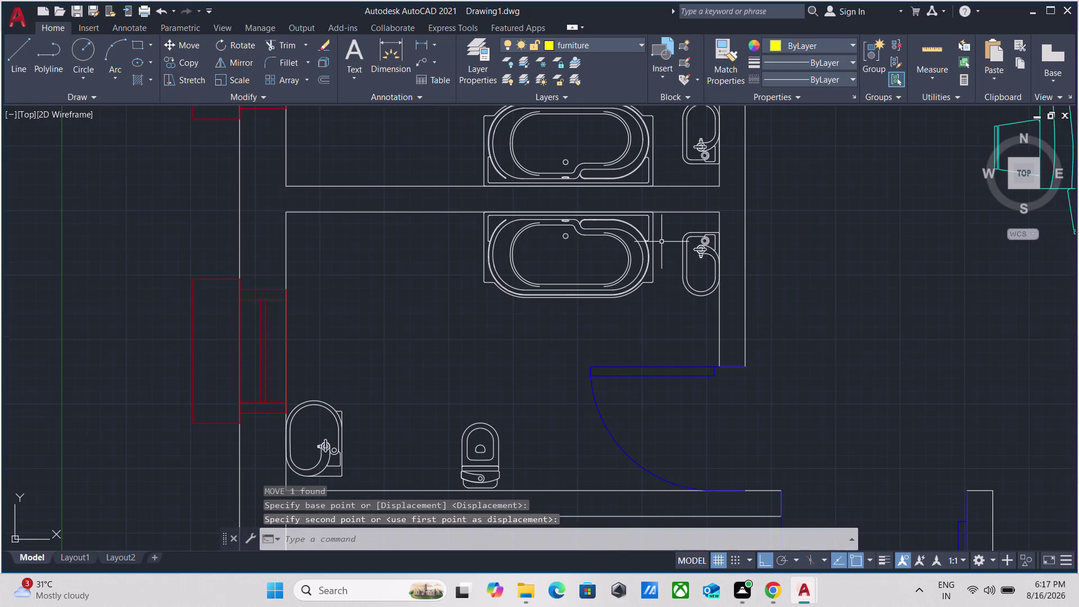
scroll(up, 3)
scroll(down, 3)
scroll(down, 3)
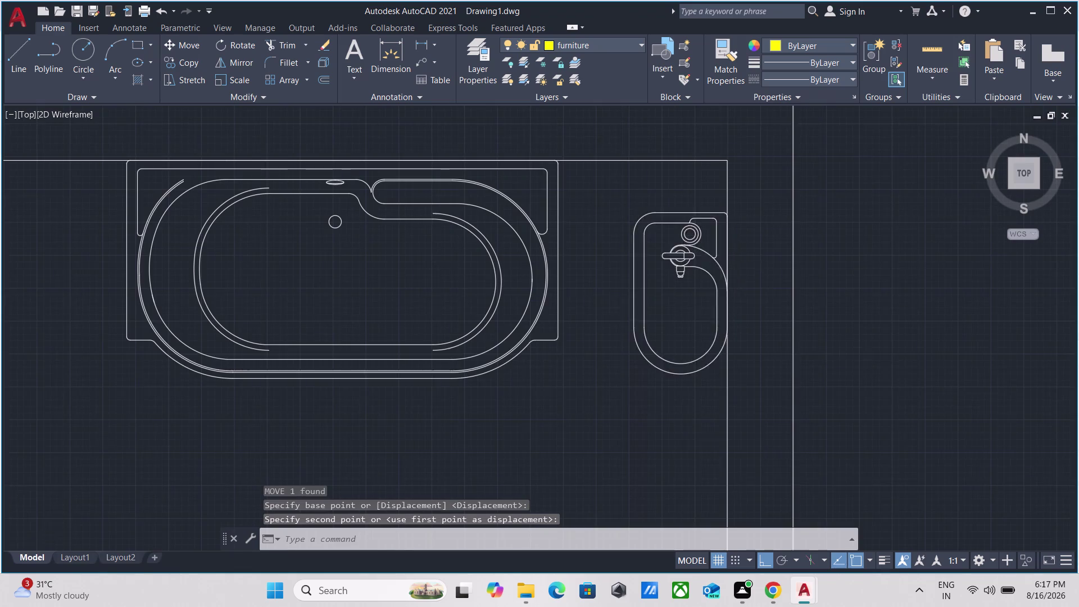
scroll(down, 3)
scroll(up, 3)
scroll(down, 3)
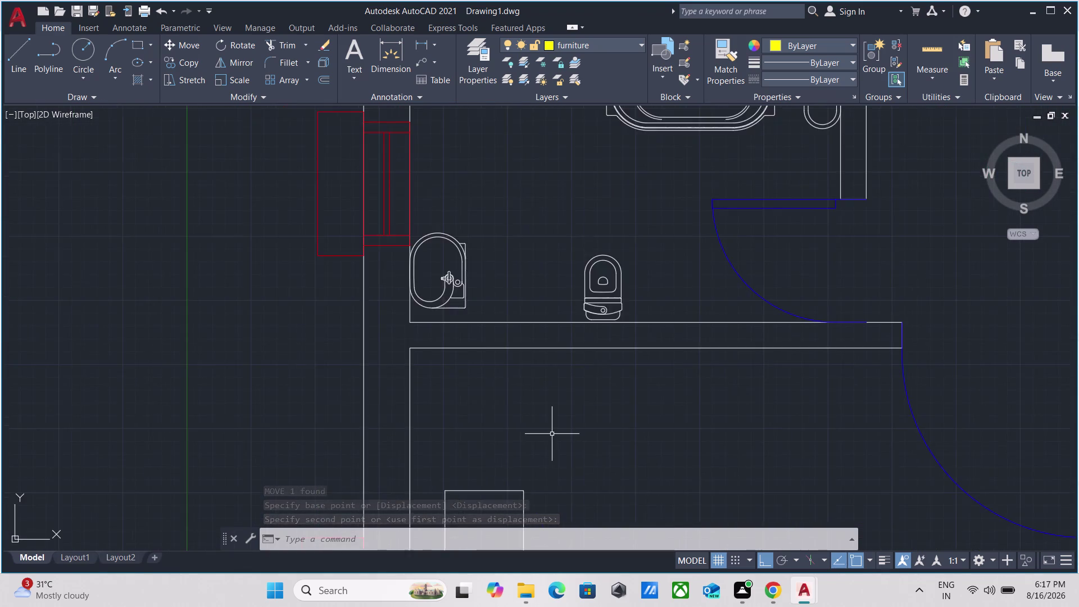
scroll(down, 3)
middle_drag(600, 336, 461, 330)
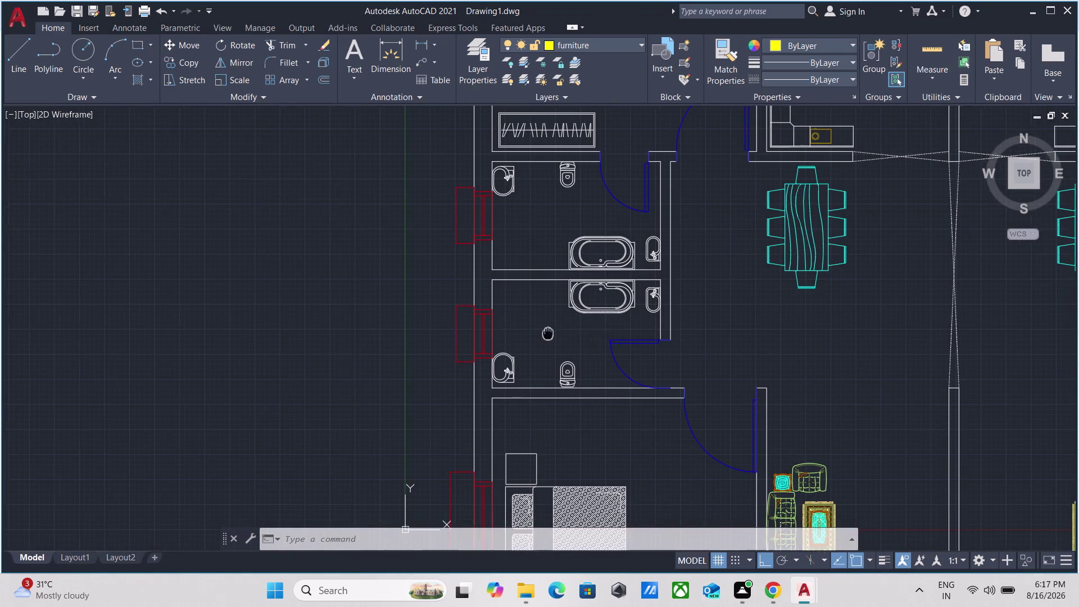
middle_drag(461, 330, 405, 324)
scroll(down, 3)
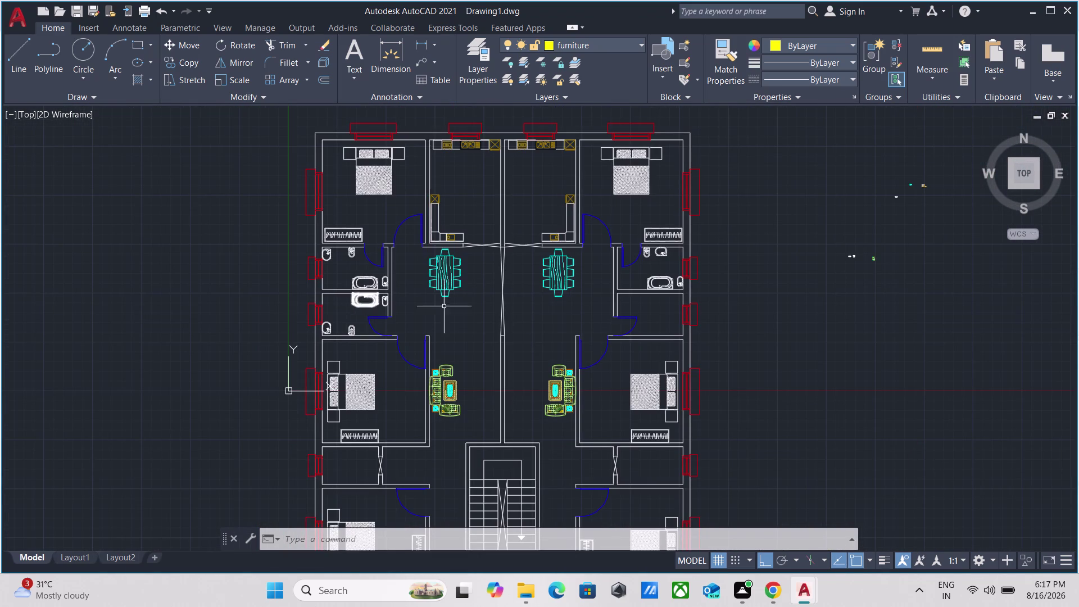
scroll(up, 3)
scroll(up, 3)
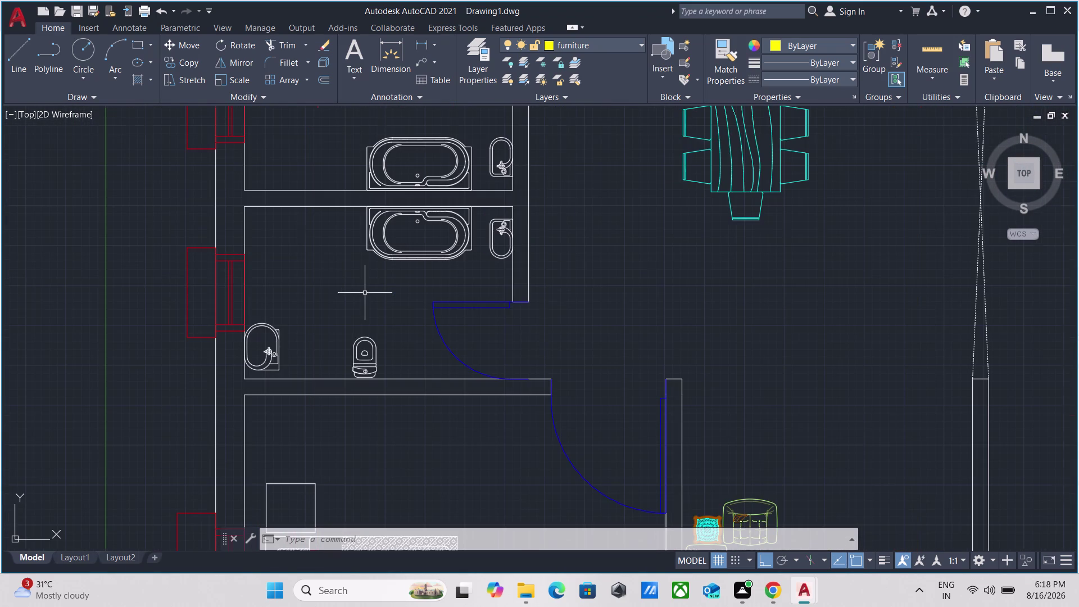
scroll(down, 3)
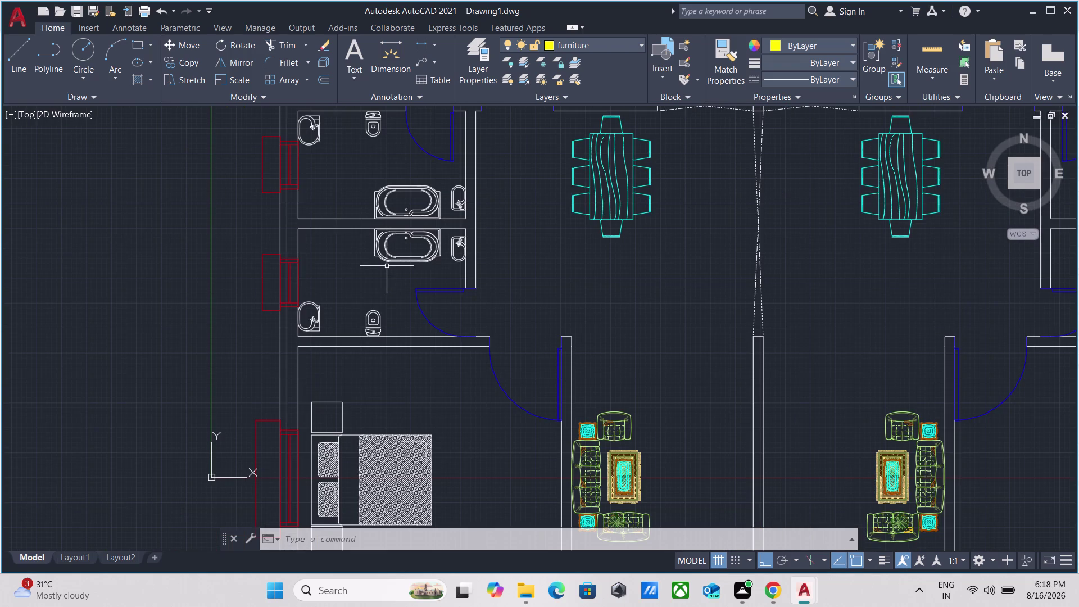
middle_drag(703, 270, 425, 297)
scroll(down, 3)
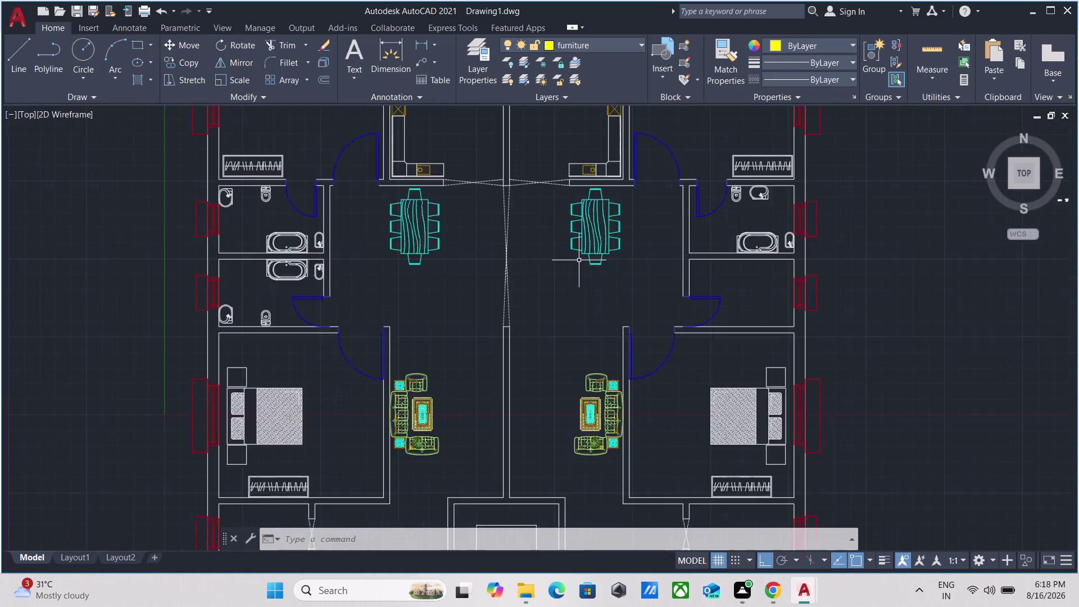
scroll(up, 3)
scroll(up, 3)
scroll(up, 3)
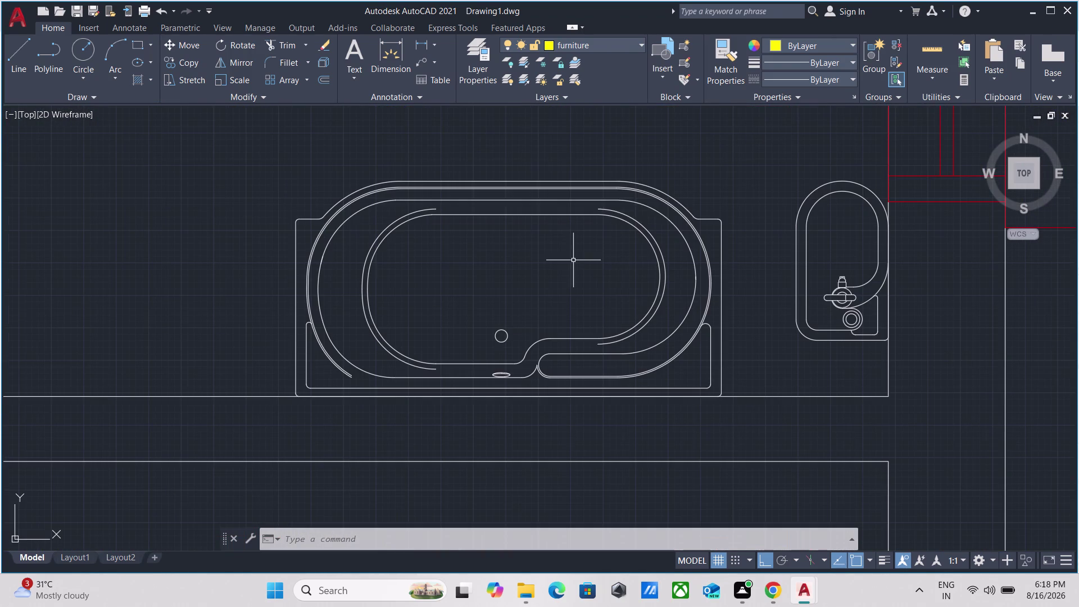
Select the bathtub and washbasin fixtures with selection windows.
drag(573, 260, 556, 243)
click(405, 174)
click(852, 231)
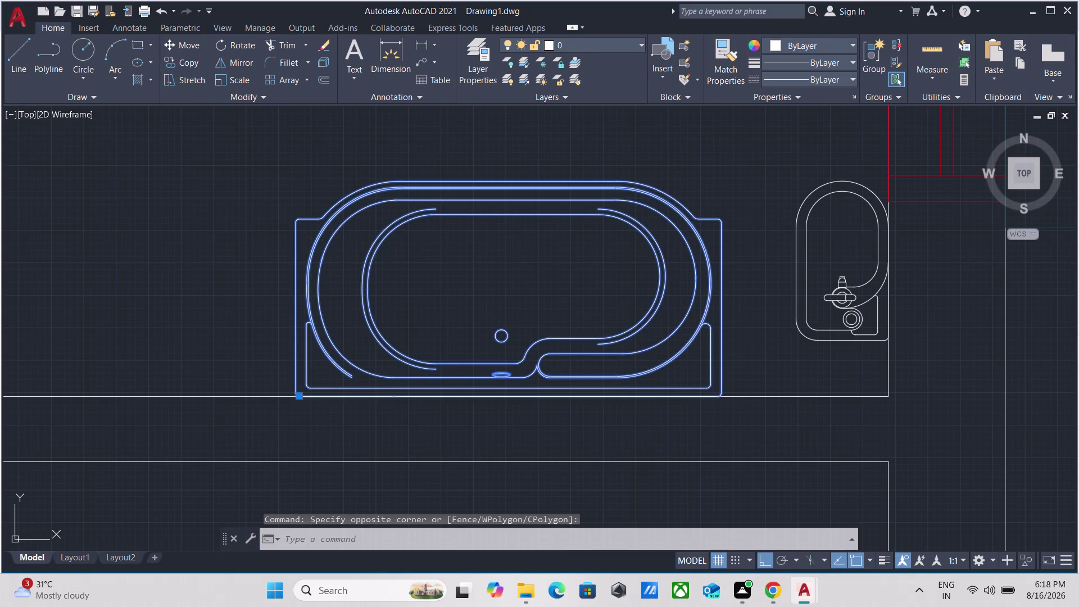
click(768, 184)
scroll(down, 3)
middle_drag(701, 181, 705, 343)
scroll(down, 3)
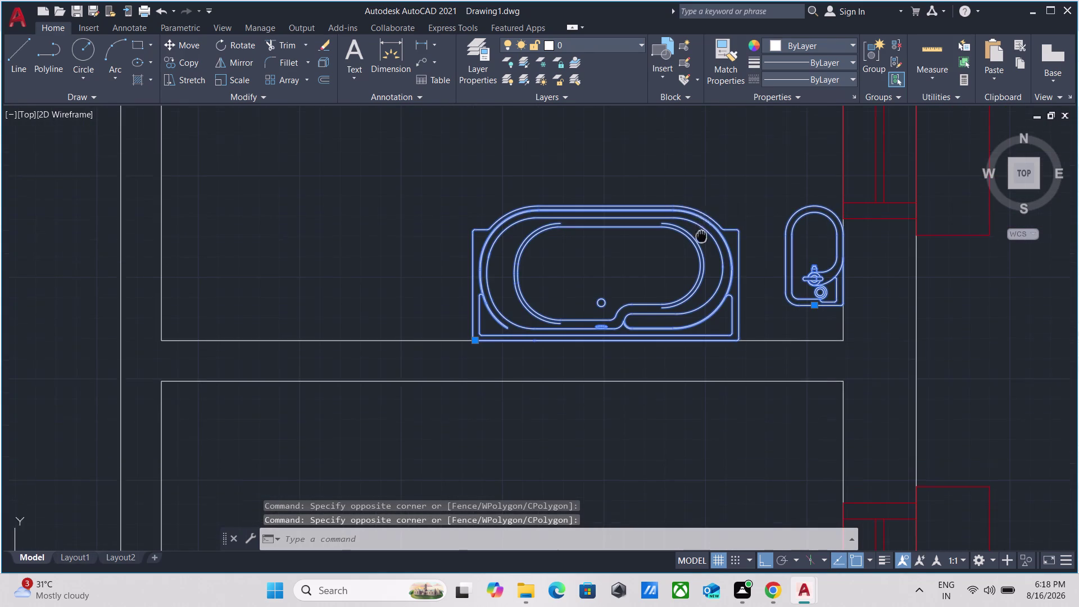
middle_drag(705, 342, 705, 344)
scroll(down, 3)
scroll(up, 3)
click(703, 279)
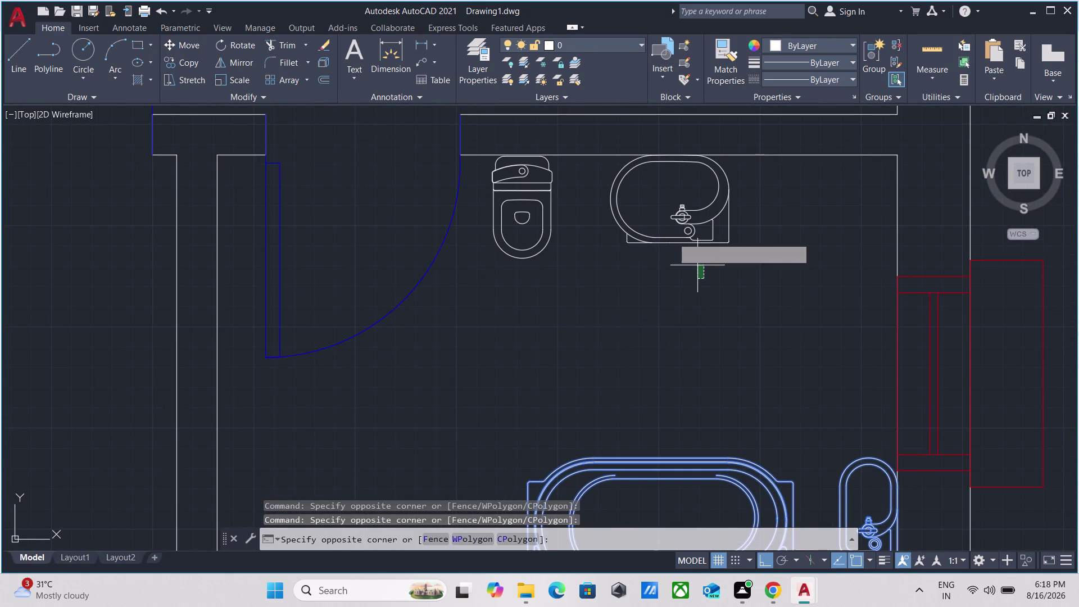
click(634, 209)
click(567, 271)
click(521, 235)
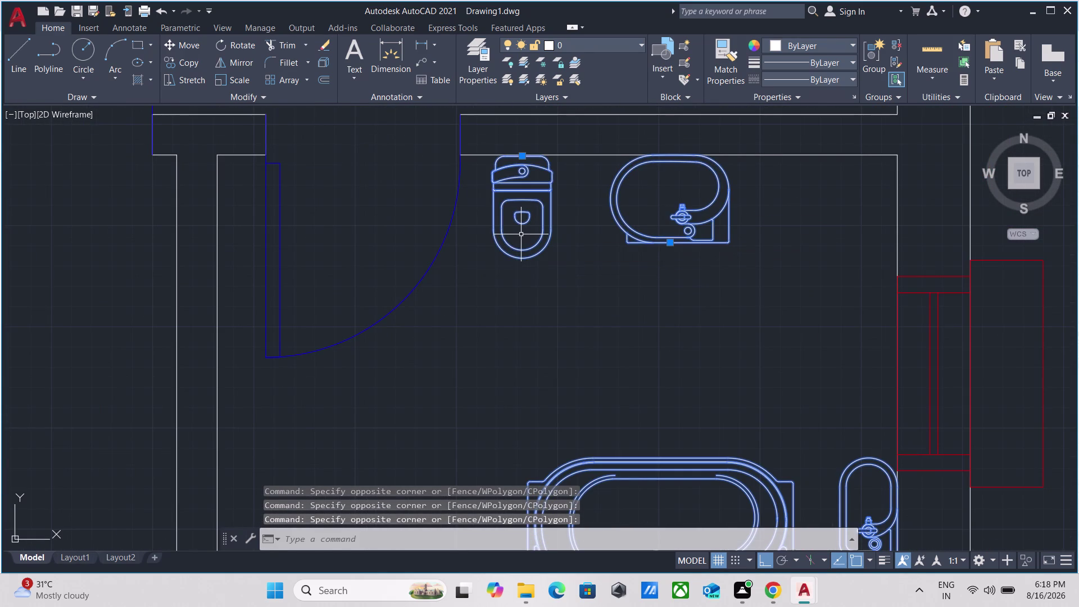
Mirror the selected fixtures about a line through the midpoint, keeping the originals.
text(mi)
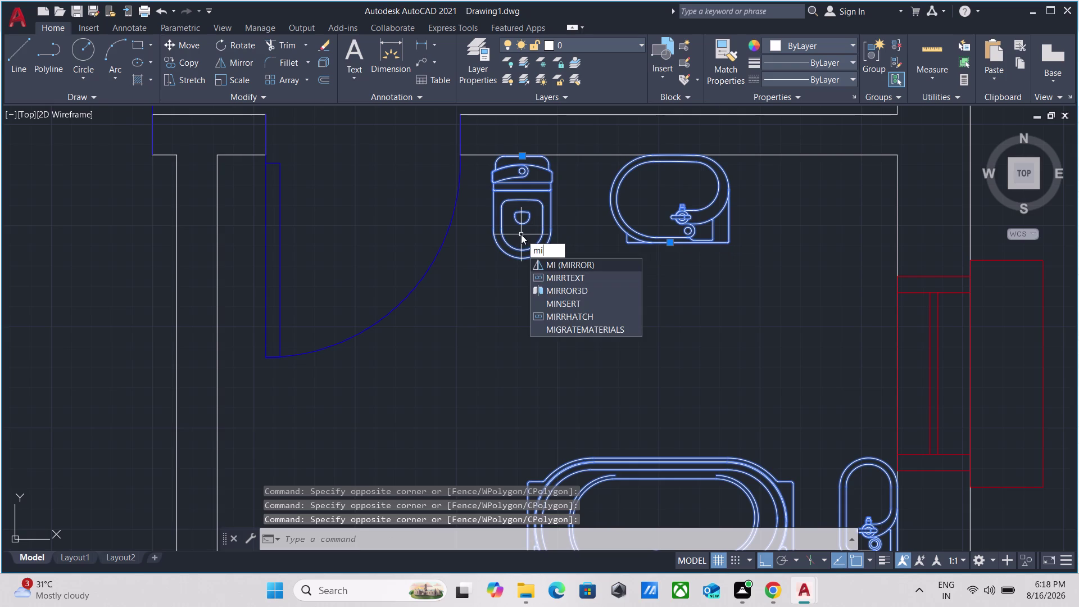
key(Return)
scroll(down, 3)
middle_drag(553, 282, 469, 30)
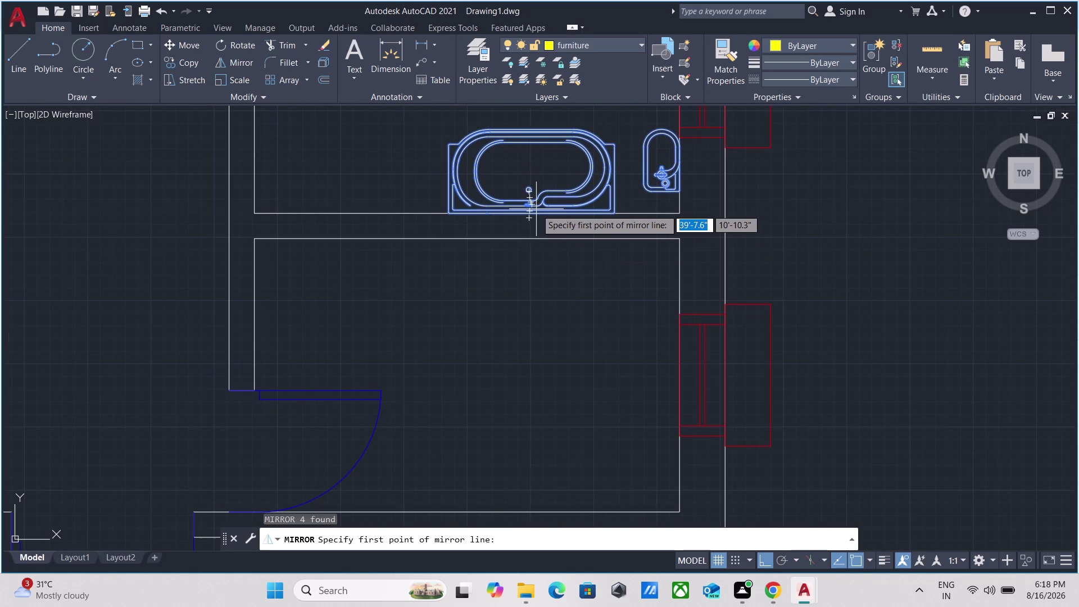
scroll(up, 3)
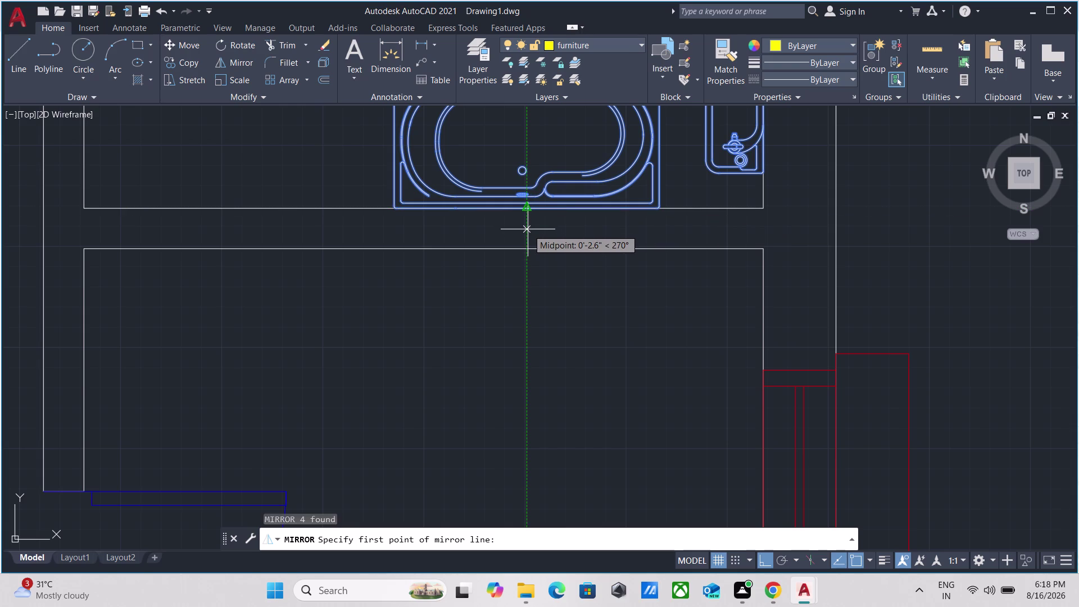
click(527, 226)
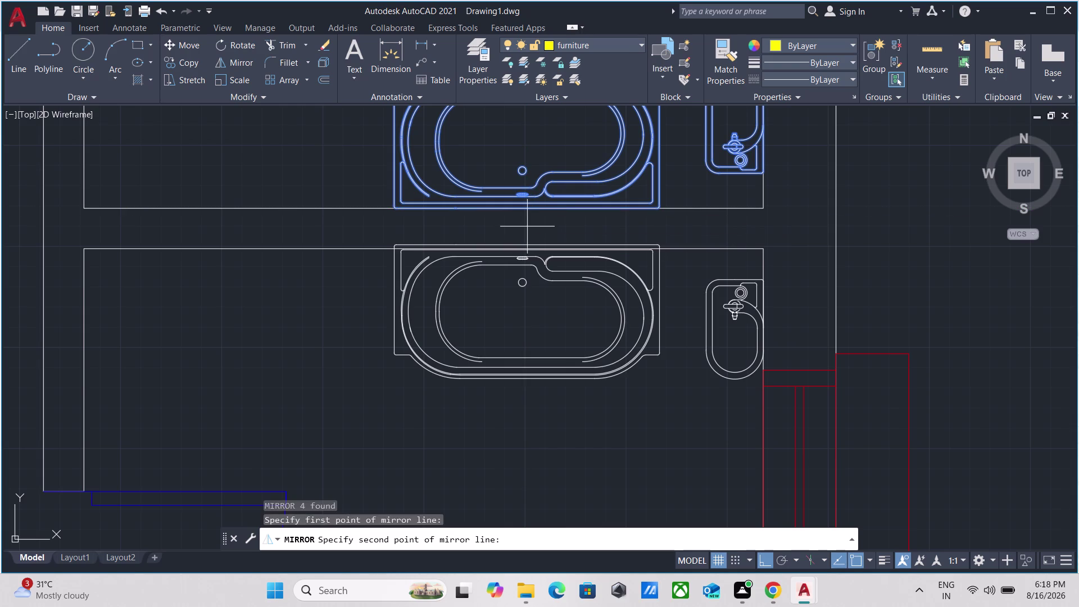
click(446, 227)
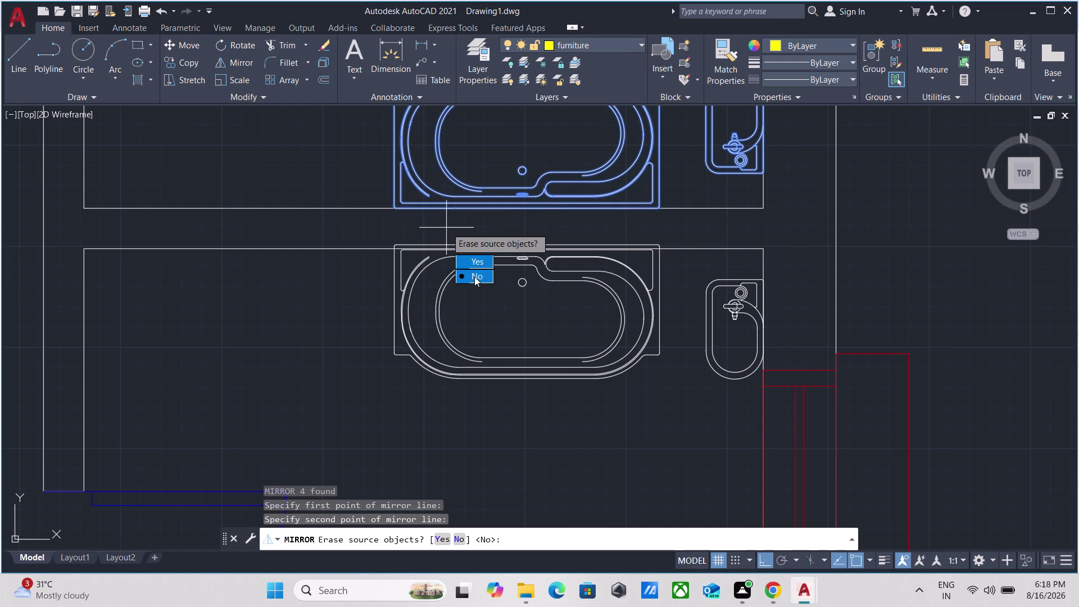
drag(474, 276, 446, 227)
Move the mirrored lower bathtub 0'-0.5" down at 270° into place.
scroll(down, 3)
scroll(up, 3)
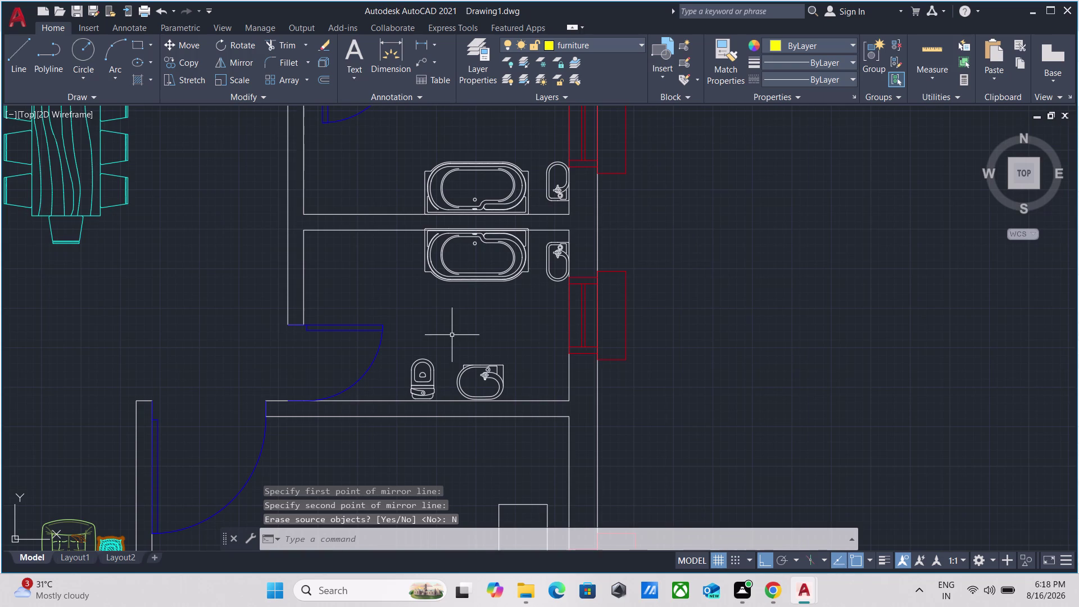
scroll(up, 3)
scroll(up, 3)
middle_drag(449, 206, 419, 401)
drag(434, 385, 416, 377)
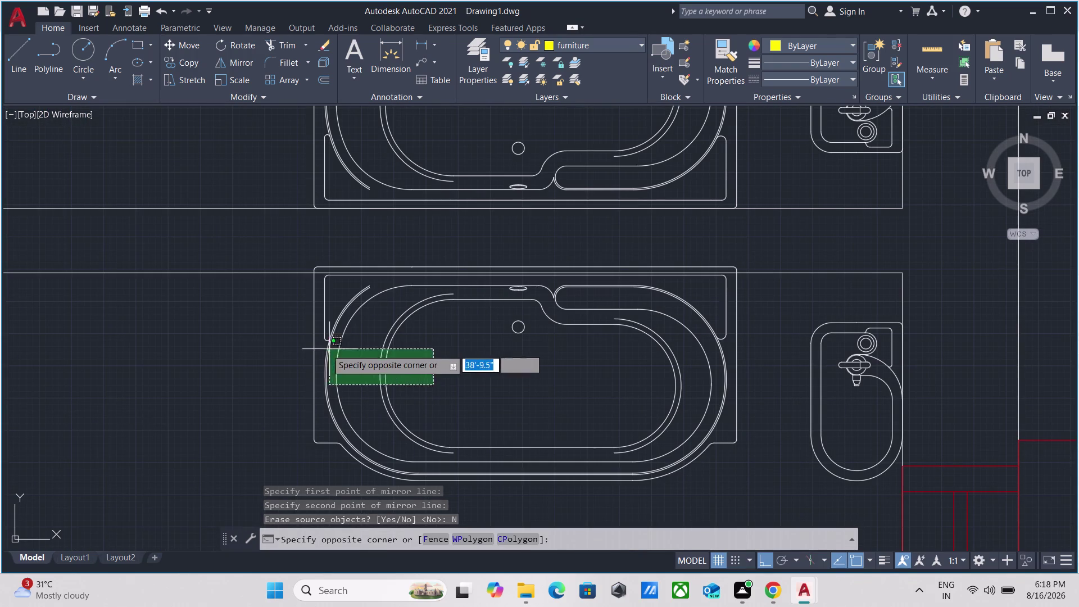
click(313, 347)
key(m)
key(Return)
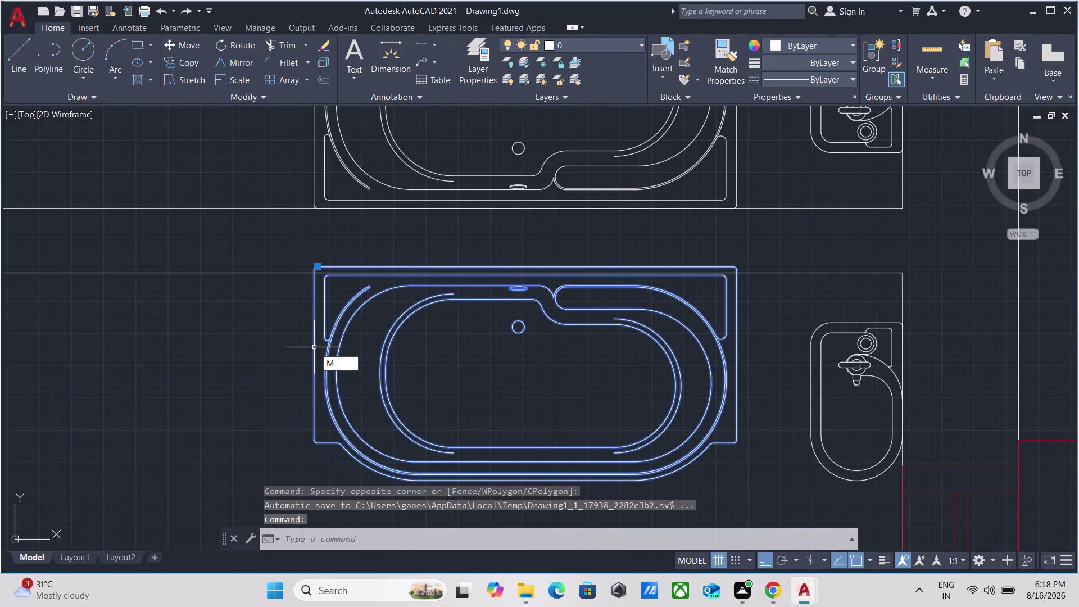
click(525, 266)
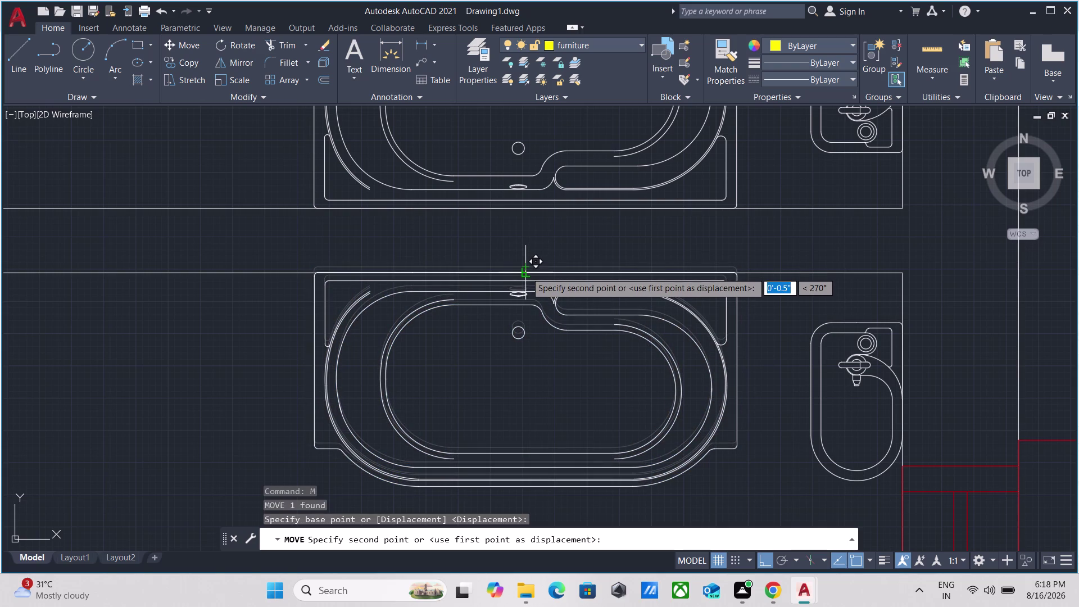
click(526, 272)
scroll(down, 3)
scroll(up, 3)
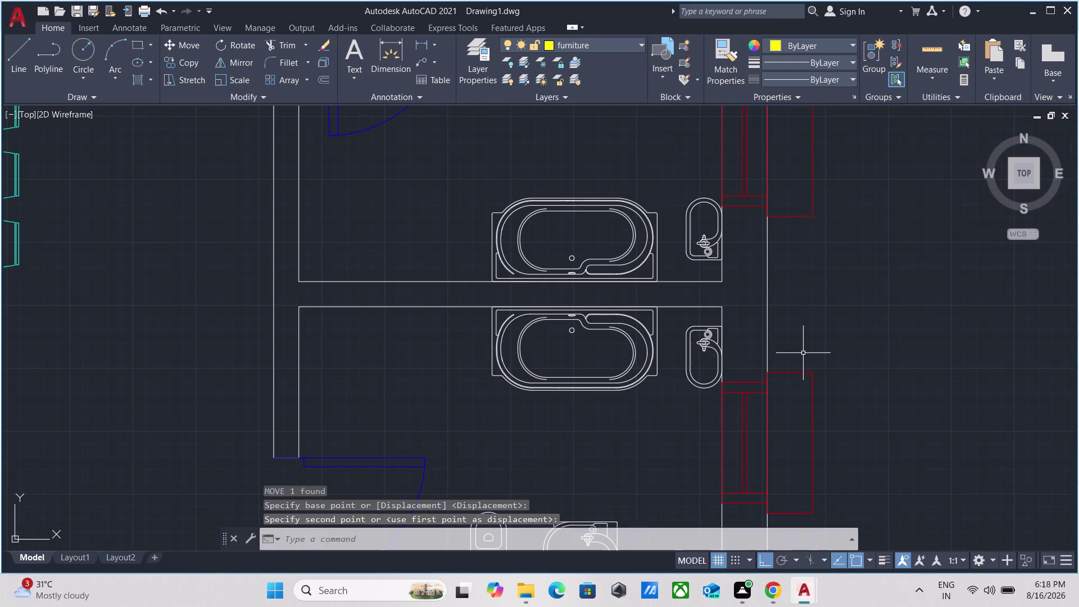
scroll(up, 3)
scroll(down, 3)
scroll(down, 3)
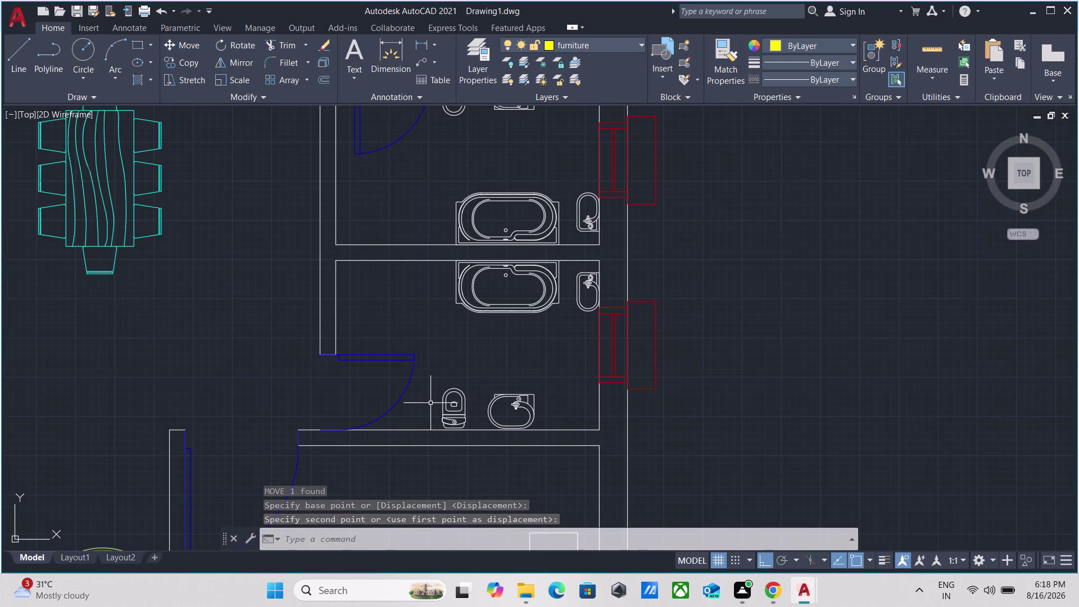
key(Escape)
scroll(down, 3)
middle_drag(430, 397, 473, 246)
scroll(down, 3)
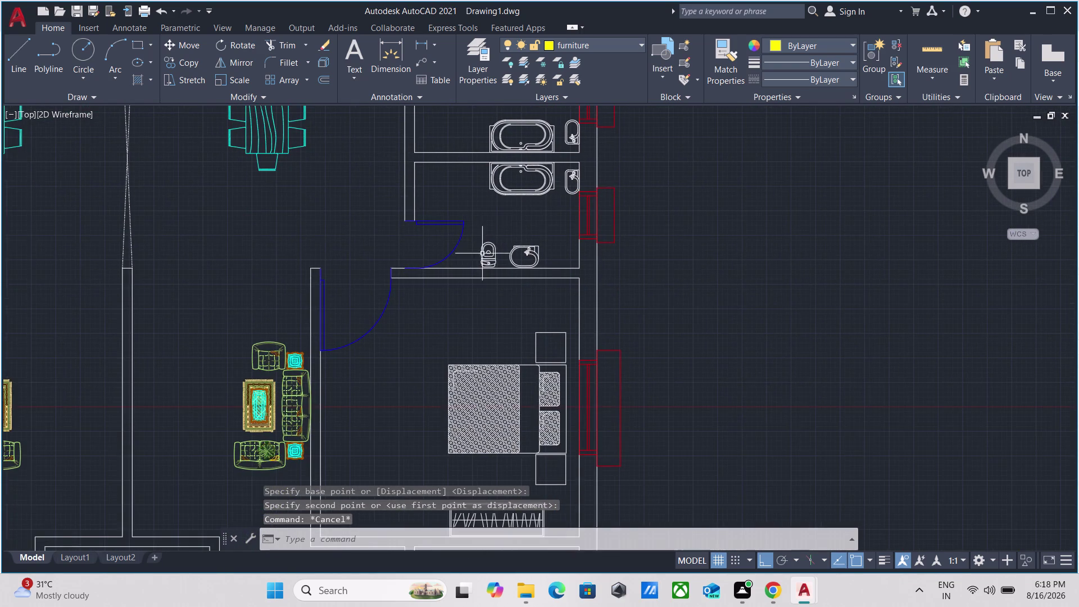
scroll(down, 3)
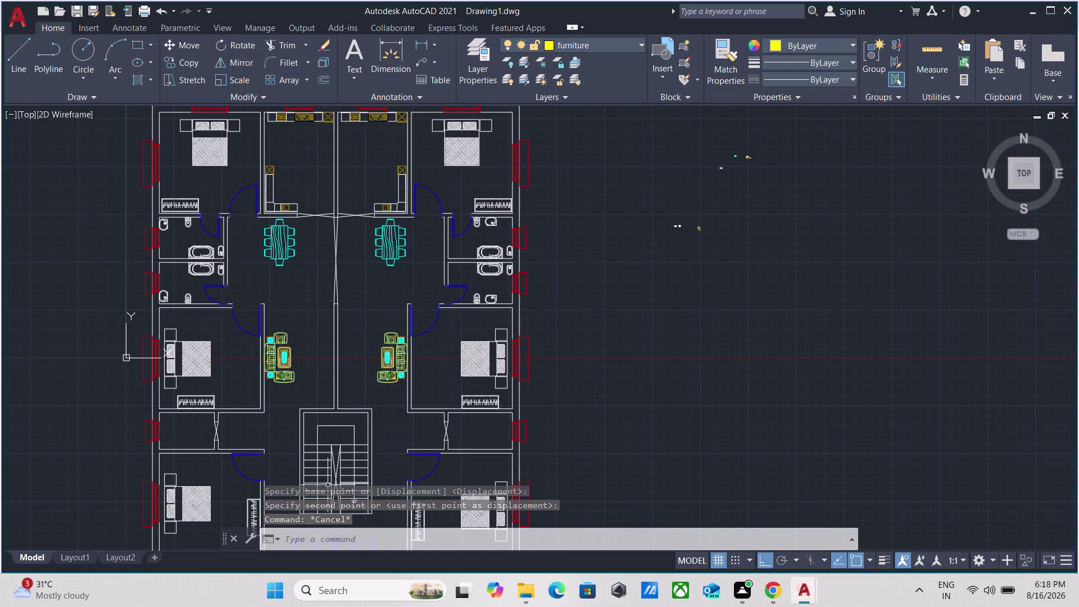
scroll(up, 3)
scroll(down, 3)
middle_drag(376, 352, 359, 289)
scroll(down, 3)
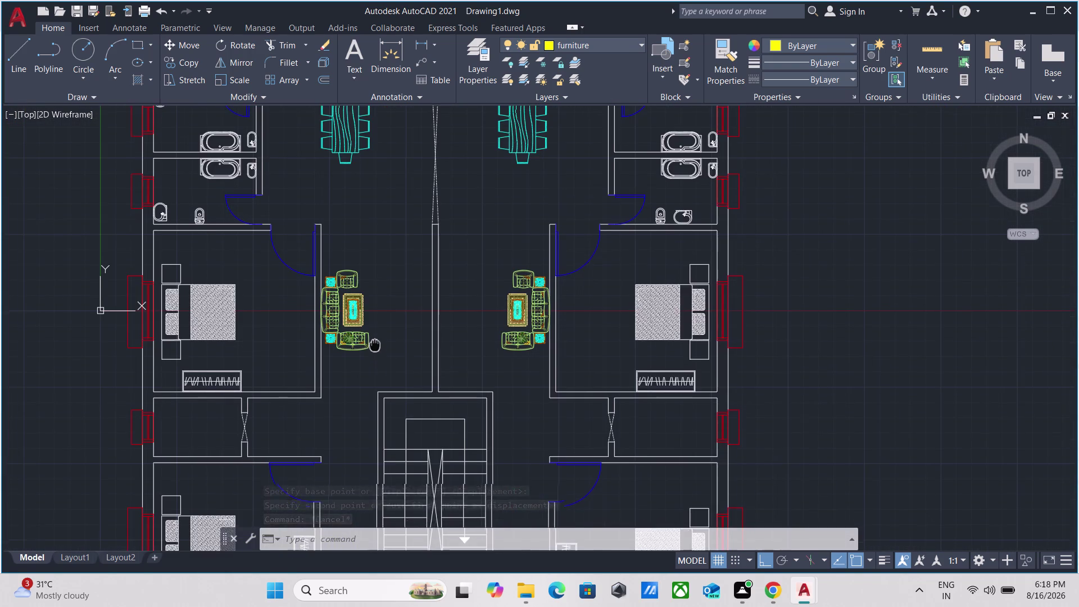
middle_drag(358, 290, 350, 254)
scroll(down, 3)
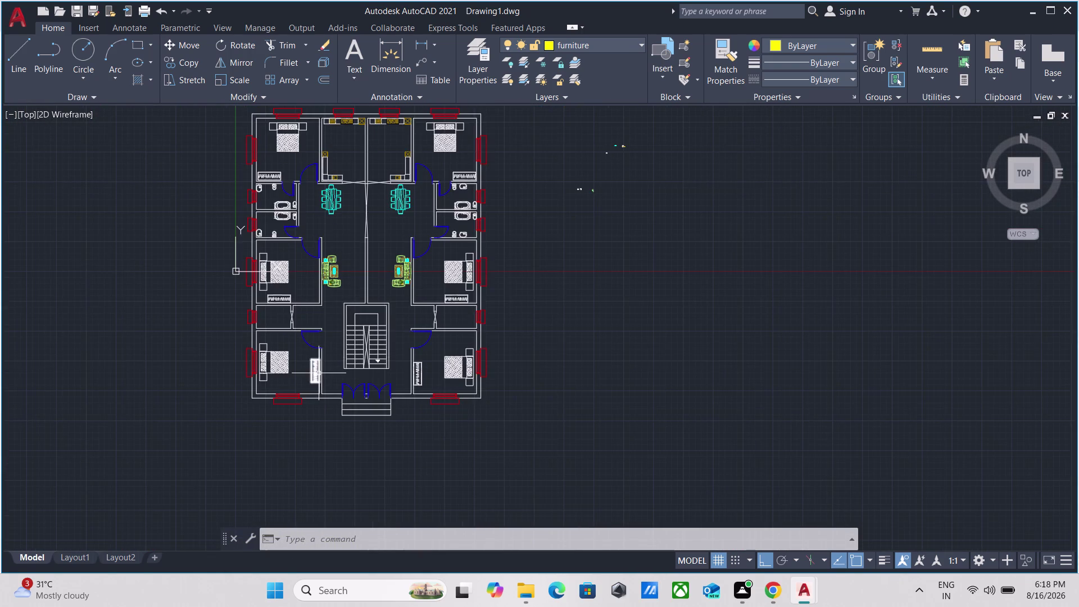
scroll(up, 3)
scroll(up, 3)
middle_drag(264, 337, 240, 570)
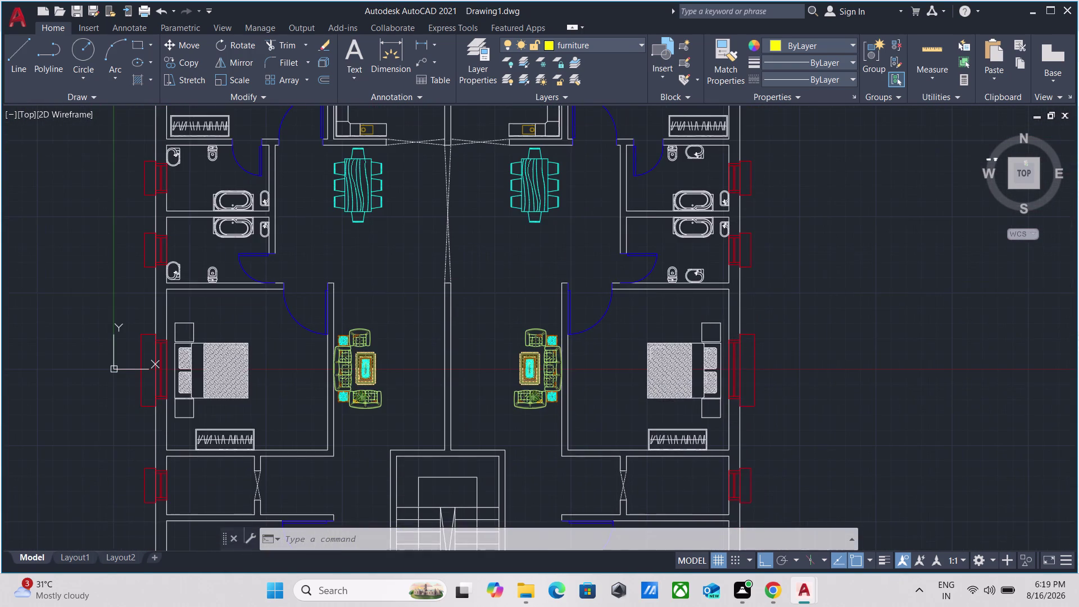
scroll(up, 3)
scroll(down, 3)
scroll(up, 3)
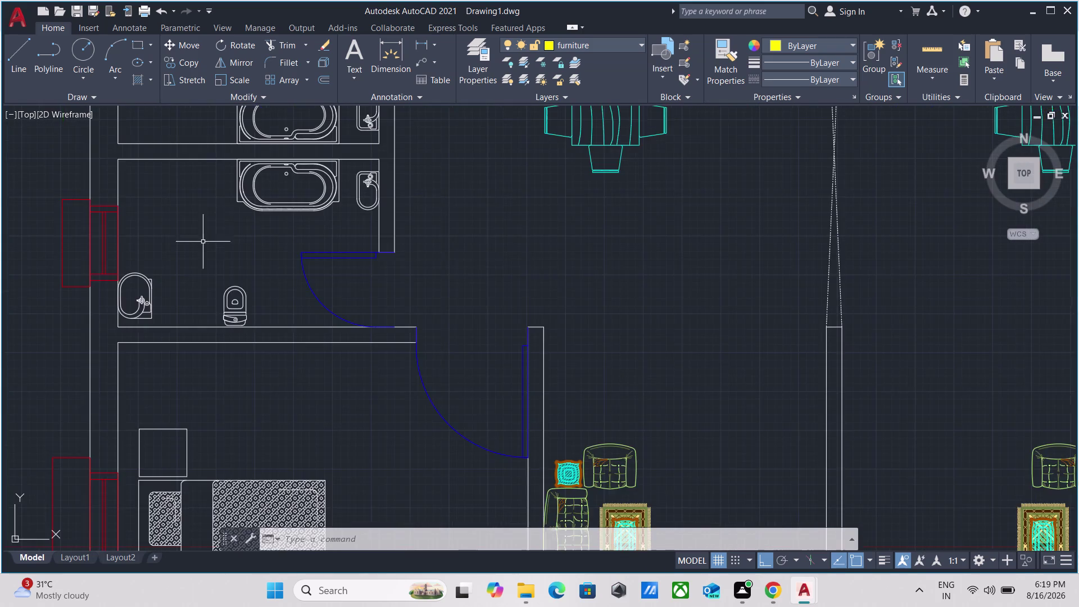
scroll(up, 3)
drag(319, 222, 318, 210)
click(264, 136)
scroll(down, 3)
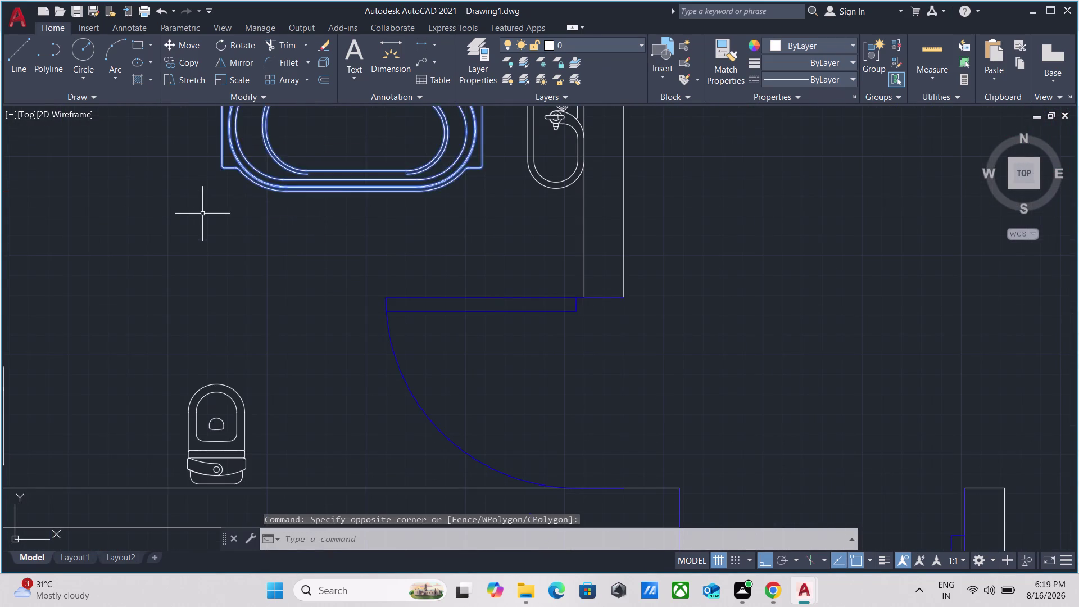
middle_drag(201, 220, 201, 285)
scroll(up, 3)
click(426, 278)
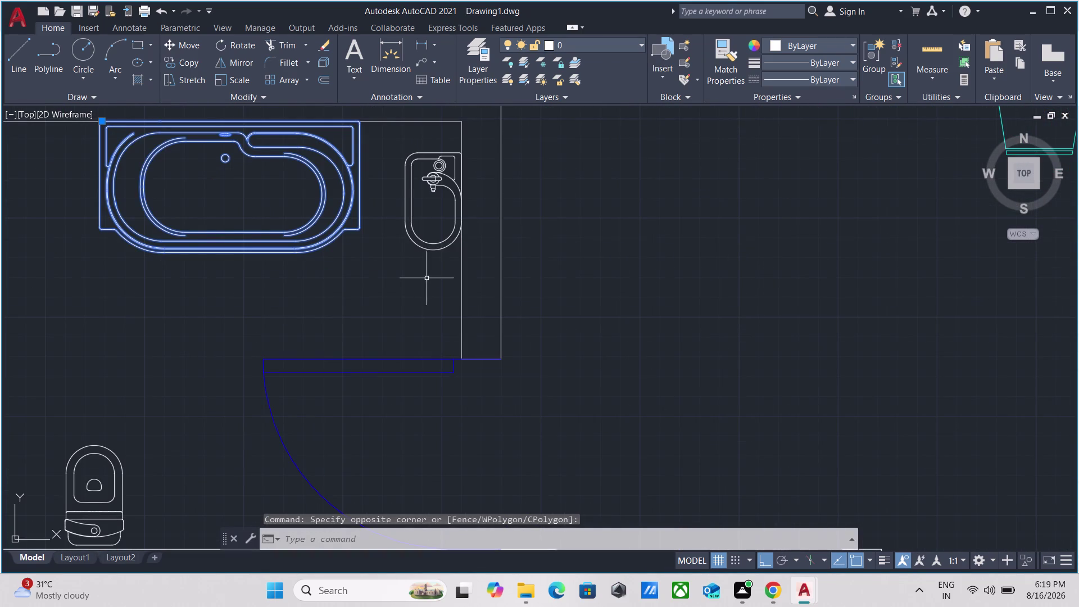
click(396, 189)
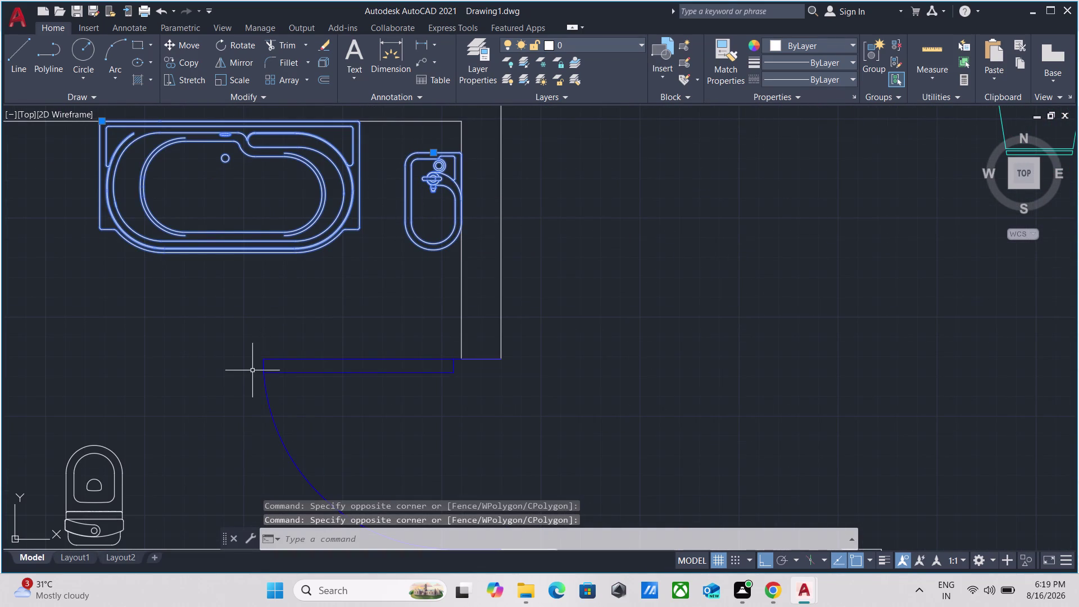
key(Escape)
scroll(down, 3)
scroll(down, 3)
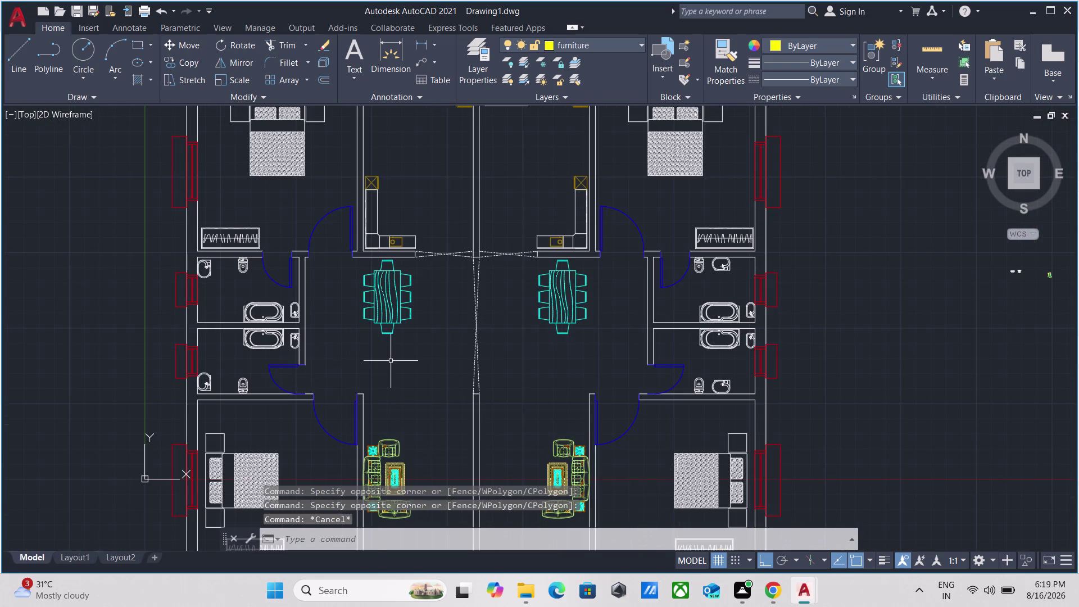
scroll(down, 3)
middle_drag(548, 408, 499, 259)
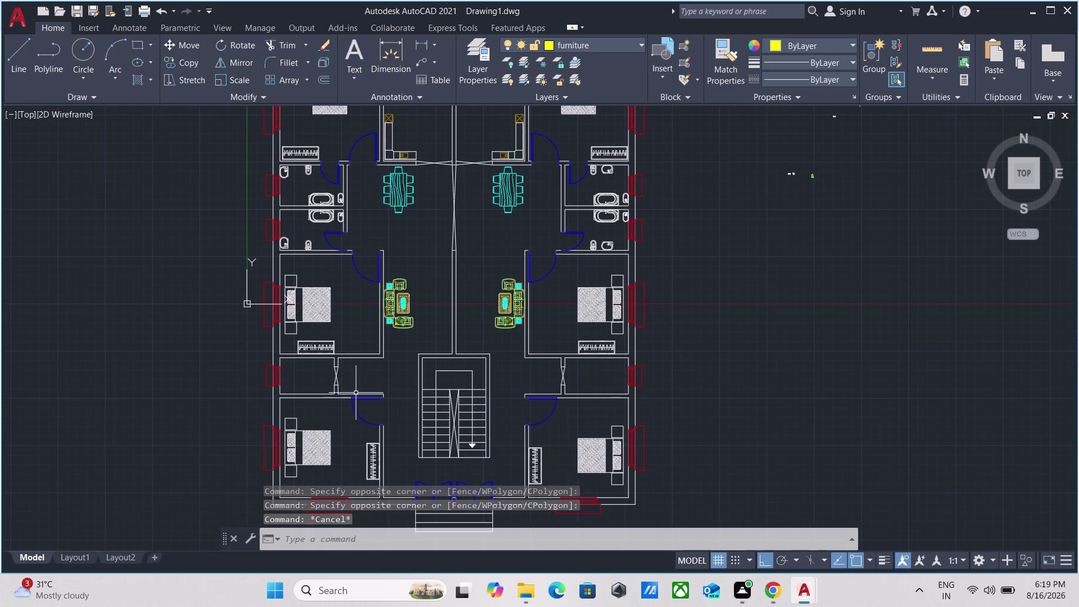
scroll(up, 3)
scroll(down, 3)
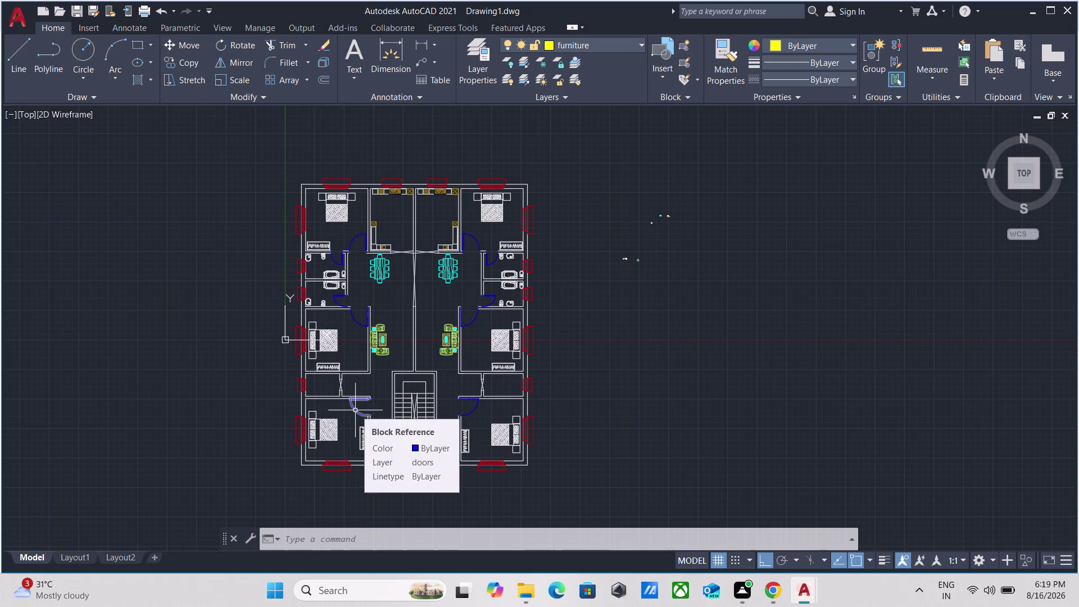
scroll(up, 3)
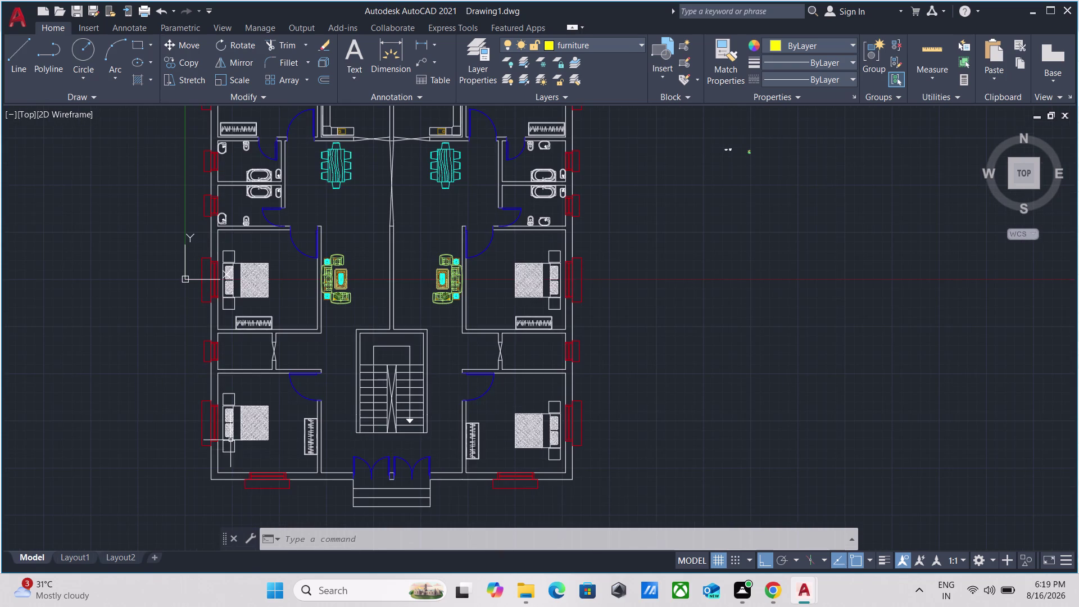
scroll(up, 3)
scroll(down, 3)
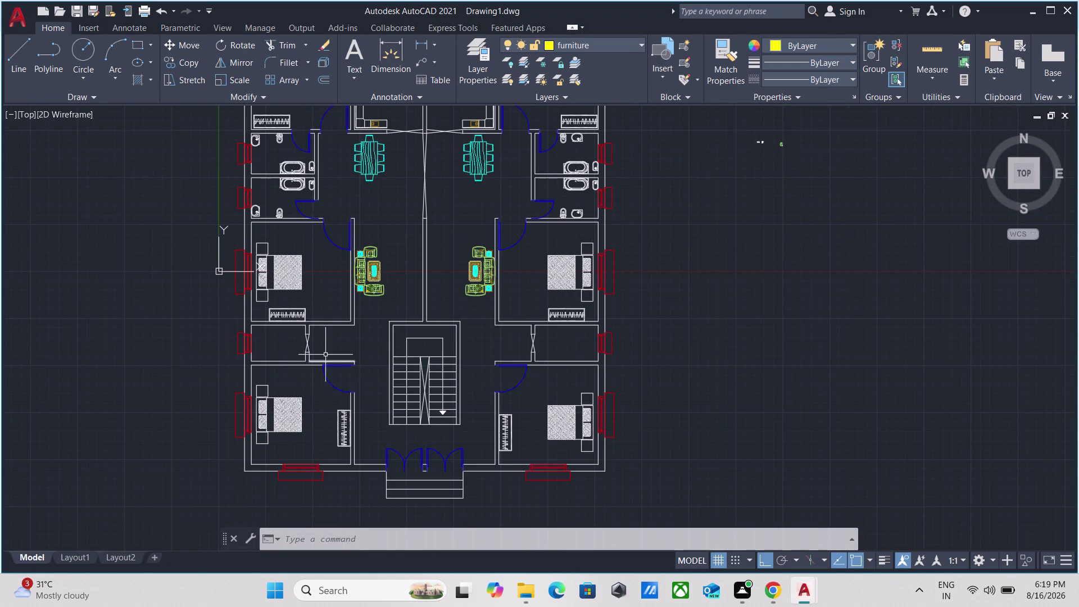
middle_drag(361, 349, 352, 545)
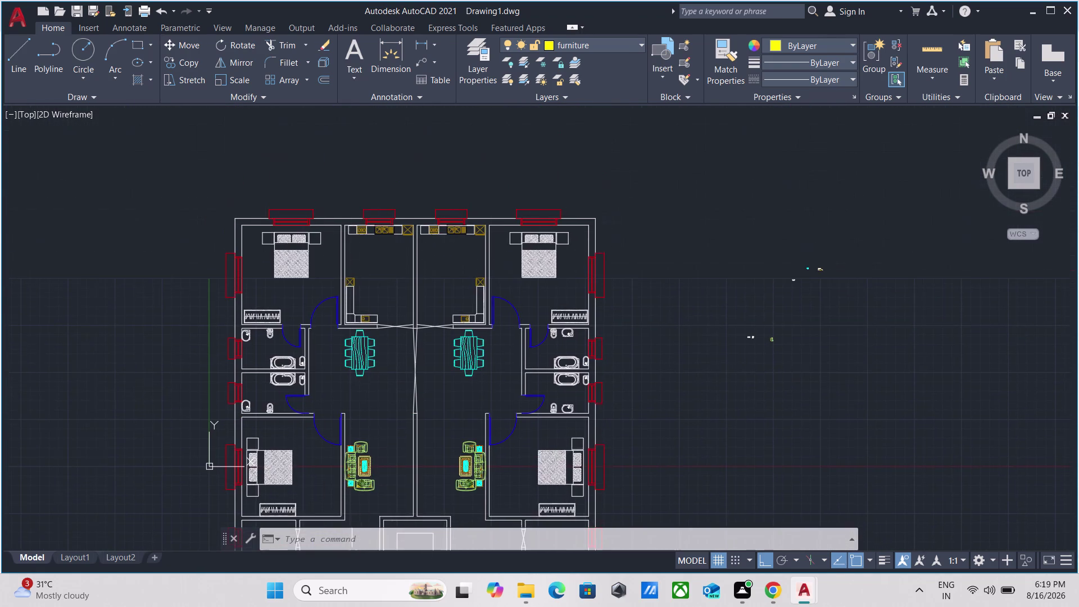
scroll(up, 3)
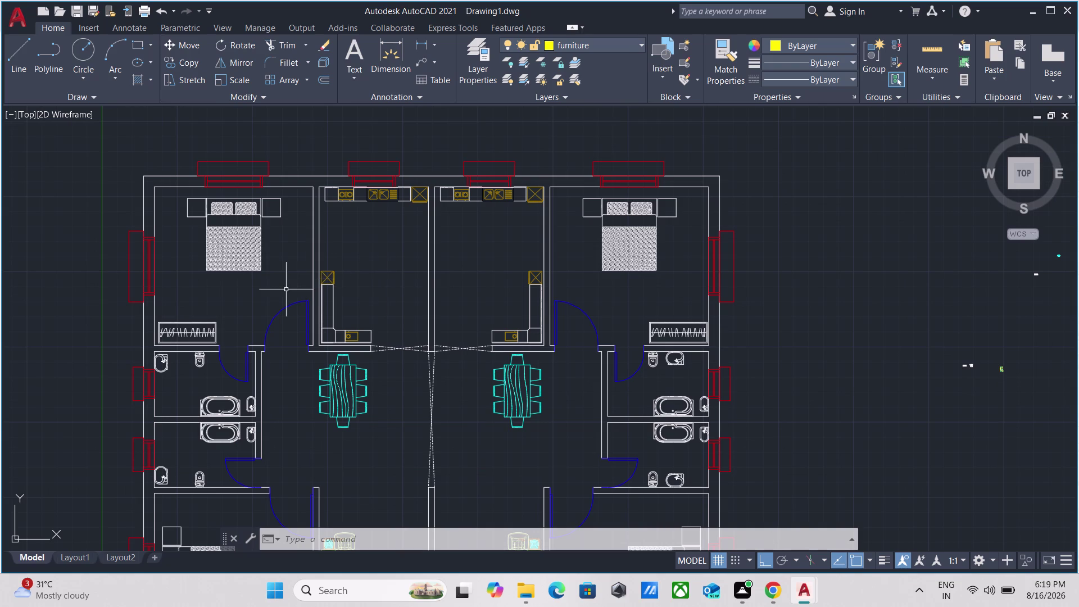
scroll(up, 3)
Select the left bedroom's bed and use Select Similar to pick every matching bed.
click(280, 332)
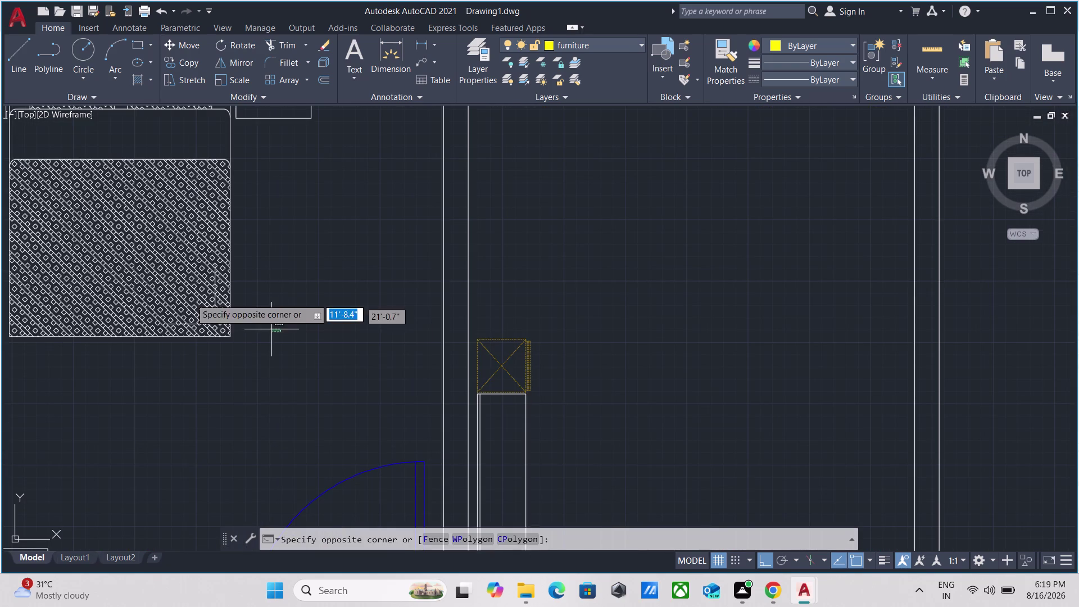
click(177, 283)
scroll(down, 3)
scroll(down, 3)
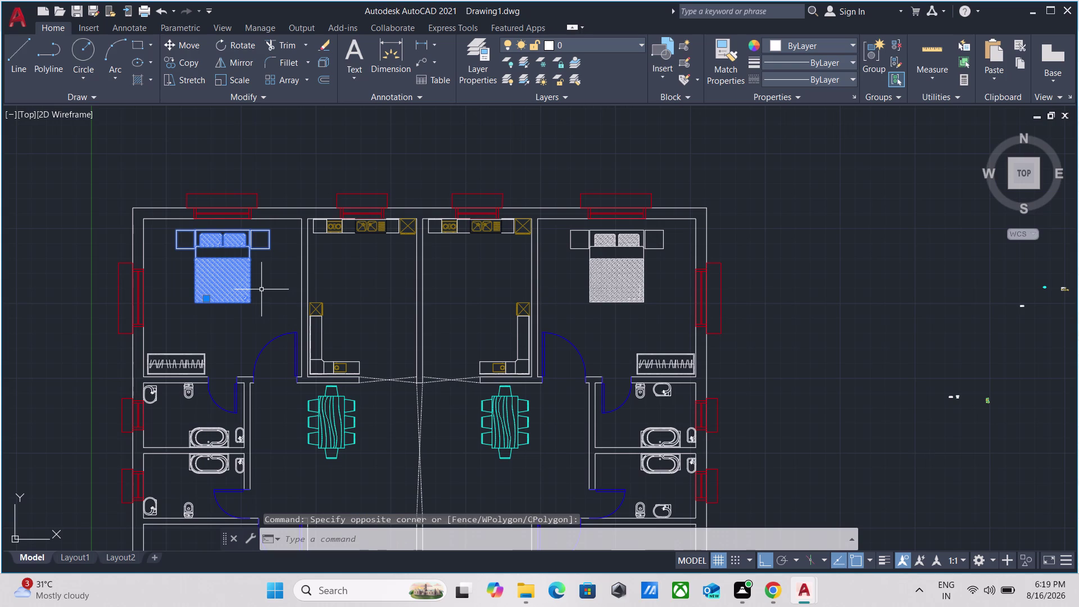
right_click(261, 290)
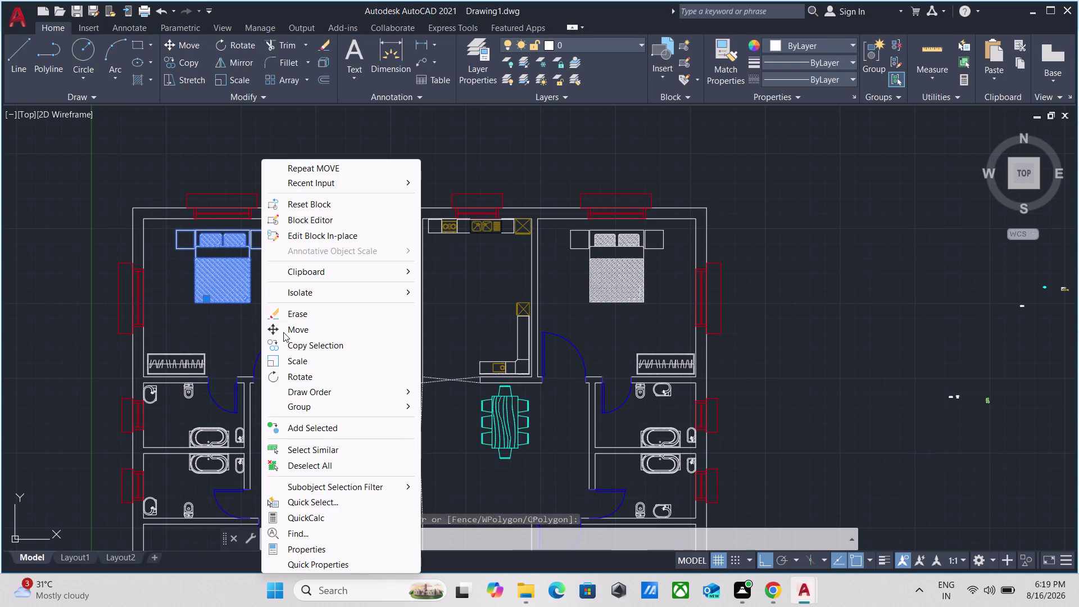
click(310, 450)
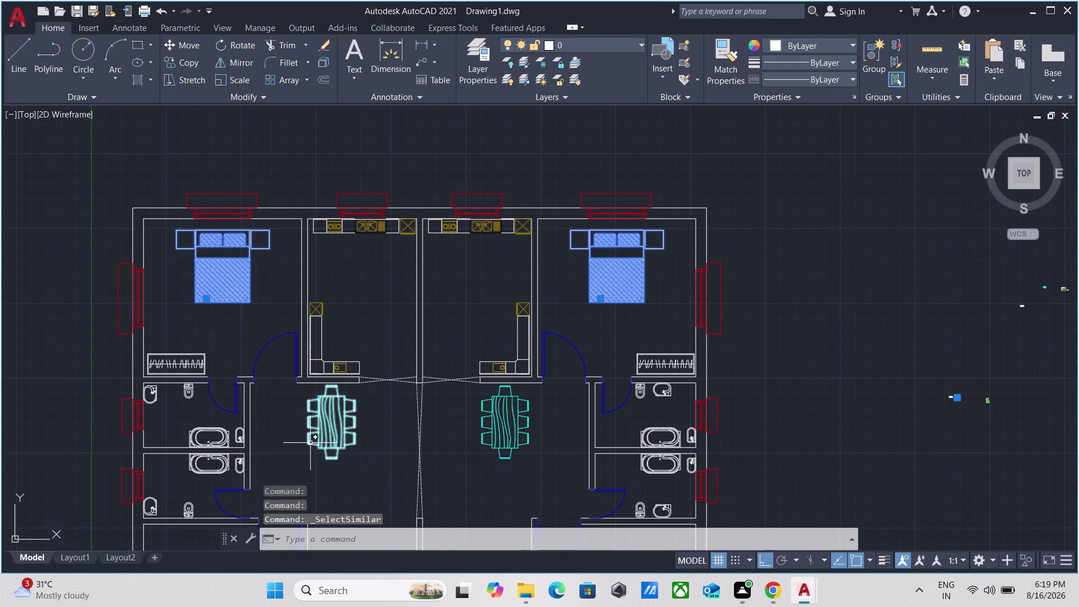
Hide the selected beds with Isolate > Hide Objects, leaving the bedrooms empty.
scroll(down, 3)
scroll(down, 3)
scroll(up, 3)
scroll(up, 3)
right_click(271, 322)
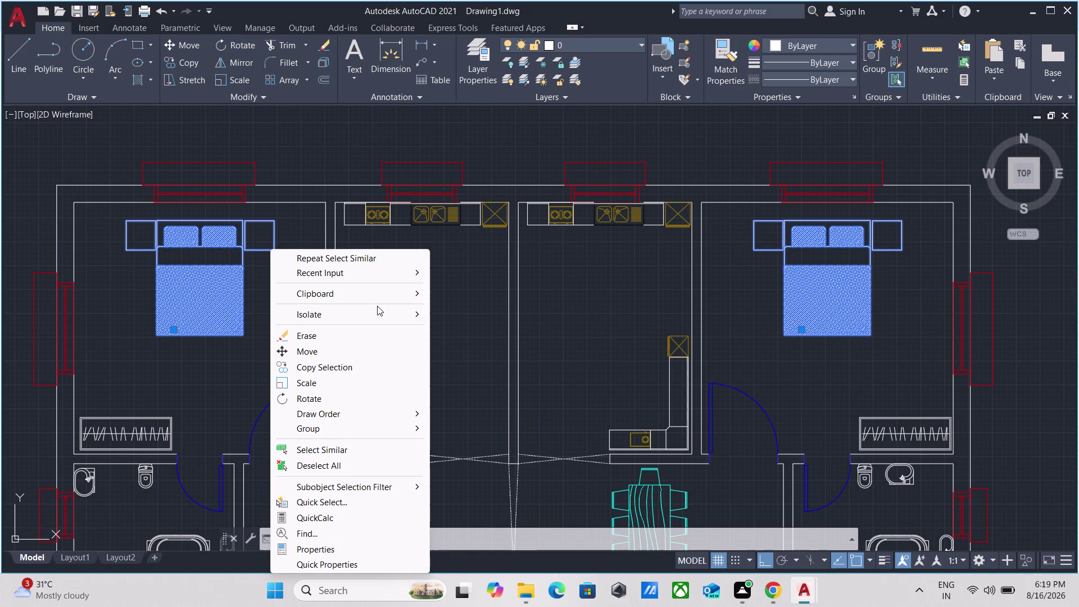
click(414, 315)
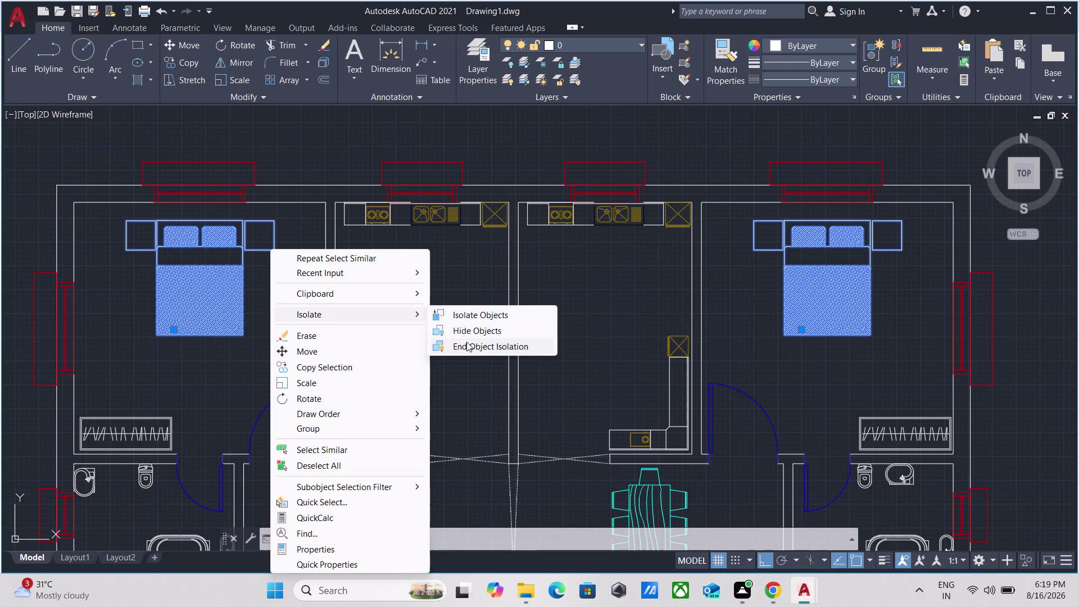
click(467, 330)
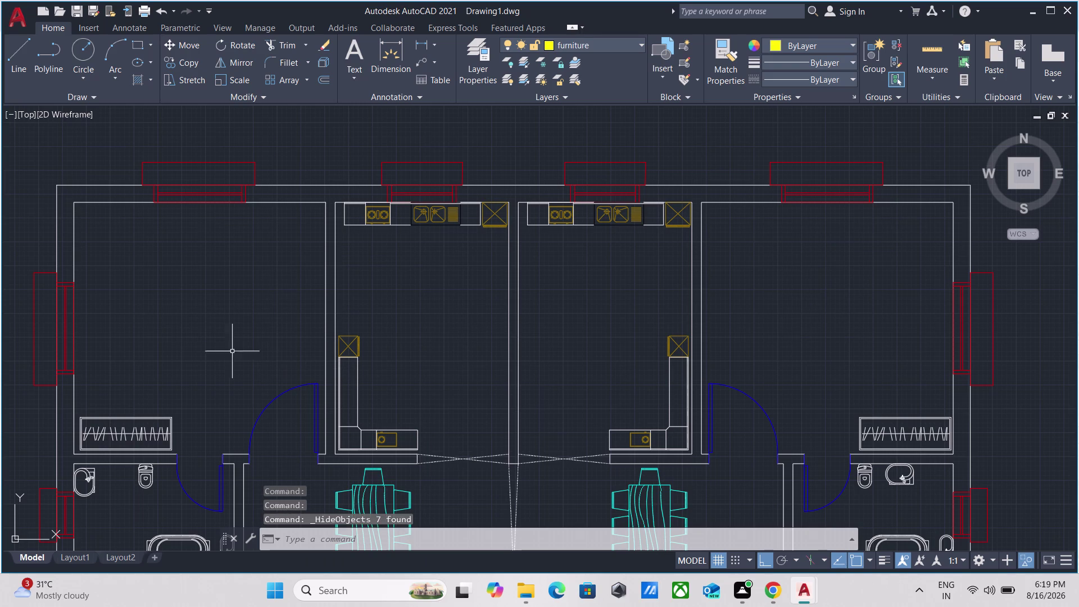
middle_drag(216, 331, 367, 335)
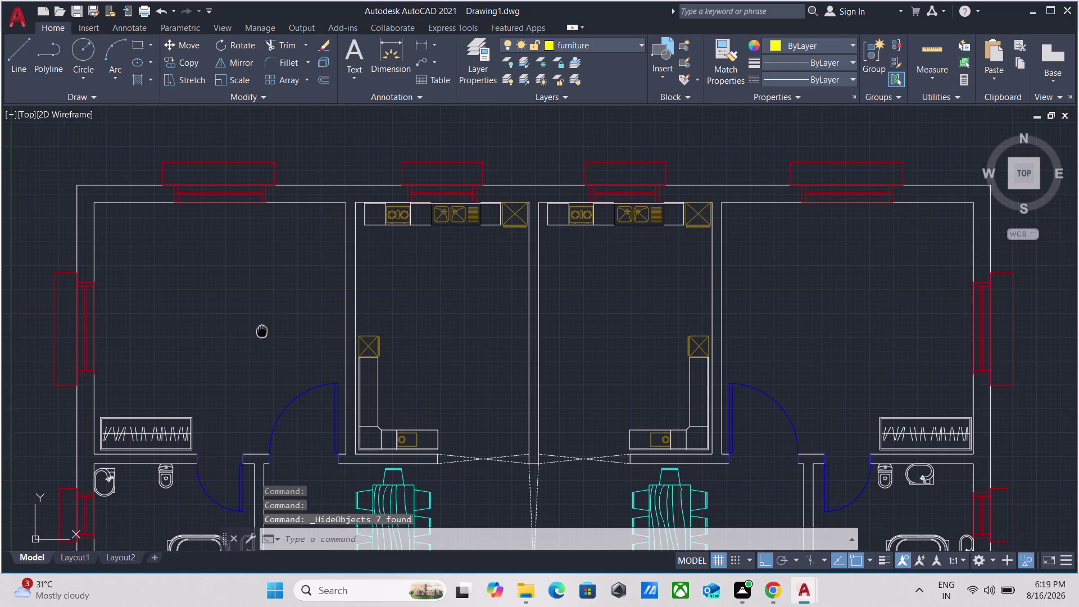
middle_drag(368, 336, 469, 335)
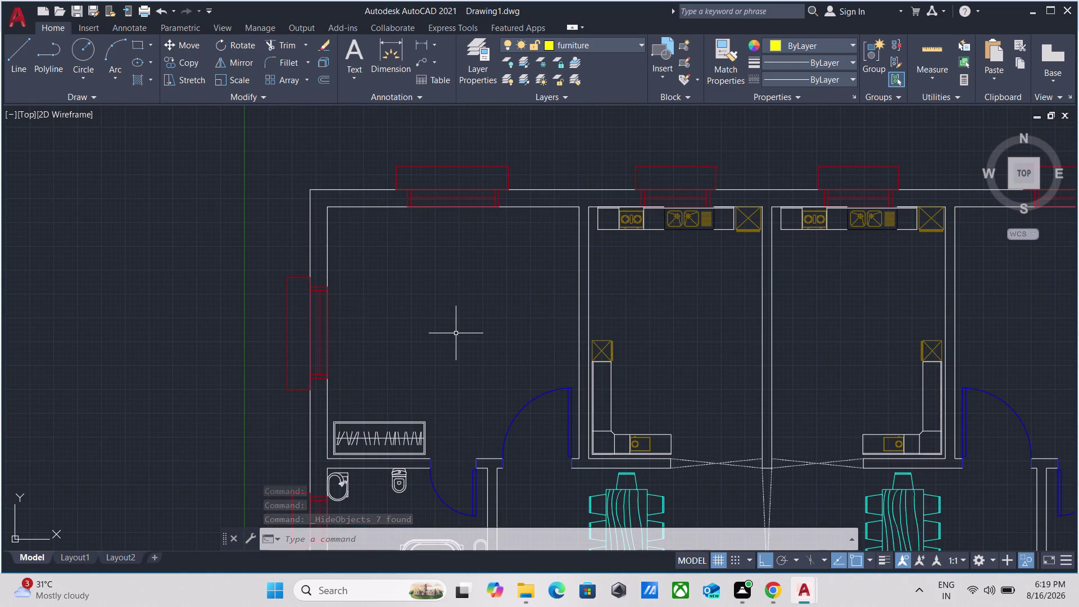
Measure the left bedroom (about 11 by 11 feet) with MEASUREGEOM, then cancel it.
text(mea)
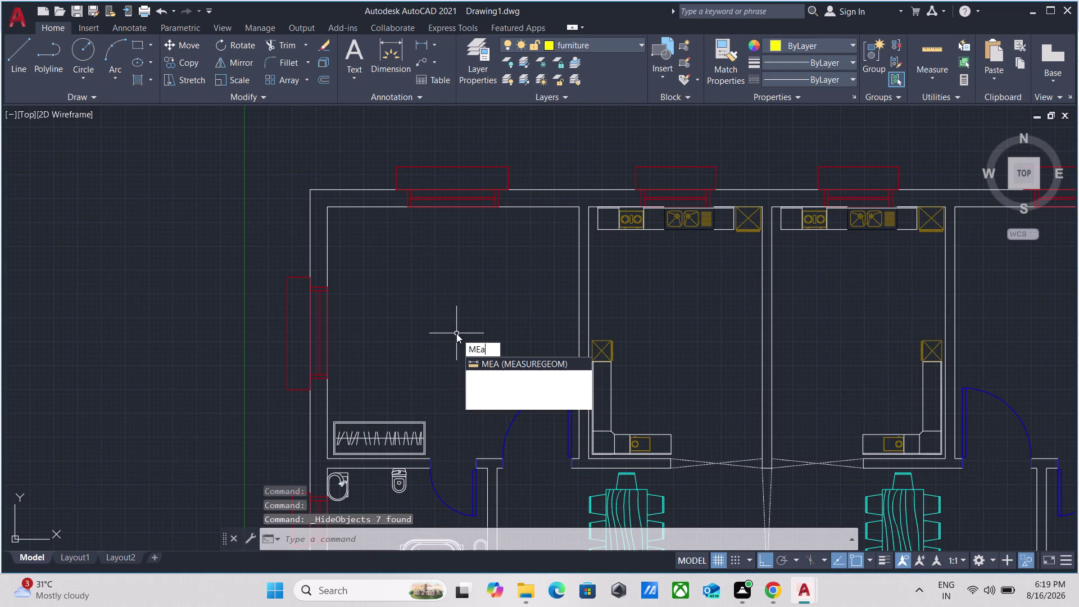
key(Return)
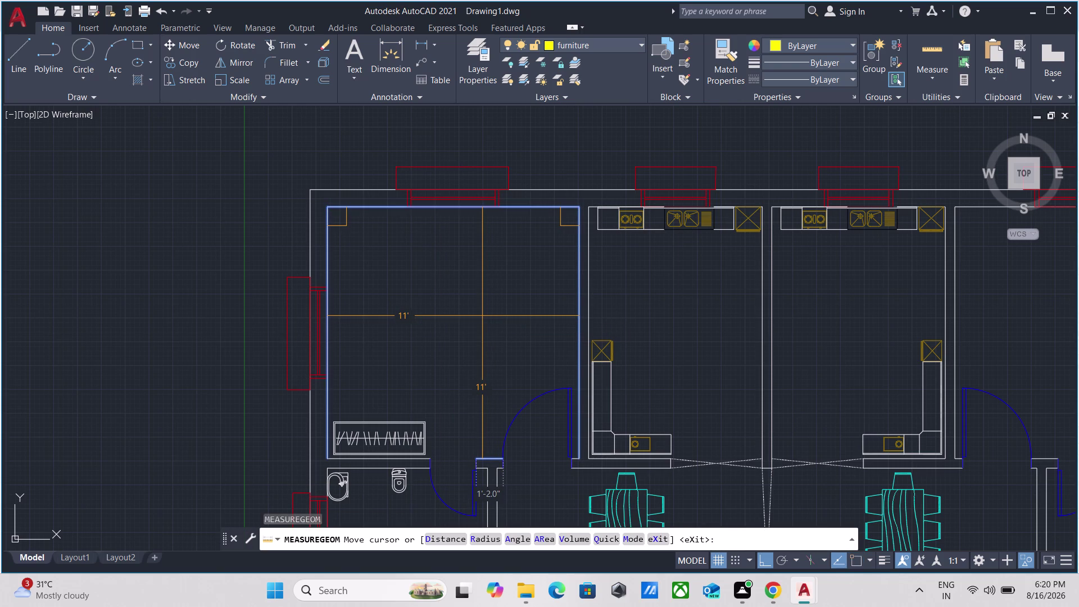
key(Escape)
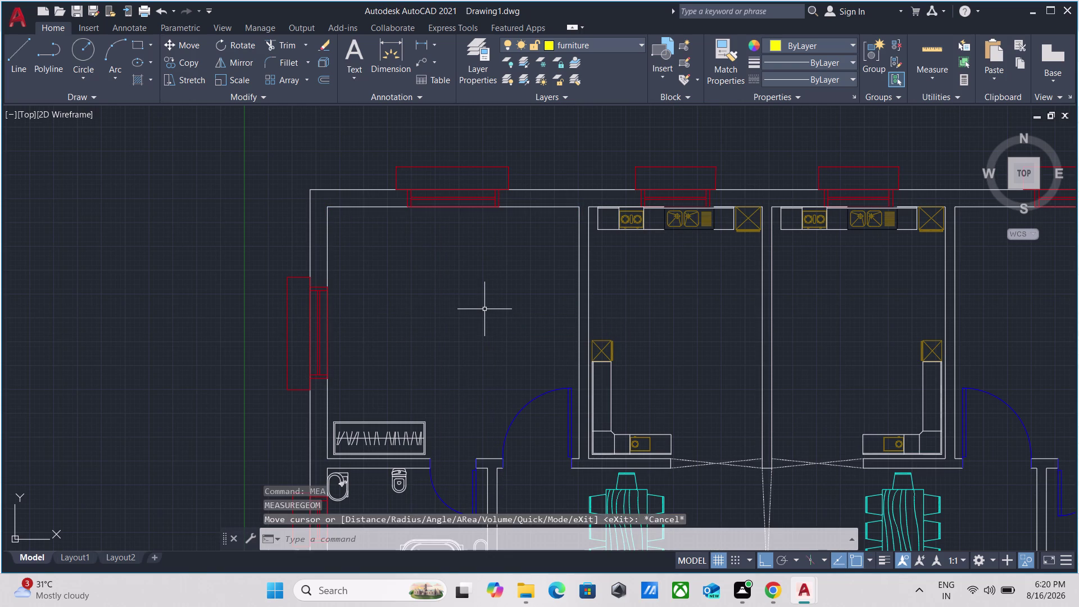
Open the Dimension Style Manager with DIMSTYLE and choose Modify on the Standard style.
text(dim)
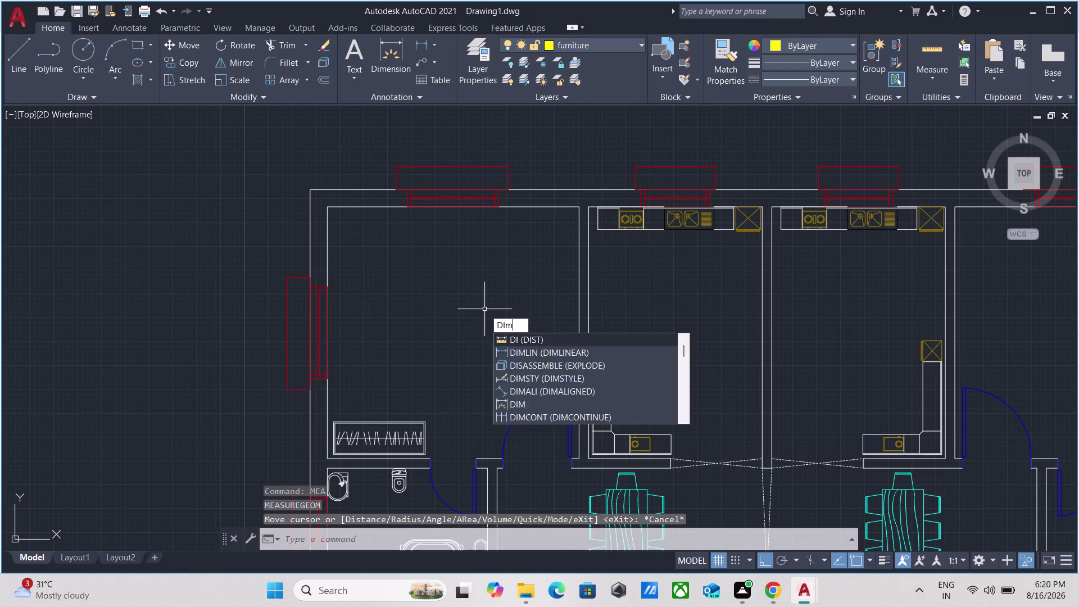
text(sty)
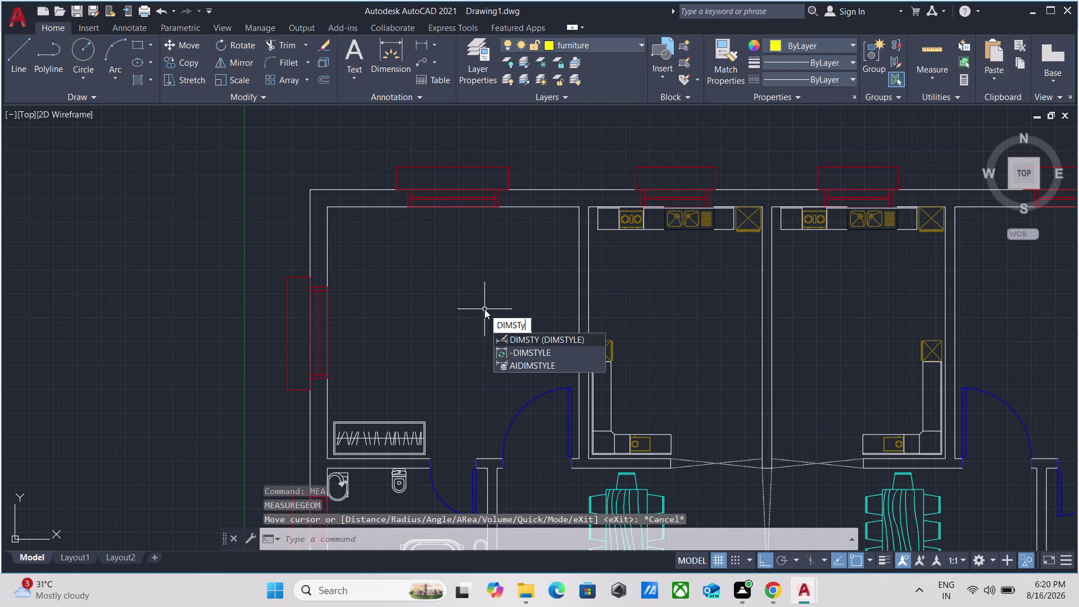
text(le)
key(Return)
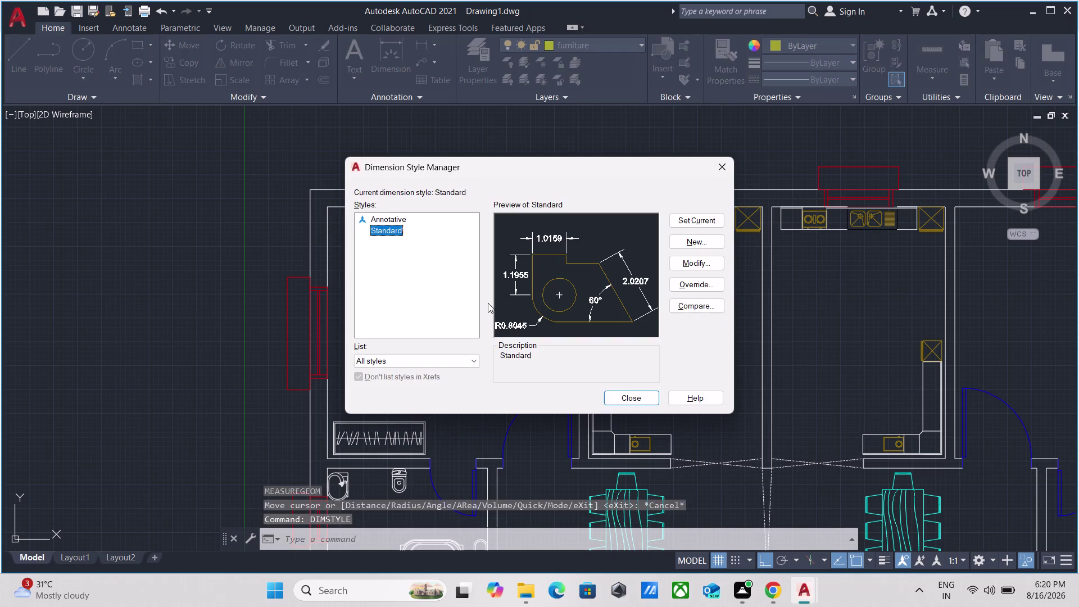
click(693, 264)
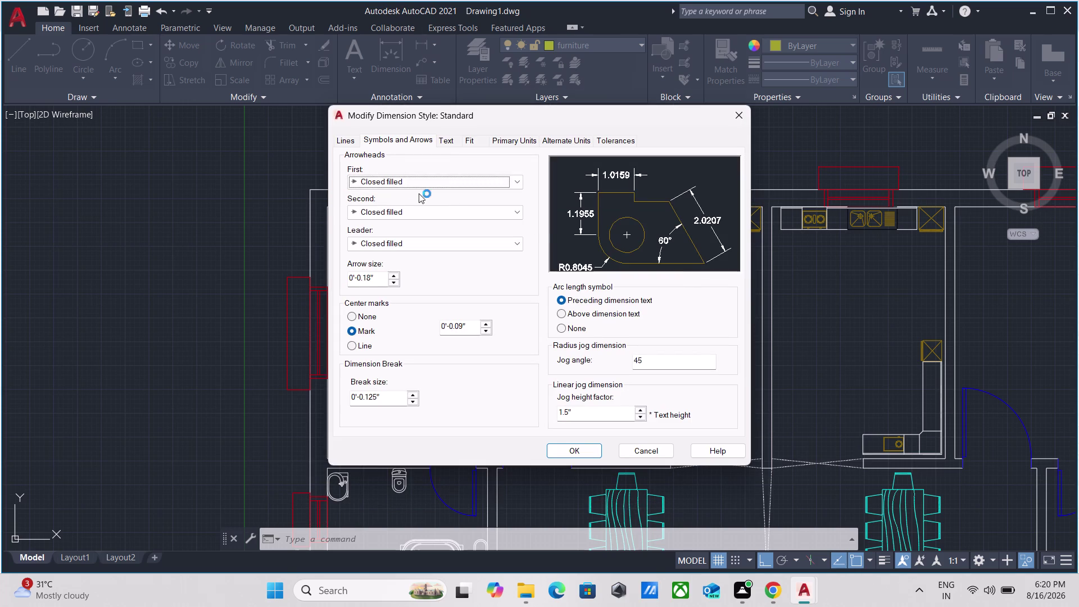
Set the Standard style's arrowheads to Architectural tick.
click(400, 184)
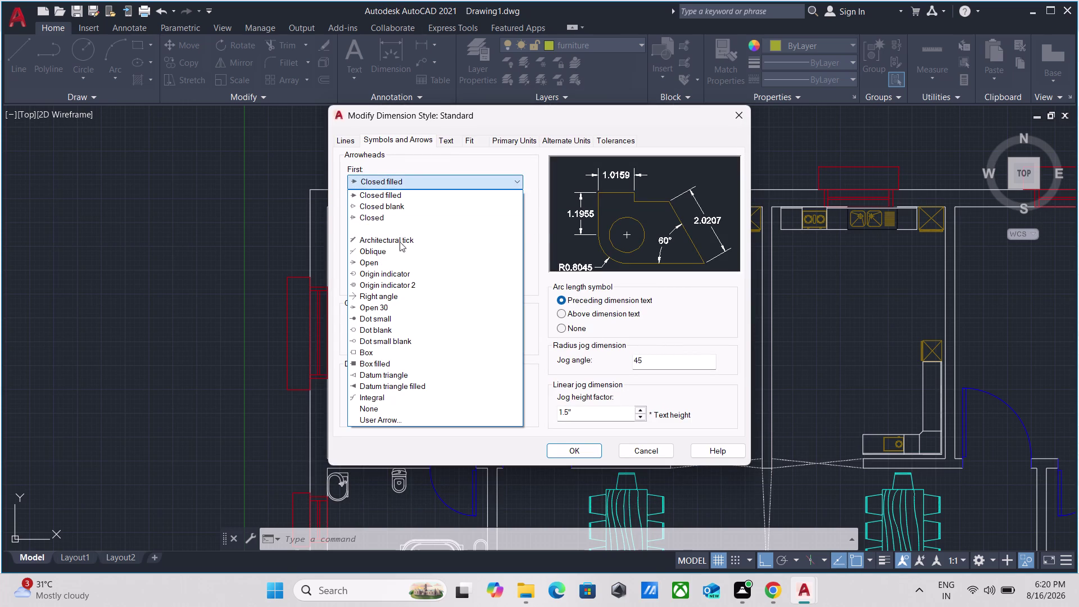
click(401, 238)
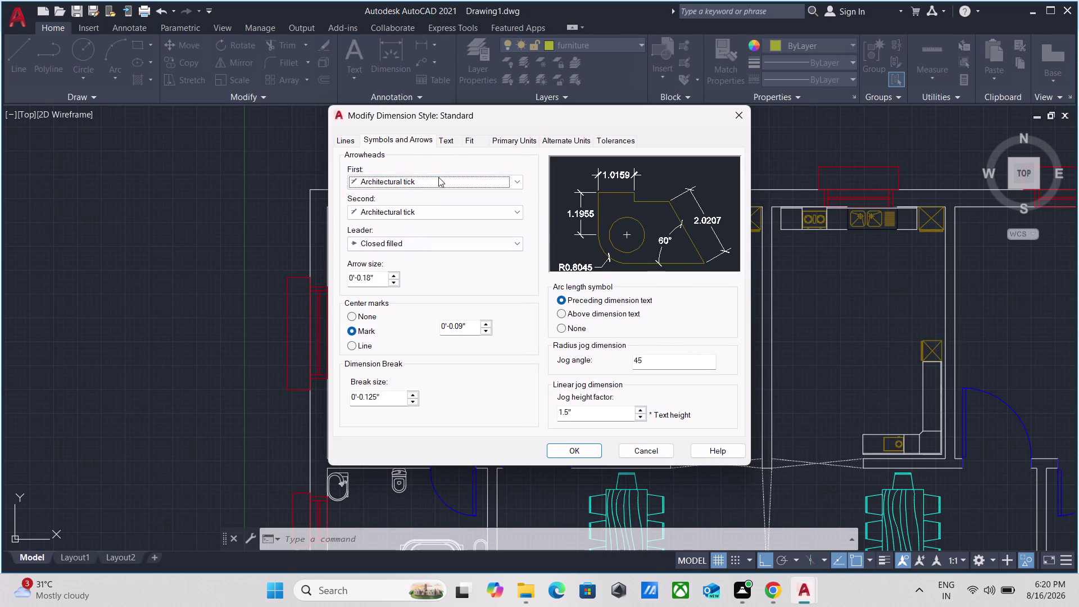
click(449, 141)
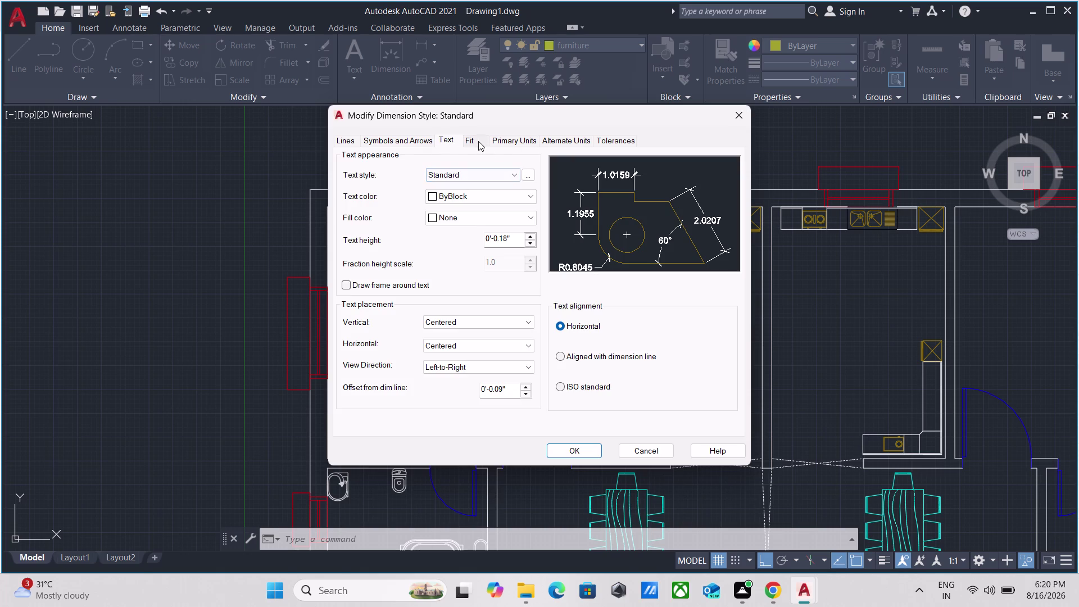
Set primary units to Engineering with 0'-0.0" precision.
click(506, 140)
click(504, 162)
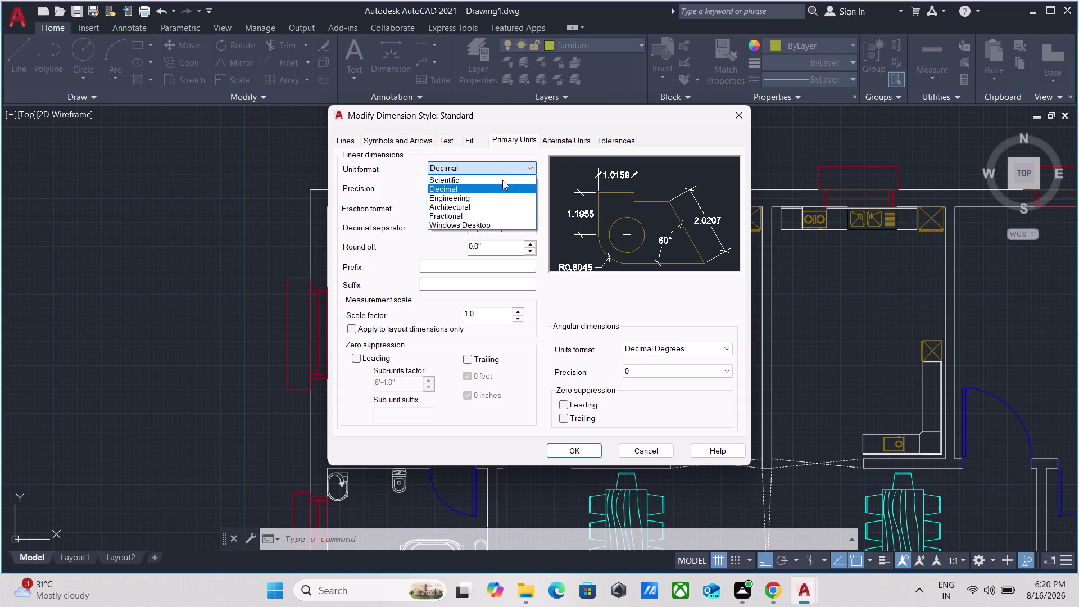
click(497, 198)
click(505, 187)
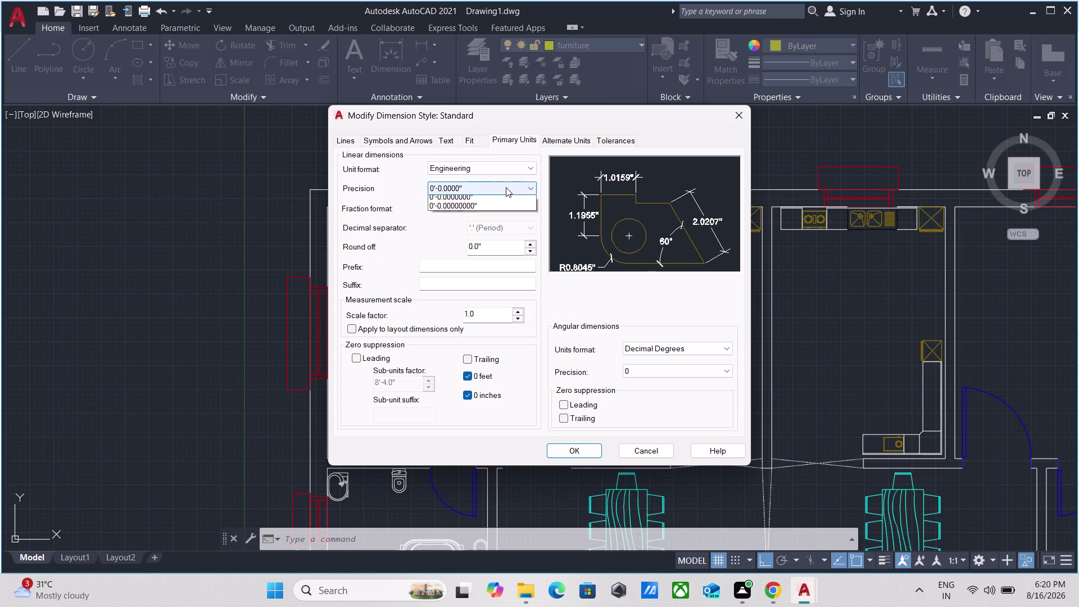
click(485, 209)
click(489, 189)
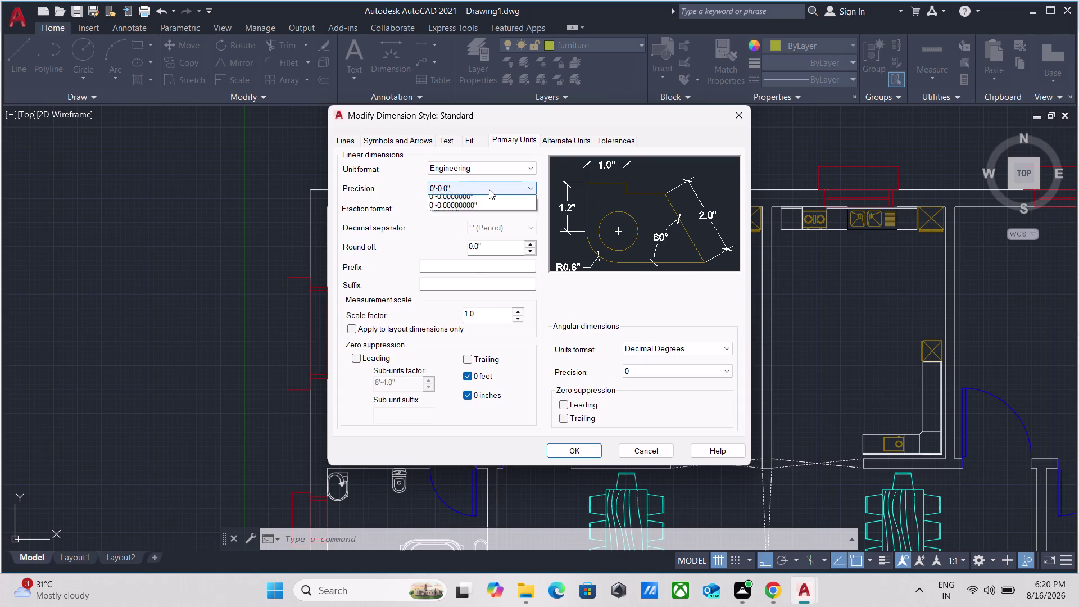
click(471, 202)
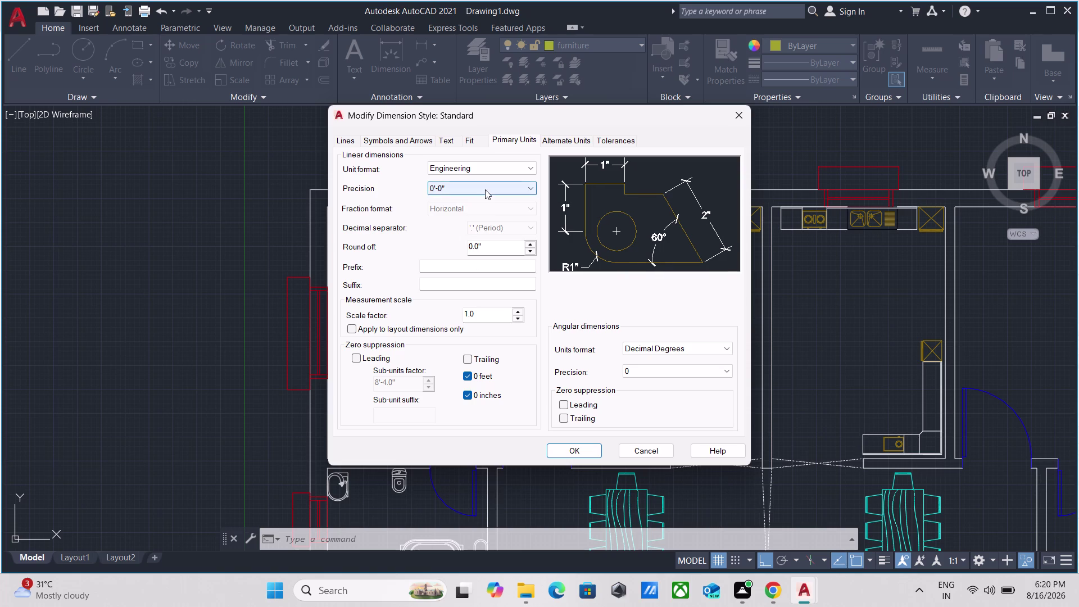
click(485, 189)
click(477, 209)
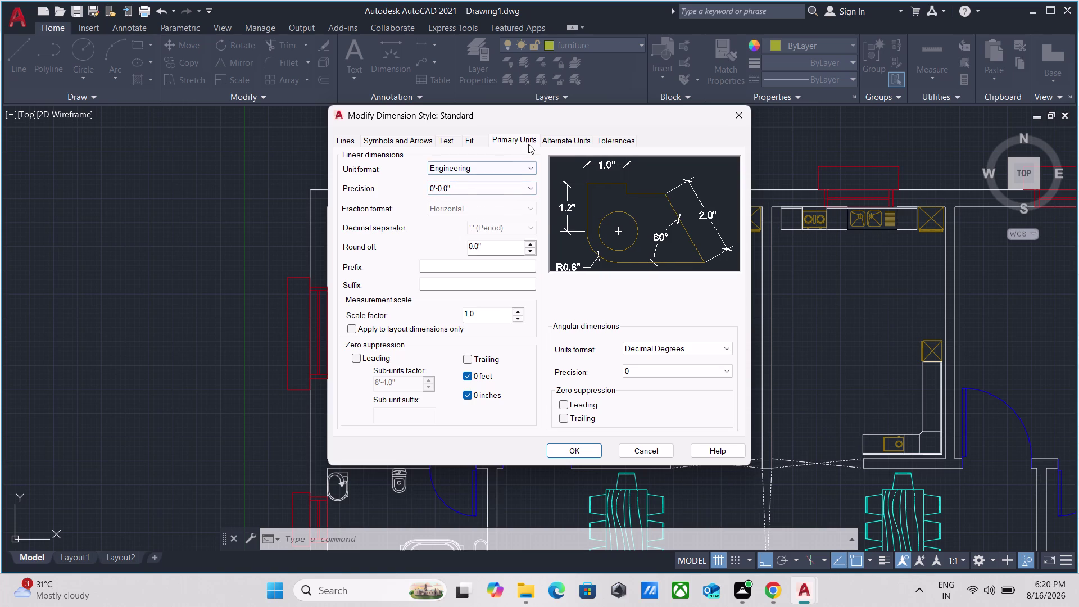
Apply the arrowhead and unit changes with OK and reopen the Standard style for editing.
click(468, 143)
click(449, 140)
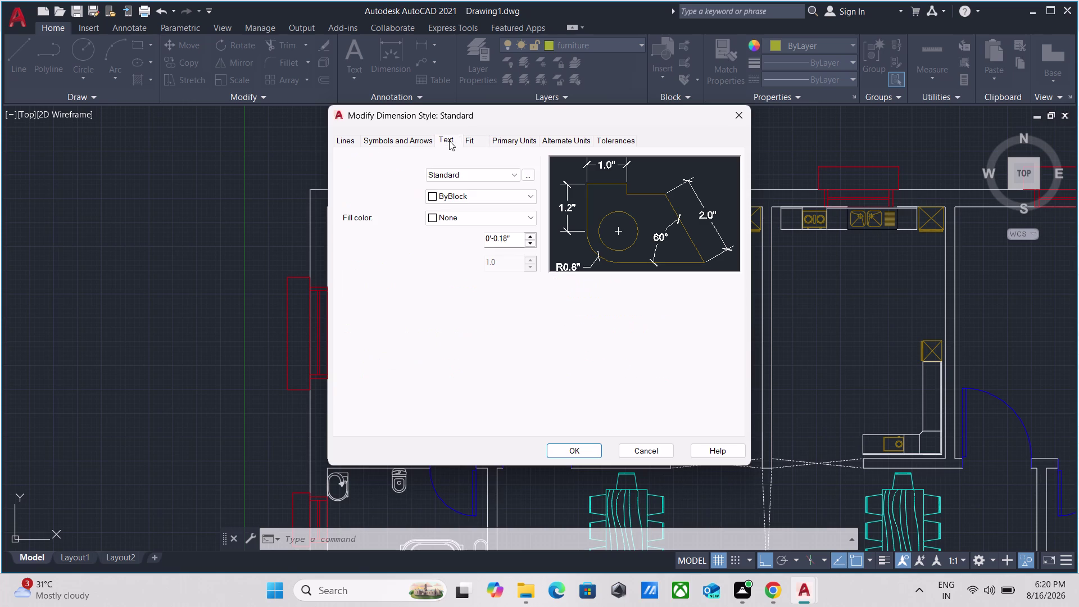
click(505, 144)
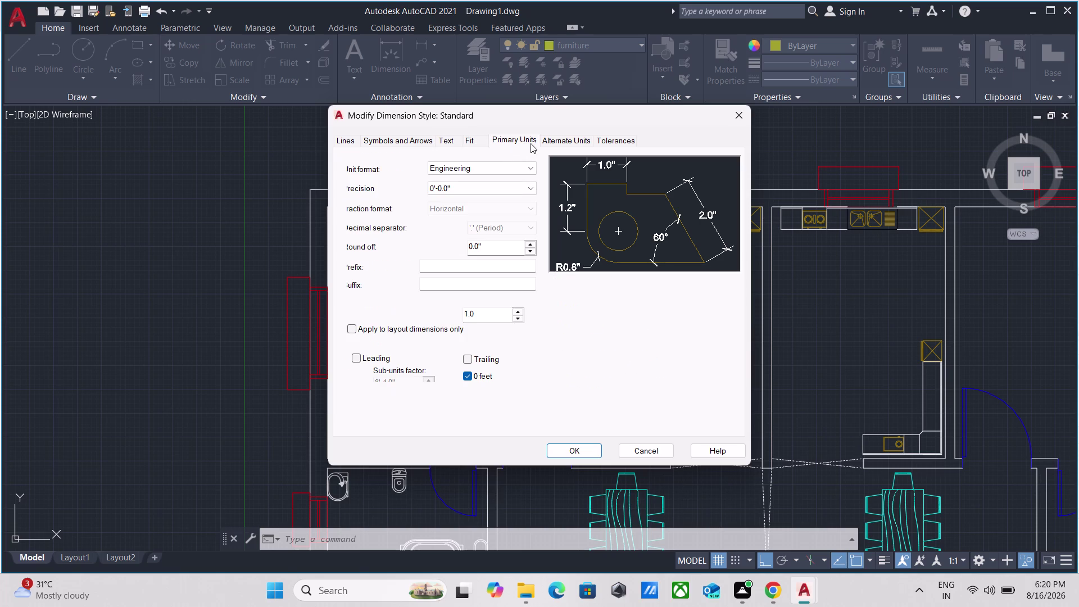
click(549, 141)
click(519, 140)
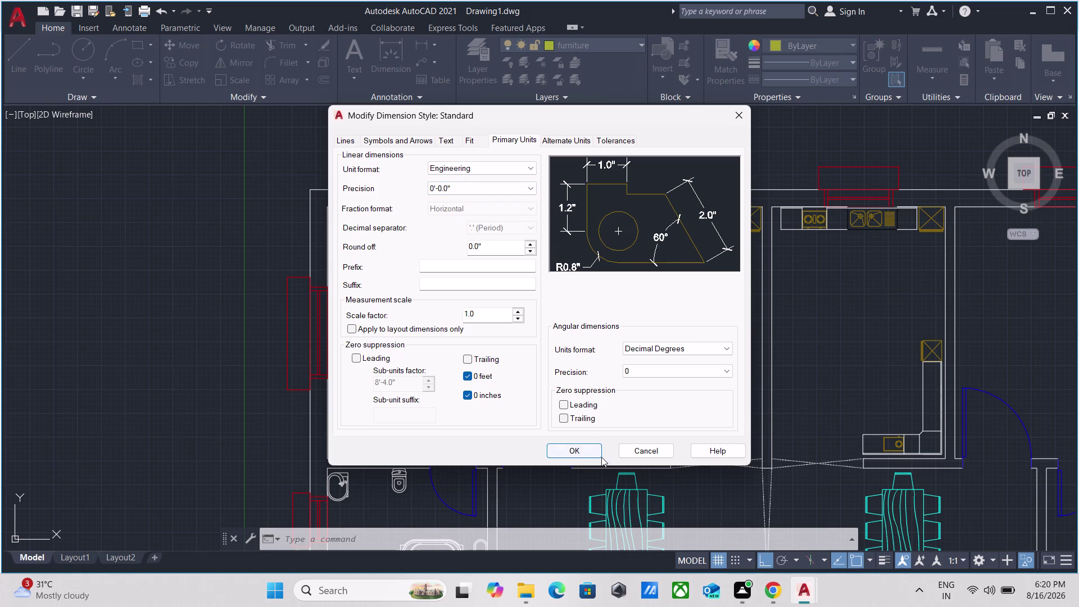
click(579, 453)
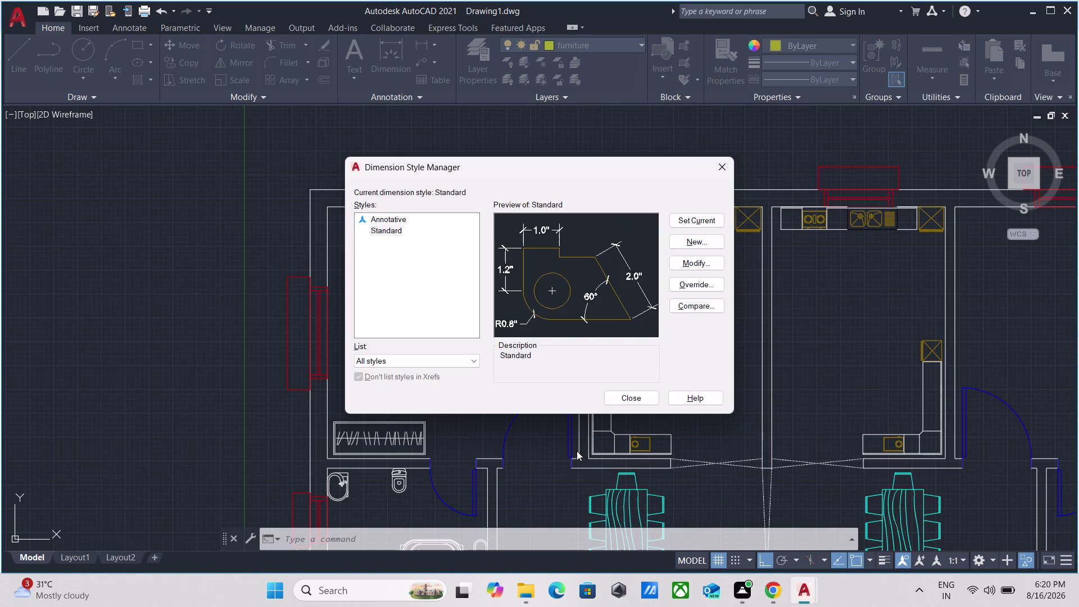
click(691, 267)
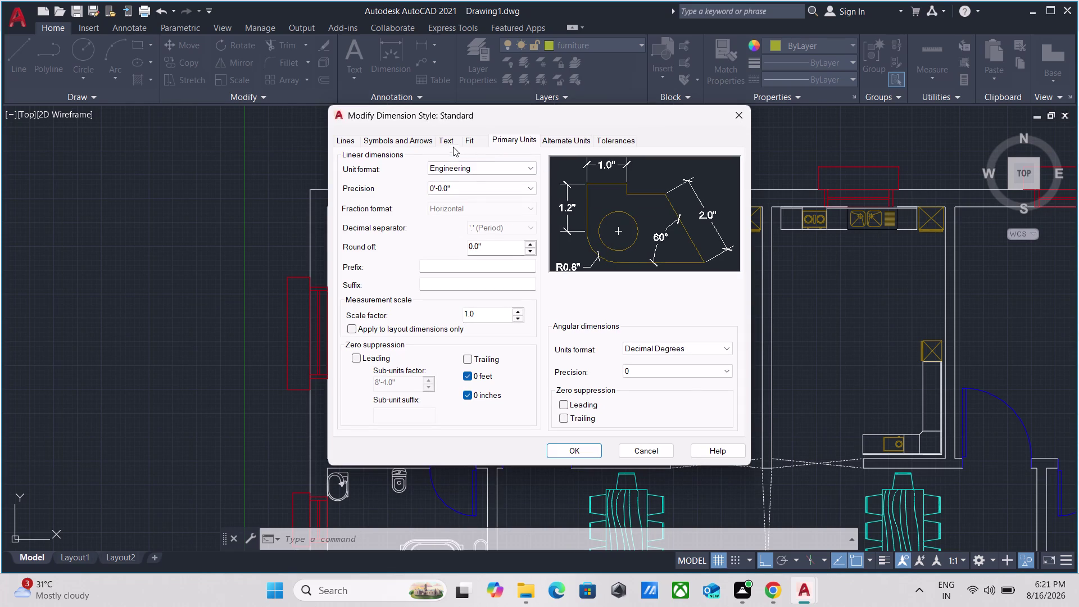
Set the Standard style's dimension text height to 6".
click(451, 141)
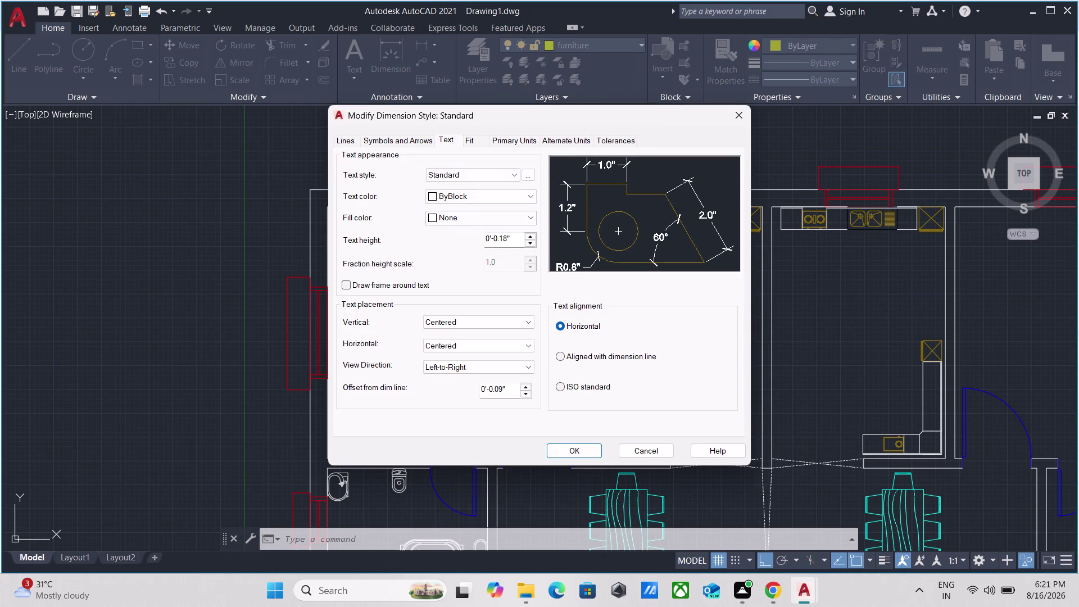
drag(519, 244, 458, 246)
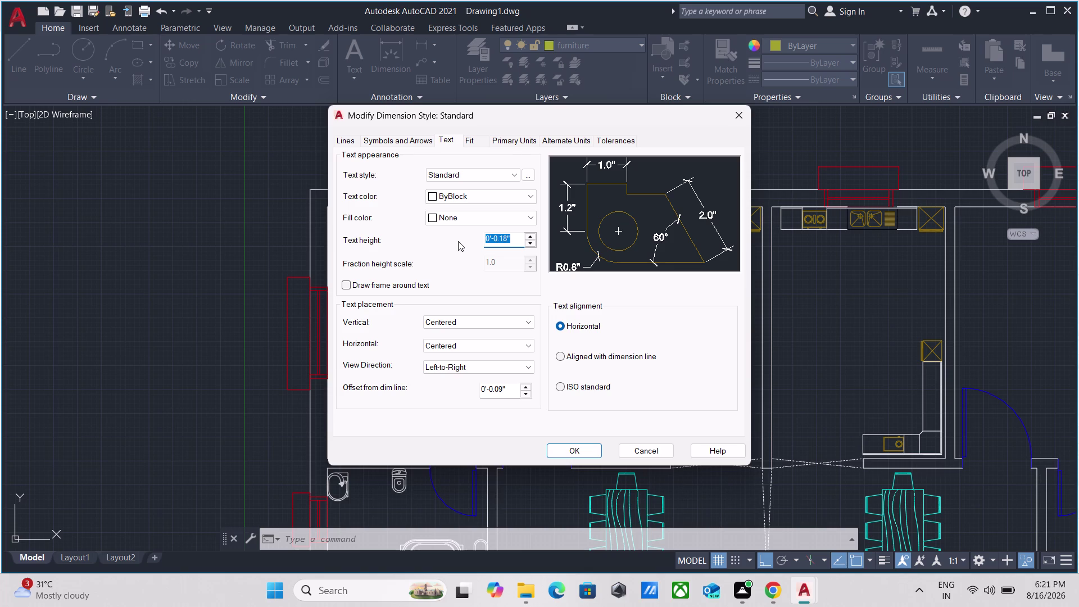
key(6)
key(shift+quotedbl)
click(411, 143)
click(442, 138)
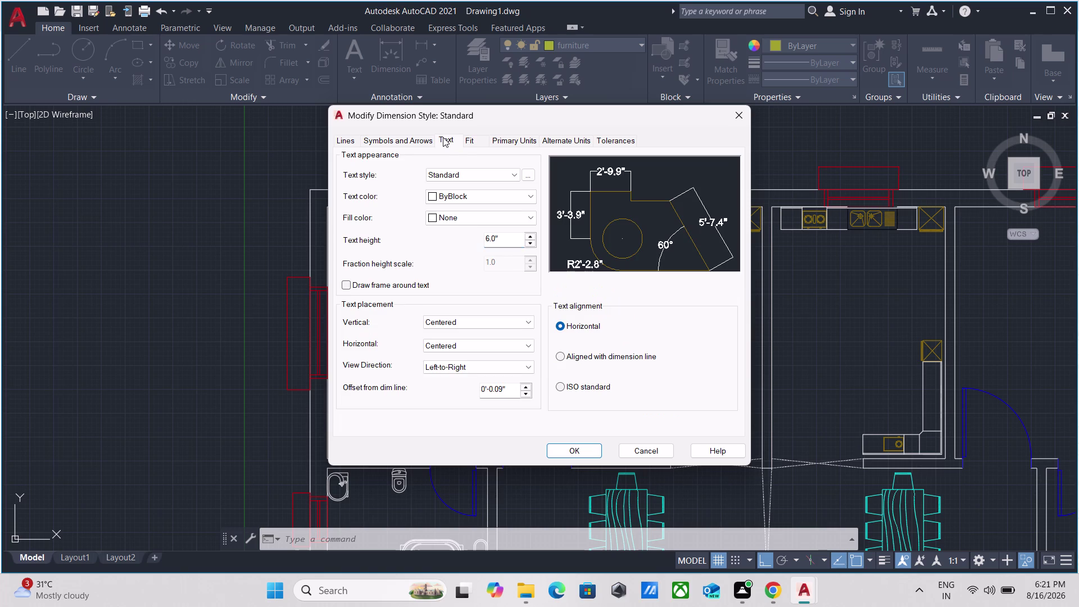
click(470, 143)
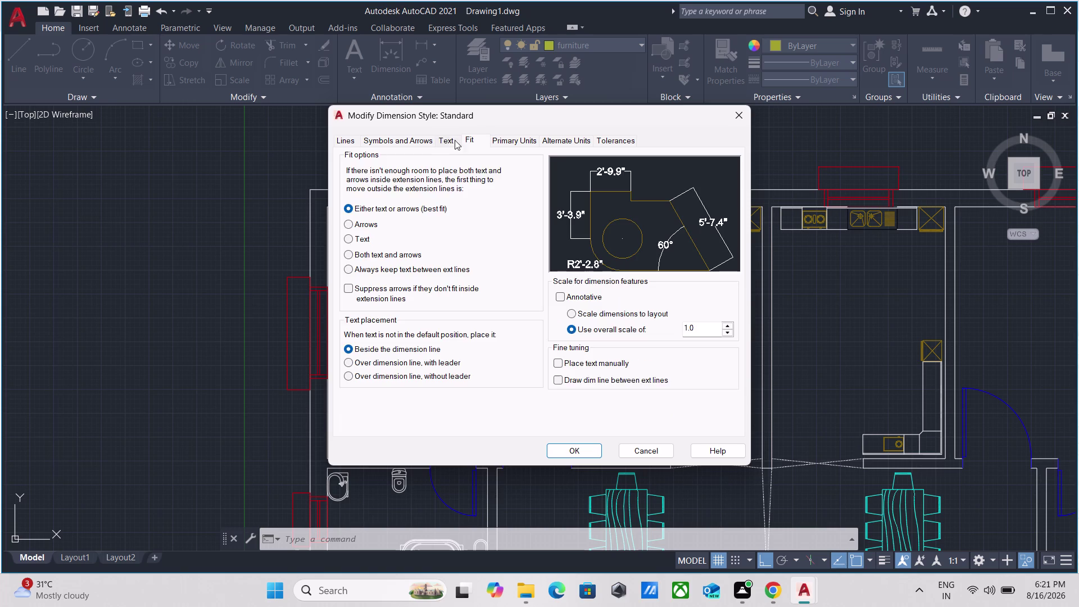
click(445, 139)
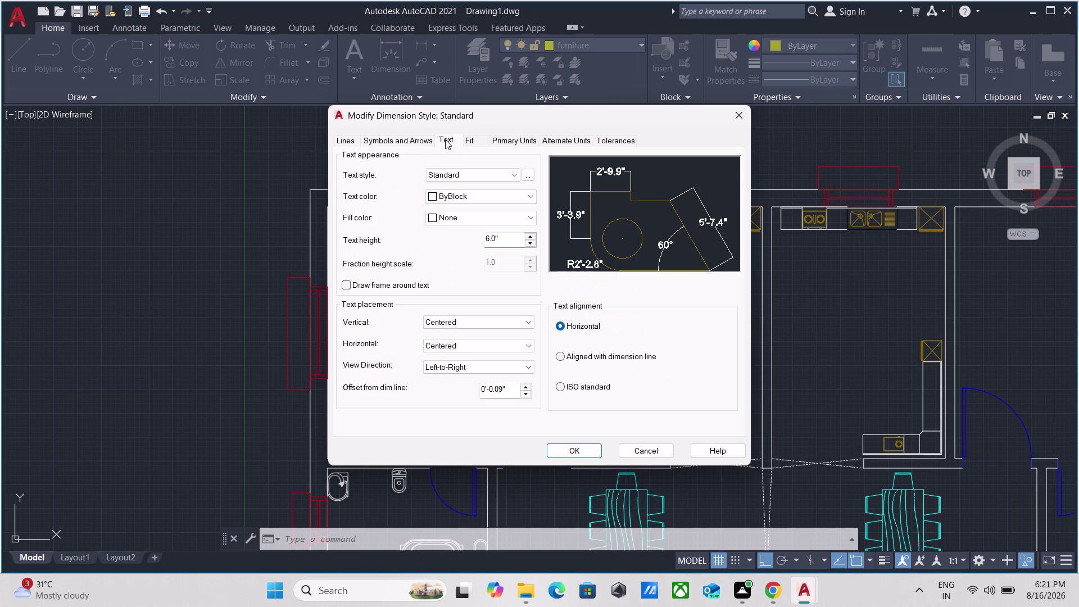
Set the arrow size to 3", save the style and close the manager.
click(415, 139)
drag(381, 279, 309, 280)
key(3)
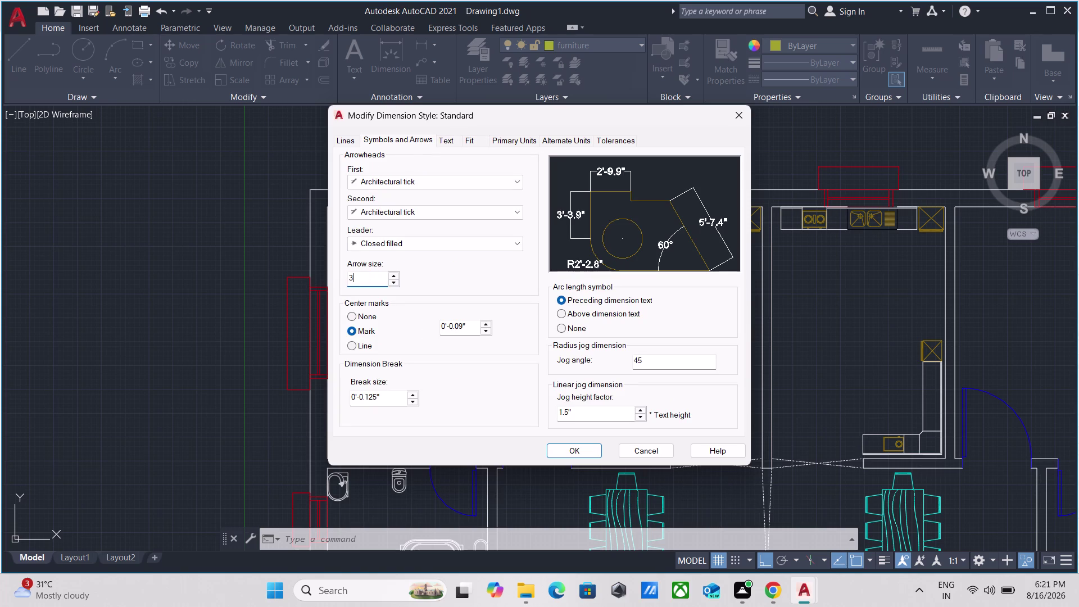
key(shift+quotedbl)
click(450, 138)
click(416, 143)
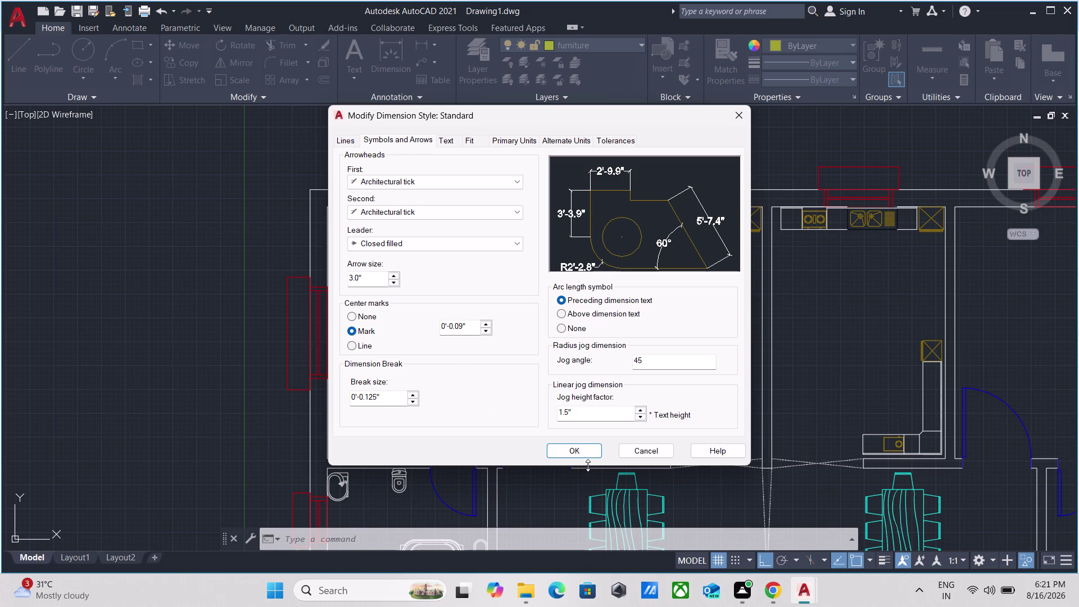
click(569, 453)
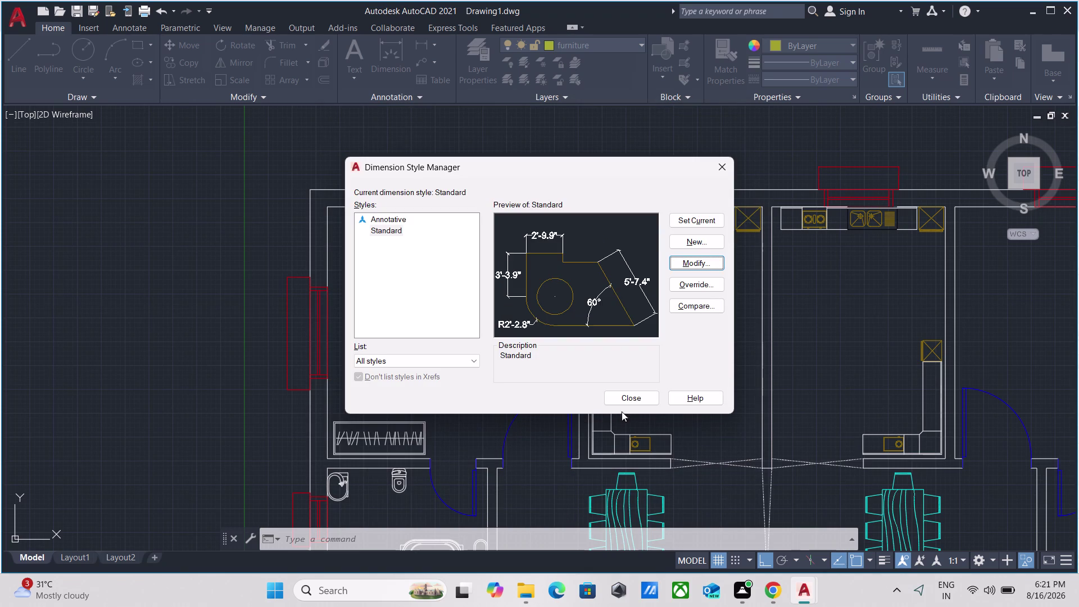
click(623, 397)
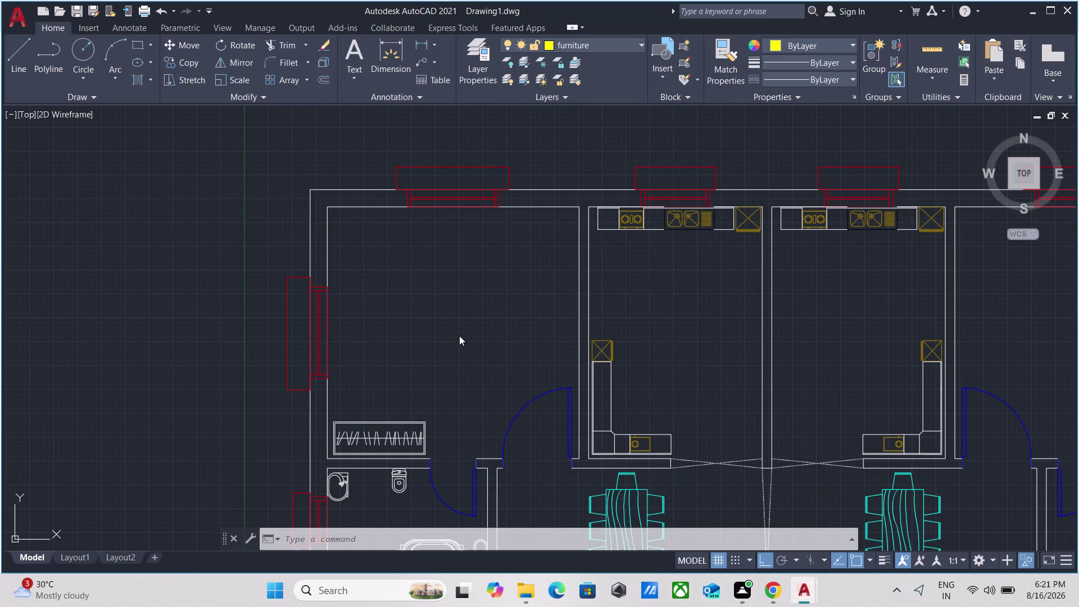
key(m)
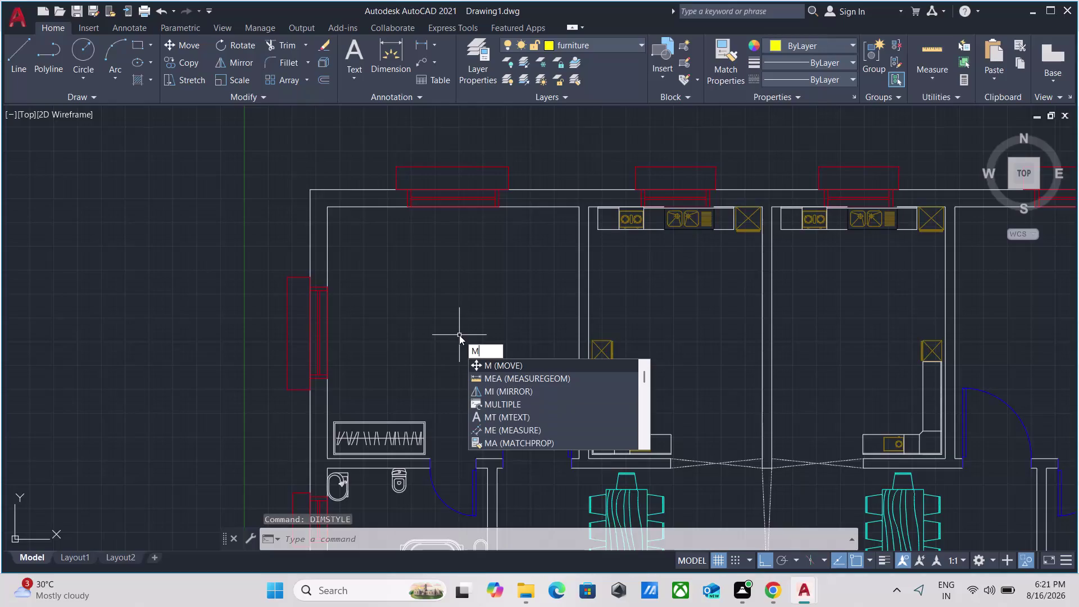
text(ea)
key(Return)
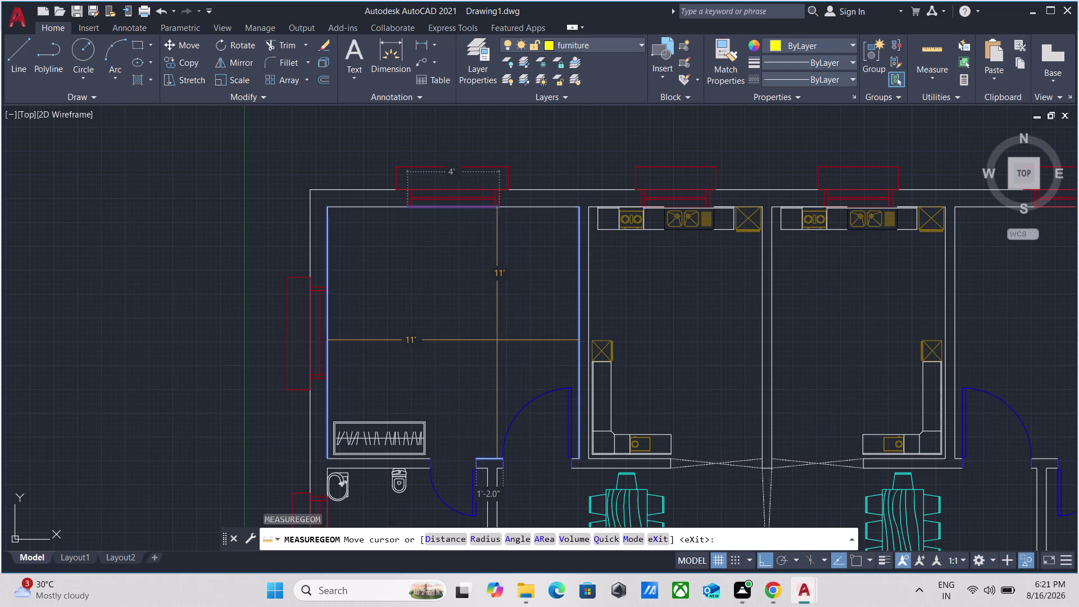
key(Escape)
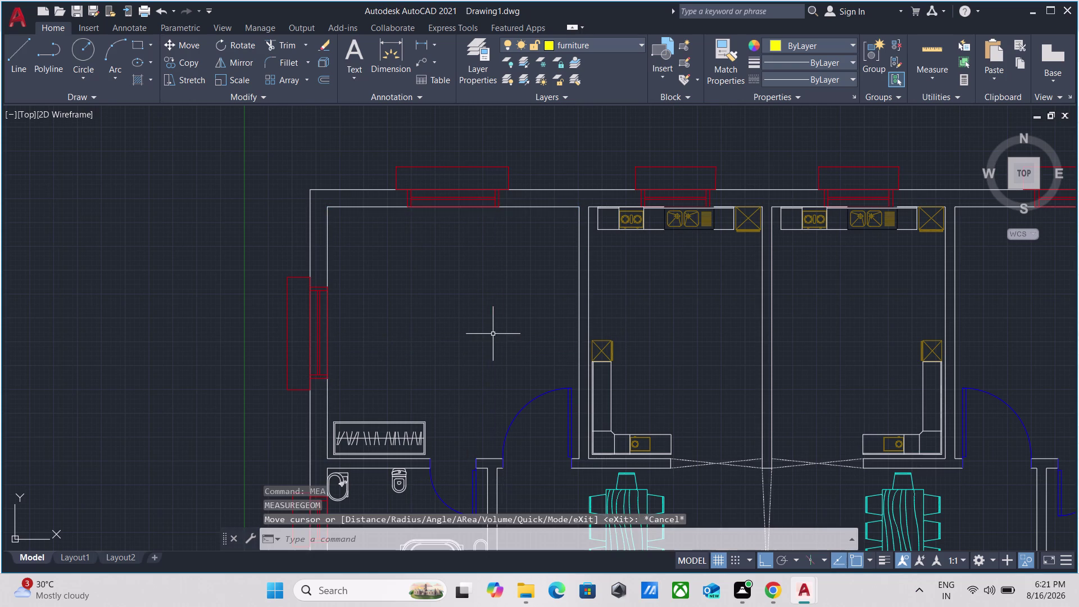
scroll(up, 3)
scroll(down, 3)
middle_drag(462, 317, 413, 296)
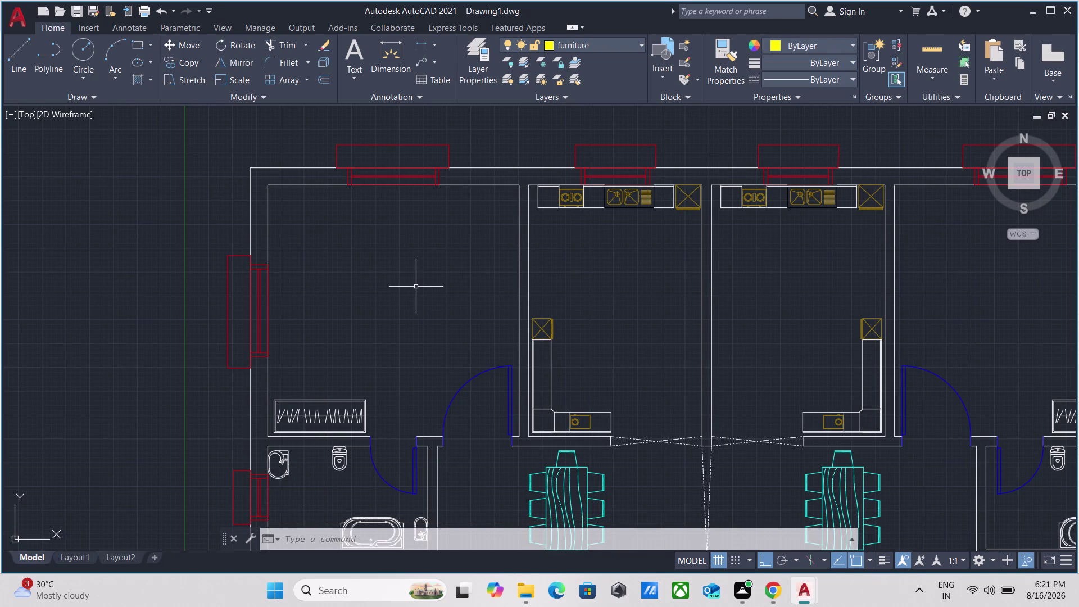
Start a single-line text label in the left bedroom, setting start point, height and horizontal rotation.
text(d)
text(t)
key(Return)
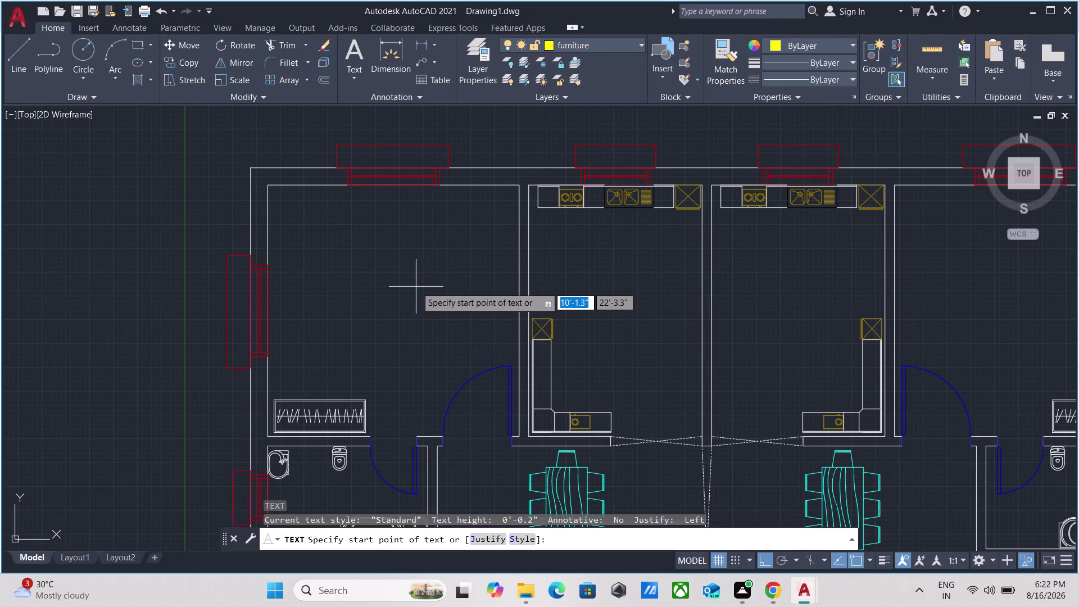
scroll(up, 3)
scroll(down, 3)
scroll(down, 3)
middle_drag(359, 299, 363, 303)
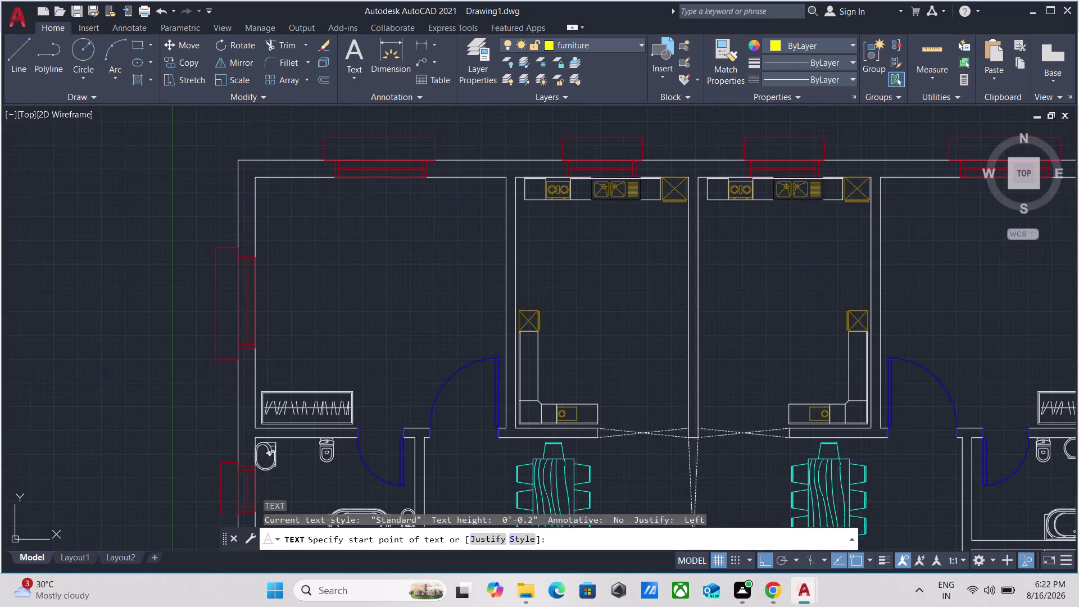
middle_drag(363, 303, 509, 330)
scroll(up, 3)
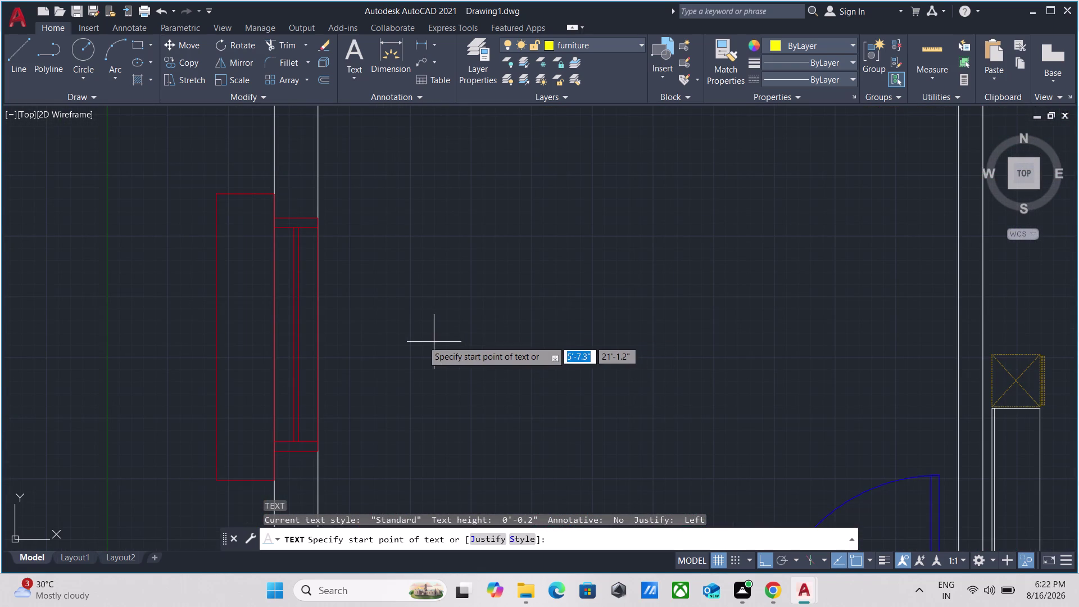
click(417, 336)
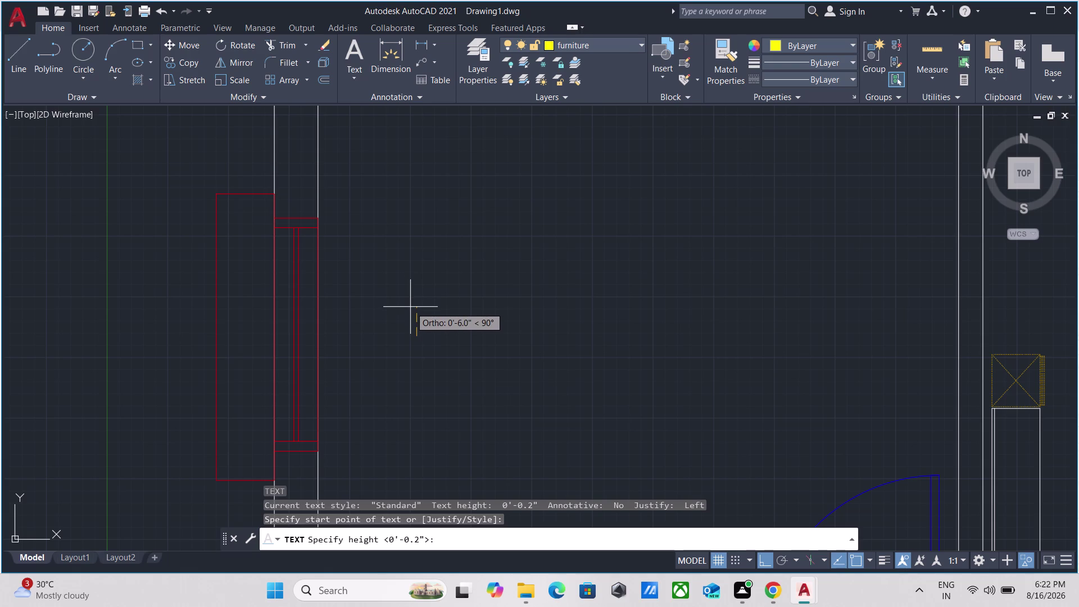
click(410, 307)
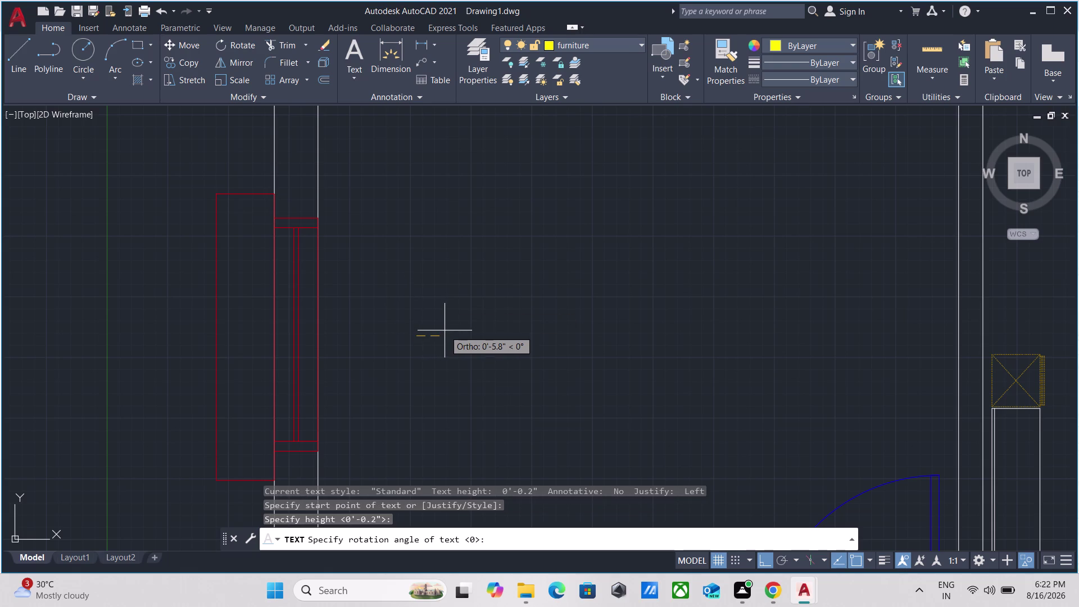
click(445, 330)
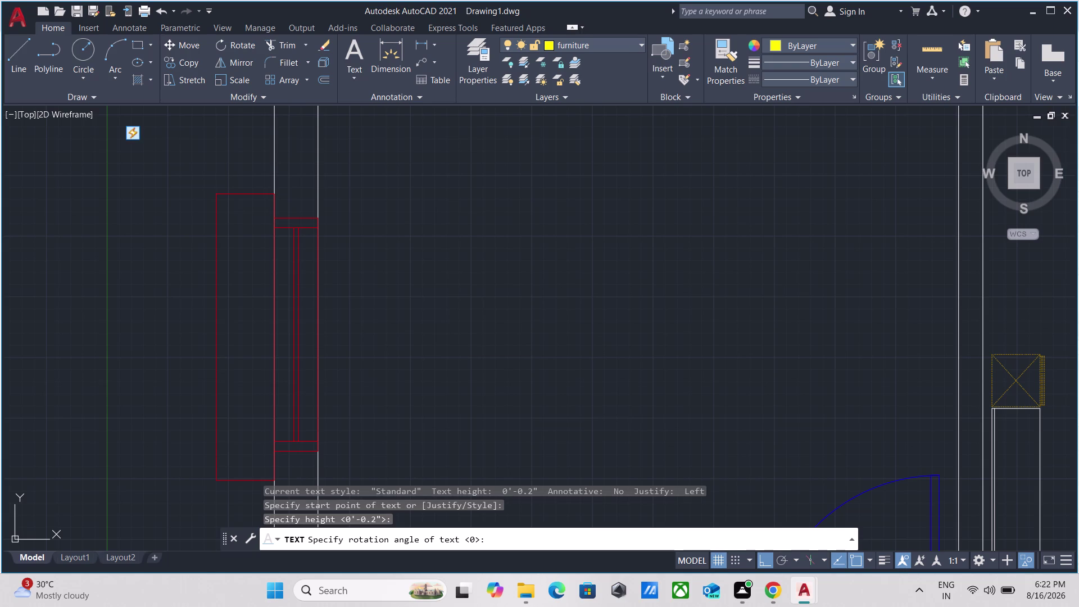
scroll(down, 3)
scroll(down, 3)
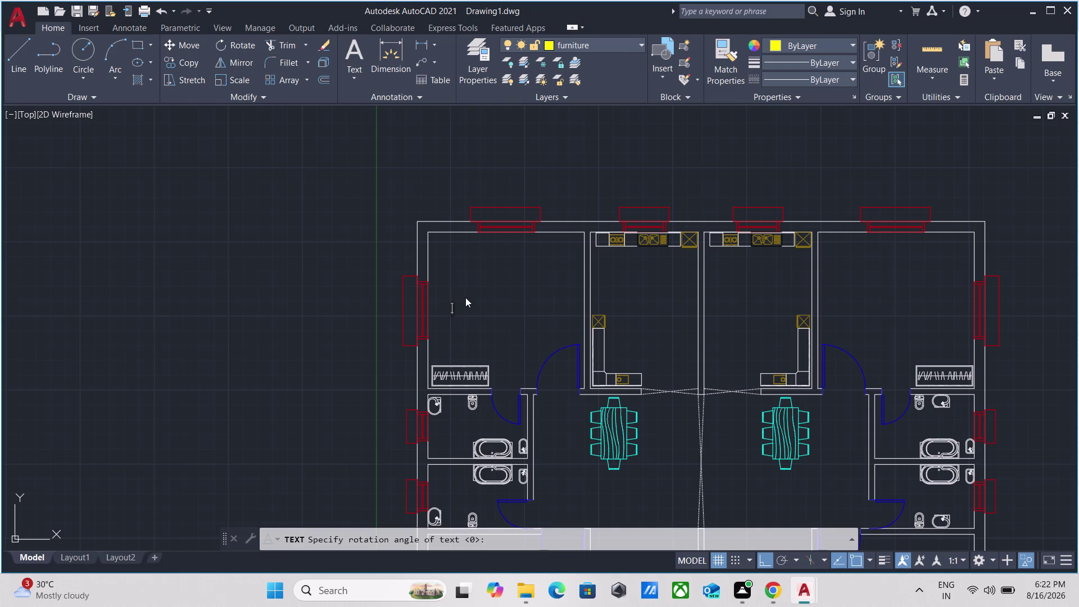
Erase the typed 'bed', cancel the text command, and open the Layer list.
text(bed)
key(BackSpace)
key(BackSpace)
key(BackSpace)
key(BackSpace)
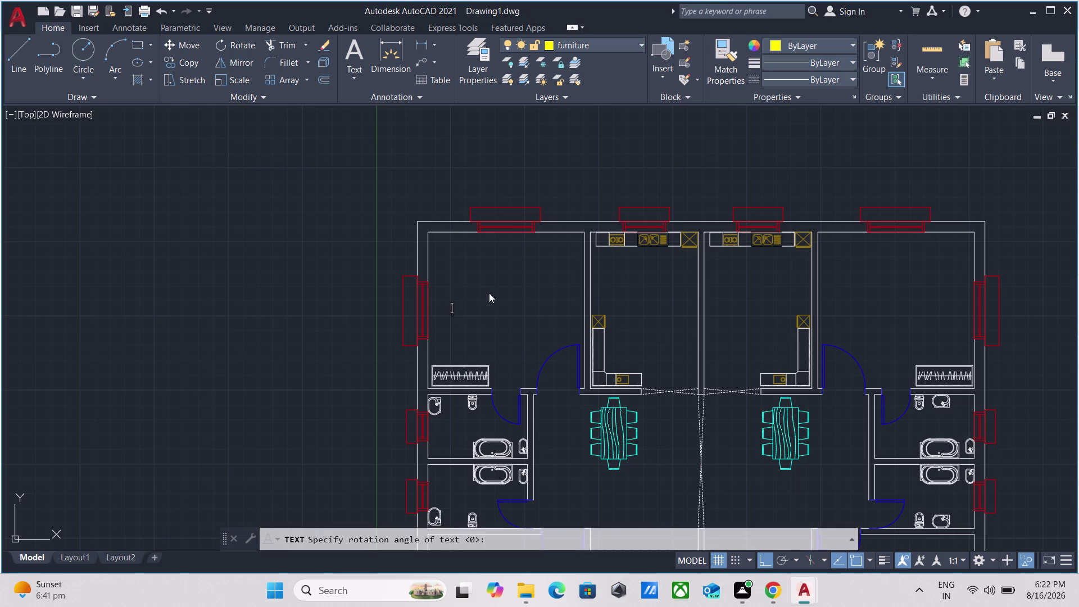
click(625, 43)
scroll(up, 3)
scroll(up, 3)
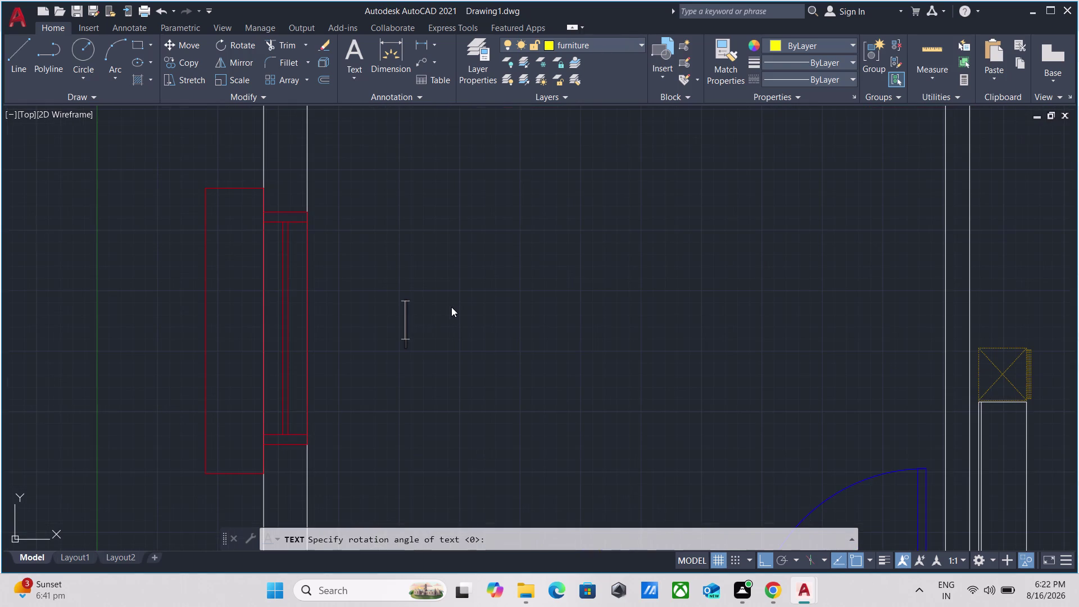
click(605, 41)
scroll(up, 3)
key(Escape)
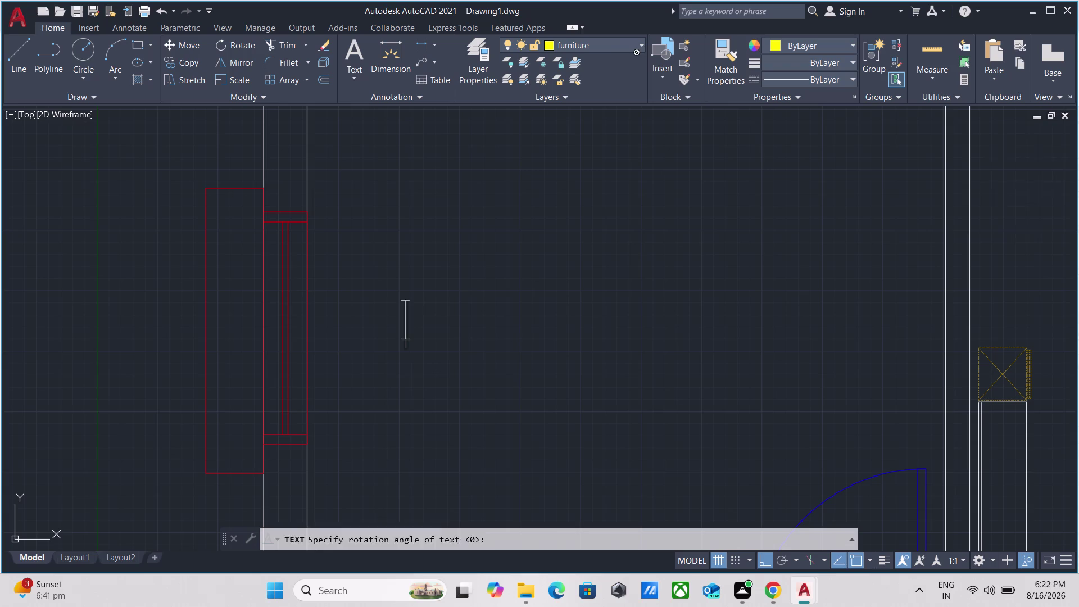
click(623, 43)
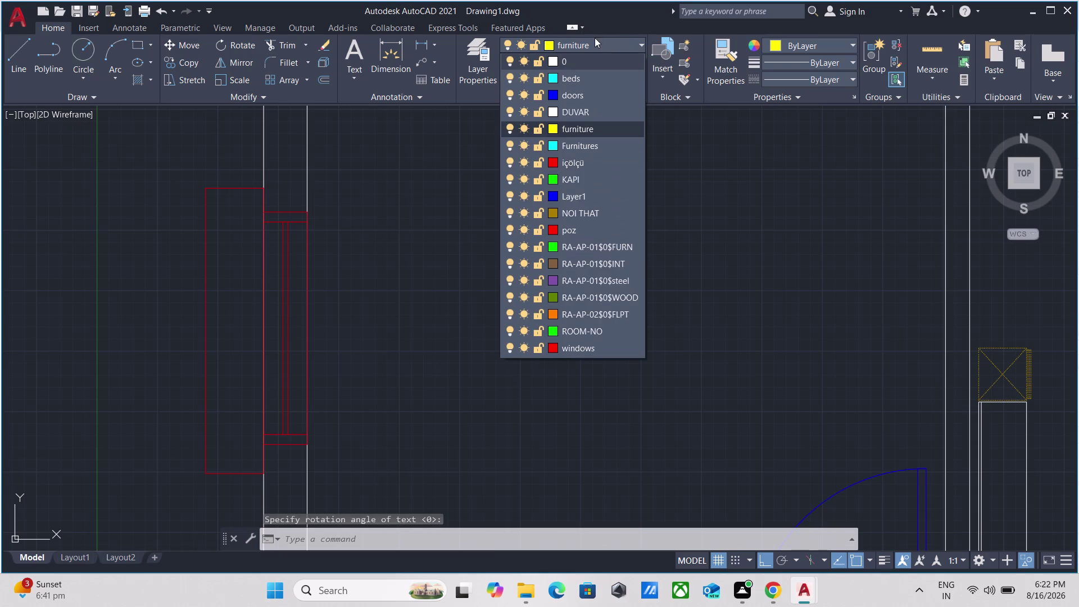
Make layer 0 the current layer.
click(586, 63)
scroll(down, 3)
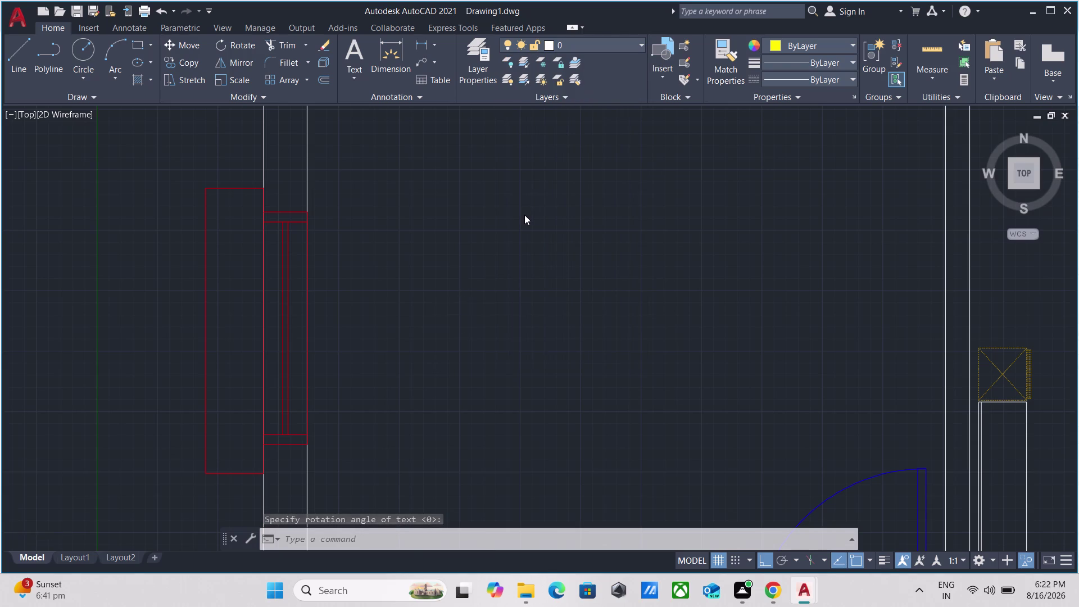
scroll(down, 3)
middle_drag(524, 215, 441, 253)
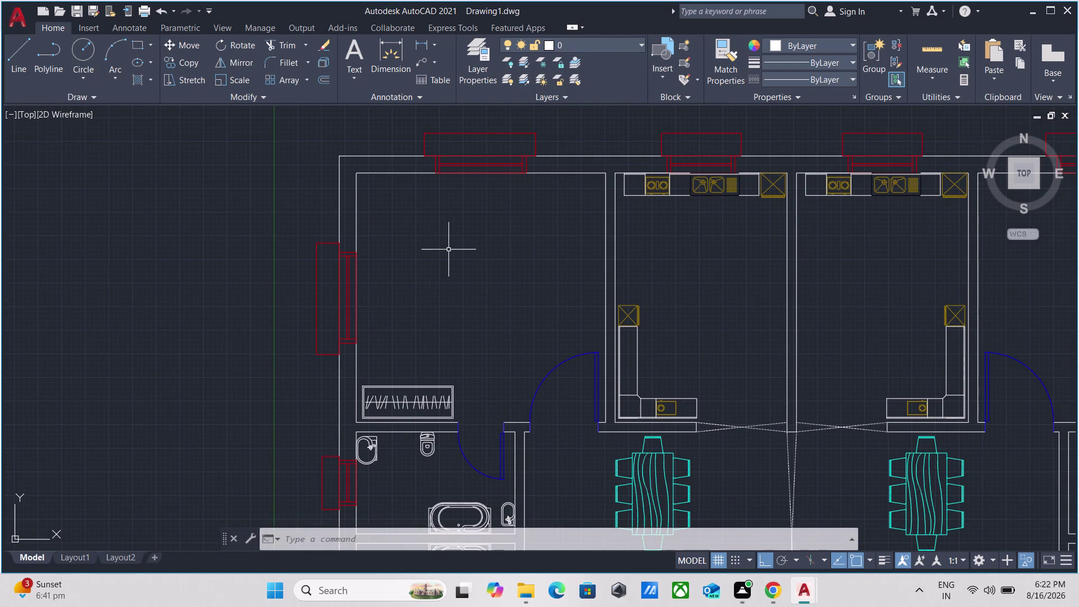
Start a DT label in the left bedroom, setting its start point, height and horizontal rotation.
text(dt)
key(Return)
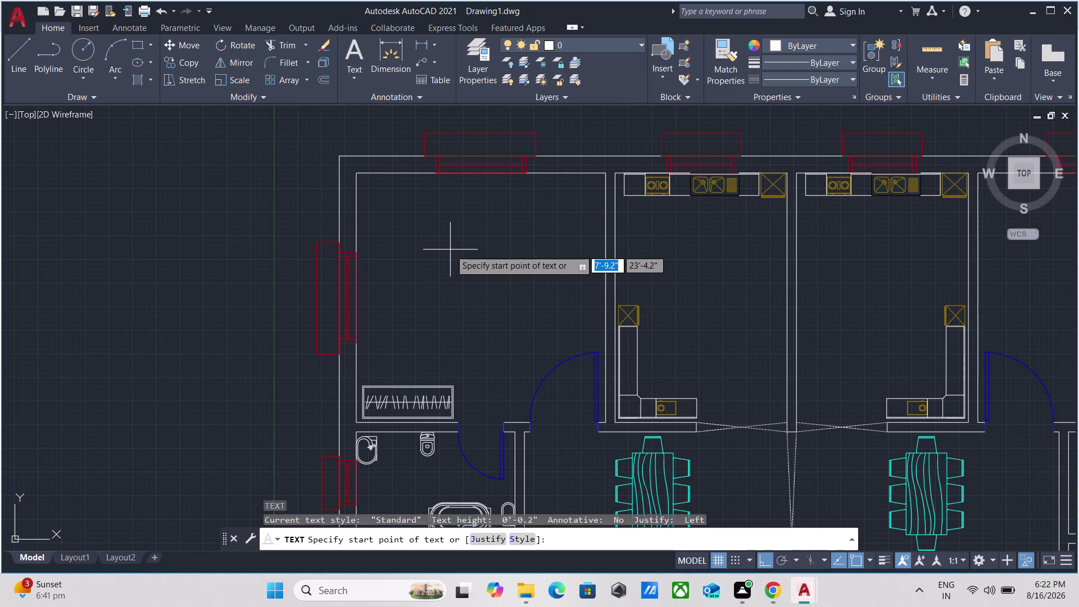
scroll(up, 3)
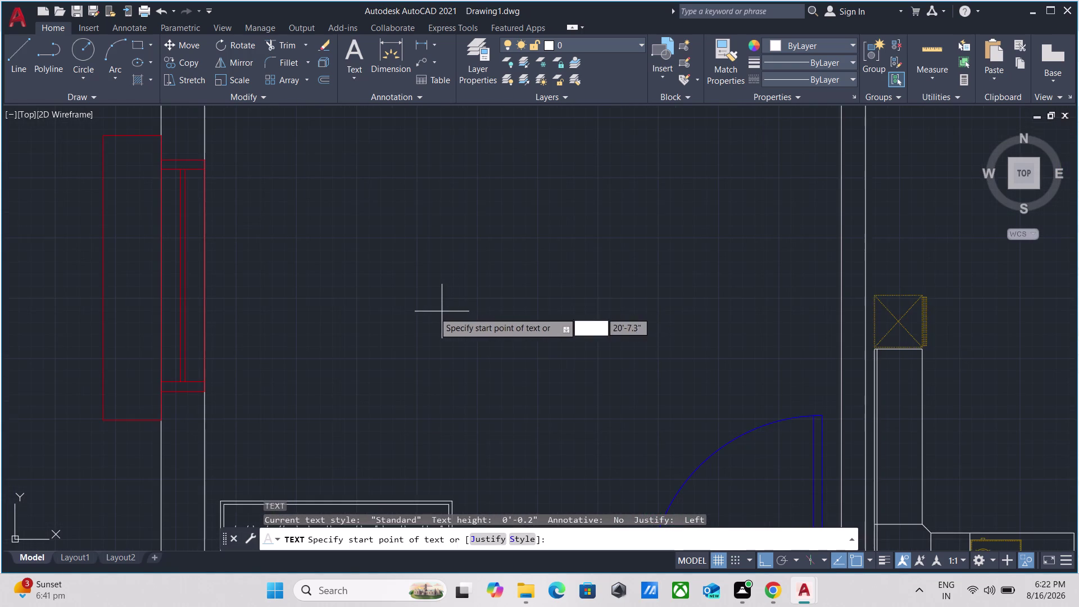
scroll(down, 3)
middle_drag(378, 272, 373, 366)
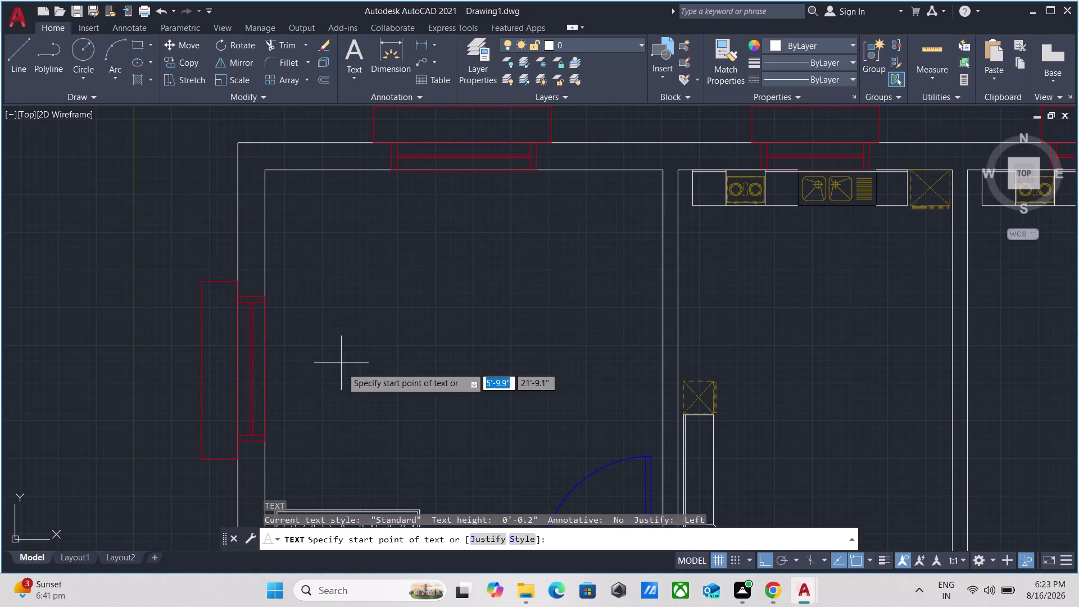
click(359, 351)
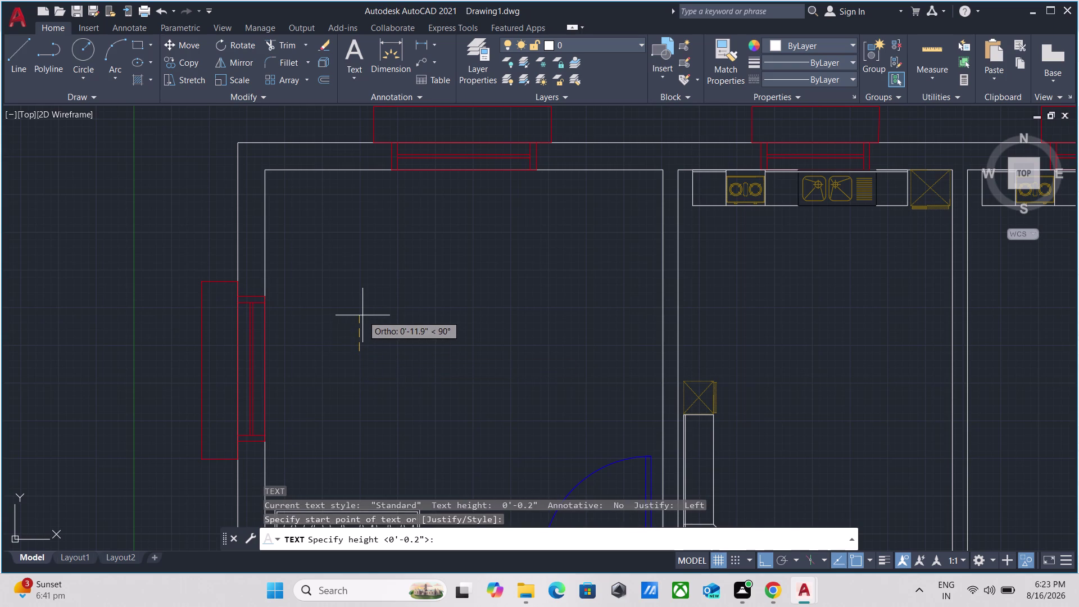
scroll(up, 3)
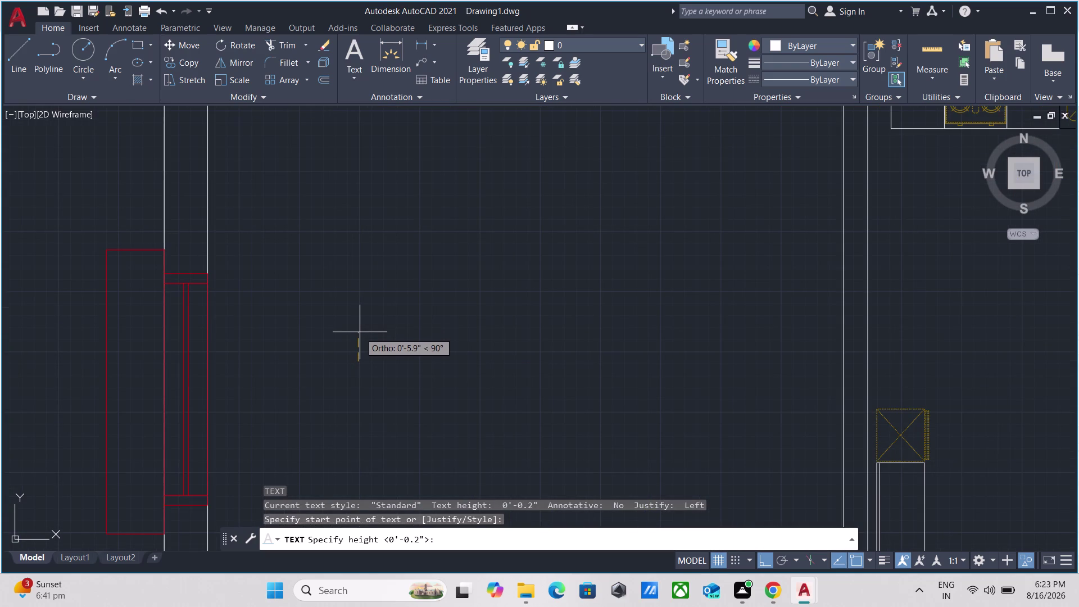
click(360, 331)
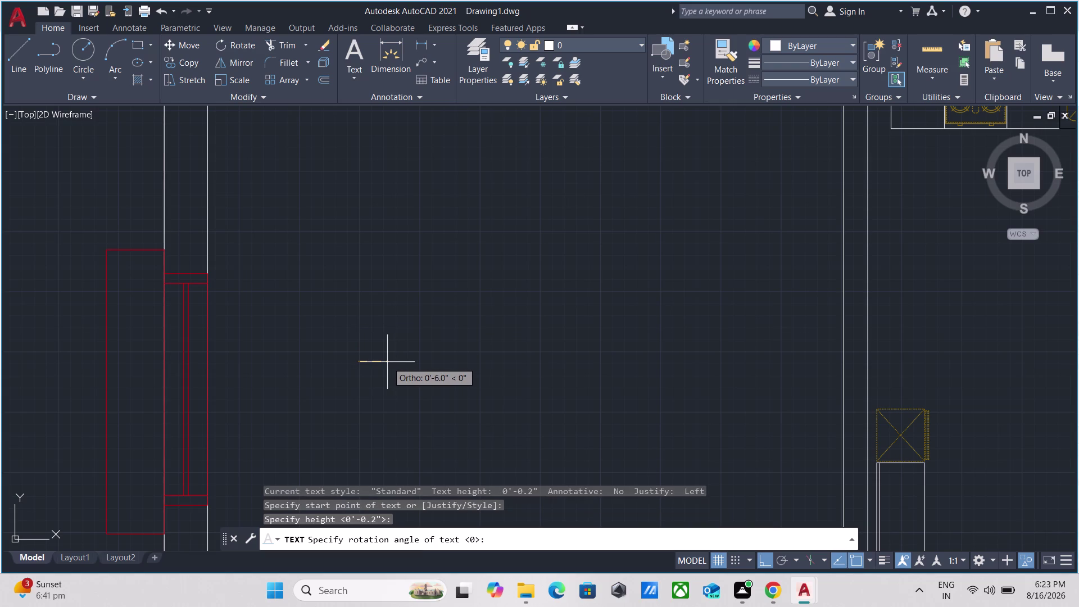
click(389, 361)
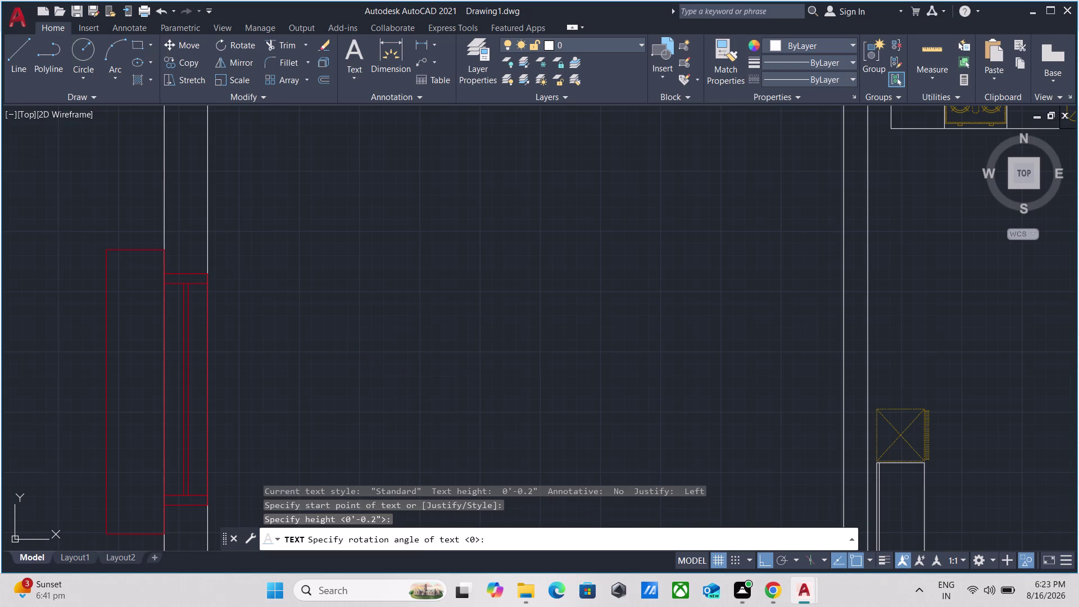
scroll(down, 3)
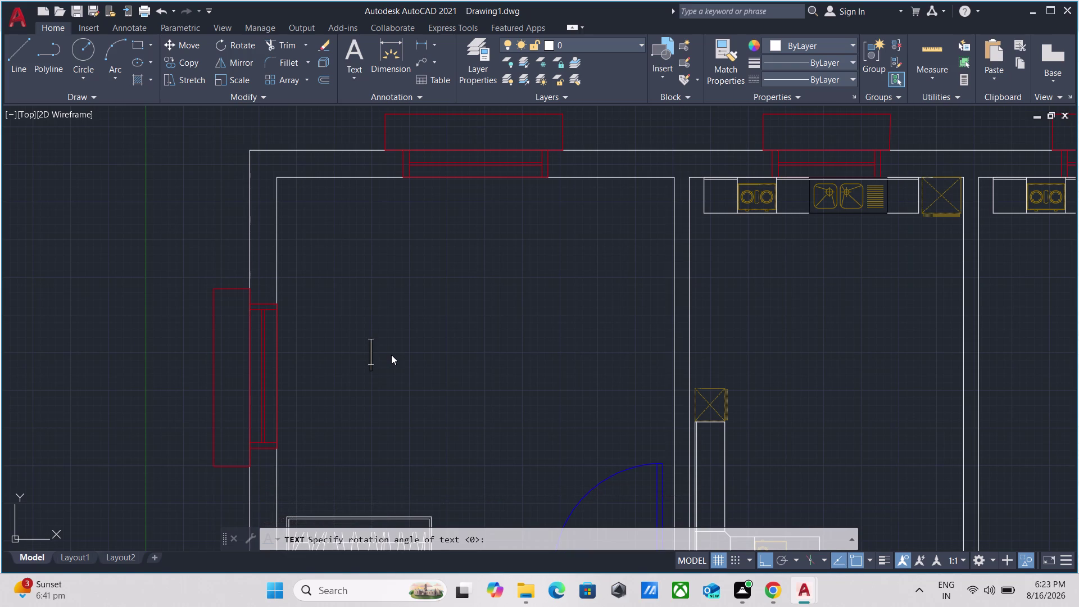
Type the left bedroom label 'BED ROOM' and begin a second line.
text(BE)
text(D)
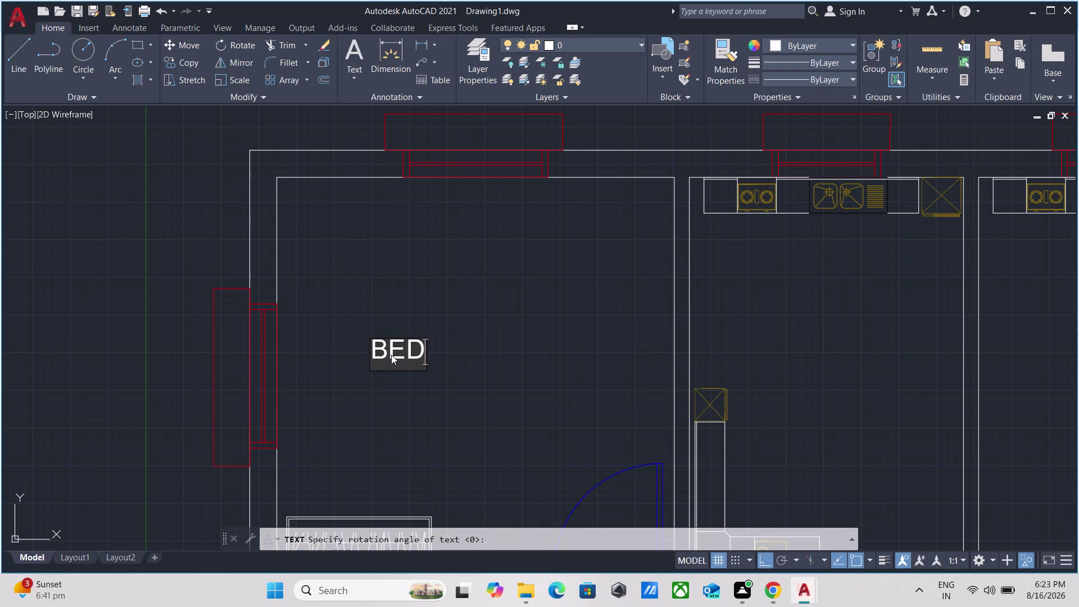
key(space)
text(R)
text(OO)
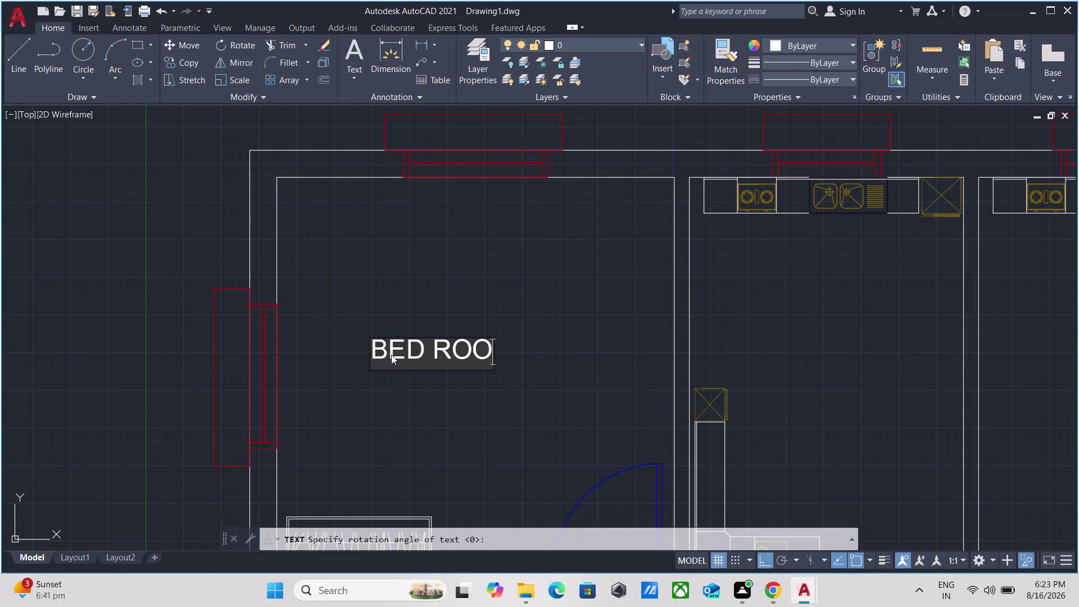
key(m)
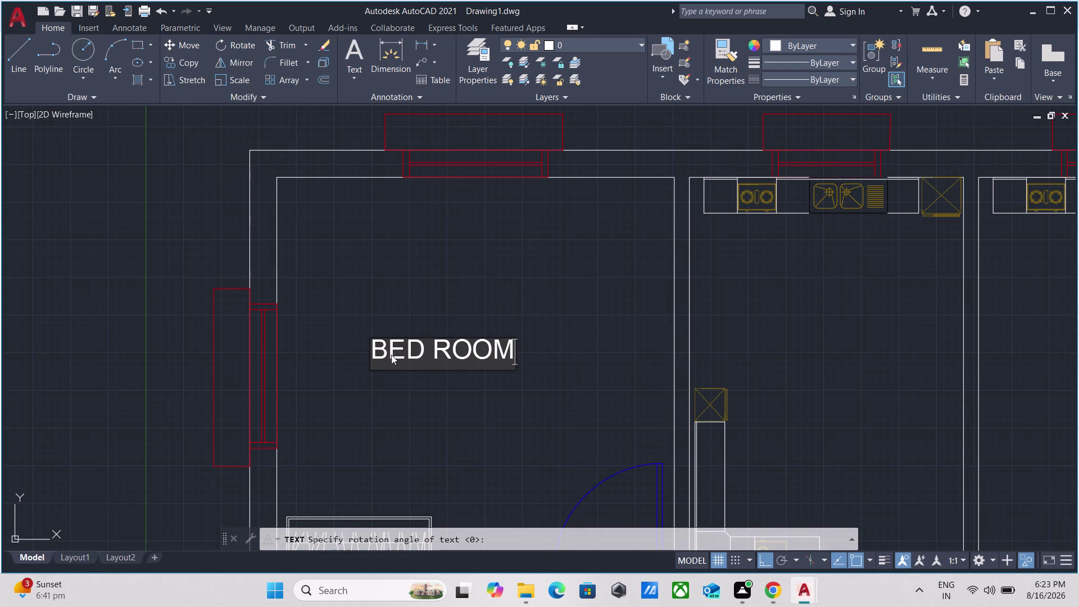
key(Return)
key(space)
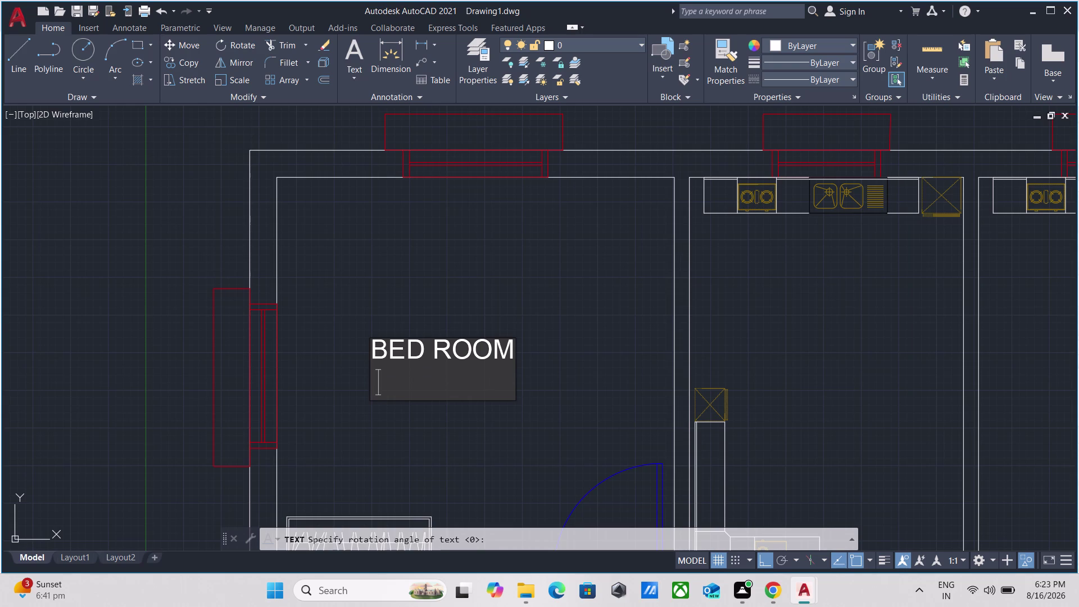
Add the size line 11' 0" X 11' 0" and finish the text entry.
text(11')
key(space)
text(0)
key(apostrophe)
key(BackSpace)
key(shift+quotedbl)
key(space)
text(X)
key(space)
text(1)
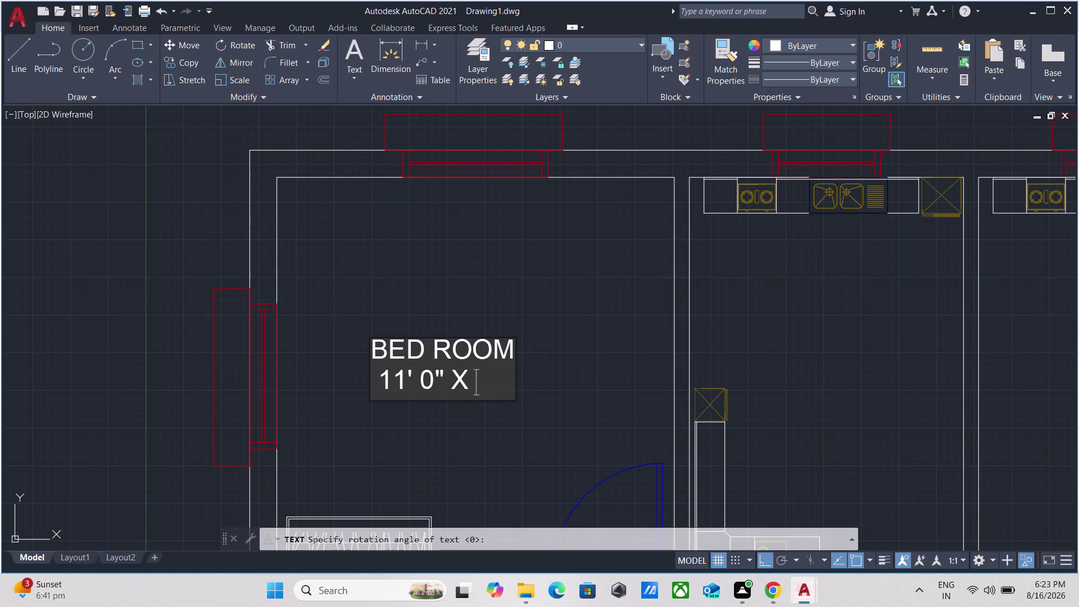
text(1)
text(')
key(space)
key(0)
key(shift+quotedbl)
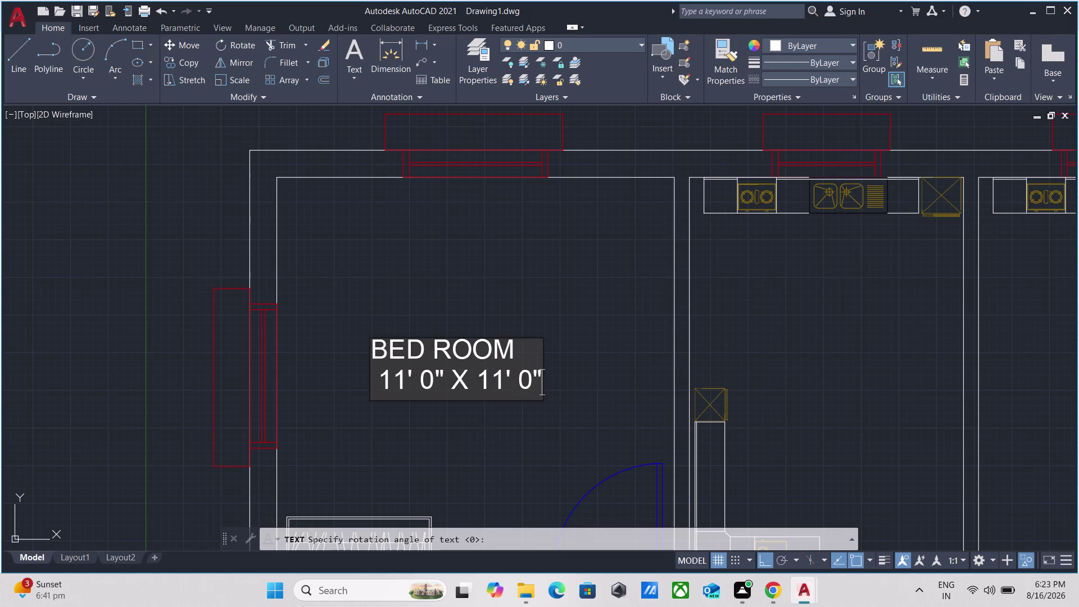
key(Return)
key(Return)
Move the 11' 0" X 11' 0" size line directly under BED ROOM.
scroll(up, 3)
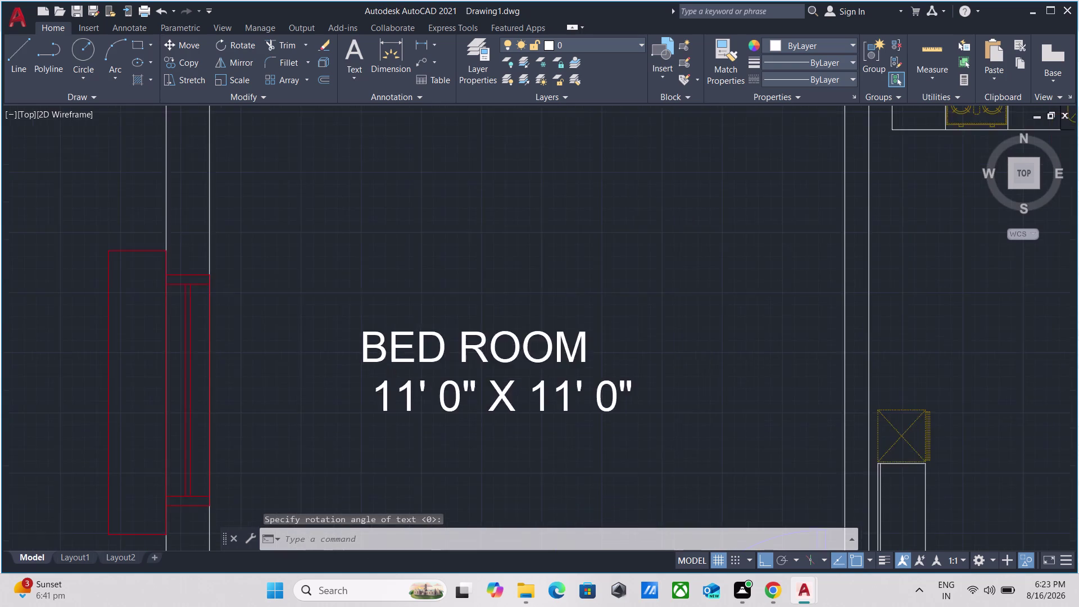
click(456, 467)
click(391, 435)
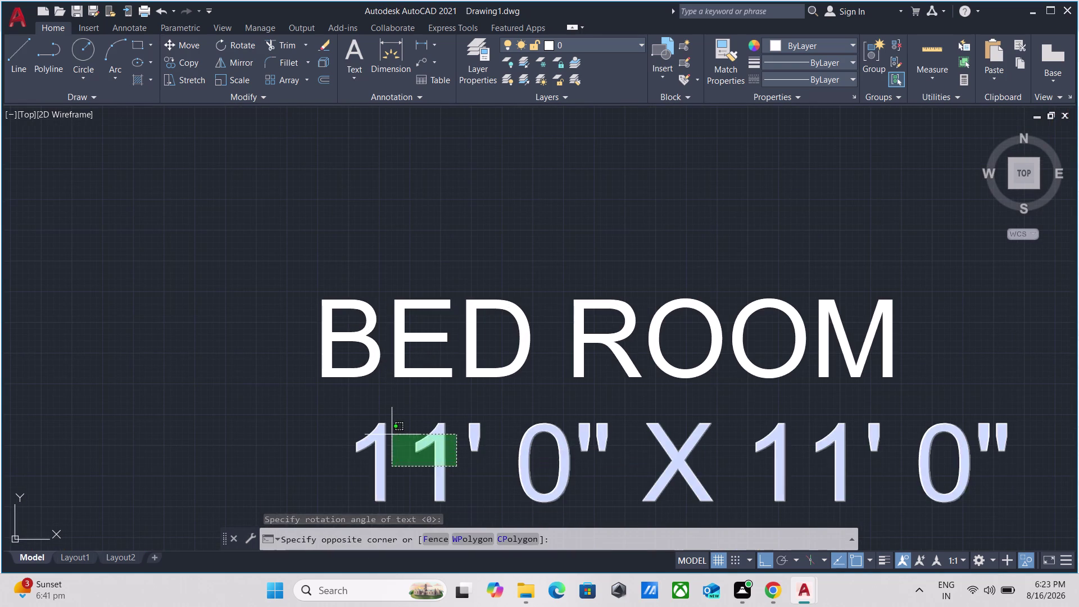
scroll(down, 3)
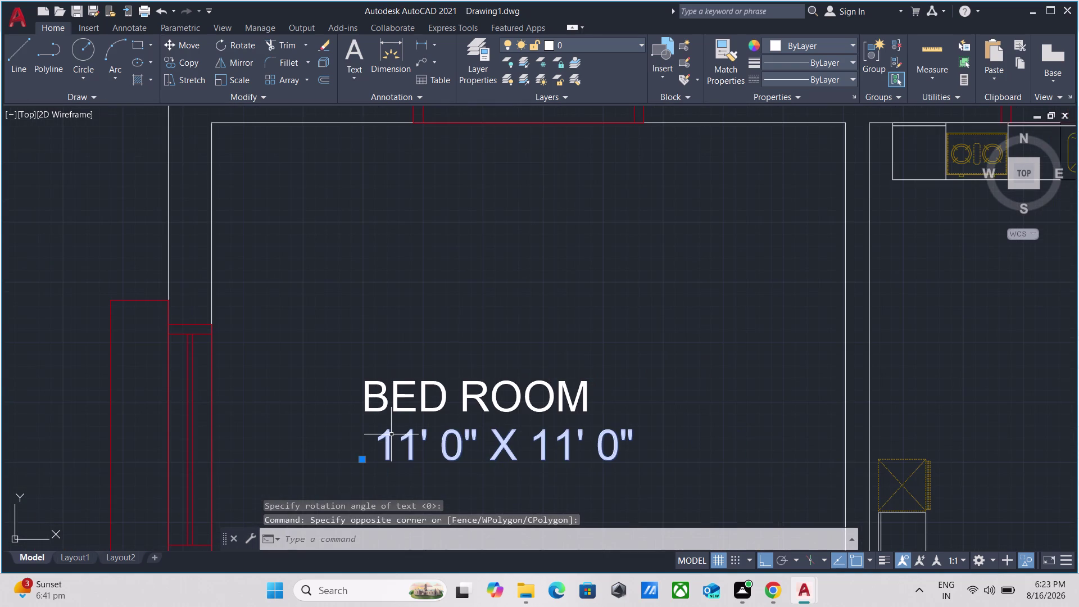
key(m)
key(Return)
scroll(up, 3)
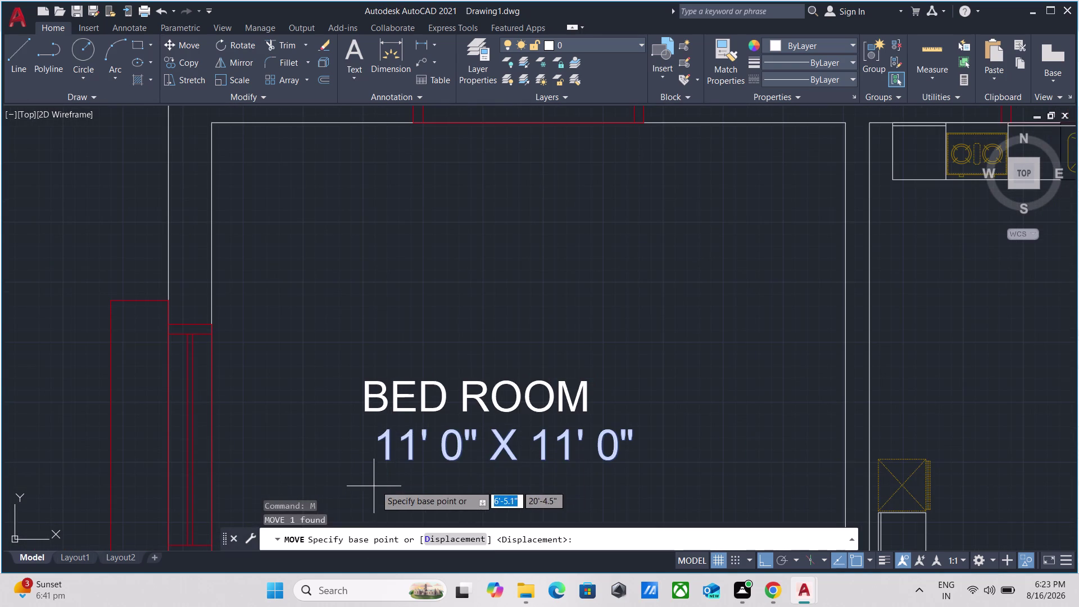
click(412, 379)
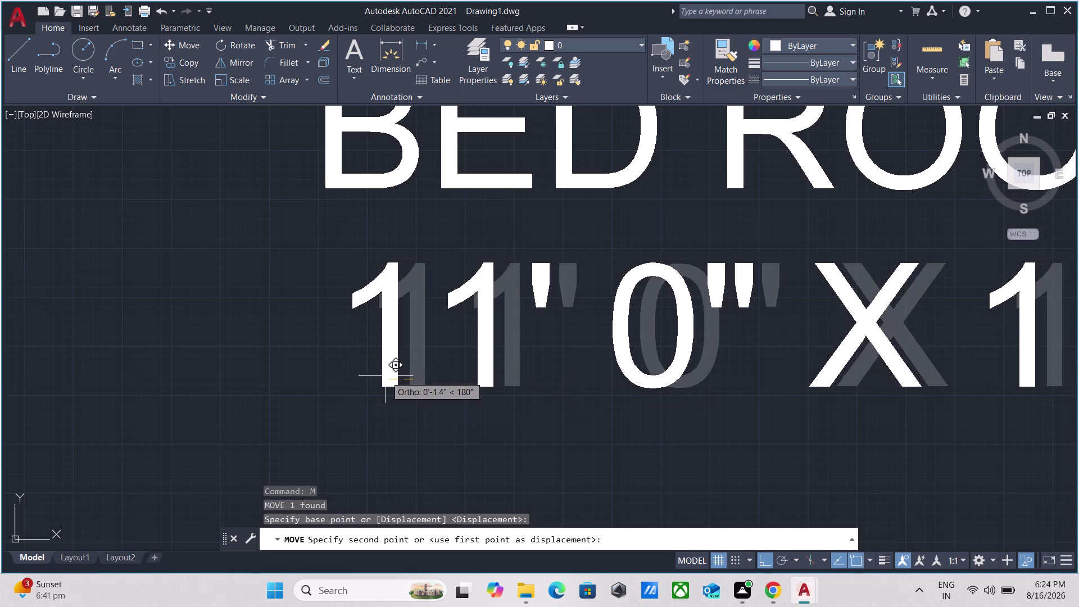
click(339, 372)
scroll(down, 3)
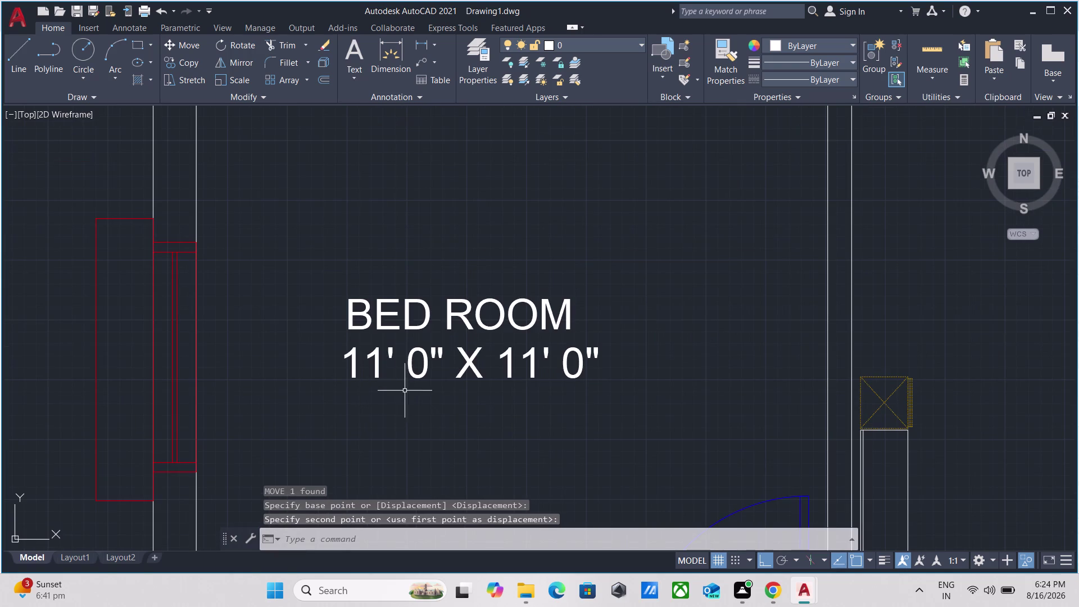
Window-select the BED ROOM label and size text and start COPY.
key(Escape)
drag(591, 409, 574, 392)
click(355, 236)
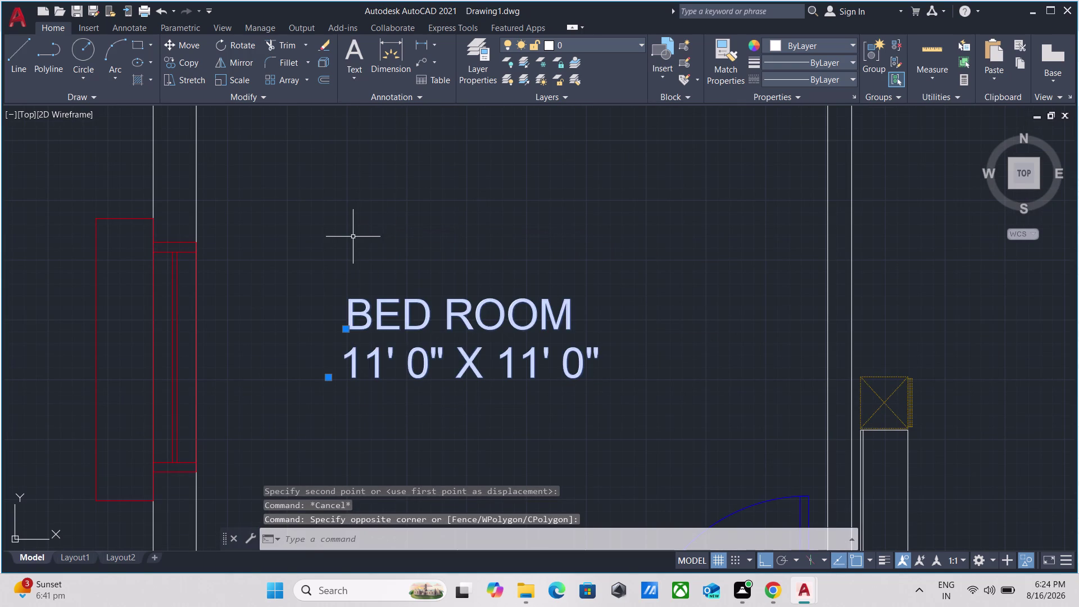
text(CO)
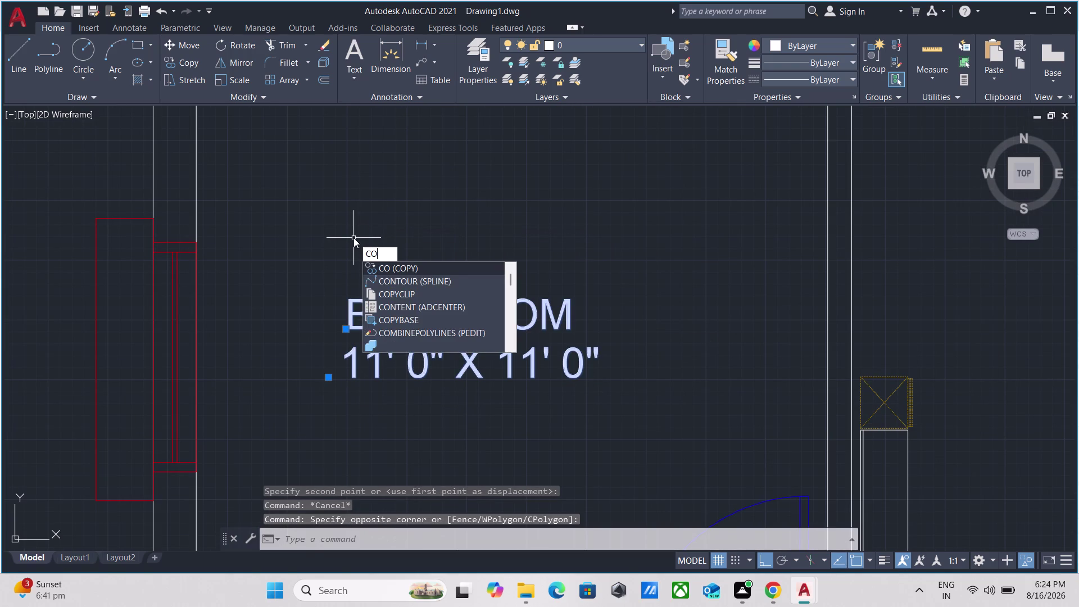
key(Return)
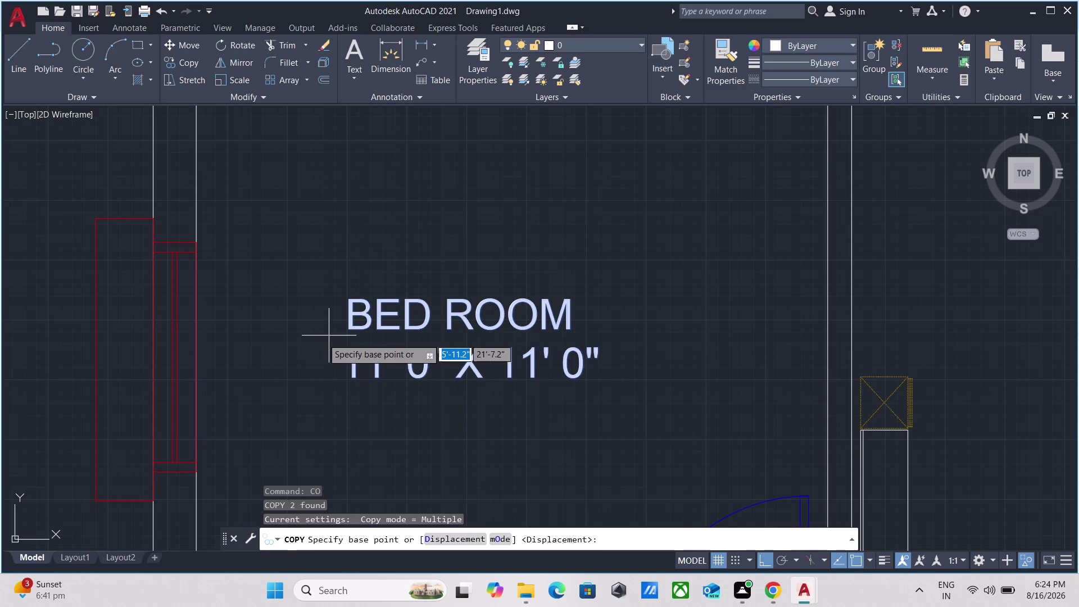
Copy the BED ROOM label into the next, adjacent and rightmost bedrooms.
click(346, 330)
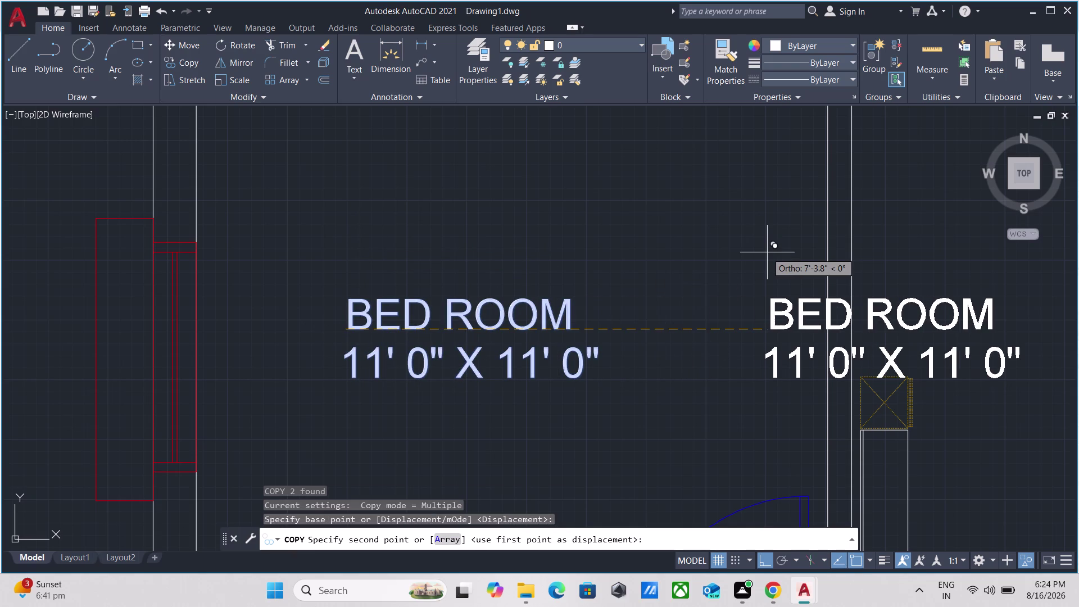
key(F8)
scroll(down, 3)
middle_drag(771, 240, 550, 257)
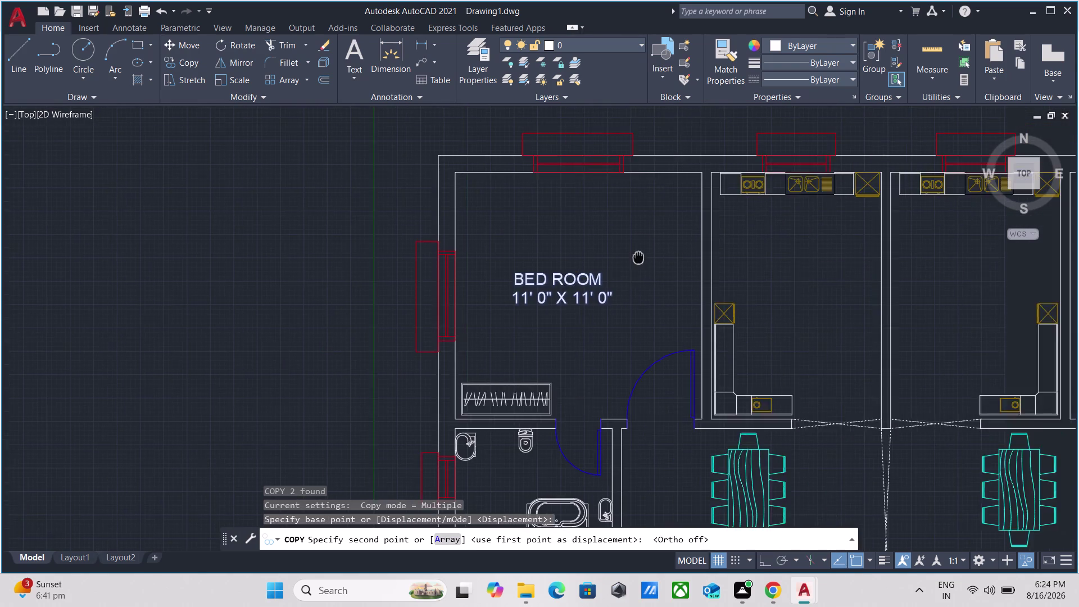
middle_drag(550, 257, 499, 258)
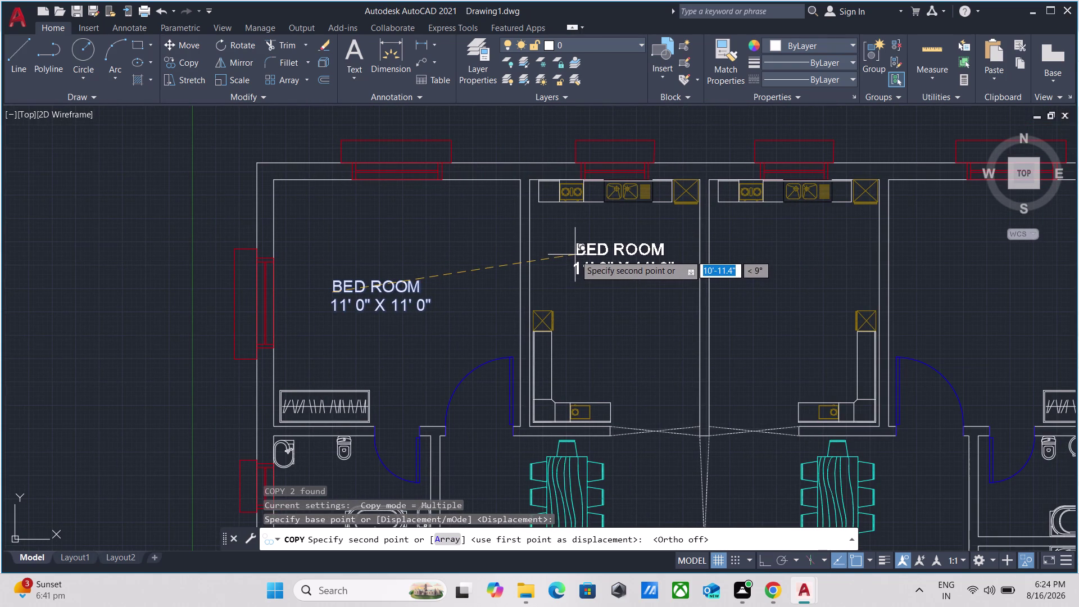
click(575, 255)
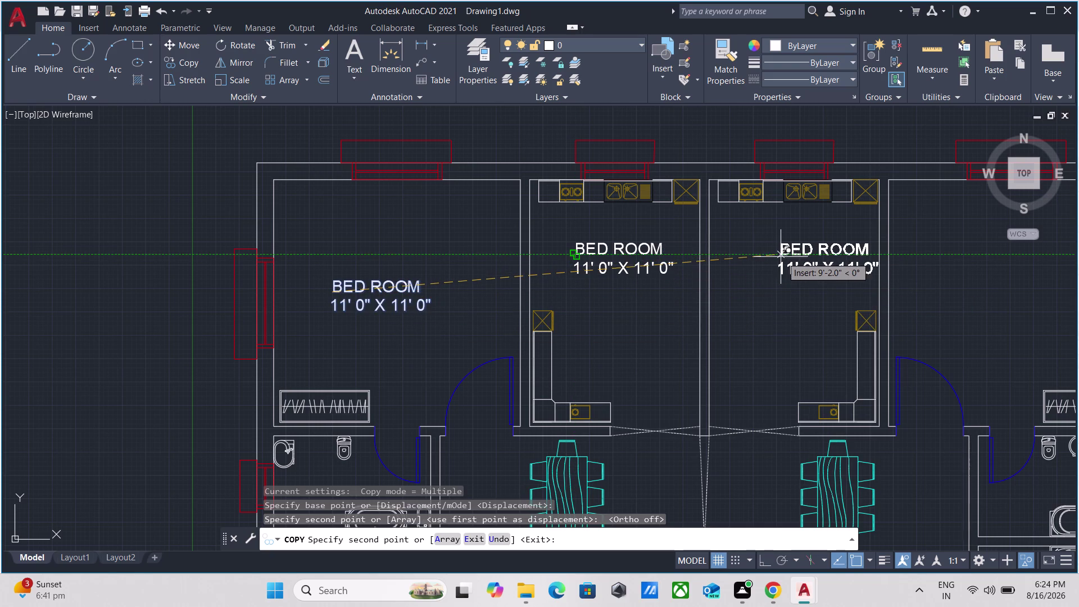
click(755, 257)
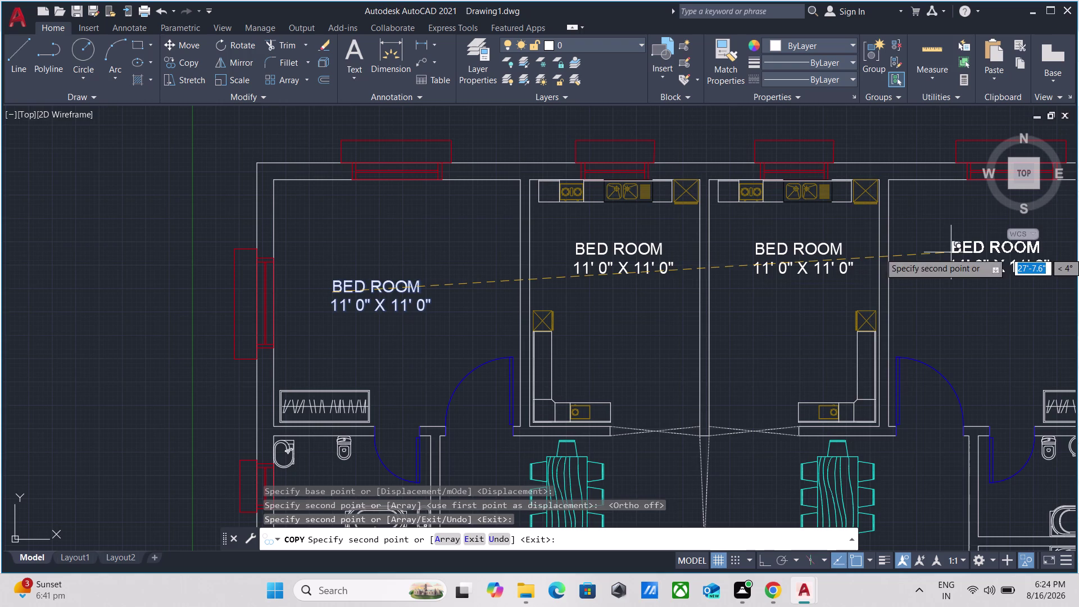
middle_drag(950, 253, 712, 220)
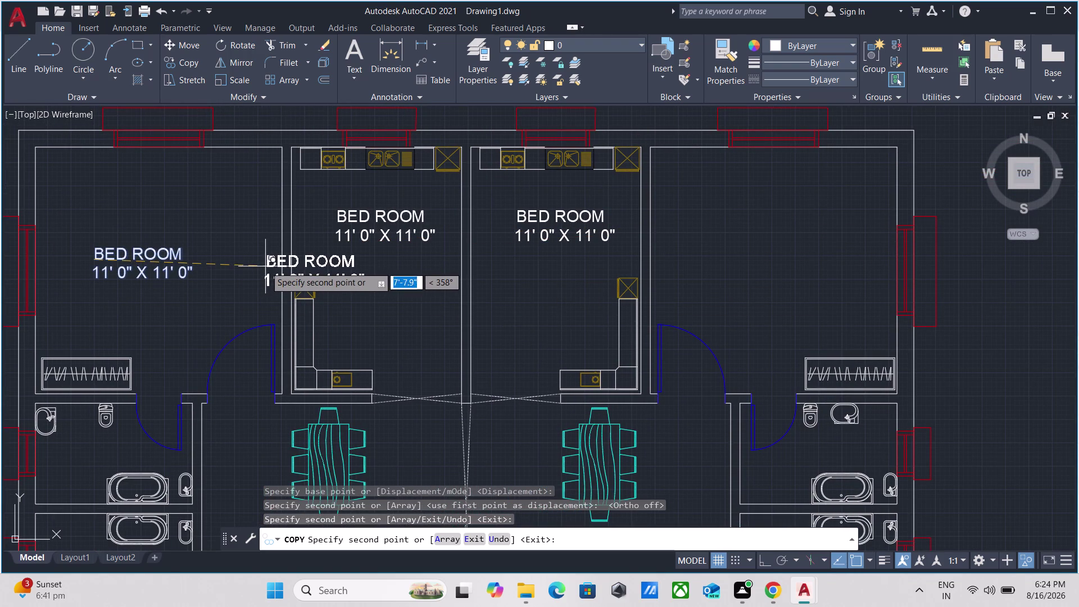
key(F8)
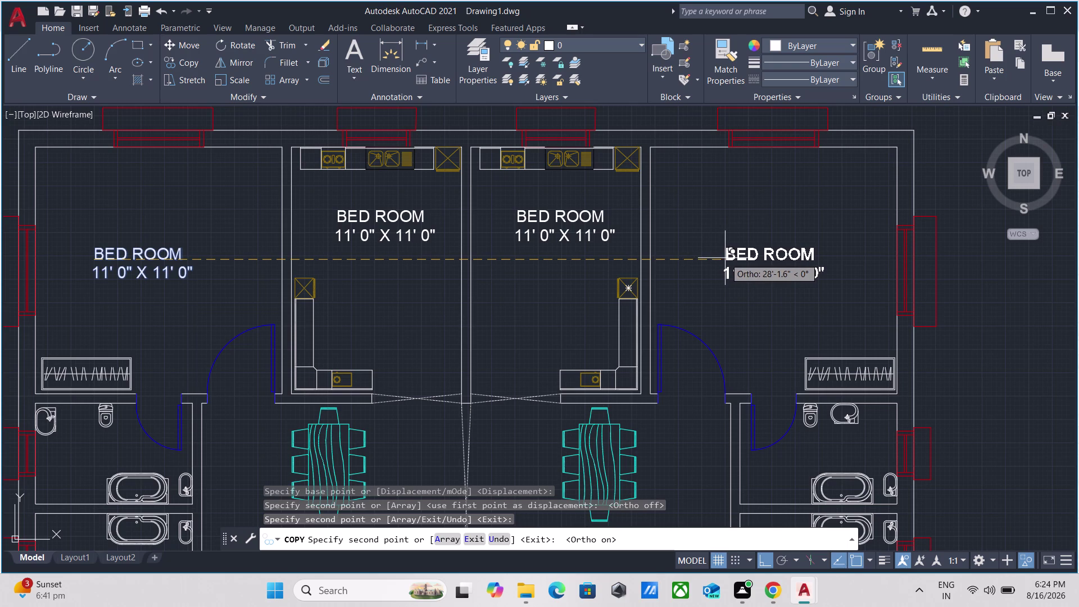
click(725, 258)
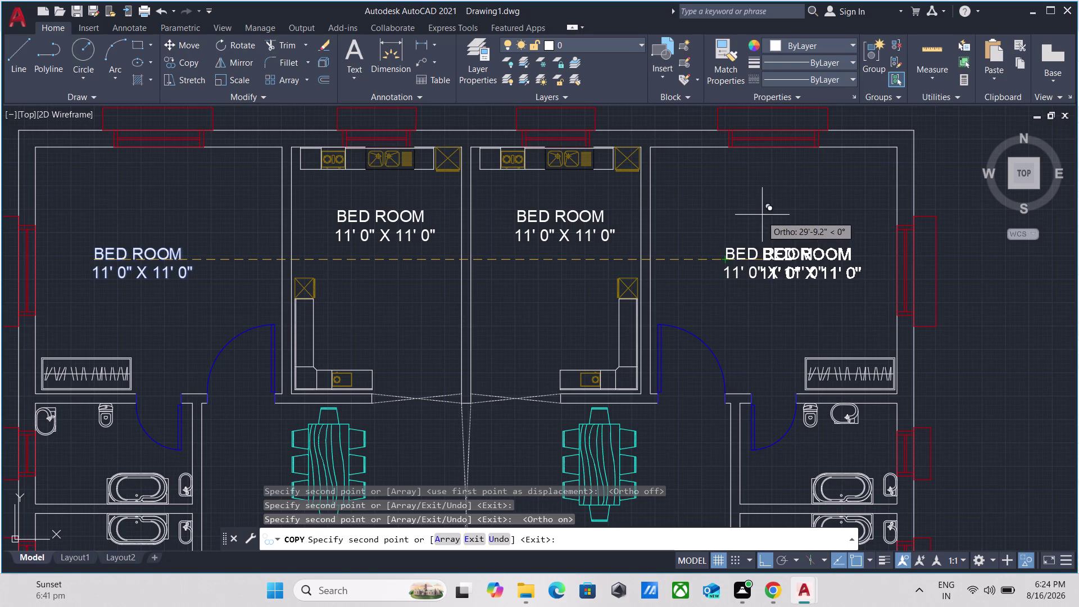
key(Escape)
Select the label in the middle room and start another copy.
scroll(down, 3)
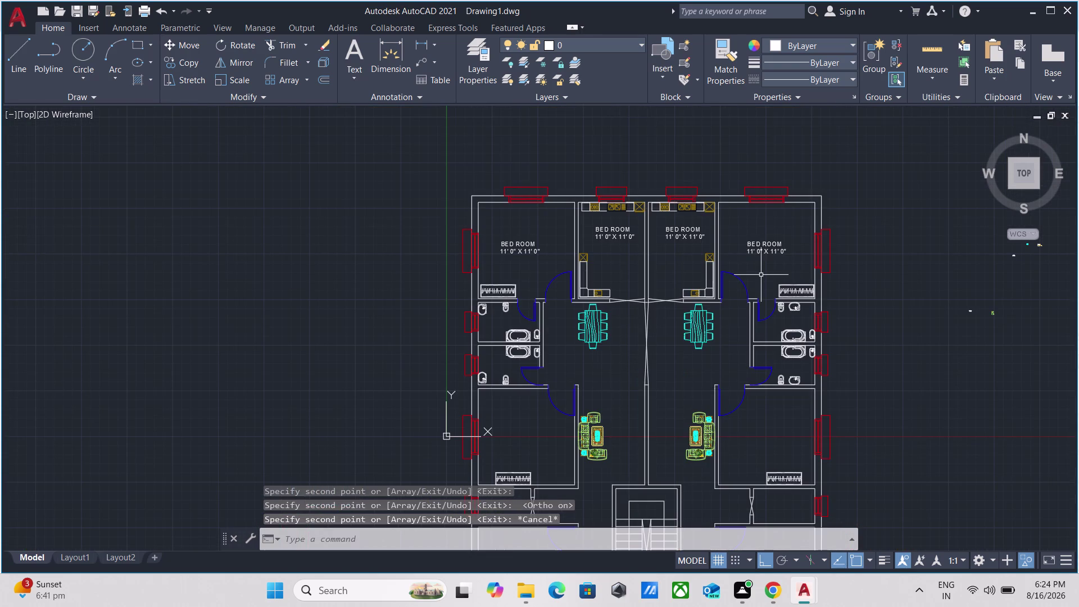
scroll(up, 3)
middle_drag(889, 215, 878, 221)
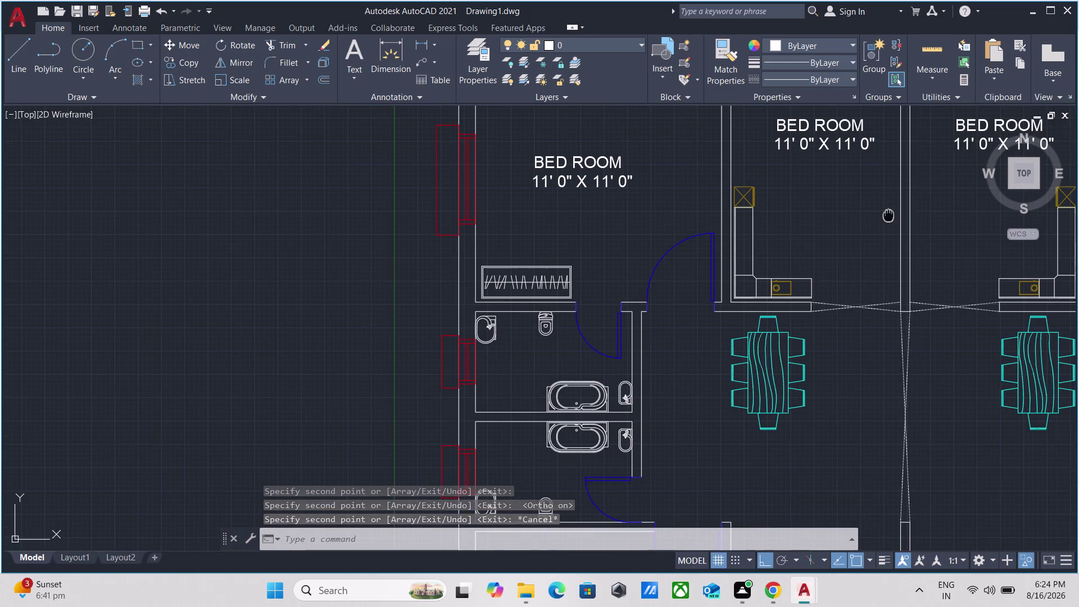
middle_drag(878, 221, 750, 299)
drag(750, 292, 744, 284)
click(681, 176)
scroll(up, 3)
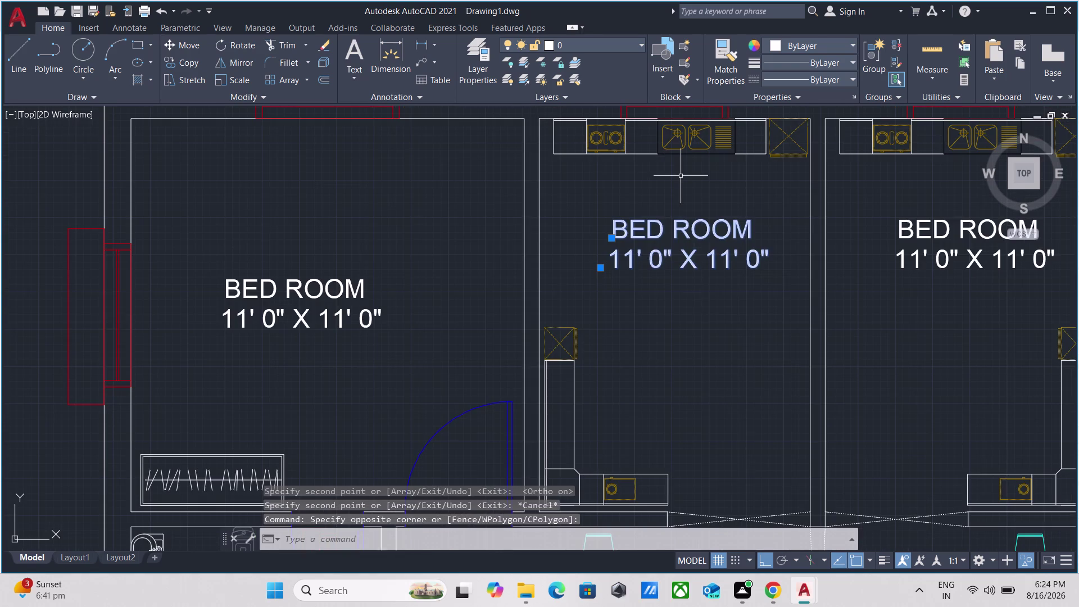
text(CO)
key(Return)
Place label copies in the left and lower small rooms and both central rooms.
click(612, 239)
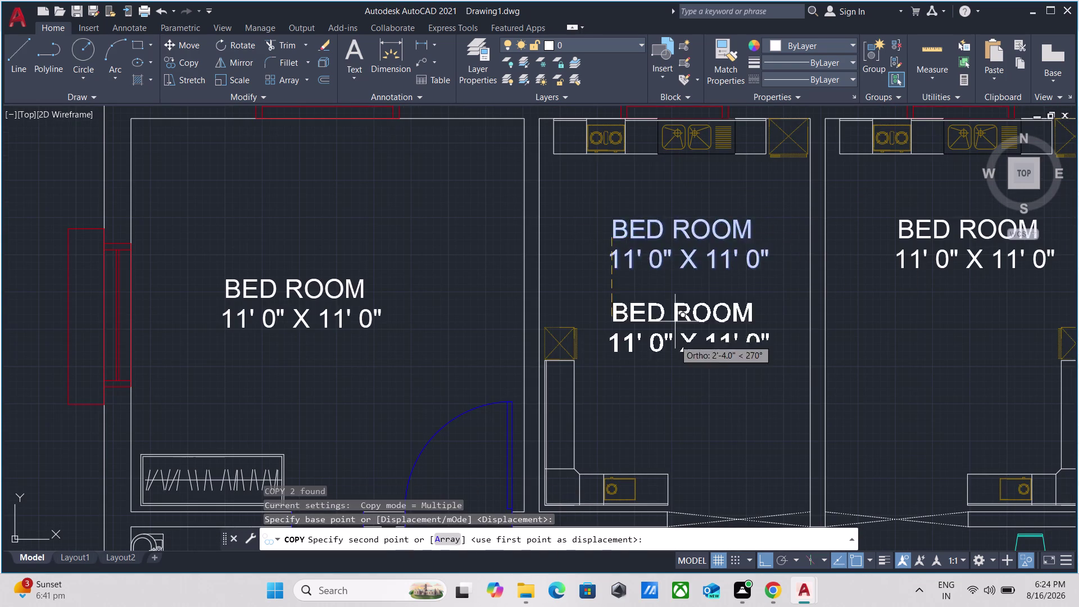
scroll(down, 3)
middle_drag(667, 363, 671, 220)
key(F8)
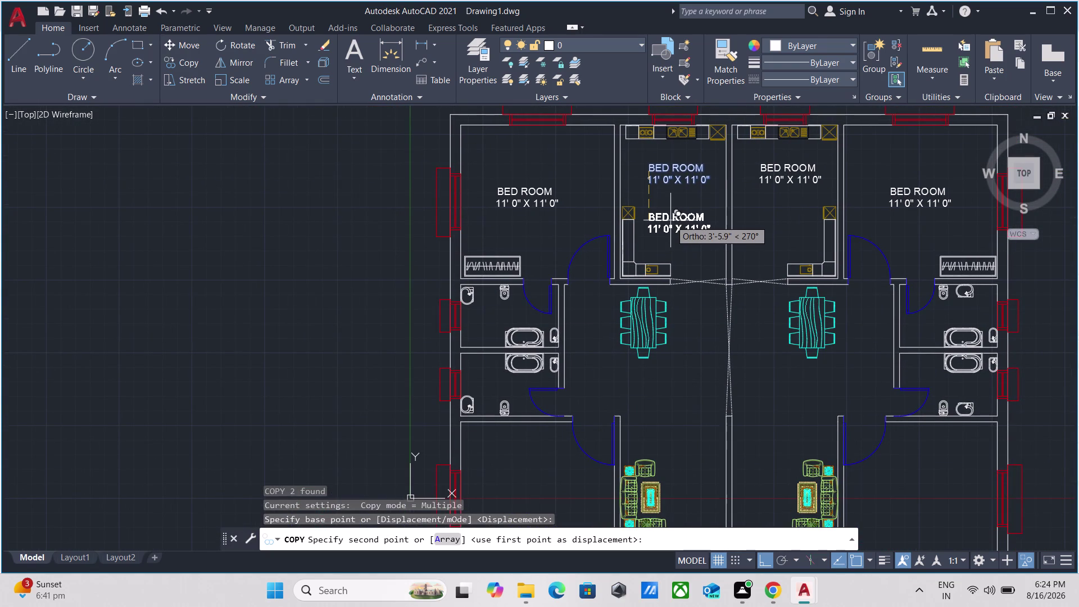
scroll(up, 3)
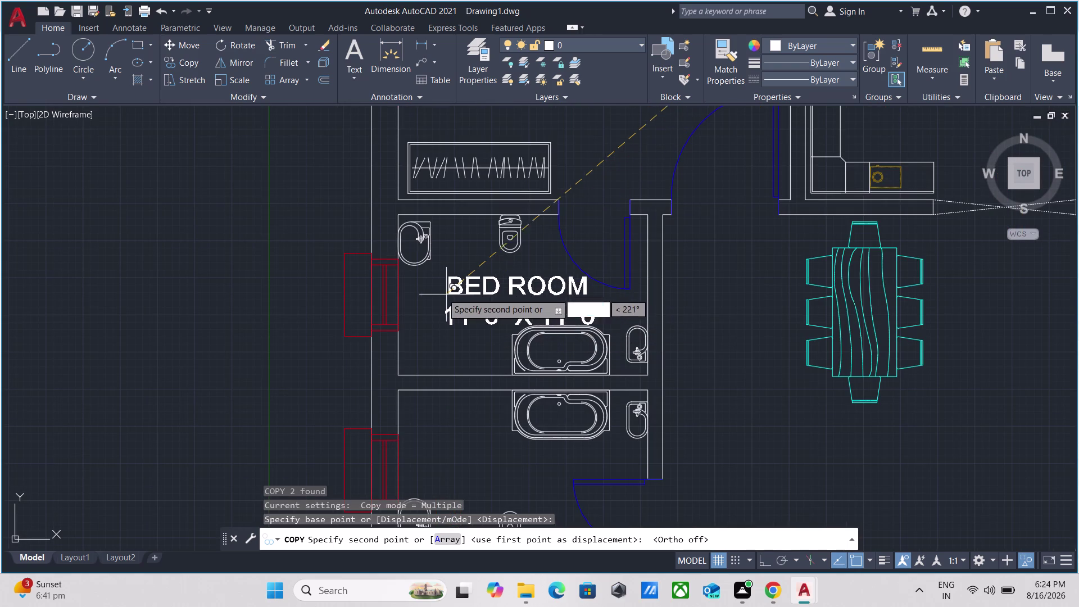
click(442, 293)
middle_drag(440, 407, 450, 361)
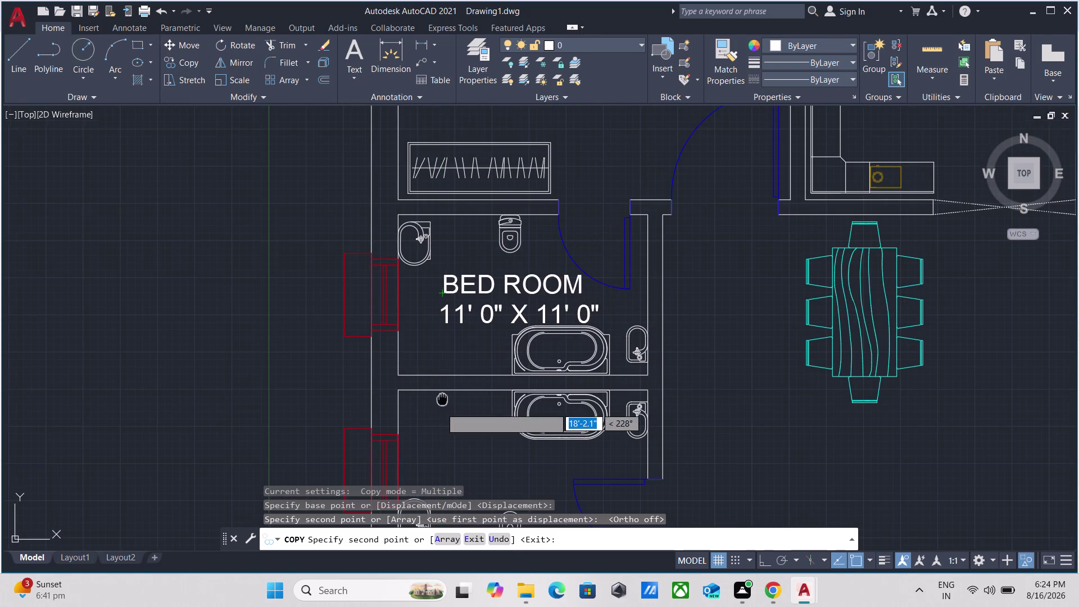
middle_drag(450, 361, 471, 247)
click(459, 309)
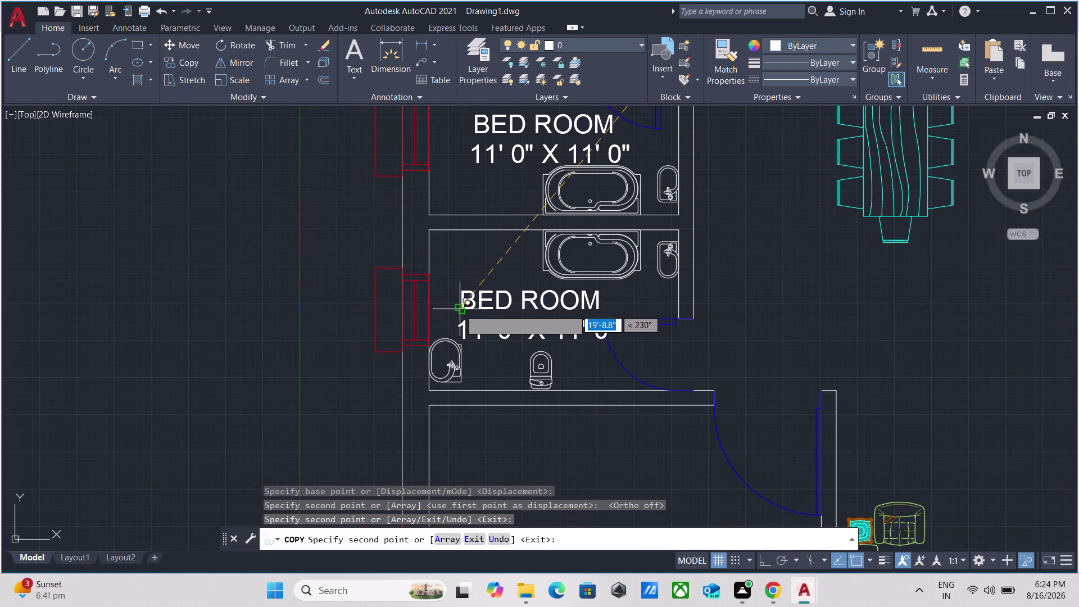
scroll(down, 3)
middle_drag(775, 295, 567, 316)
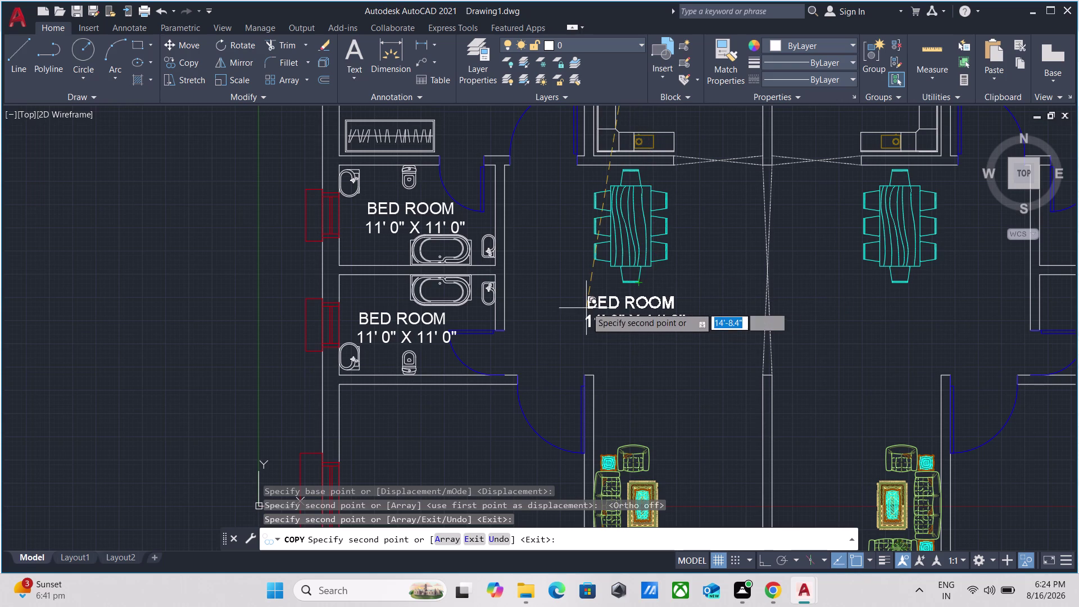
click(586, 307)
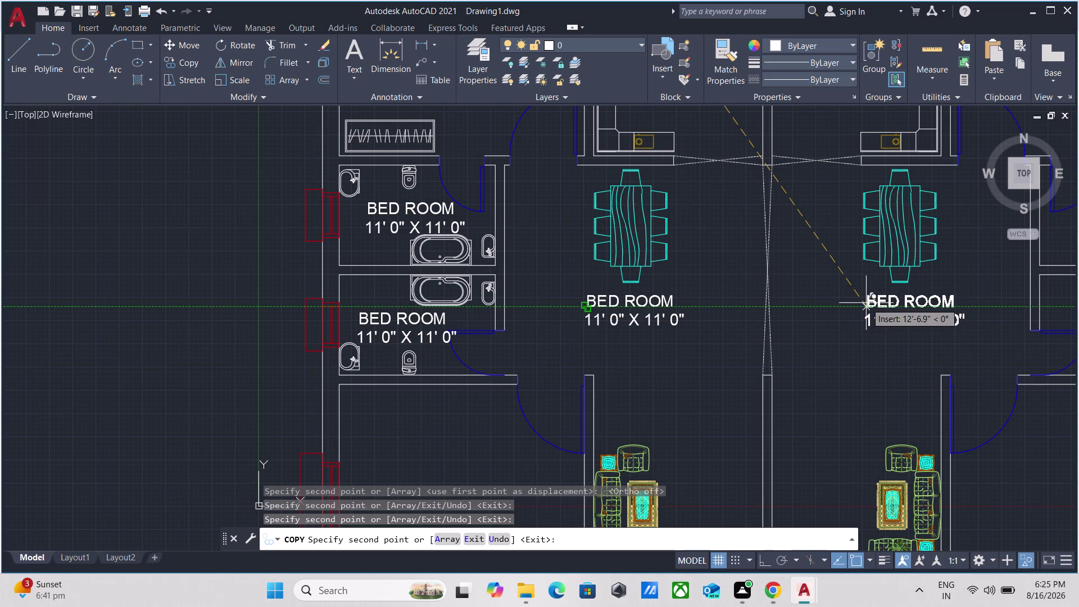
click(866, 302)
Place label copies in the right small rooms, lower bedrooms, bottom-left room and right bedroom.
scroll(down, 3)
middle_drag(841, 363, 653, 338)
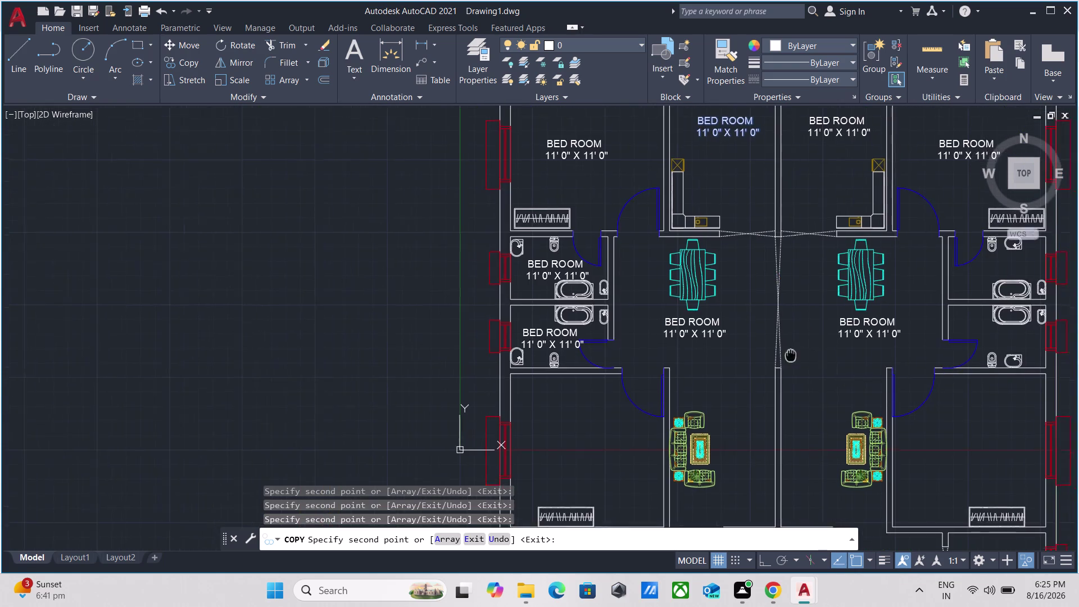
middle_drag(654, 337, 526, 330)
scroll(up, 3)
scroll(up, 3)
click(614, 207)
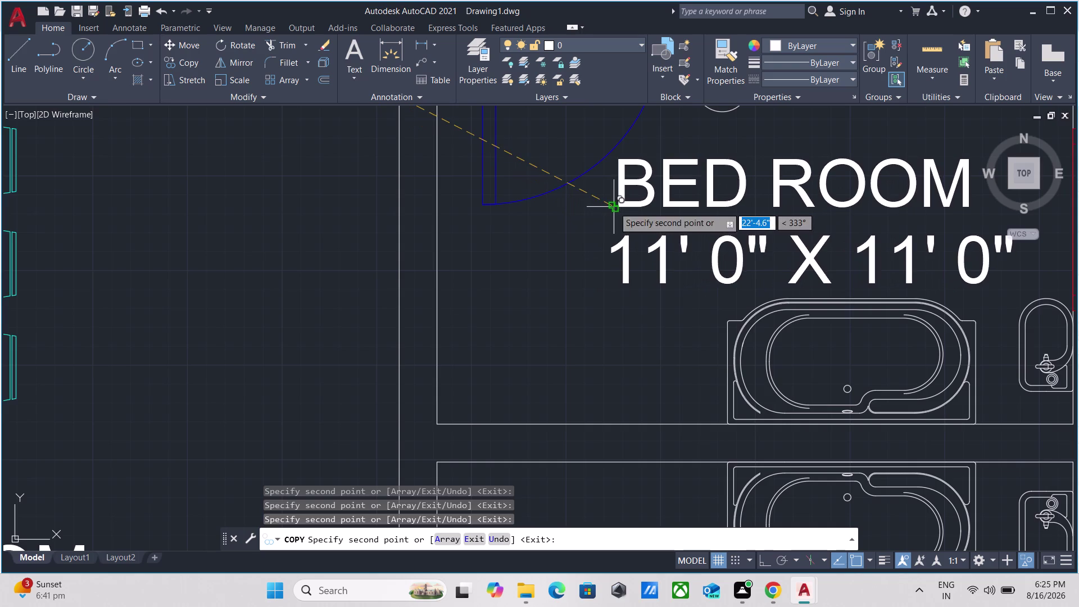
scroll(down, 3)
middle_drag(564, 422, 618, 155)
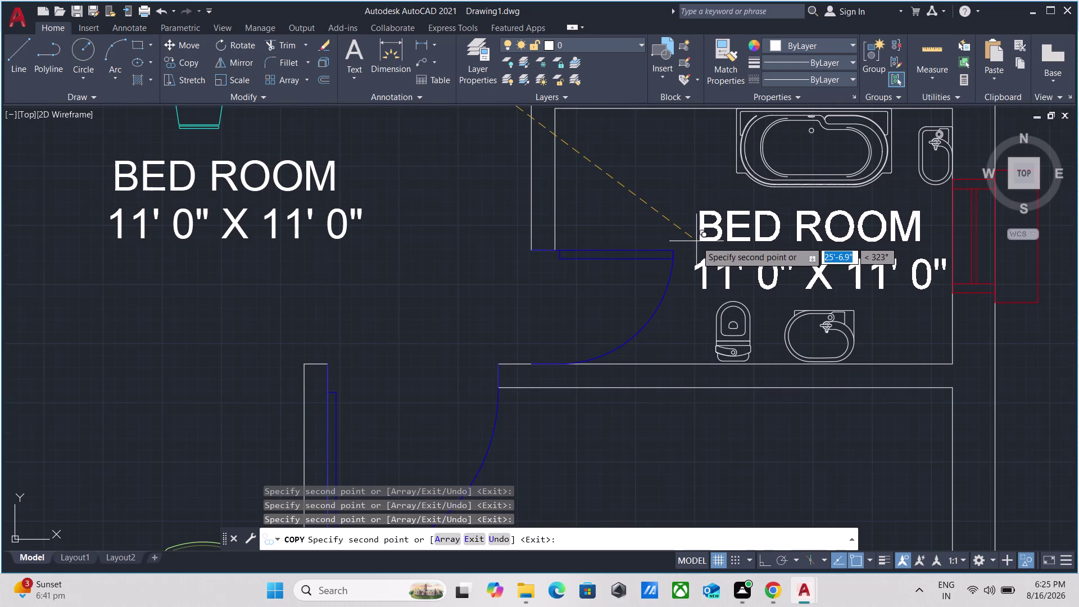
click(696, 241)
scroll(down, 3)
scroll(down, 3)
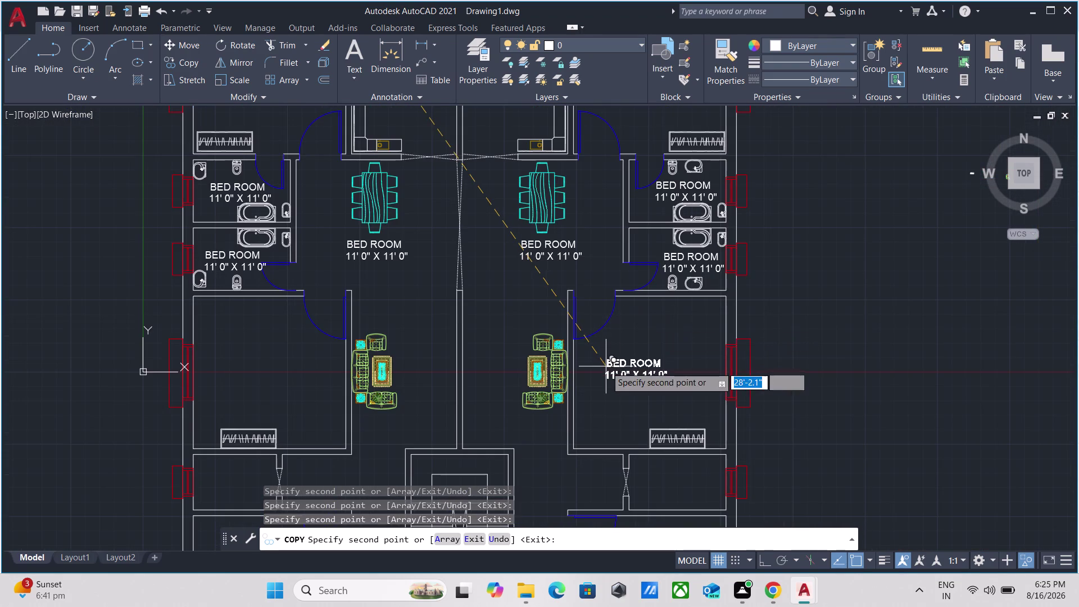
middle_drag(607, 366, 636, 259)
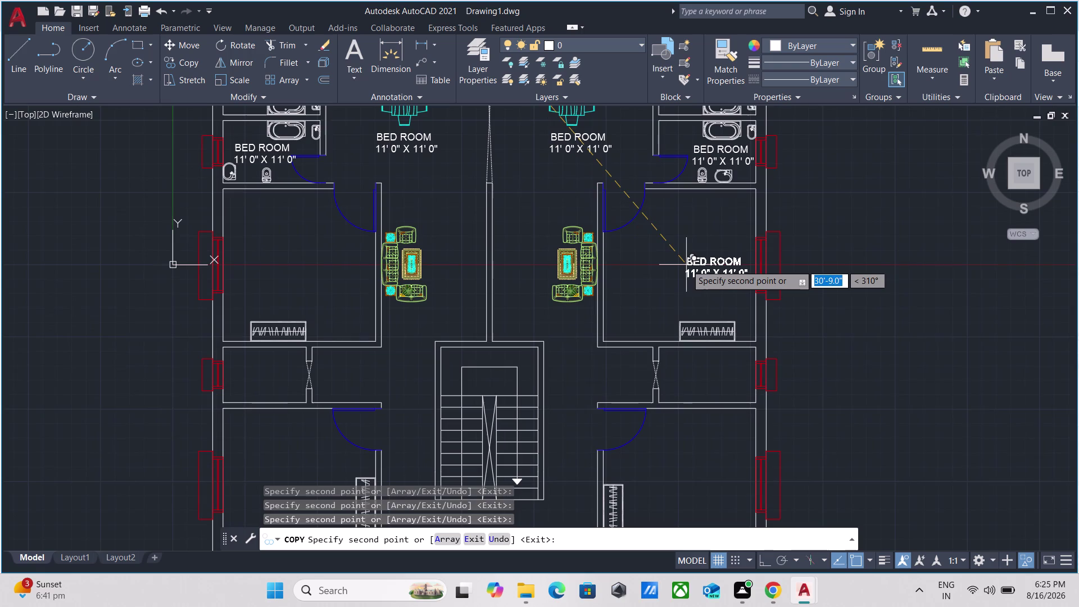
click(665, 260)
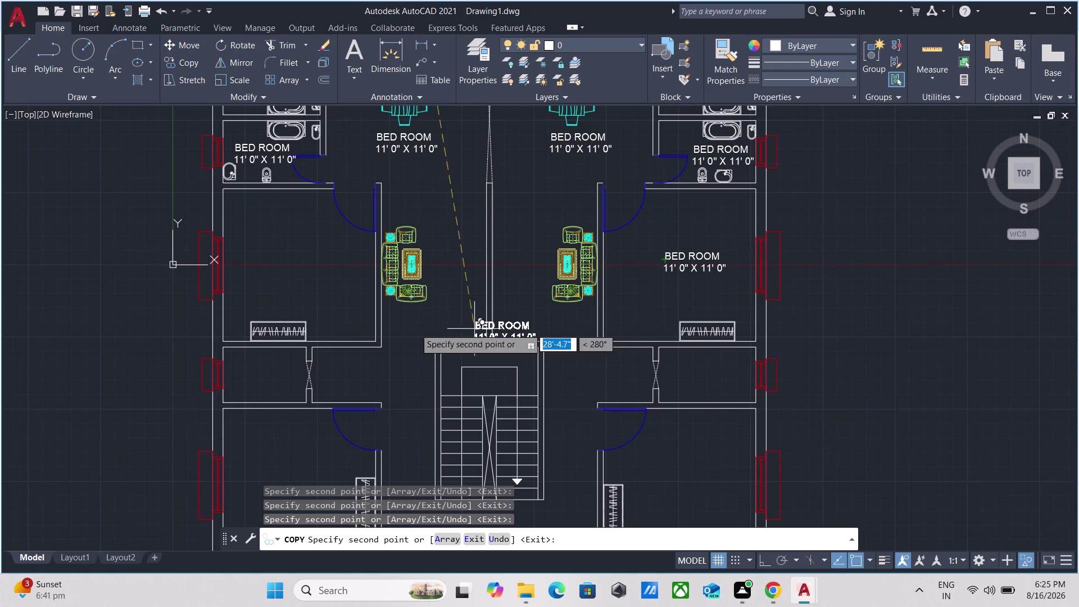
click(258, 255)
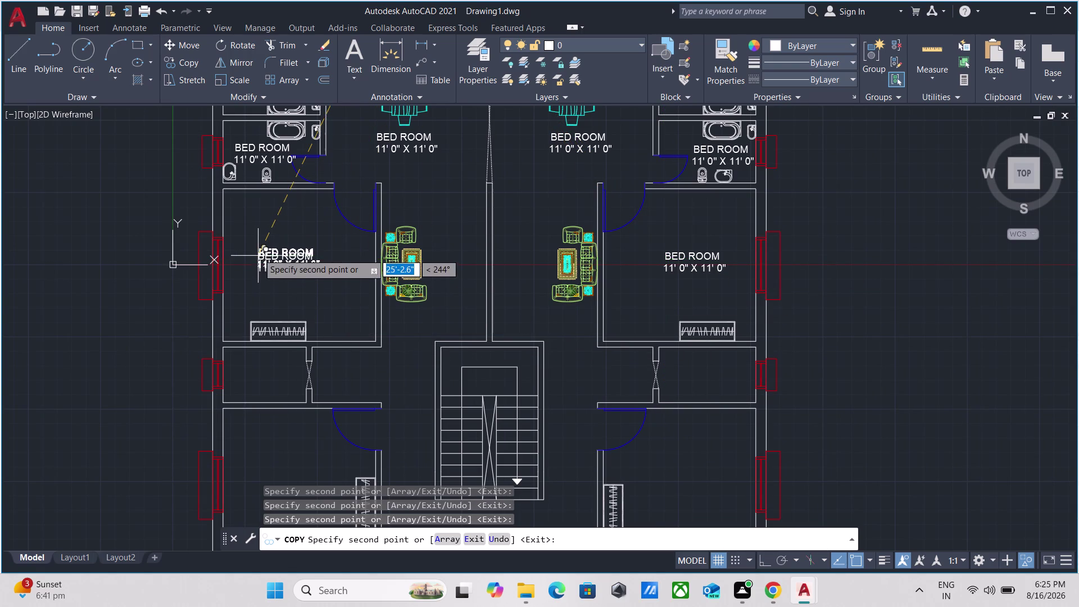
scroll(down, 3)
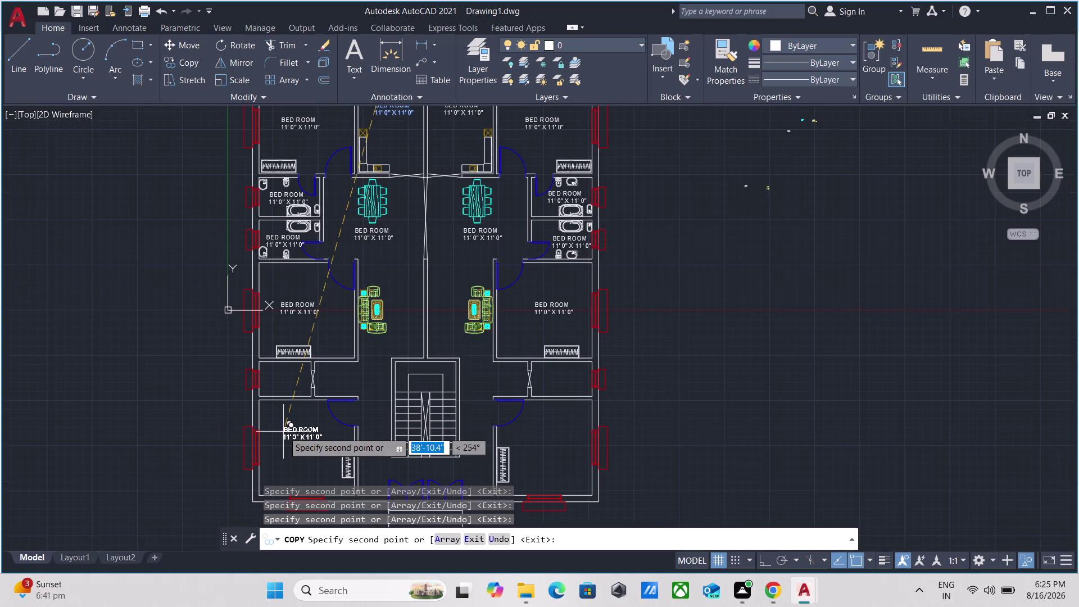
middle_drag(283, 432, 363, 275)
scroll(up, 3)
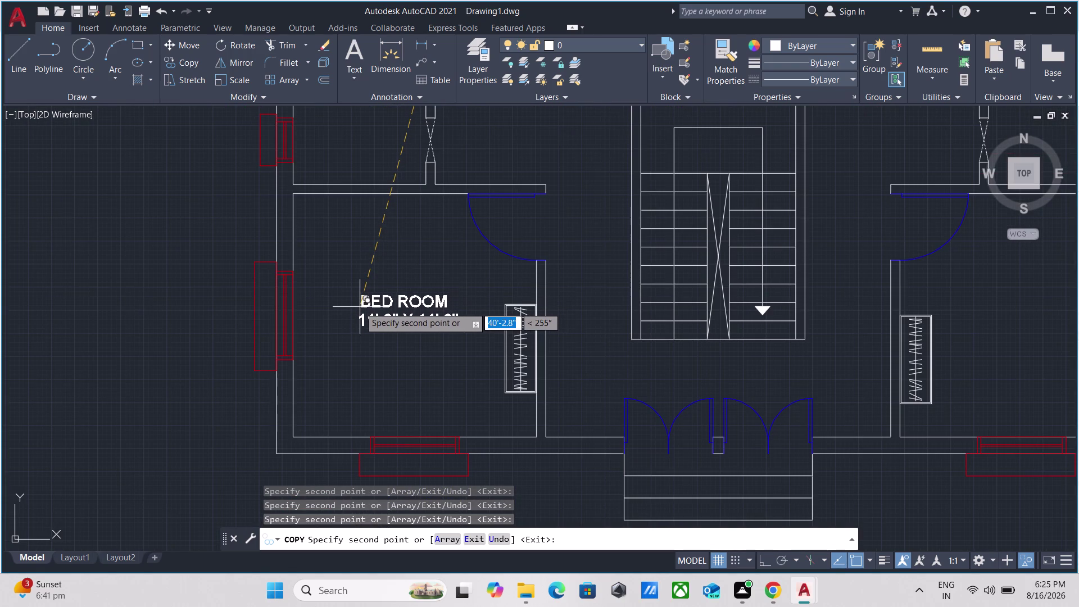
click(351, 325)
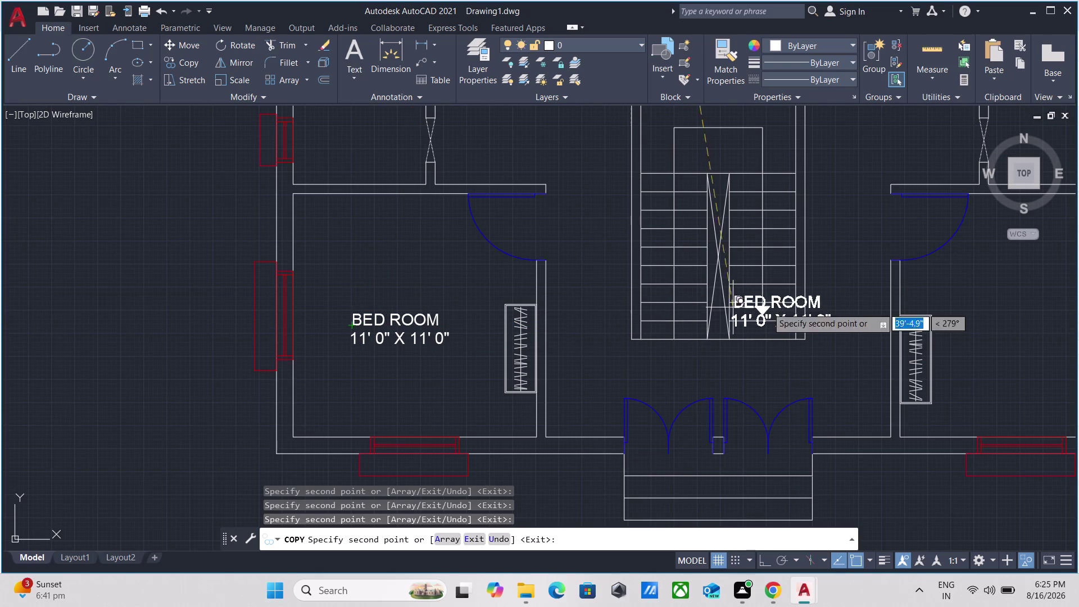
middle_drag(957, 300, 652, 291)
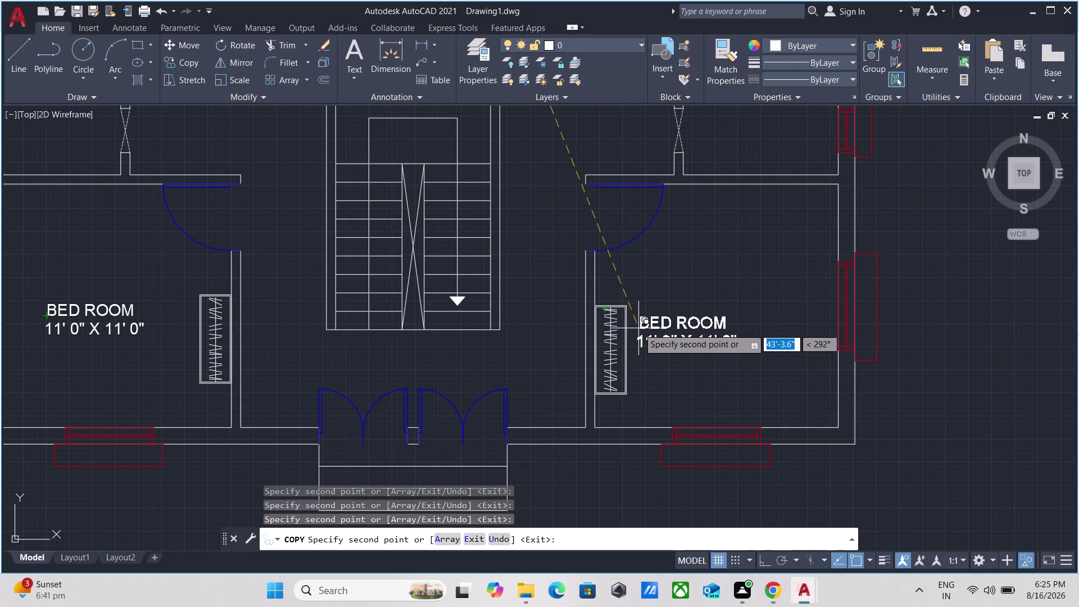
click(646, 322)
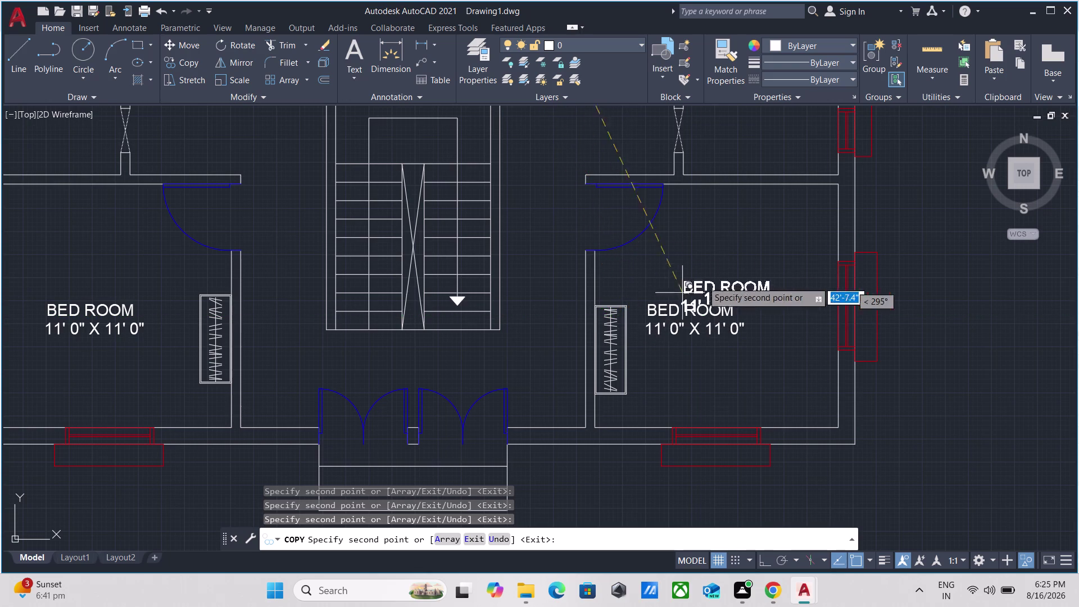
scroll(down, 3)
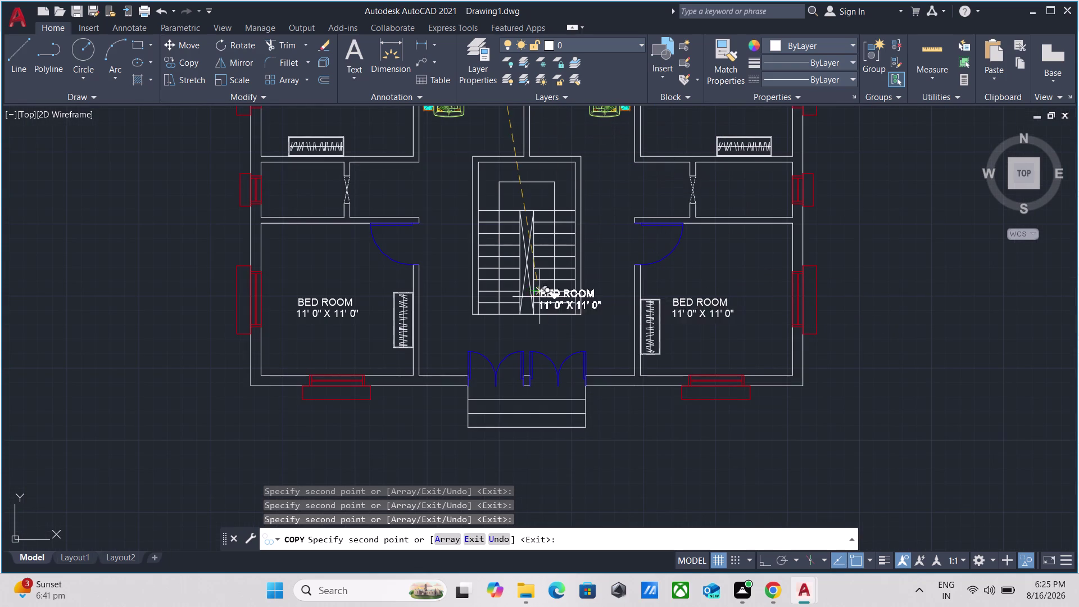
Place BED ROOM label copies in the left living room and above the stairs.
middle_drag(437, 155, 420, 271)
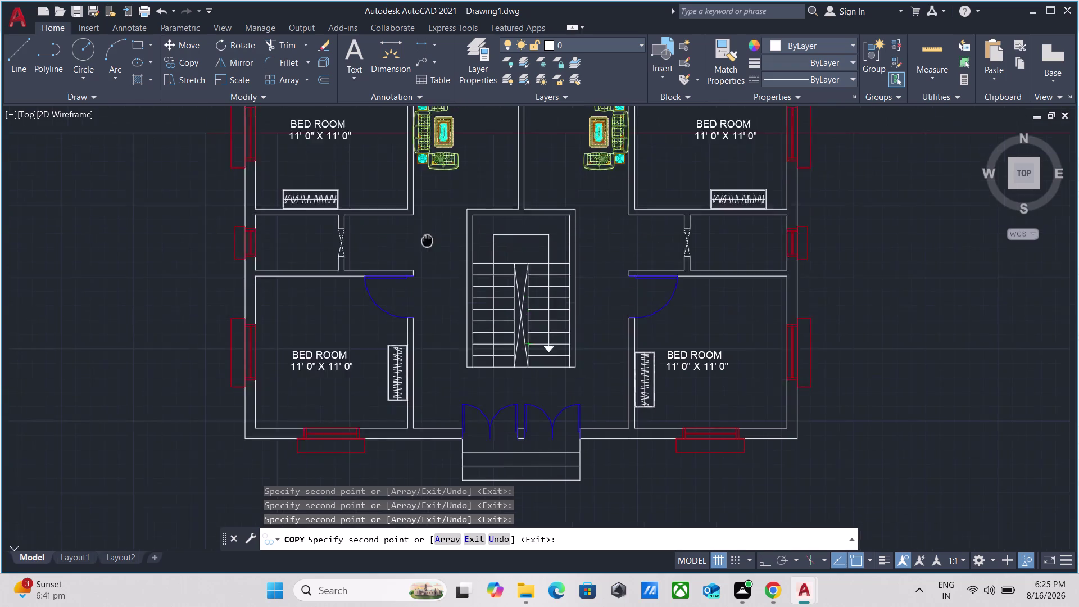
middle_drag(421, 271, 419, 364)
scroll(down, 3)
scroll(down, 3)
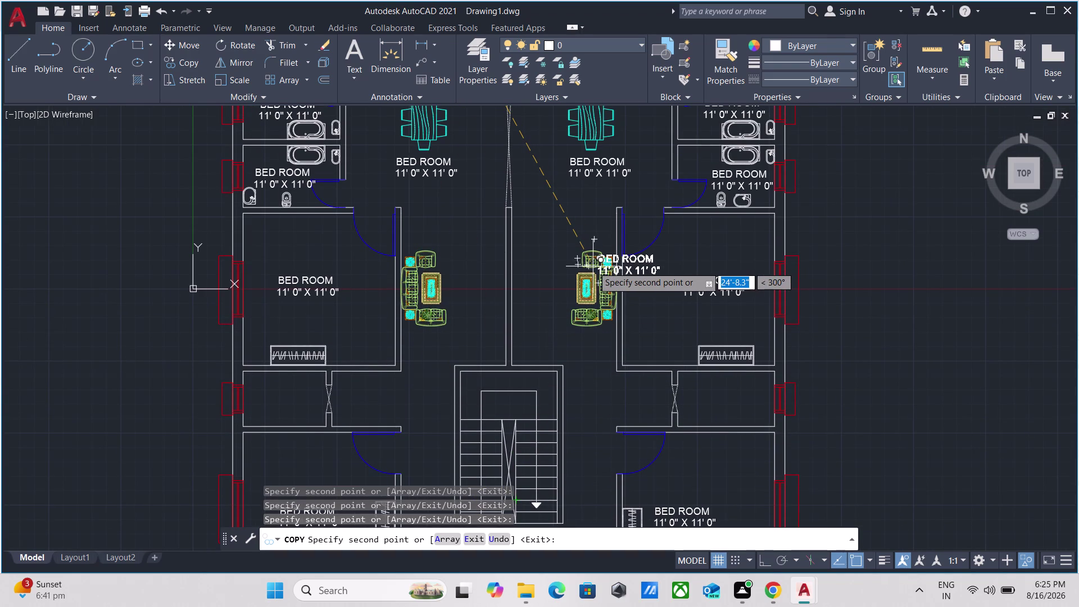
scroll(down, 3)
scroll(up, 3)
scroll(up, 3)
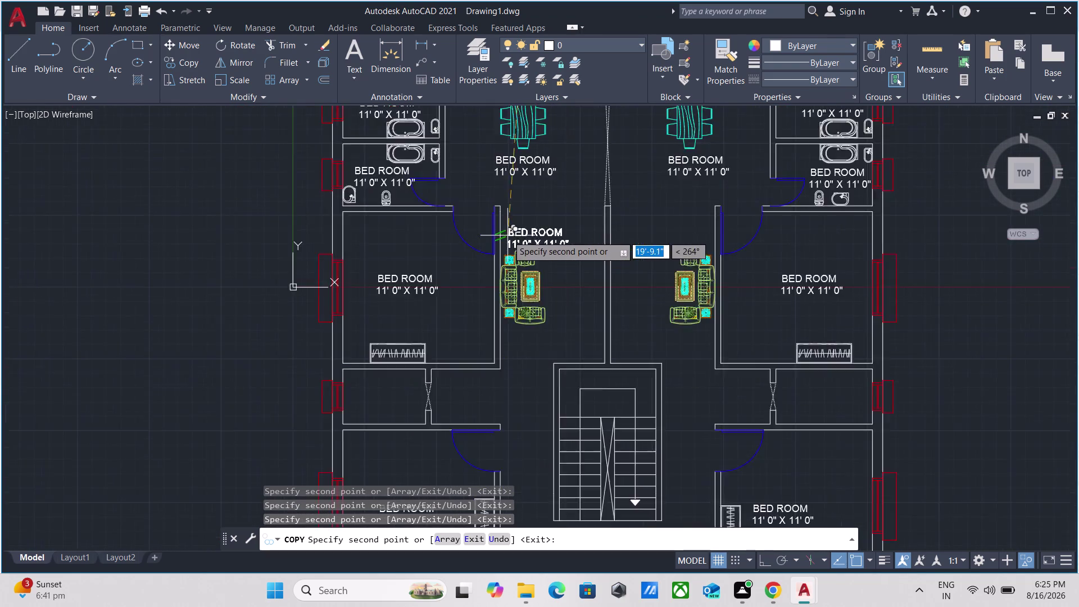
scroll(up, 3)
click(536, 226)
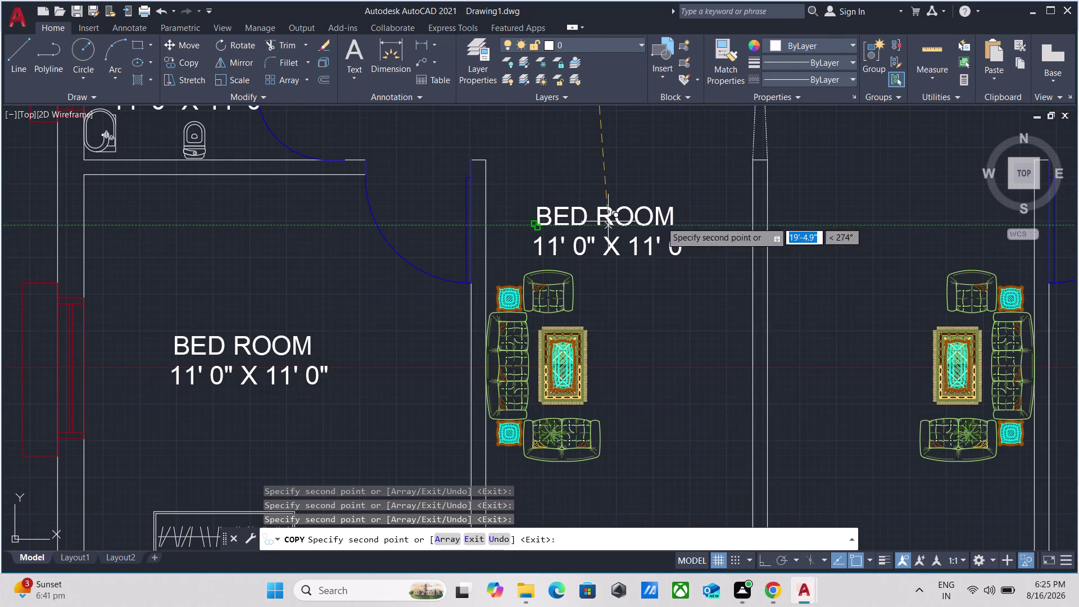
click(846, 228)
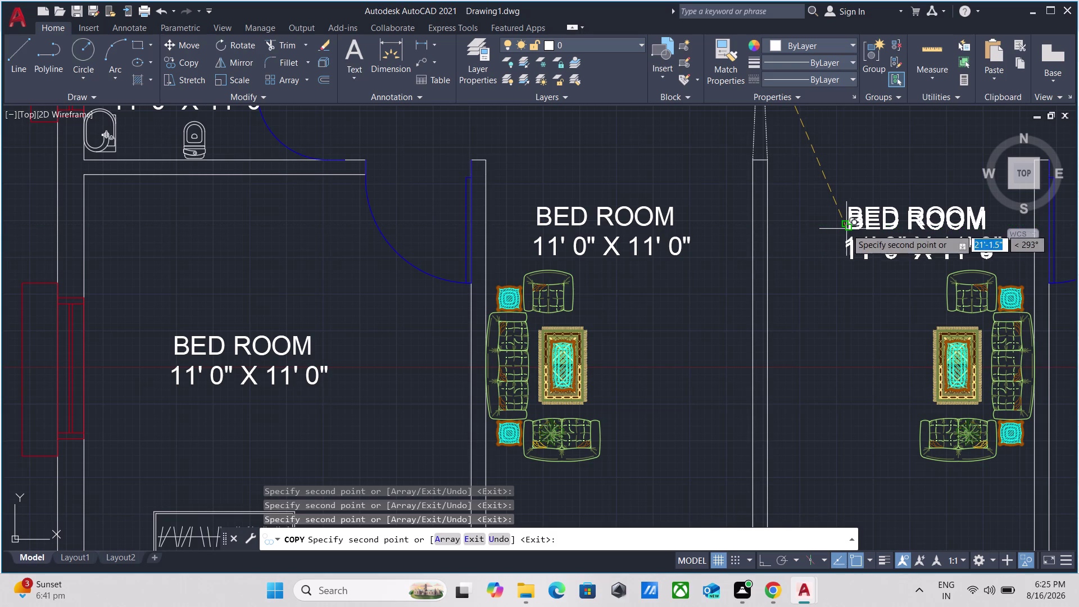
scroll(down, 3)
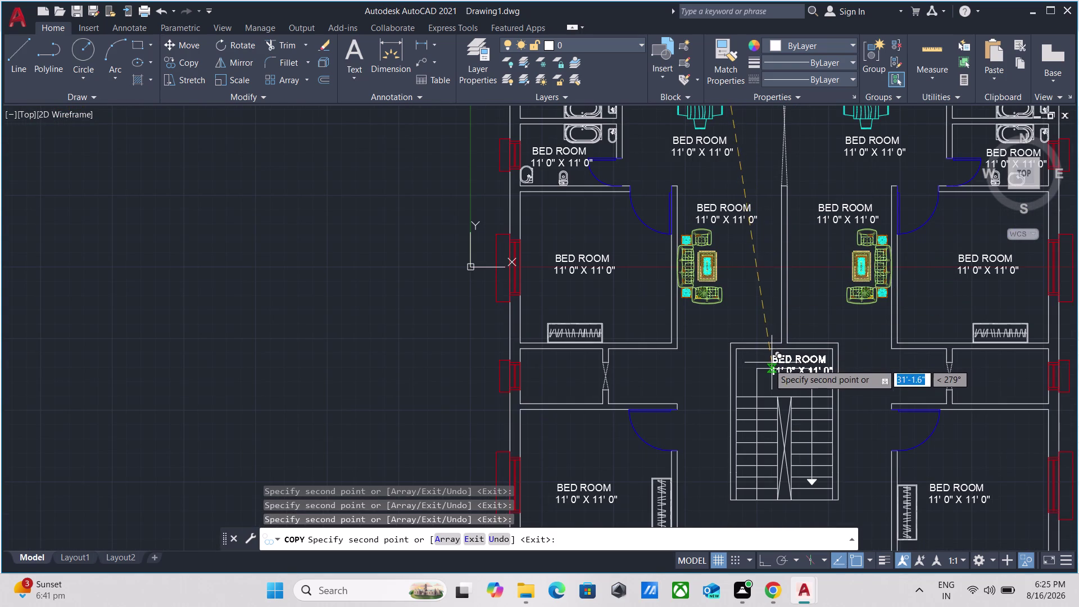
scroll(up, 3)
click(734, 364)
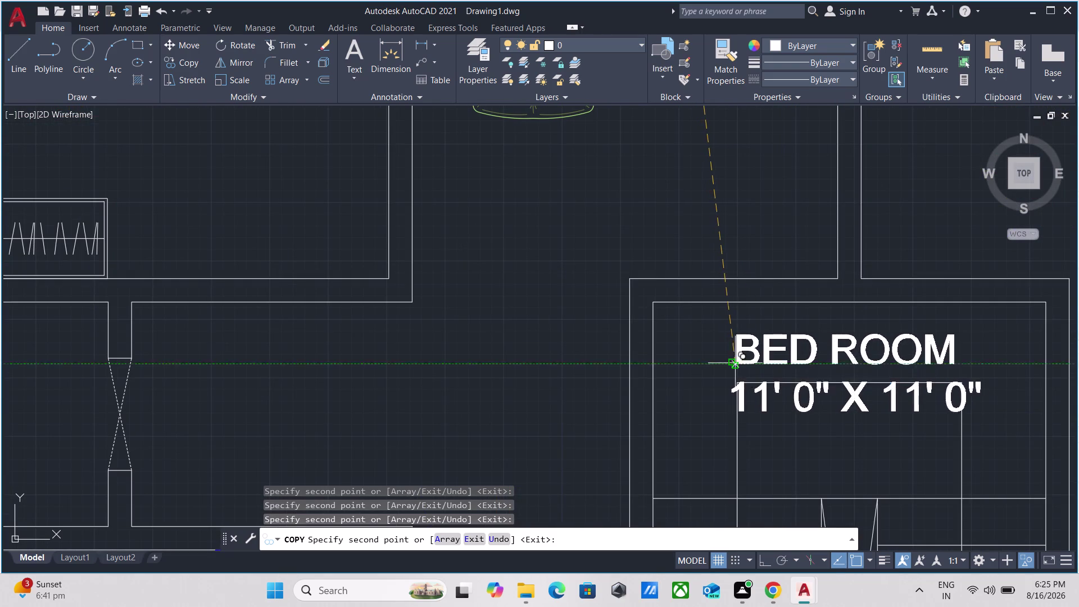
scroll(down, 3)
scroll(down, 3)
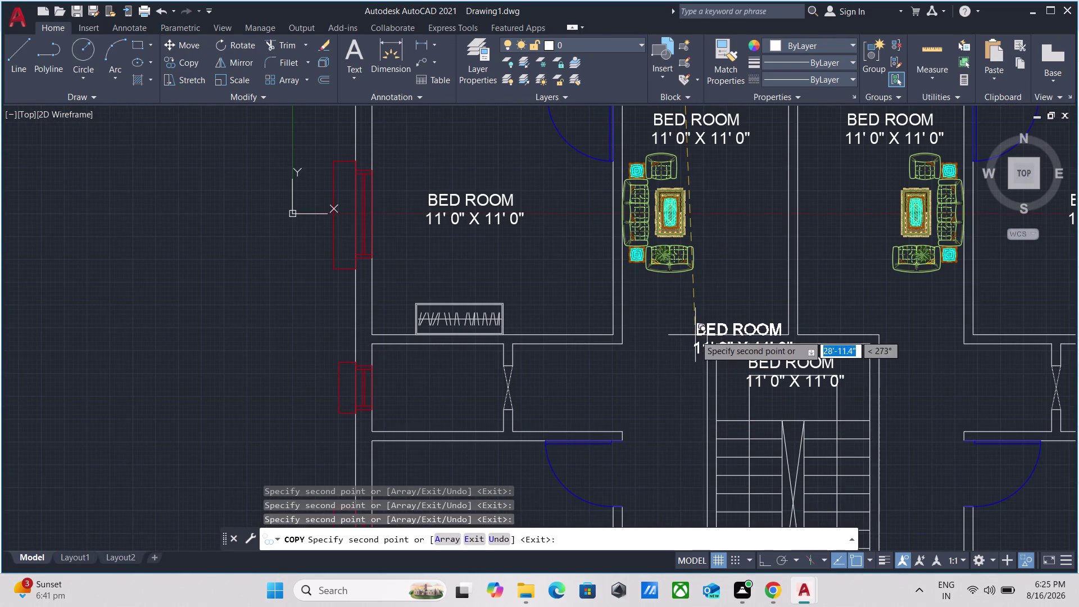
Label the small rooms of both apartments, then end the copy command.
middle_drag(621, 387, 655, 213)
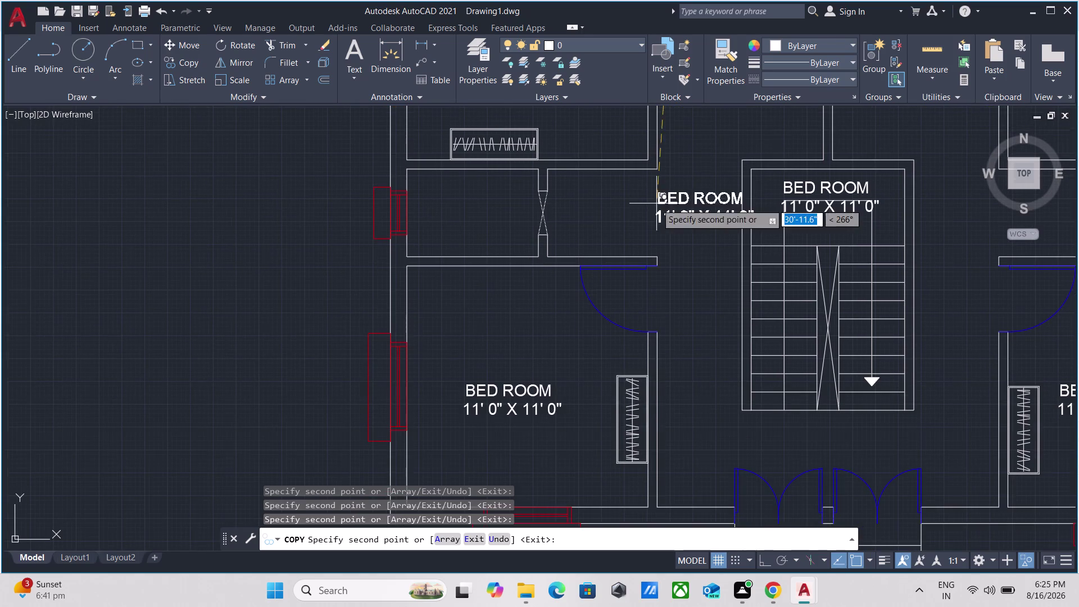
scroll(down, 3)
middle_drag(672, 307, 543, 234)
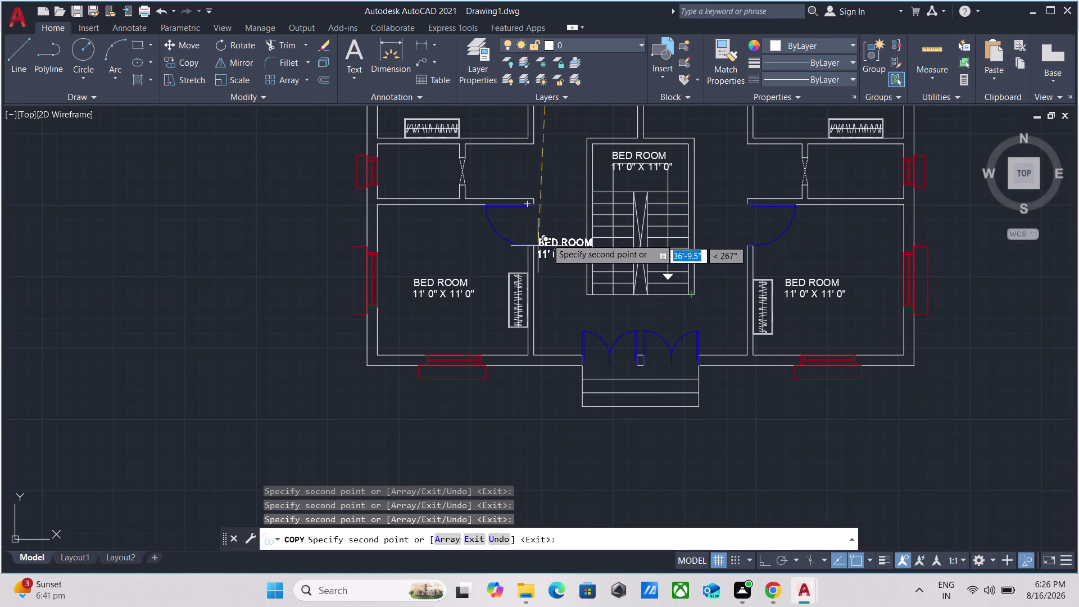
scroll(up, 3)
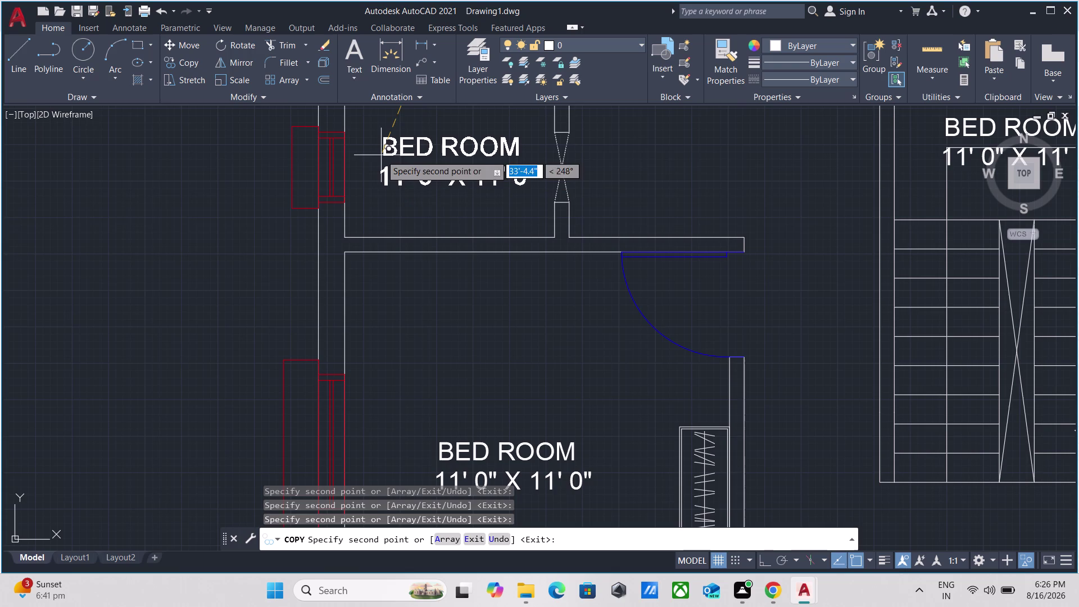
click(381, 155)
scroll(down, 3)
middle_drag(686, 165, 666, 167)
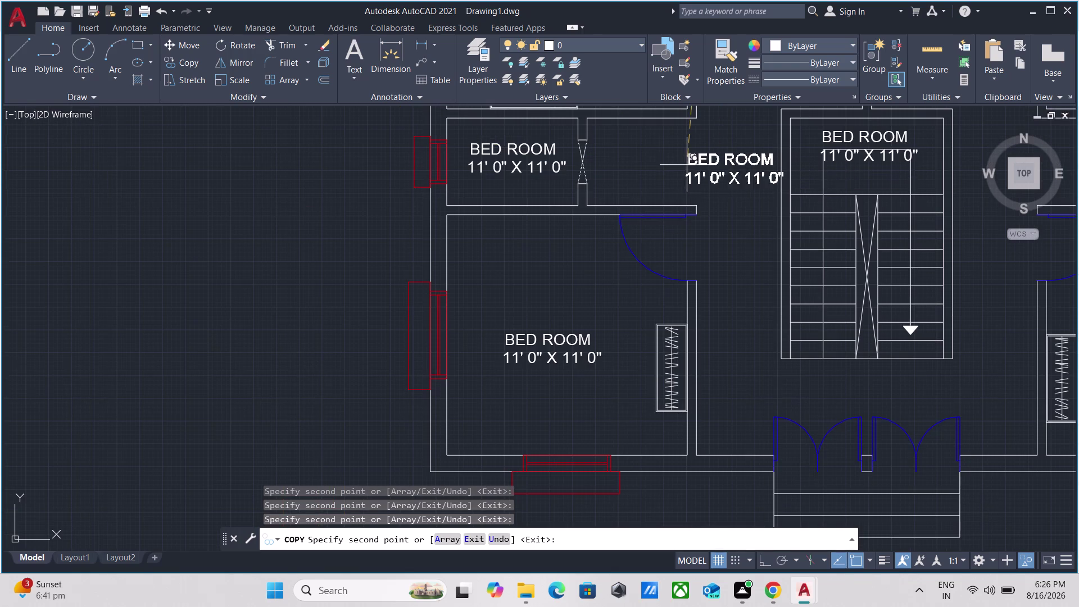
middle_drag(666, 167, 291, 217)
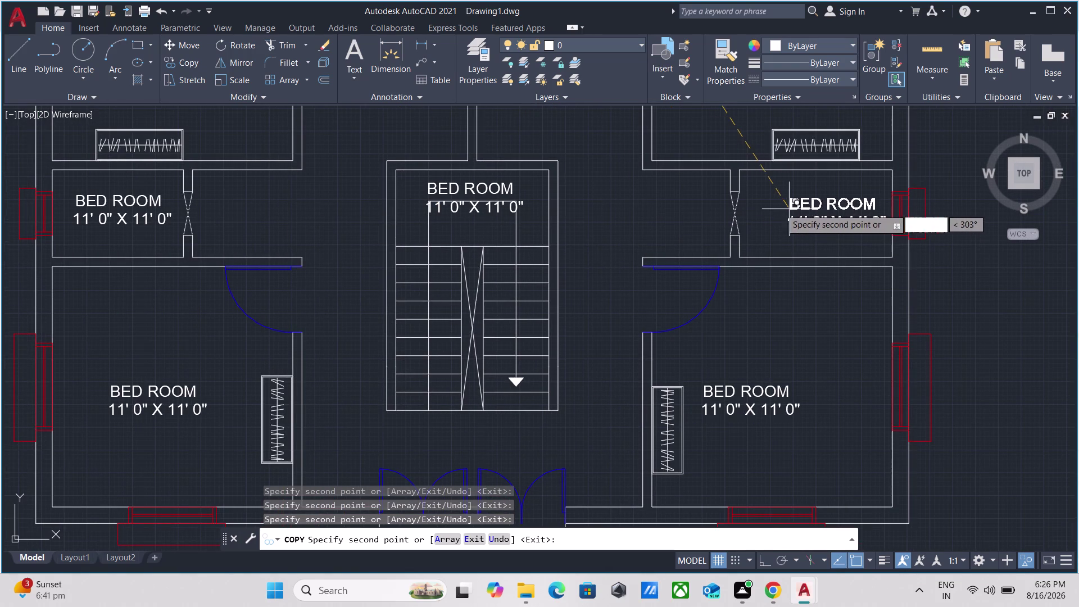
click(771, 211)
scroll(down, 3)
middle_drag(651, 129, 646, 131)
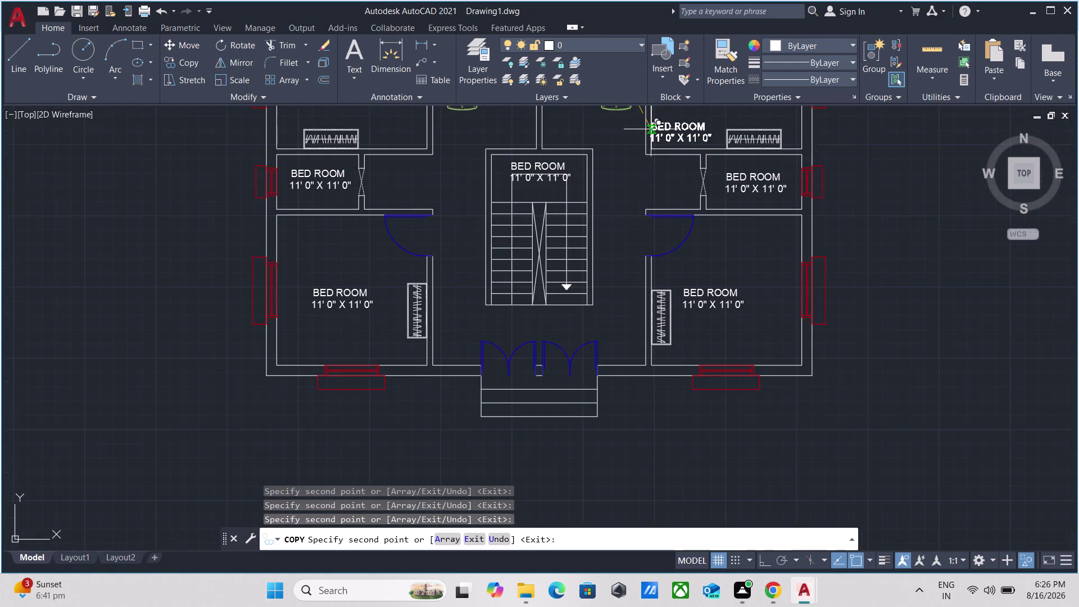
middle_drag(646, 131, 592, 273)
scroll(down, 3)
middle_drag(680, 174, 646, 232)
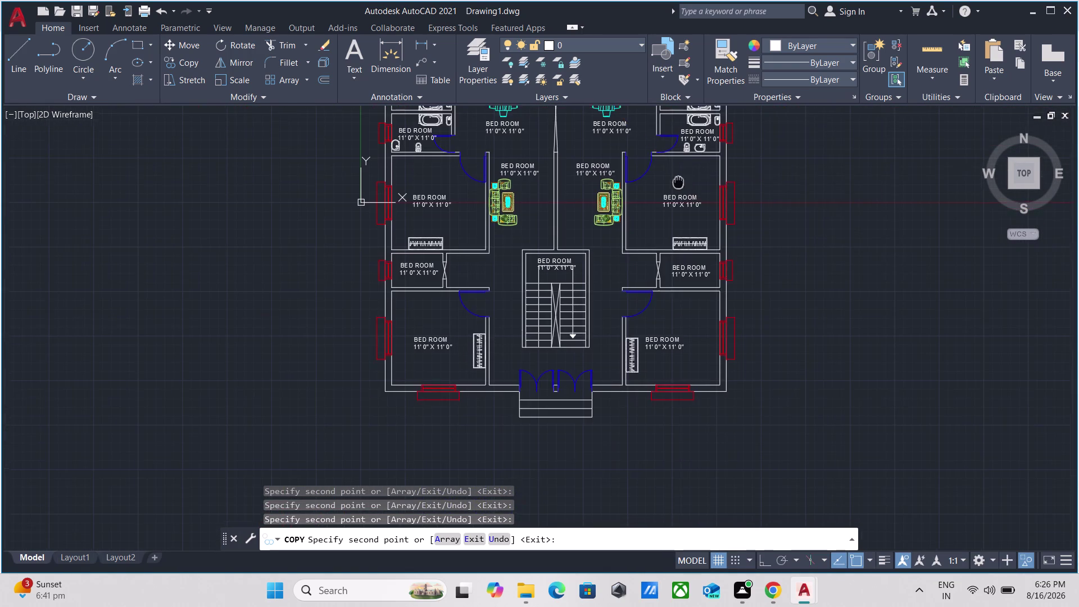
middle_drag(647, 233, 623, 281)
scroll(up, 3)
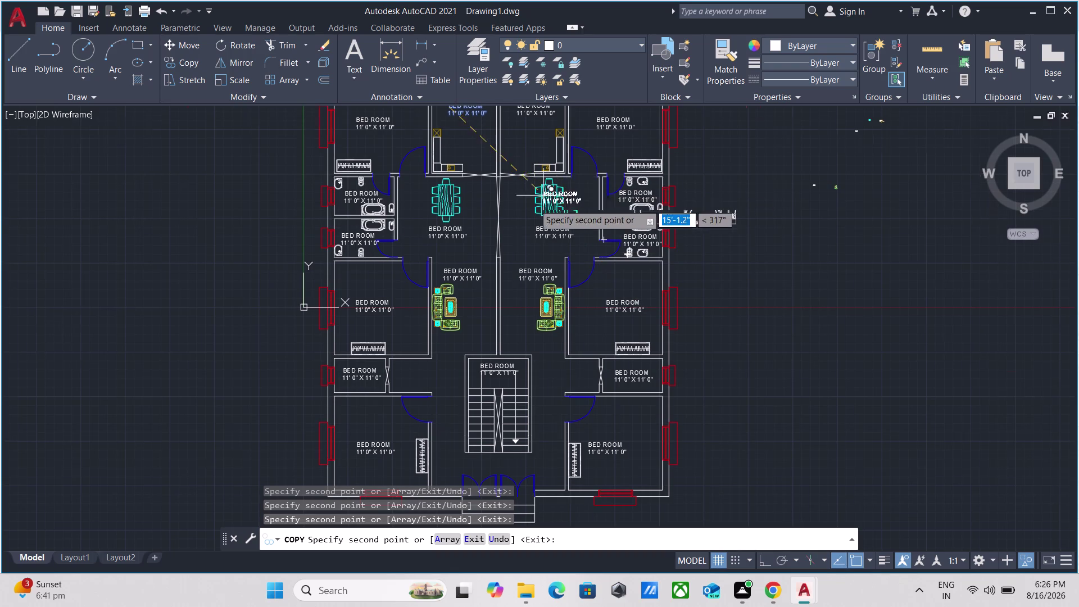
scroll(up, 3)
scroll(down, 3)
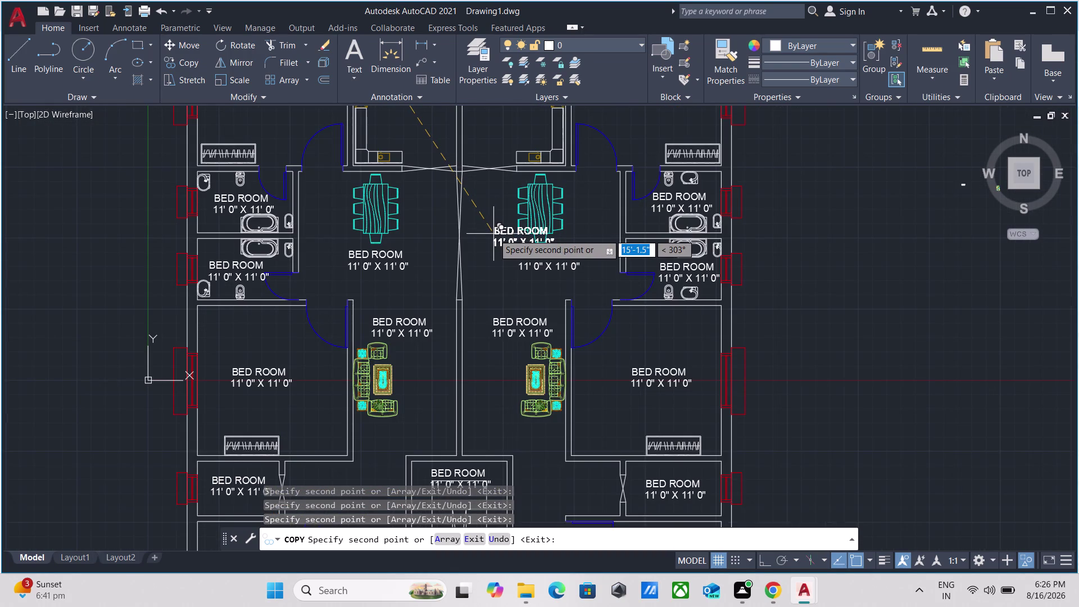
key(Escape)
middle_drag(385, 200, 368, 366)
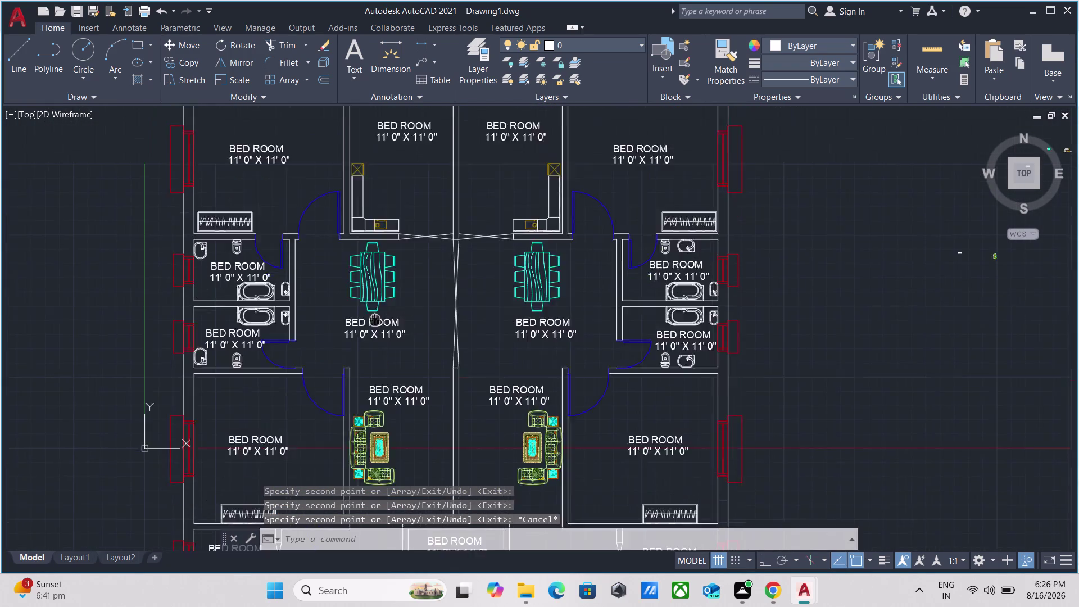
Zoom to the top-left bedroom and start repeating linear dimensions with MULTIPLE and DLI.
middle_drag(369, 365, 368, 376)
scroll(up, 3)
scroll(down, 3)
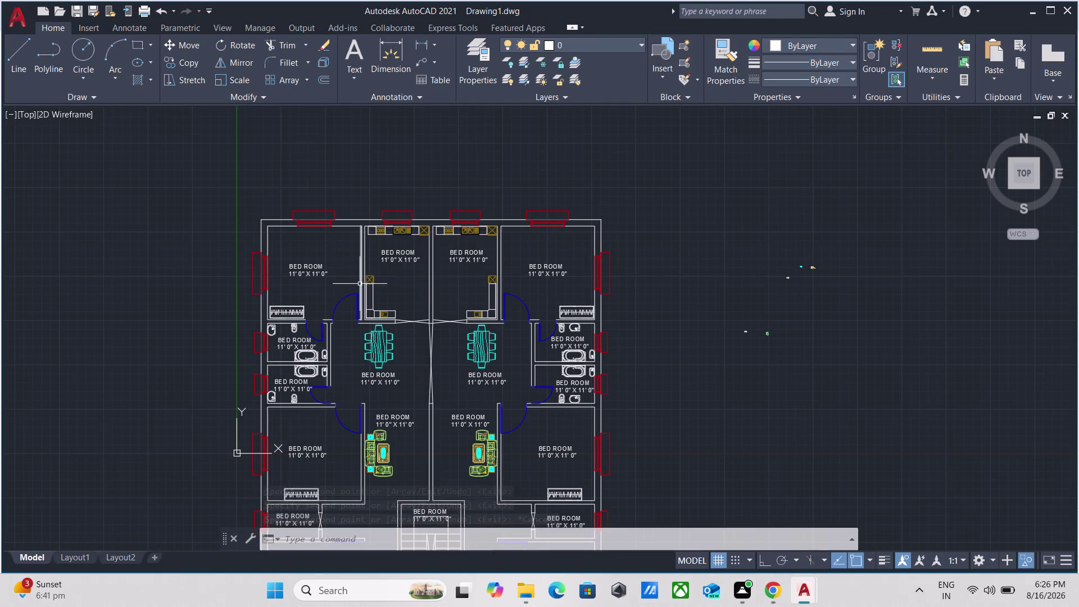
scroll(up, 3)
middle_drag(324, 267, 385, 274)
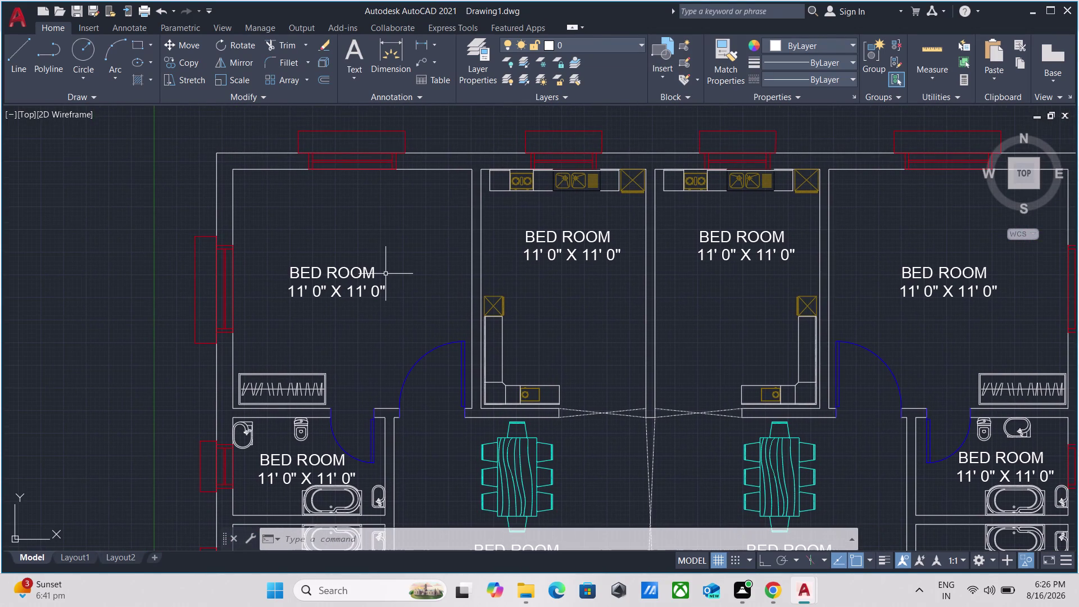
text(MU)
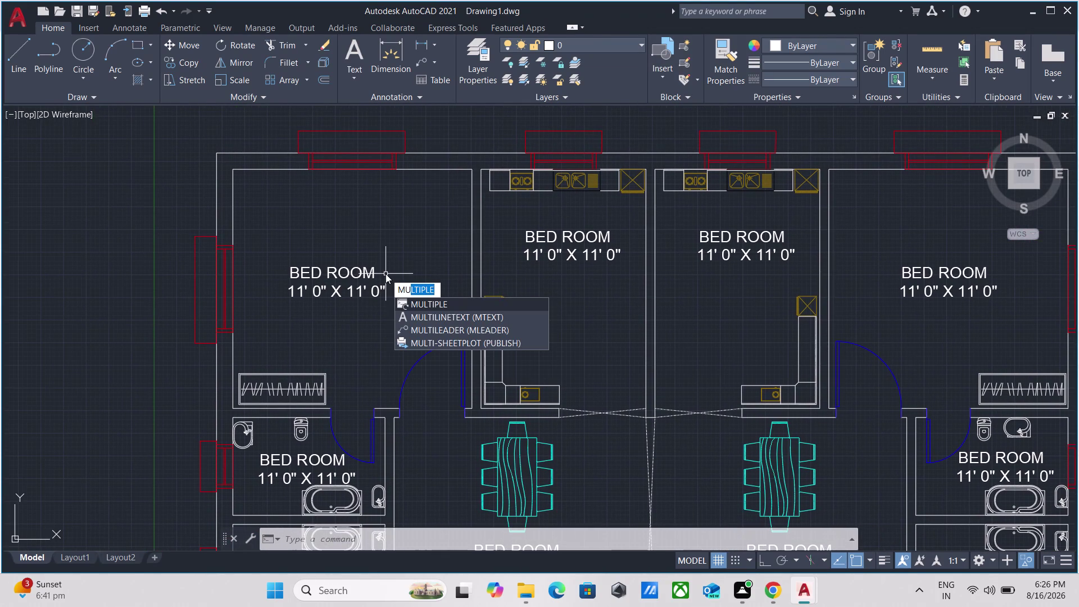
key(Return)
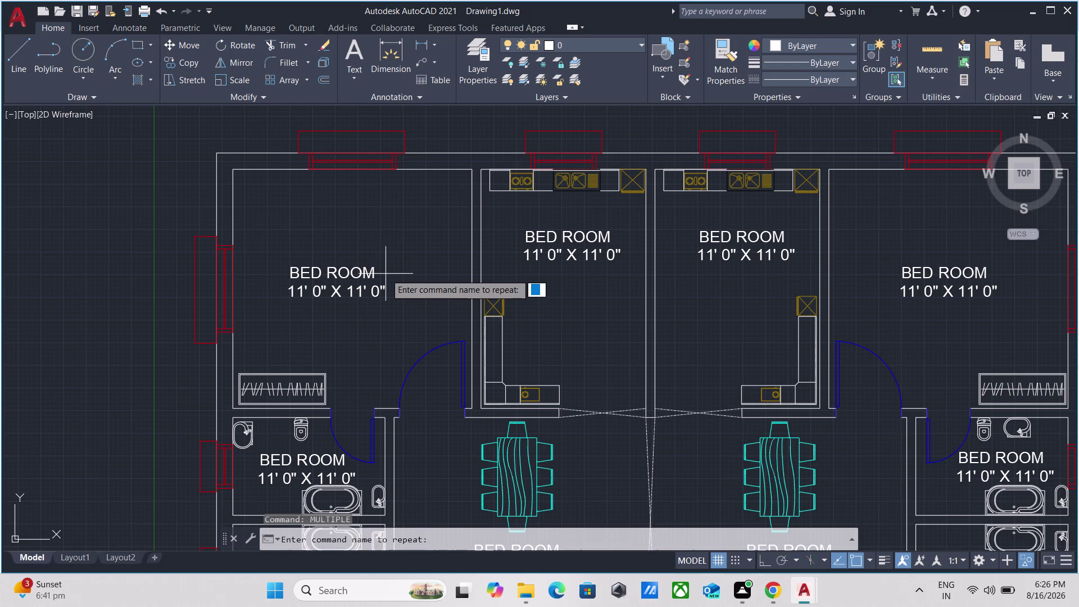
text(DLI)
key(Return)
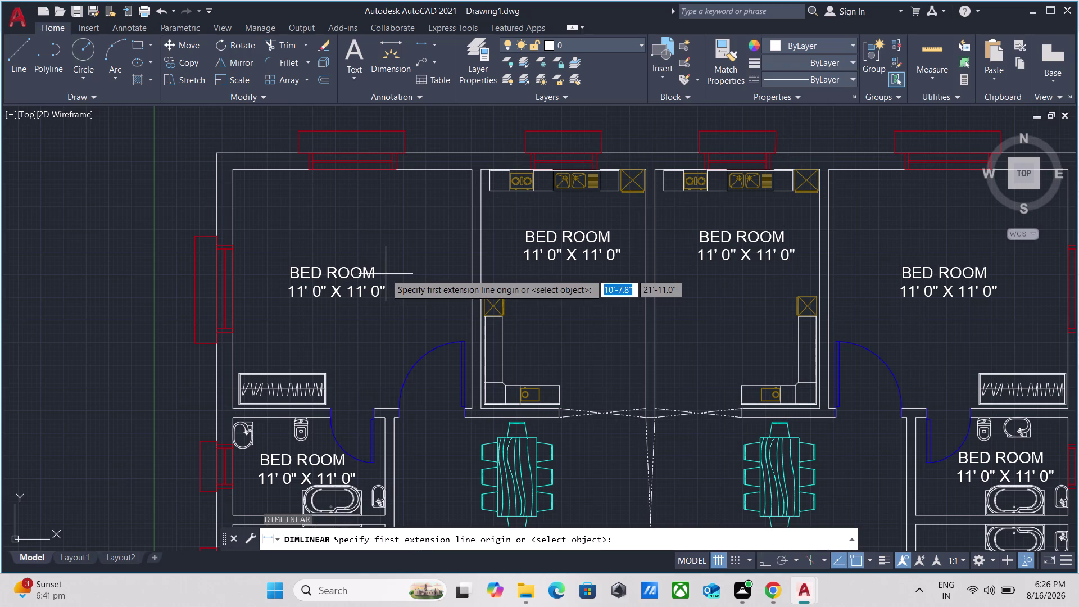
Add the bedroom's 11' vertical dimension from top wall to lower wall, with Ortho on.
click(407, 168)
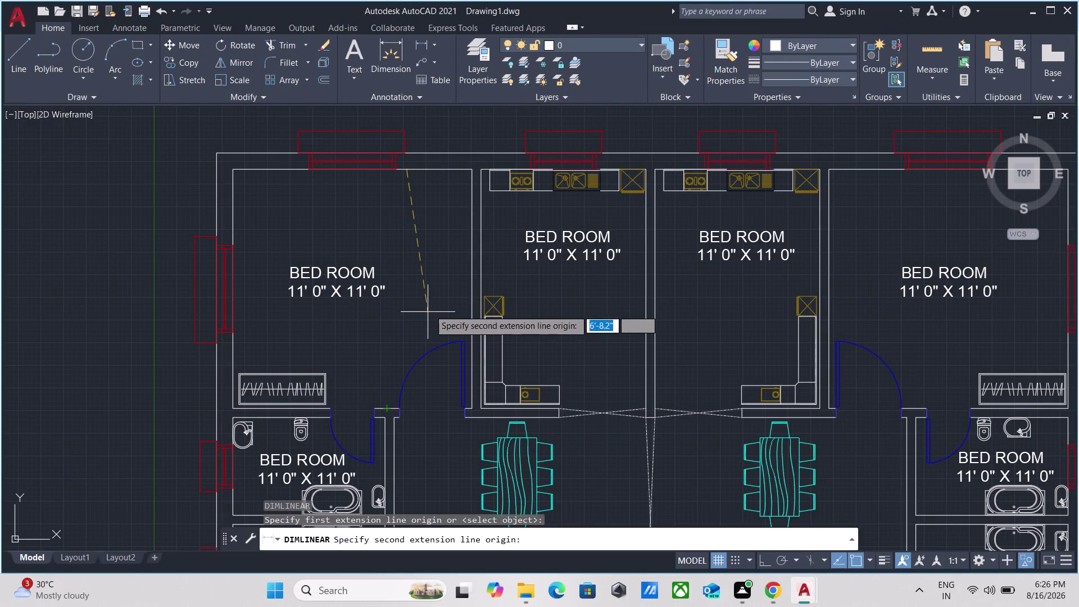
key(F8)
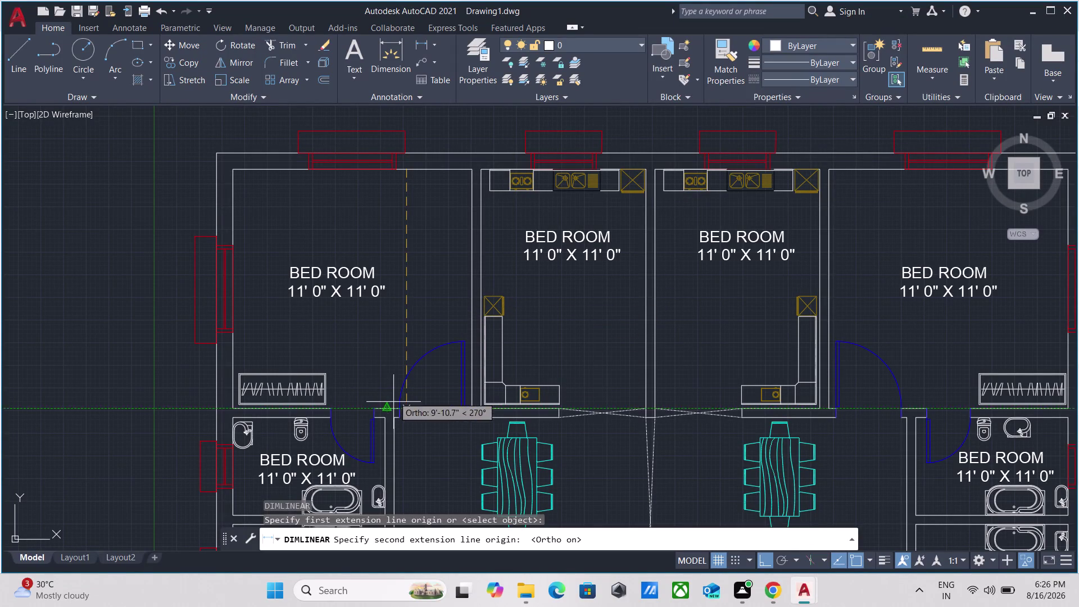
click(391, 406)
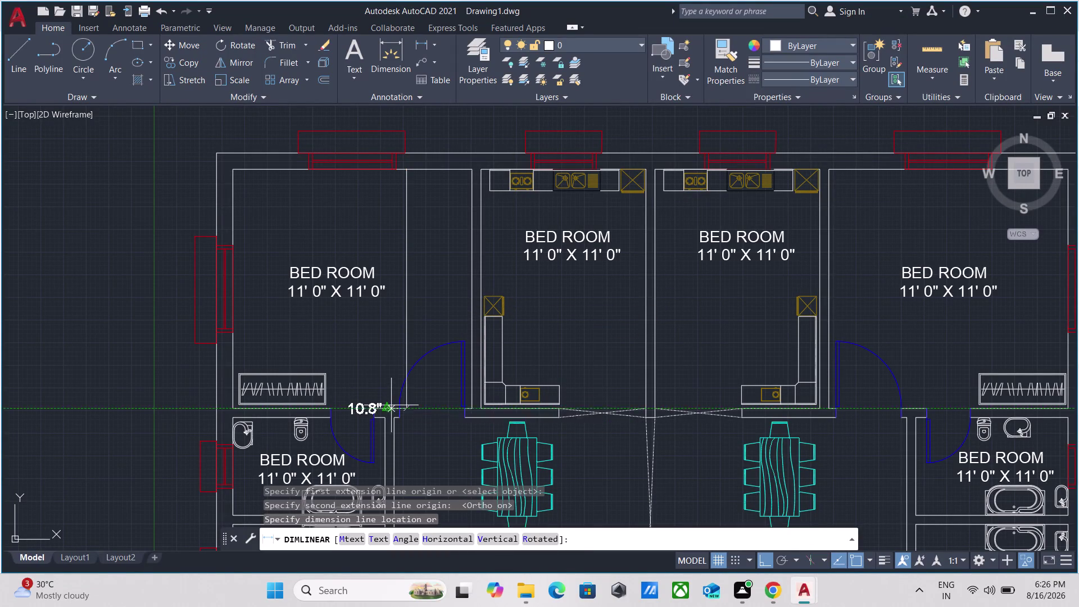
scroll(up, 3)
scroll(up, 3)
scroll(down, 3)
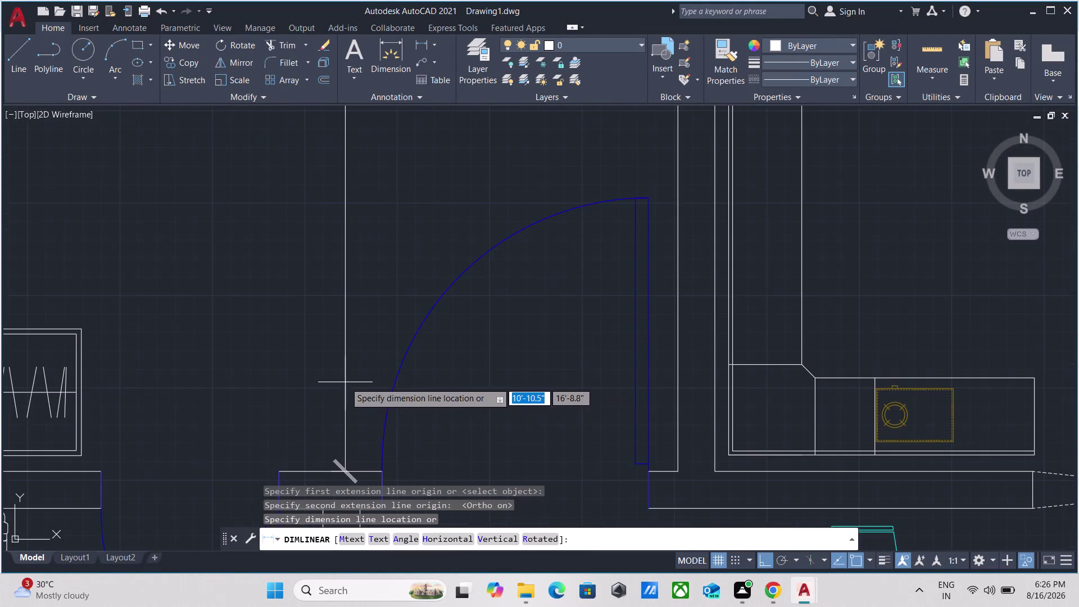
scroll(down, 3)
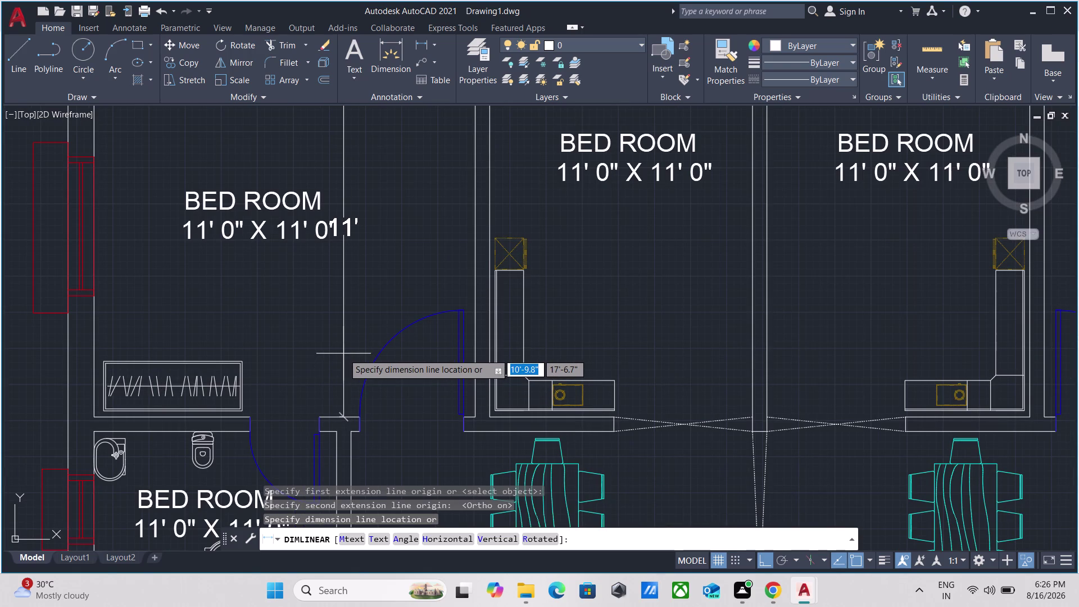
click(341, 354)
Dimension the bedroom's 11' width along its top wall from the top-left corner.
scroll(down, 3)
middle_drag(416, 222, 395, 361)
scroll(up, 3)
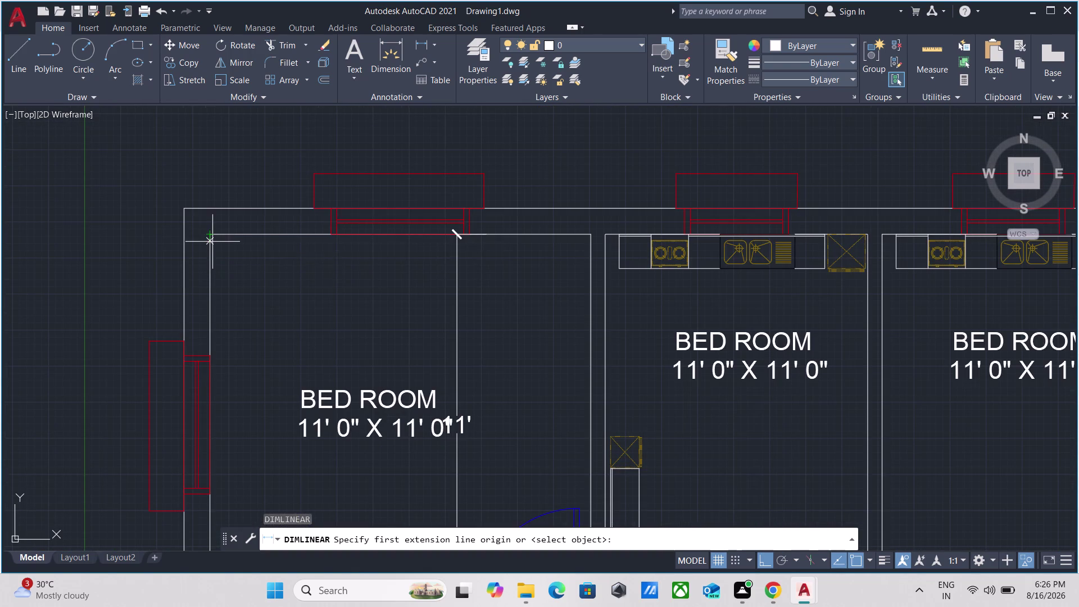
click(212, 255)
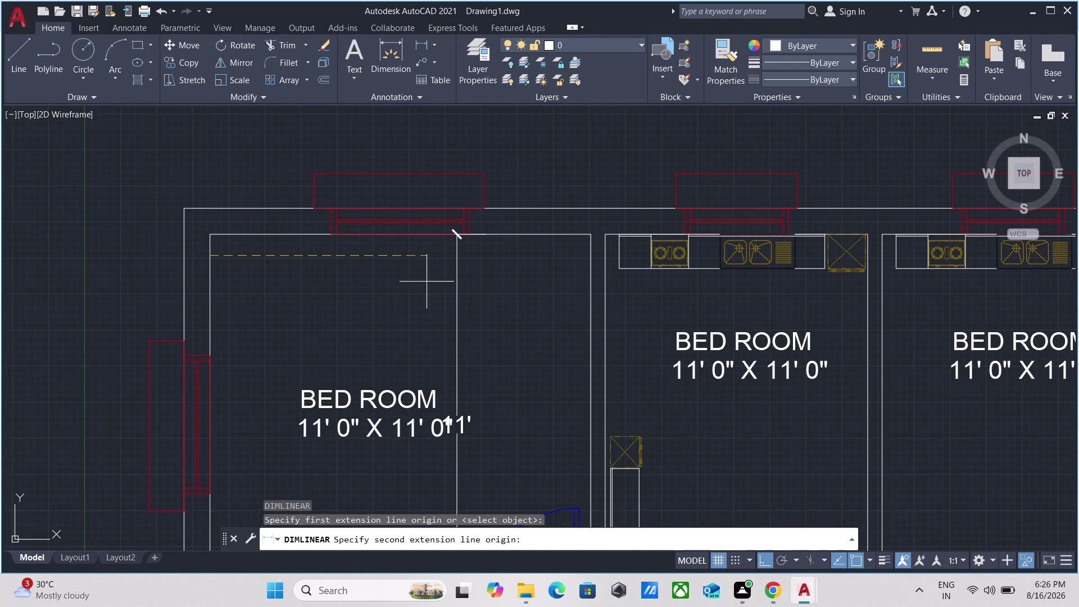
click(590, 256)
click(587, 263)
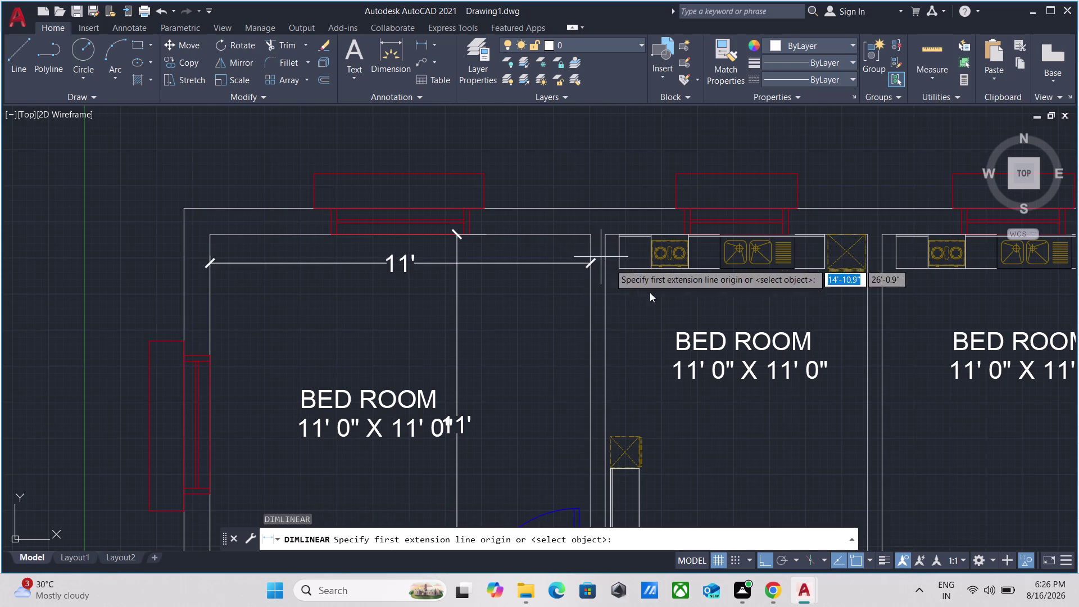
Dimension the neighbouring bedroom's 7'-7.0" width between its two walls.
scroll(down, 3)
middle_drag(675, 337, 455, 268)
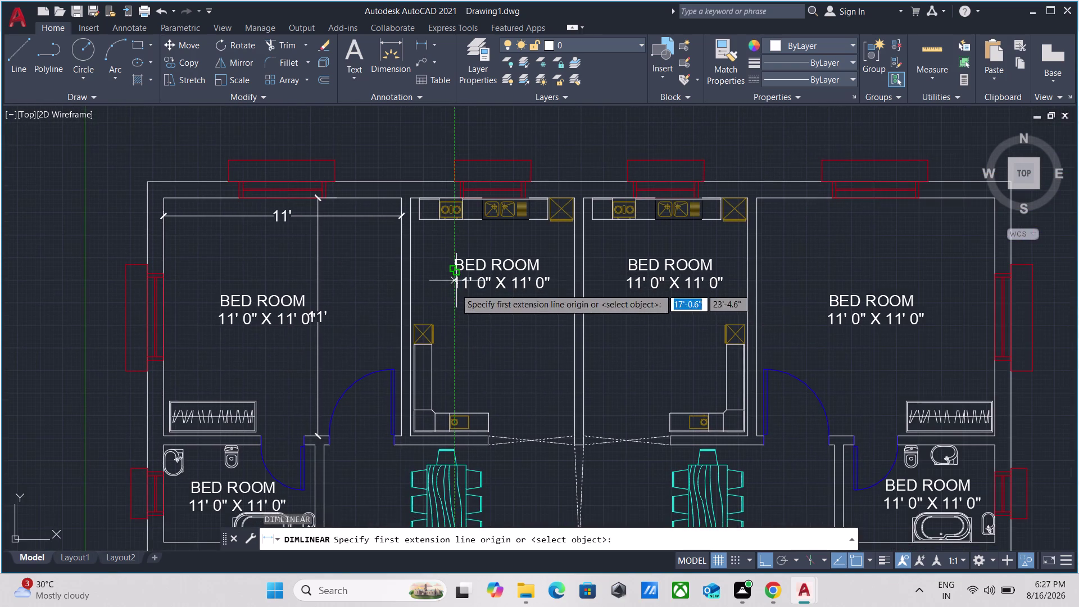
scroll(up, 3)
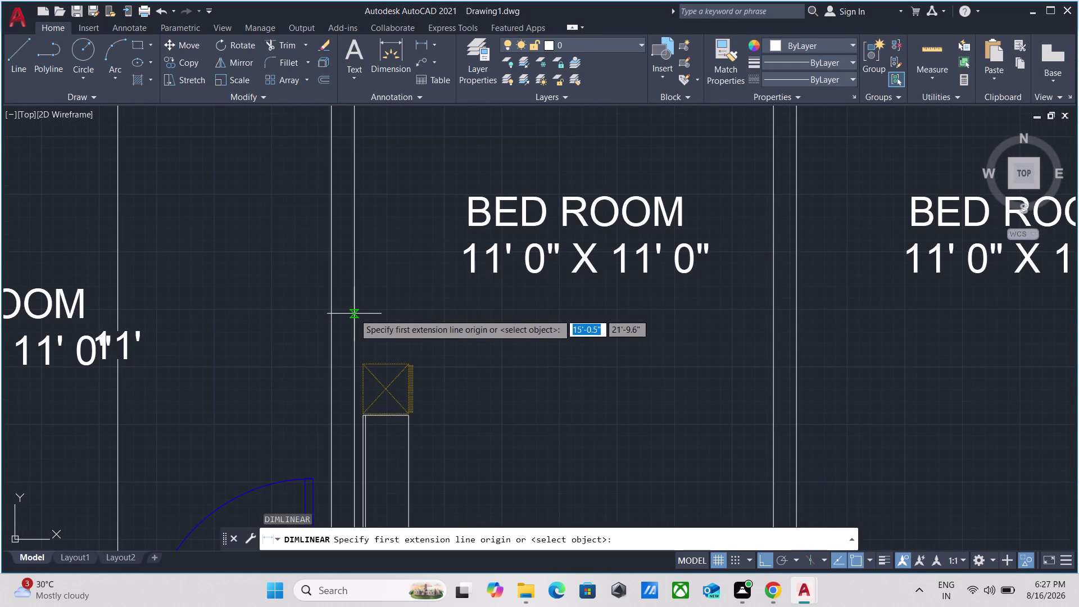
click(354, 313)
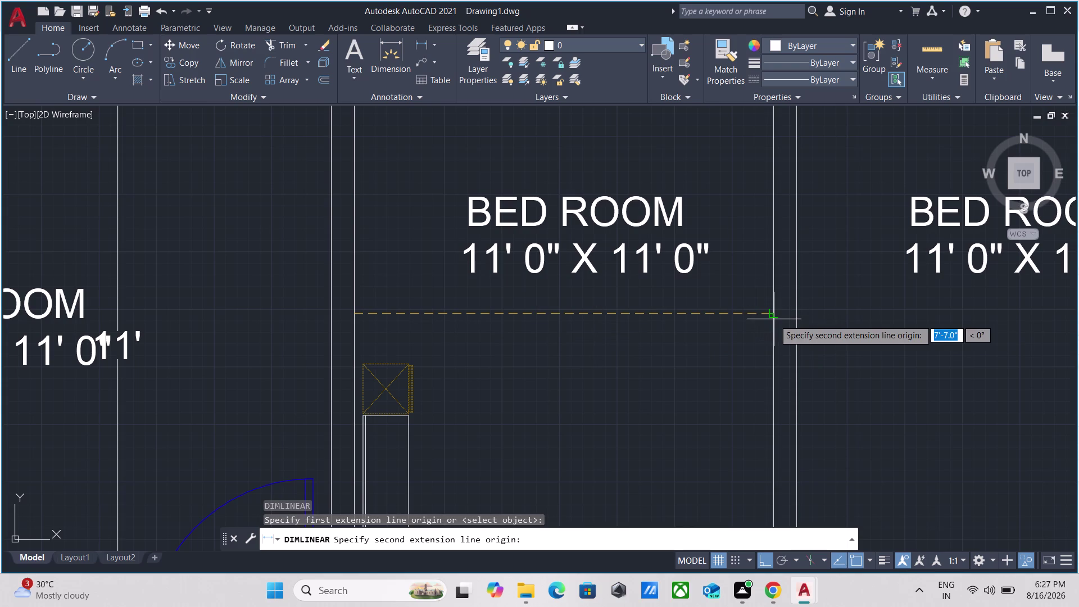
click(774, 318)
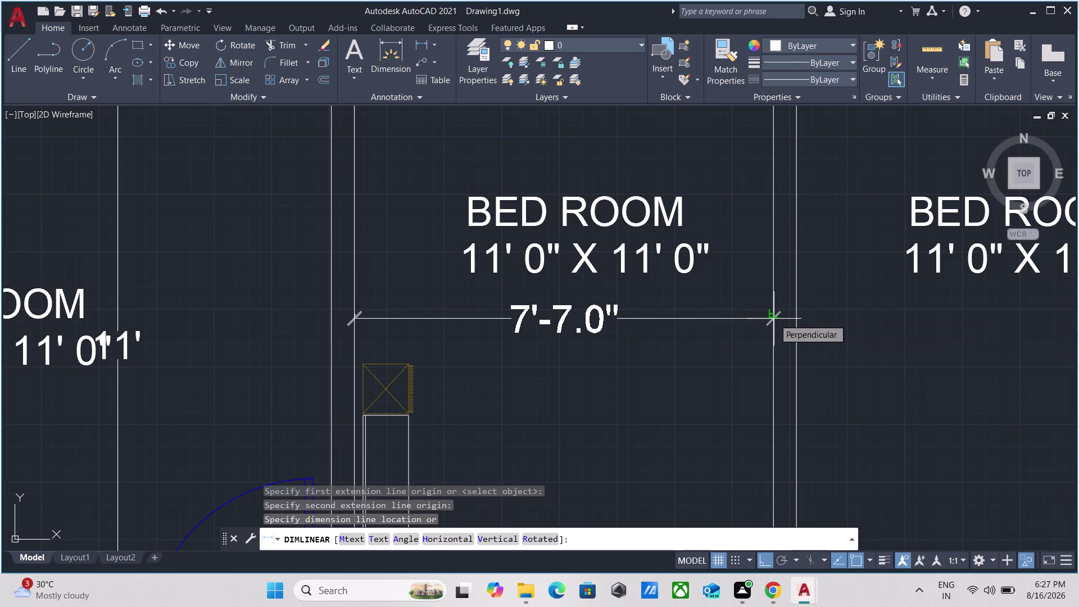
click(774, 318)
scroll(down, 3)
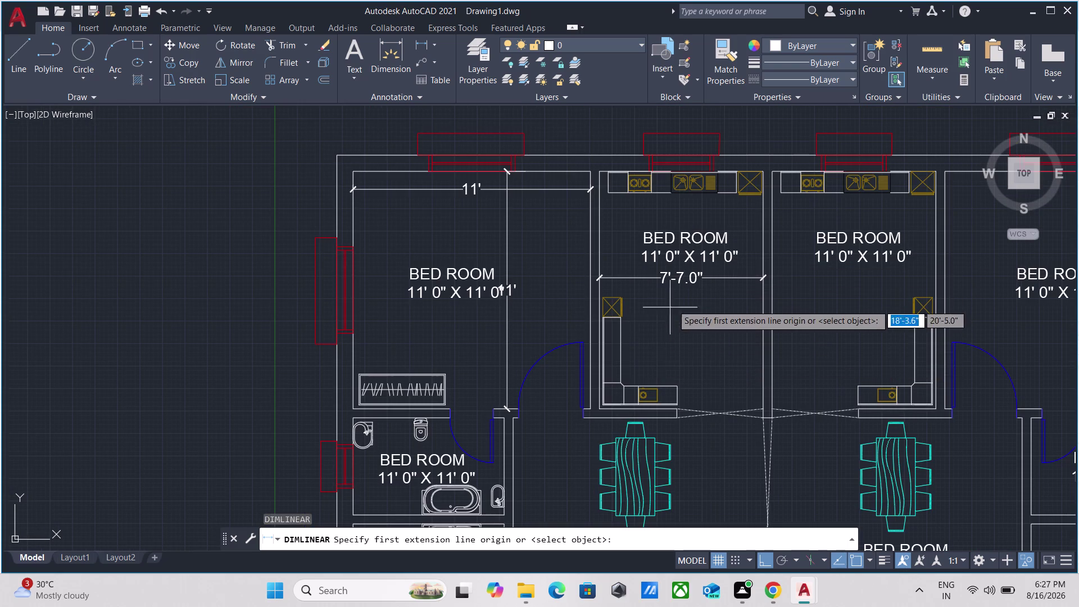
scroll(up, 3)
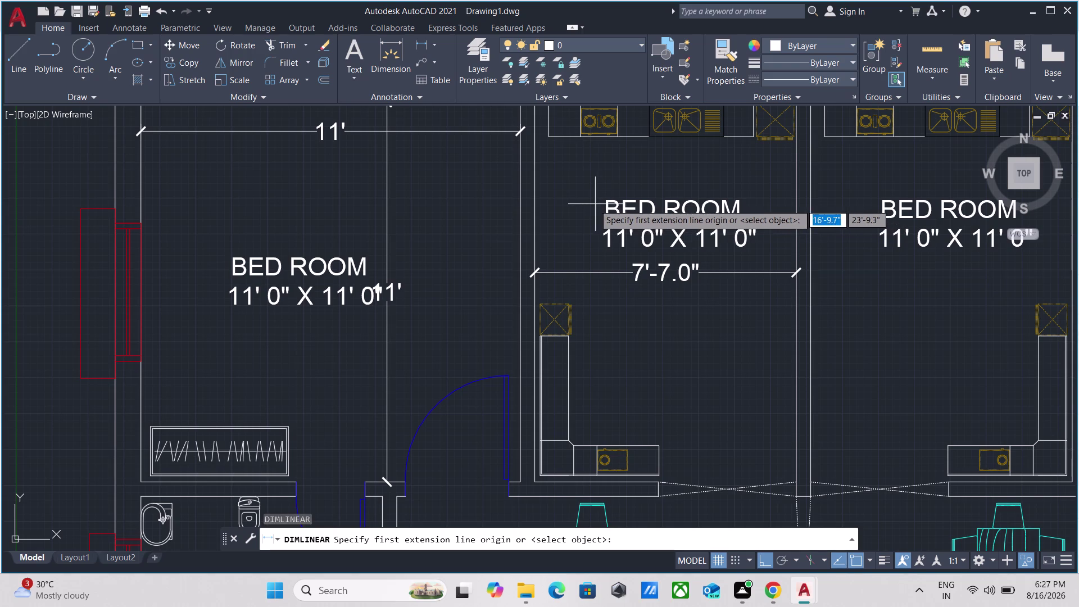
middle_drag(583, 205, 566, 347)
scroll(up, 3)
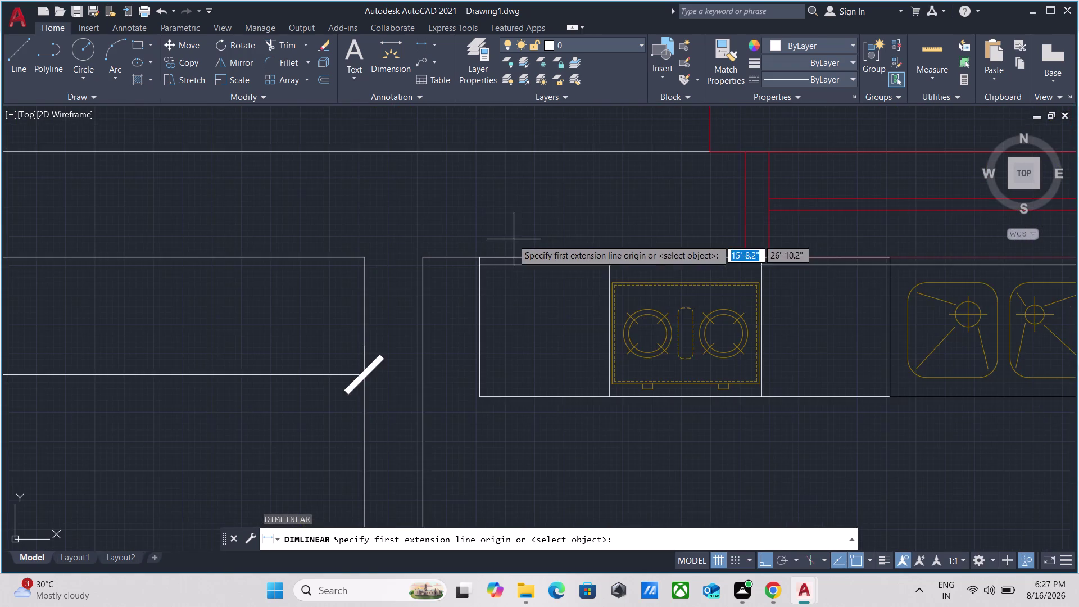
scroll(up, 3)
scroll(up, 3)
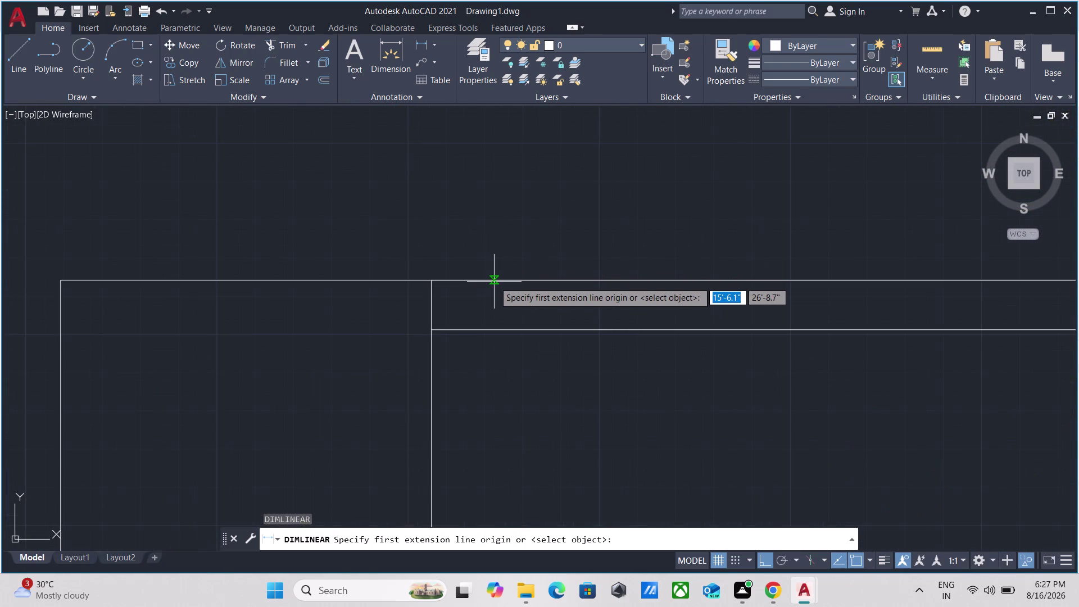
click(495, 278)
scroll(down, 3)
scroll(down, 3)
middle_drag(506, 474, 510, 457)
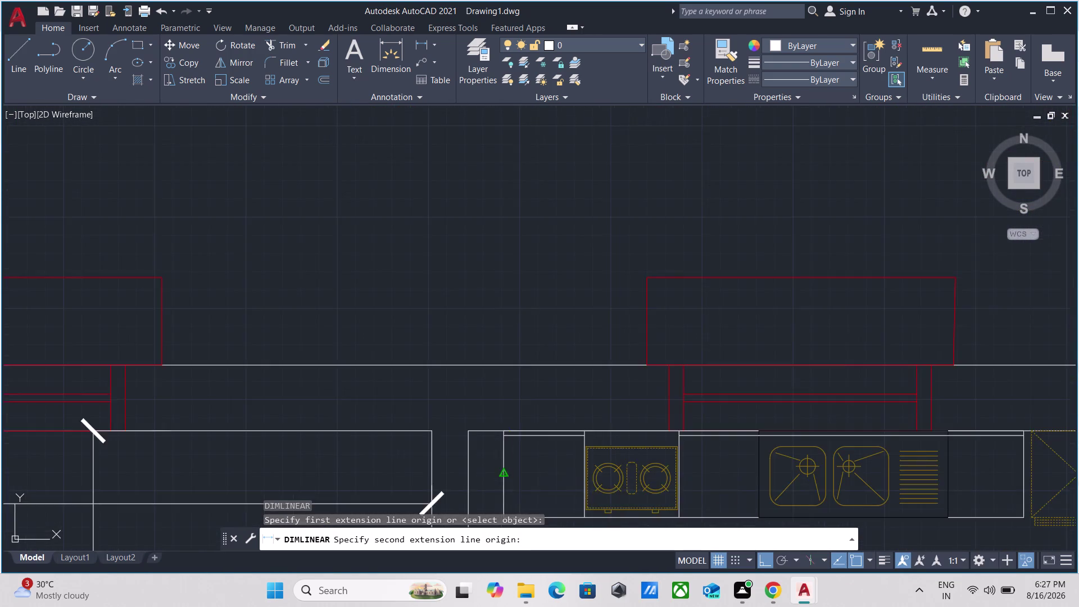
middle_drag(509, 458, 654, 90)
scroll(down, 3)
middle_drag(644, 413, 750, 93)
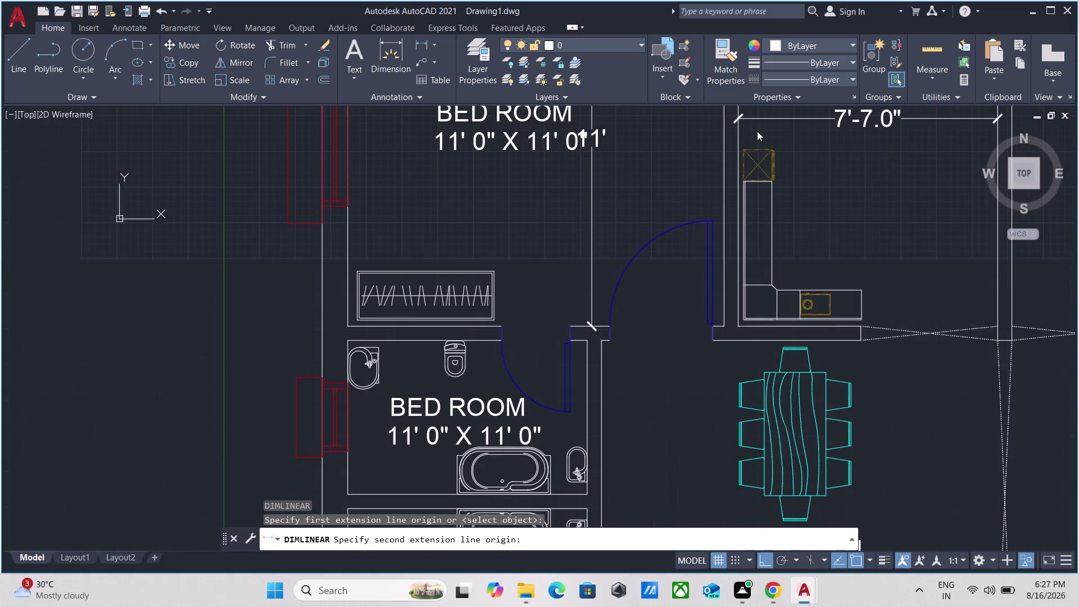
scroll(up, 3)
scroll(up, 3)
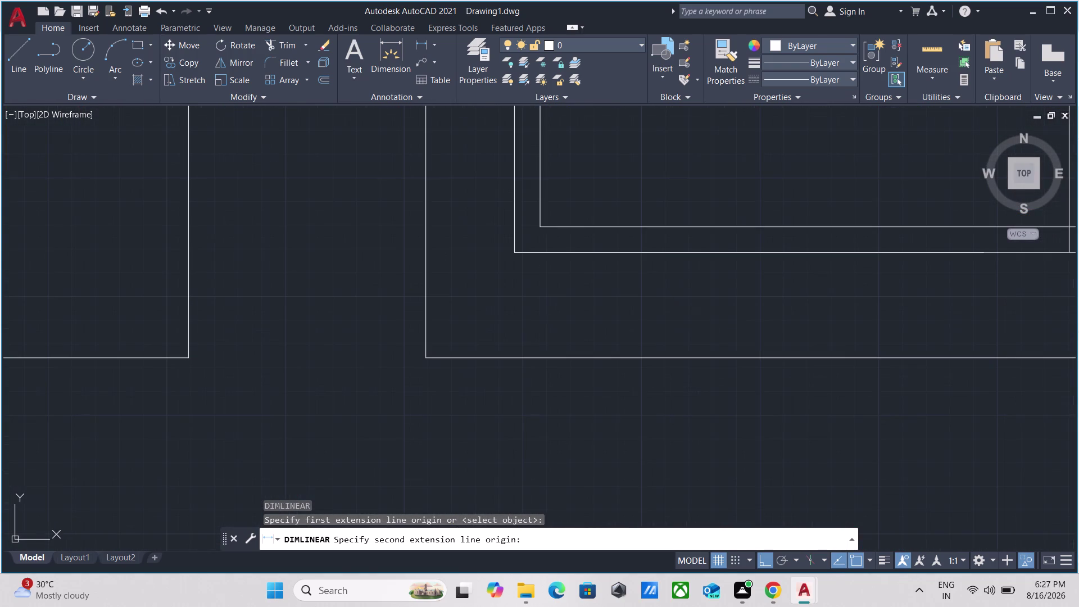
click(695, 250)
scroll(down, 3)
scroll(down, 3)
scroll(down, 3)
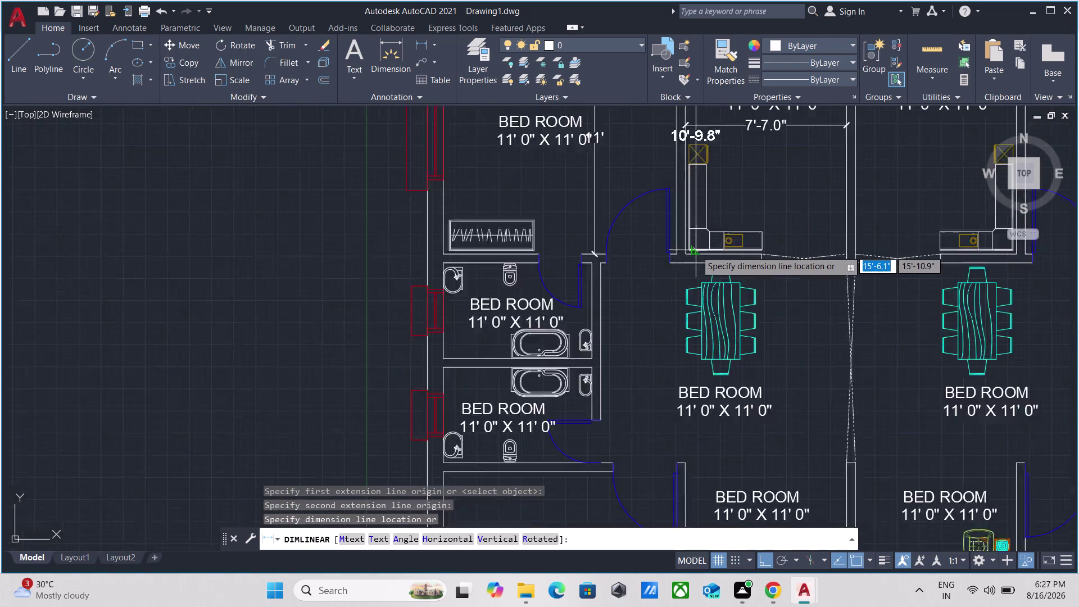
scroll(up, 3)
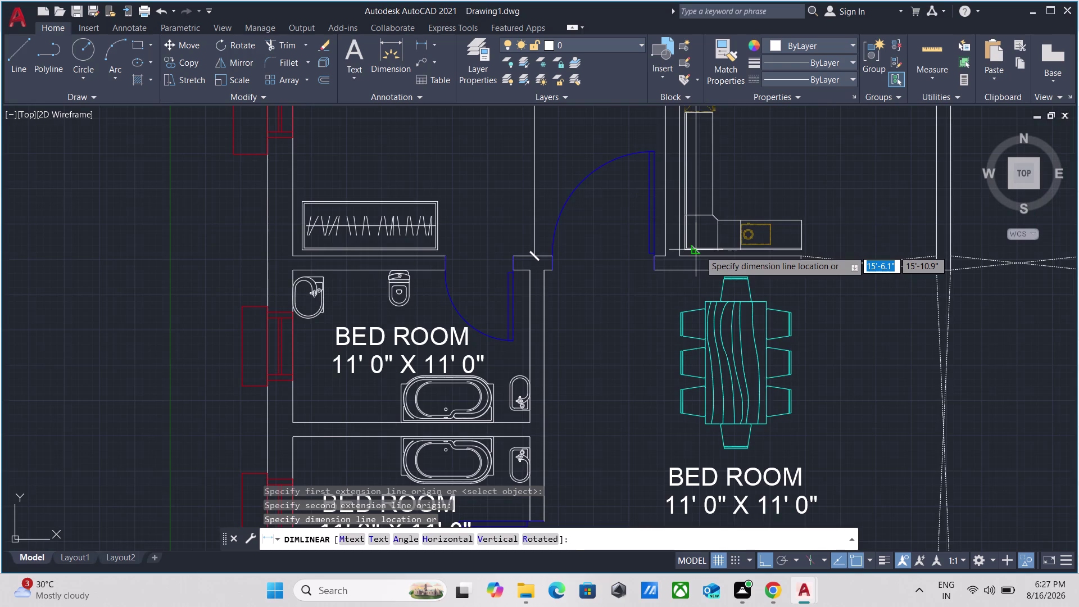
scroll(up, 3)
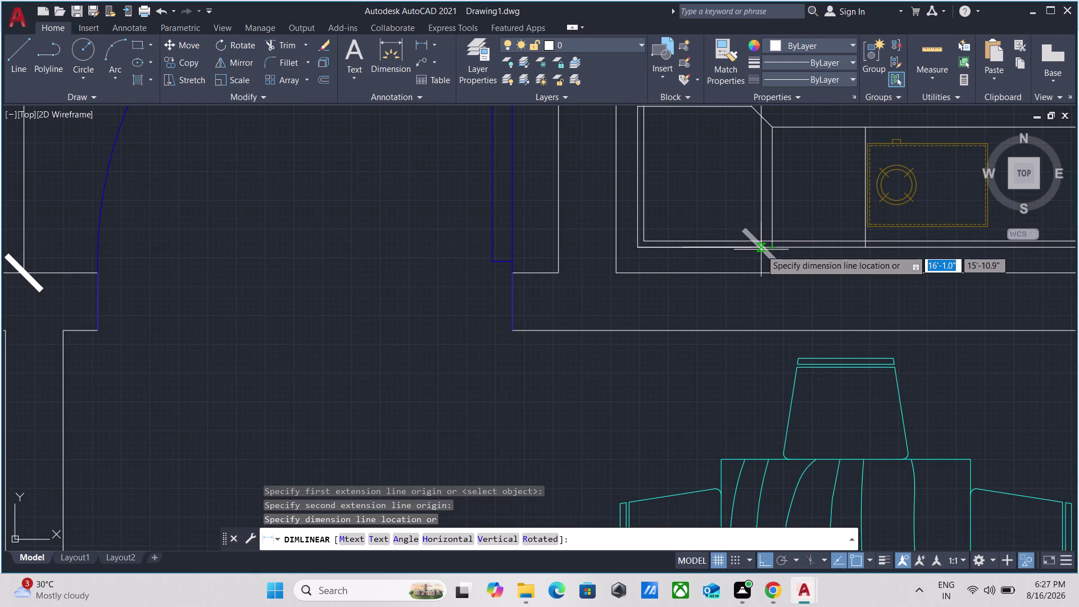
key(Escape)
scroll(down, 3)
middle_drag(760, 247, 404, 317)
scroll(down, 3)
middle_drag(476, 232, 435, 307)
scroll(up, 3)
scroll(down, 3)
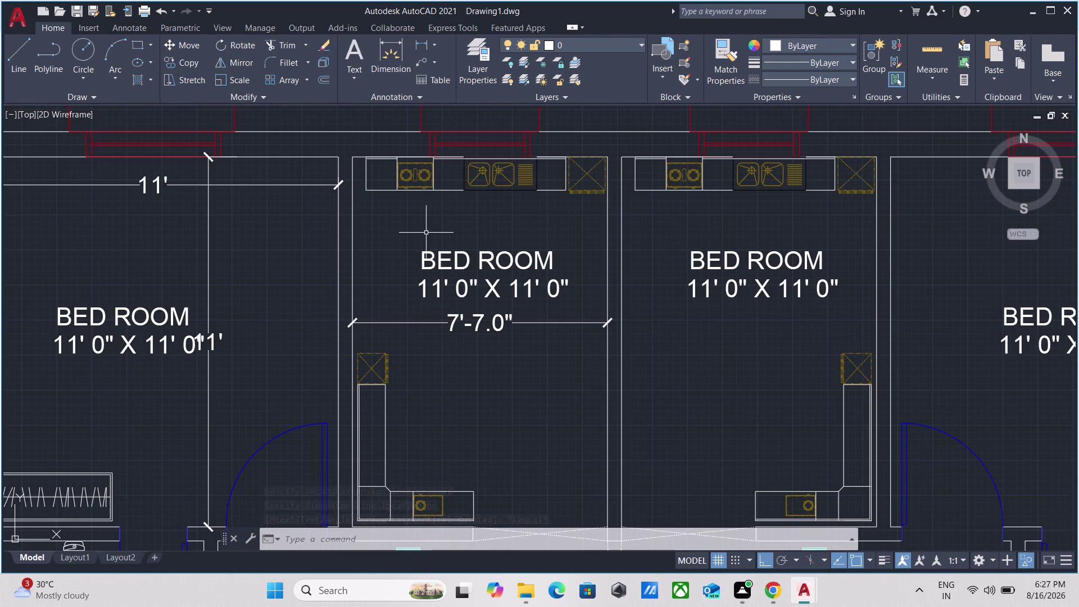
text(MU)
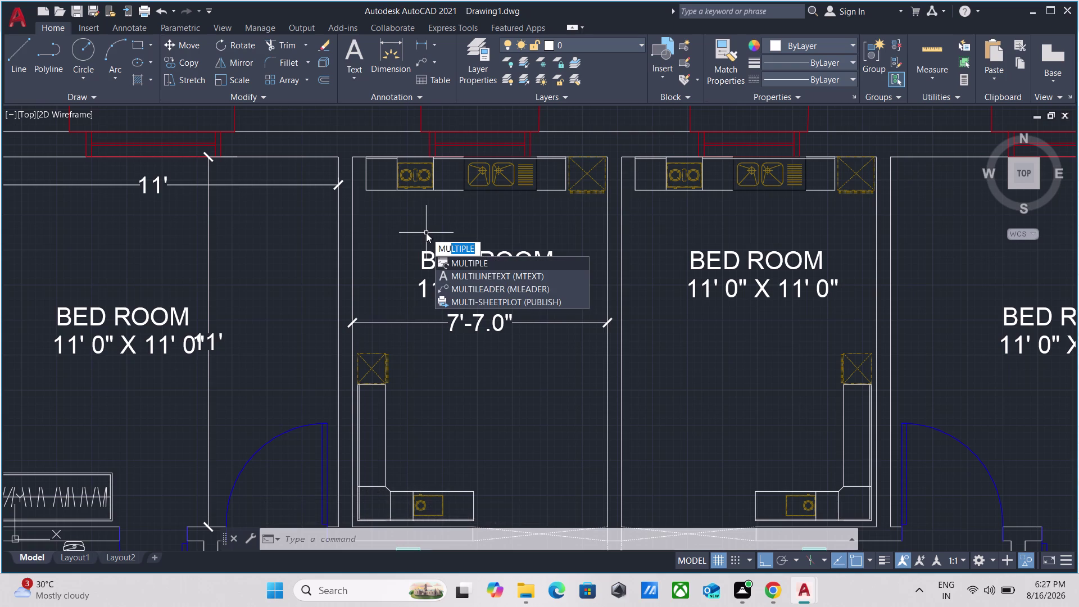
Set linear dimensioning to repeat using MULTIPLE and DLI.
key(Return)
text(DL)
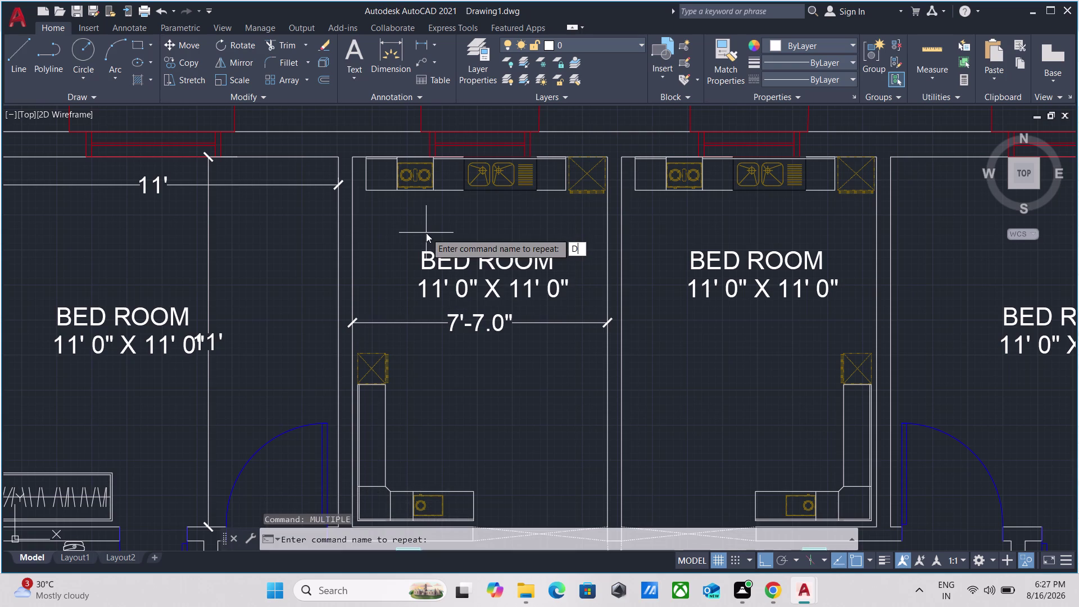
text(I)
key(Return)
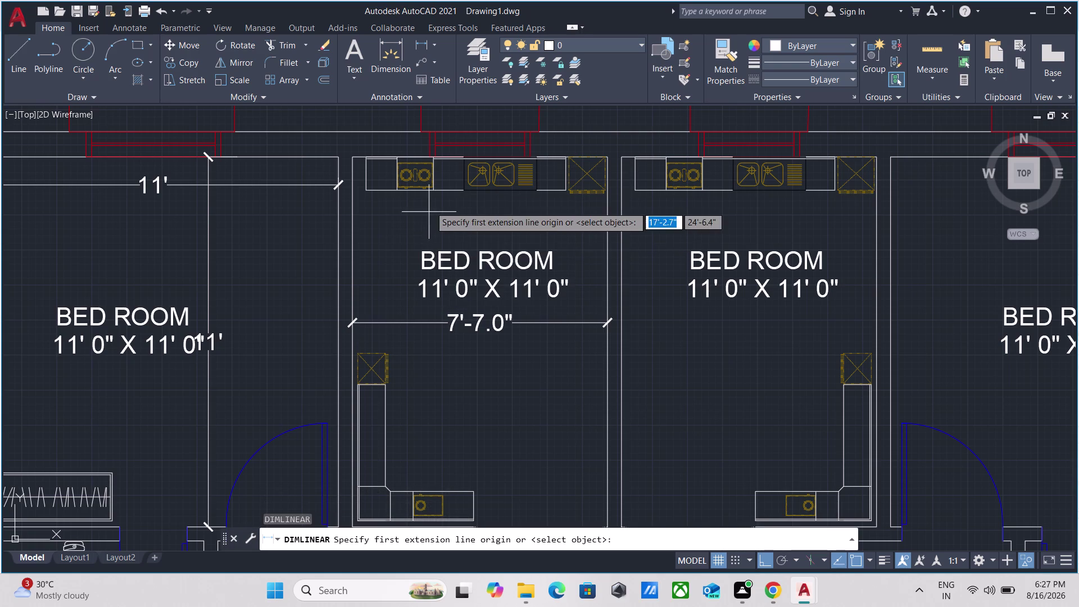
scroll(up, 3)
scroll(up, 3)
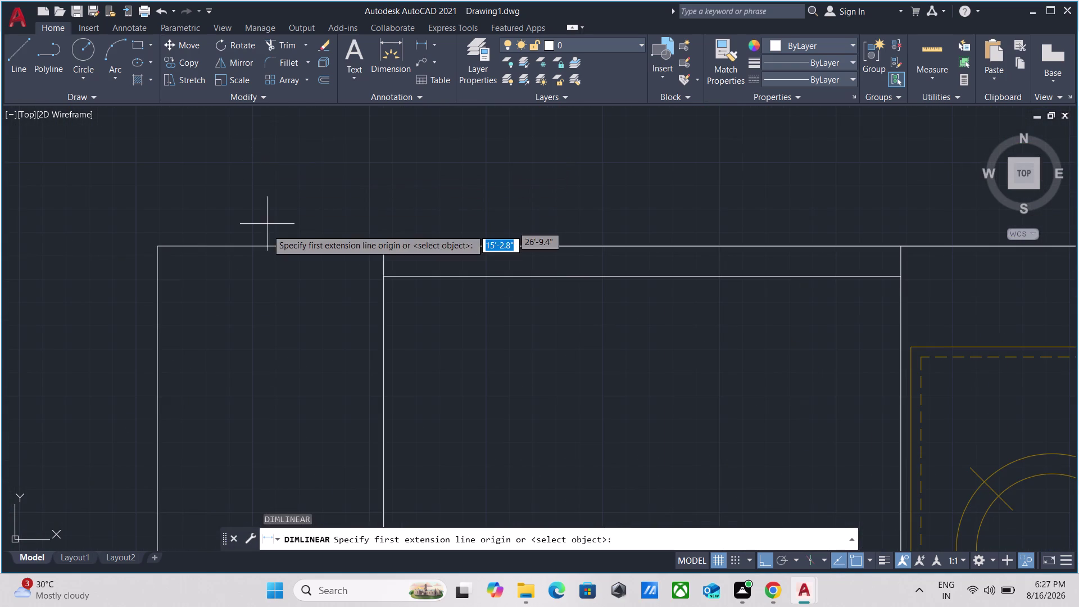
Dimension the bedroom's 11' left wall from its top corner to its bottom end.
click(299, 249)
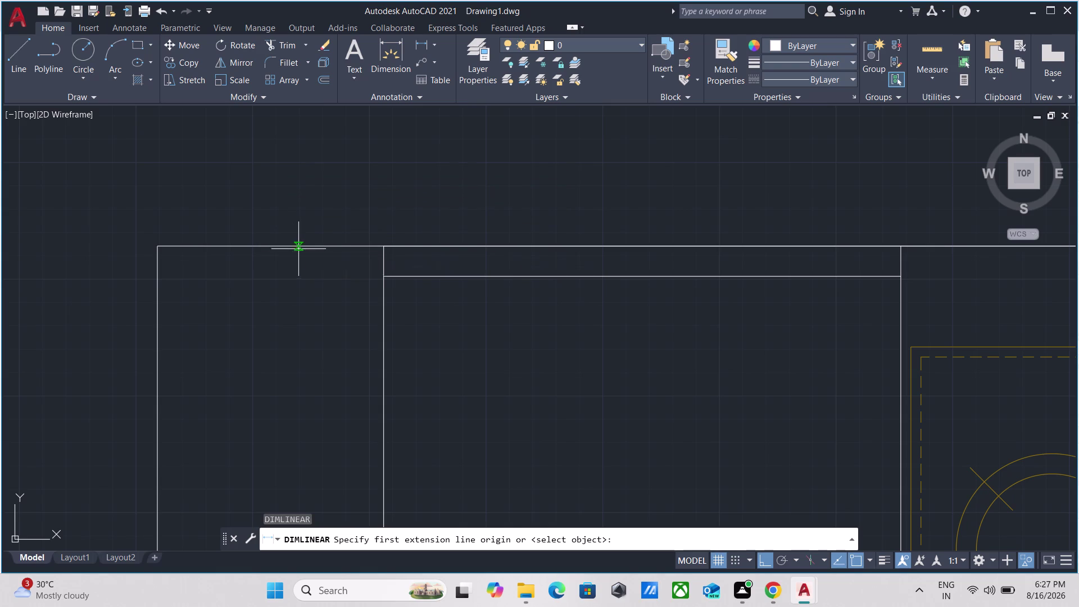
scroll(down, 3)
scroll(down, 3)
middle_drag(282, 344, 427, 42)
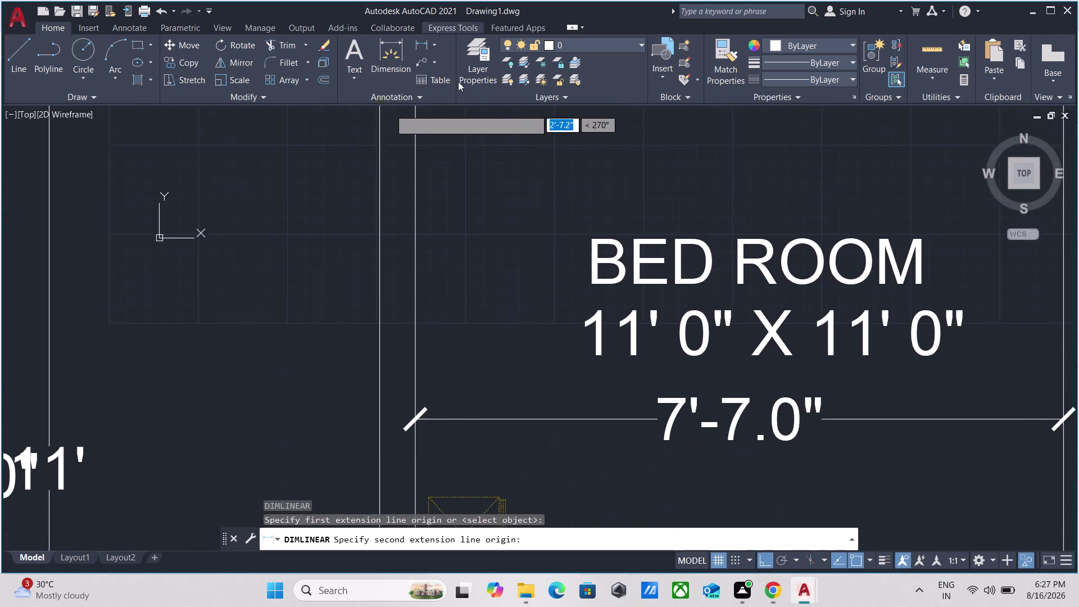
scroll(down, 3)
scroll(down, 3)
scroll(up, 3)
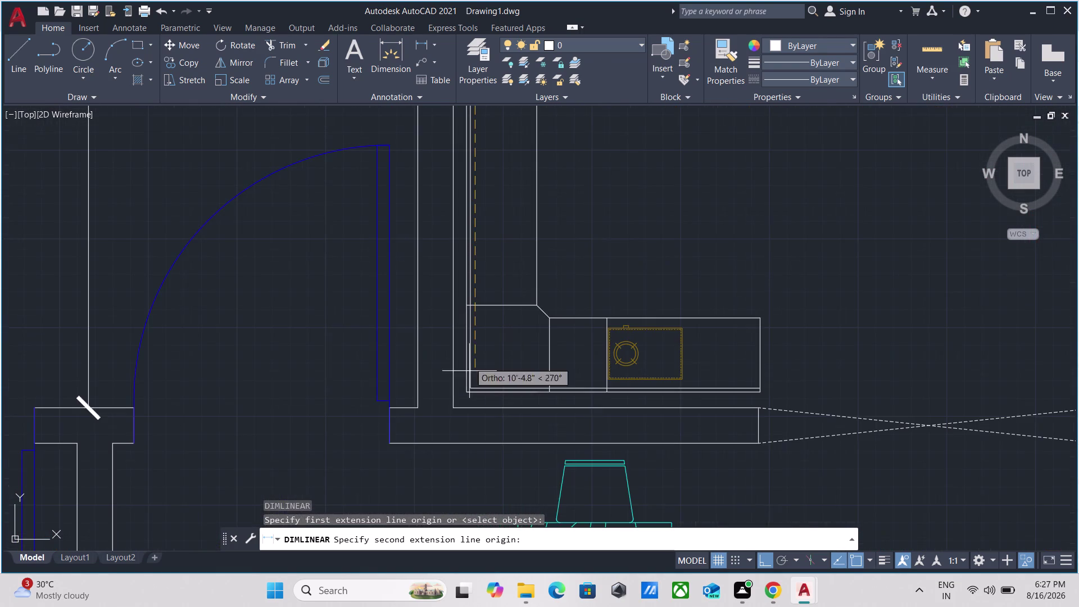
scroll(up, 3)
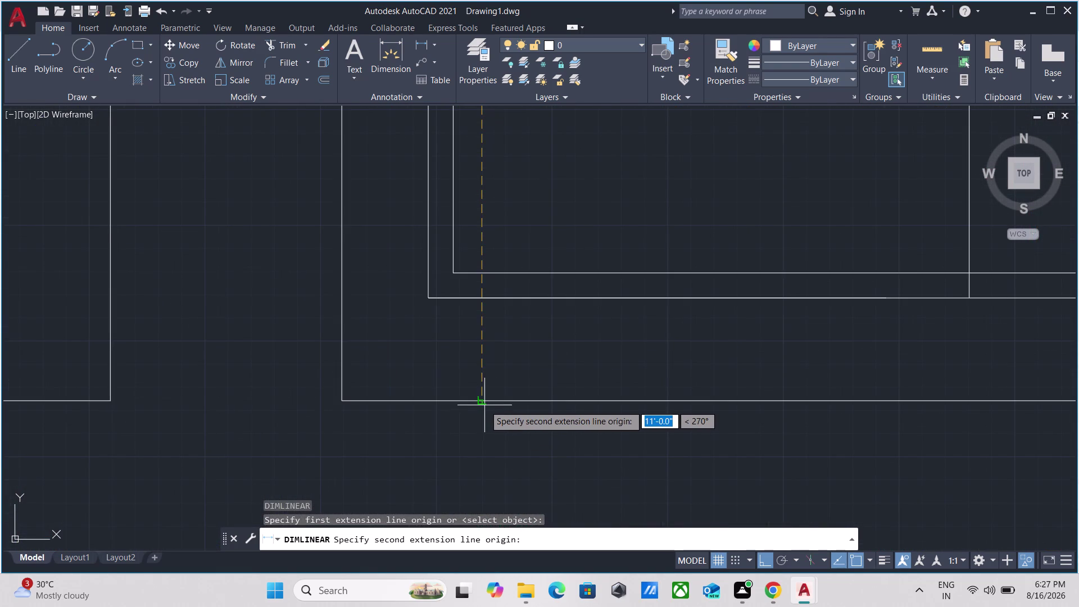
click(482, 401)
scroll(down, 3)
scroll(down, 3)
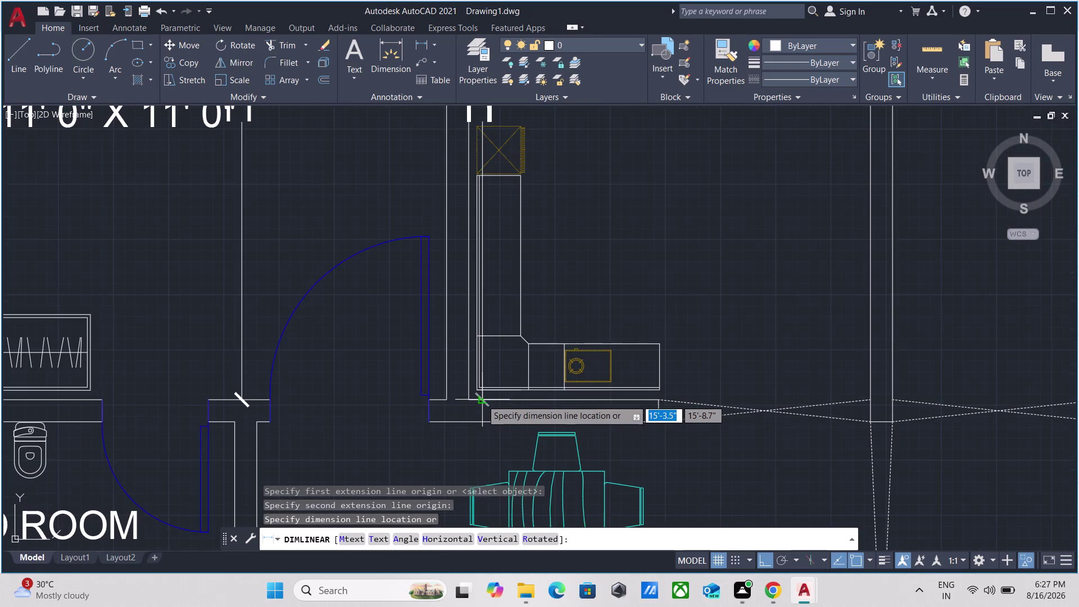
scroll(down, 3)
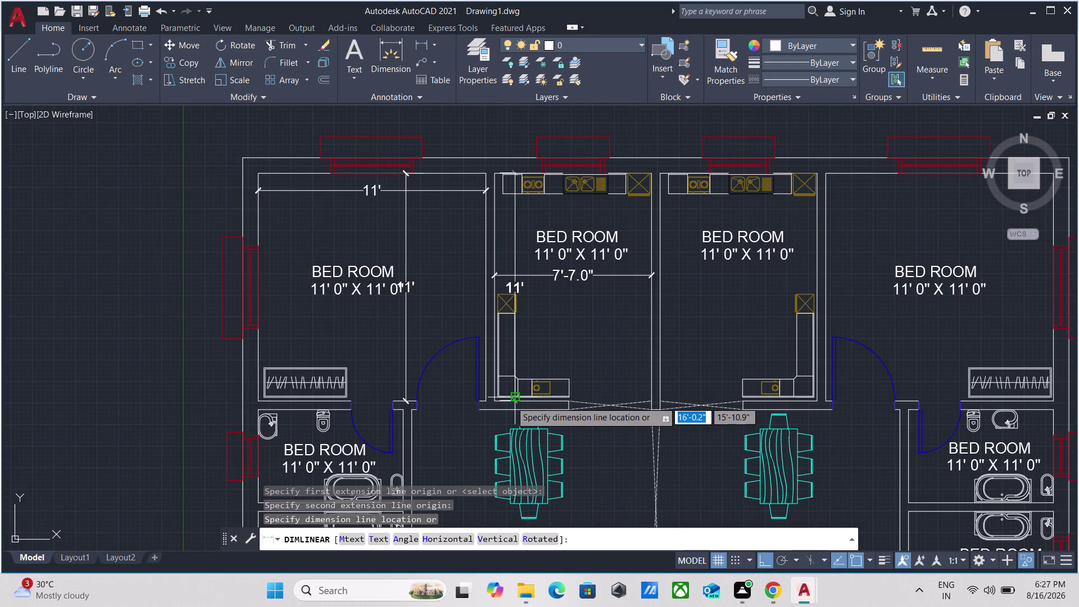
click(511, 401)
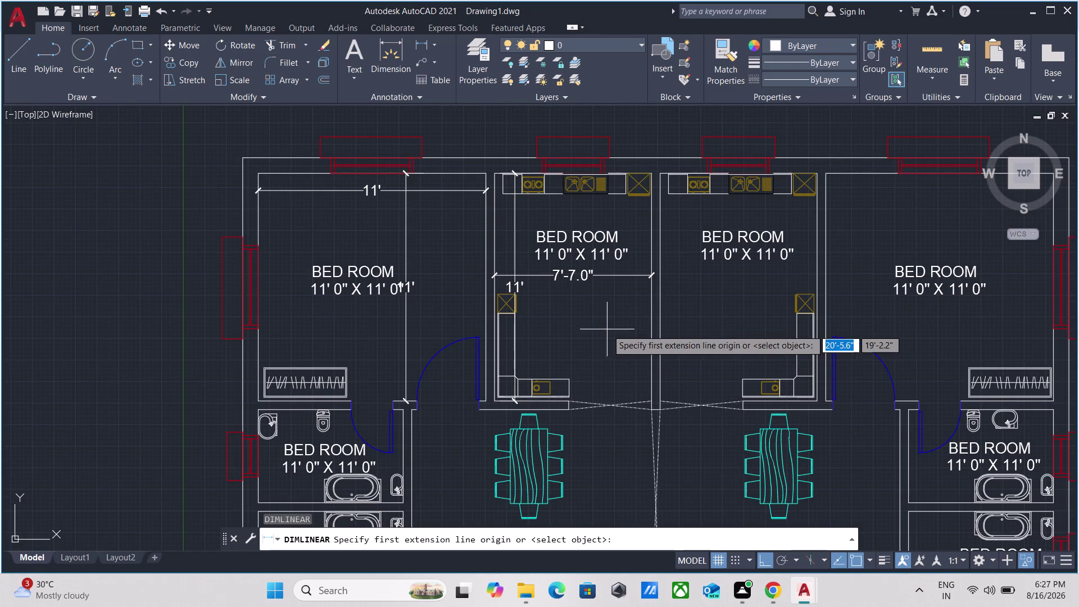
Start the dimension at the wall corner of the right apartment's upper bedroom.
middle_drag(700, 310, 556, 297)
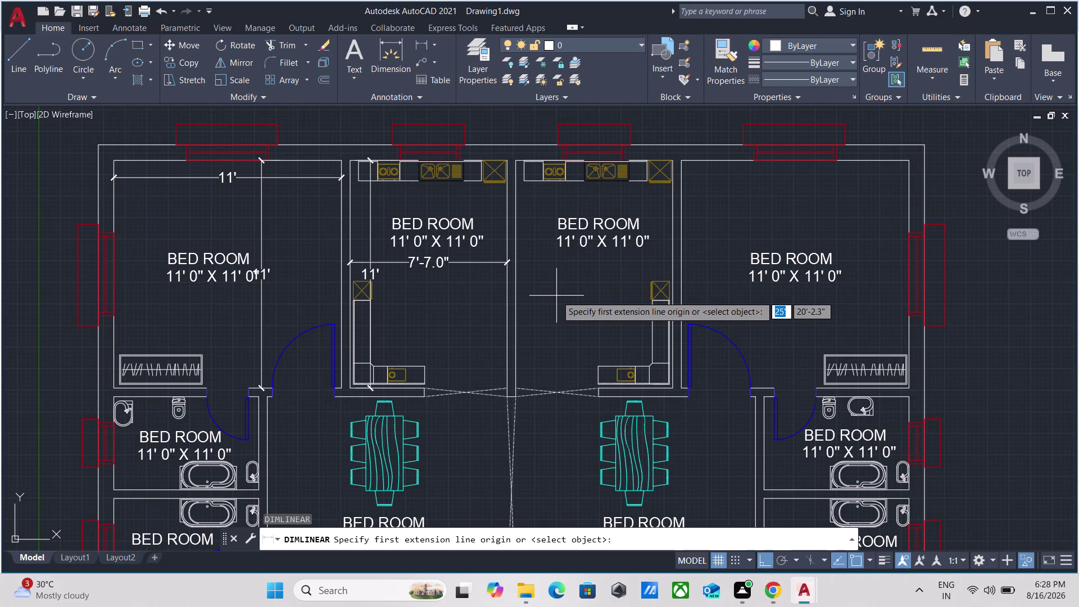
scroll(up, 3)
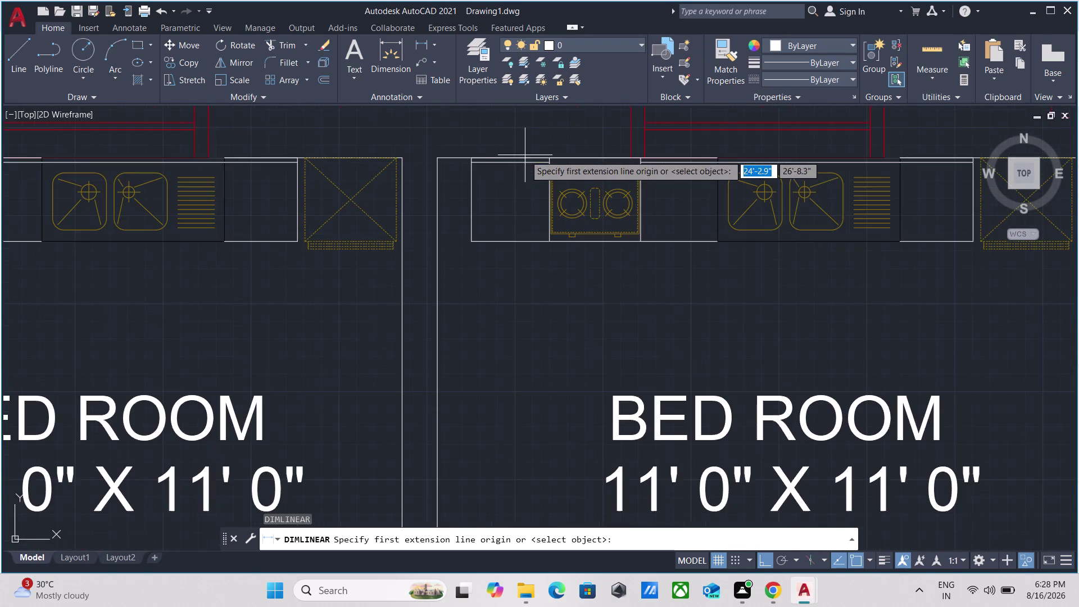
scroll(up, 3)
scroll(down, 3)
scroll(down, 3)
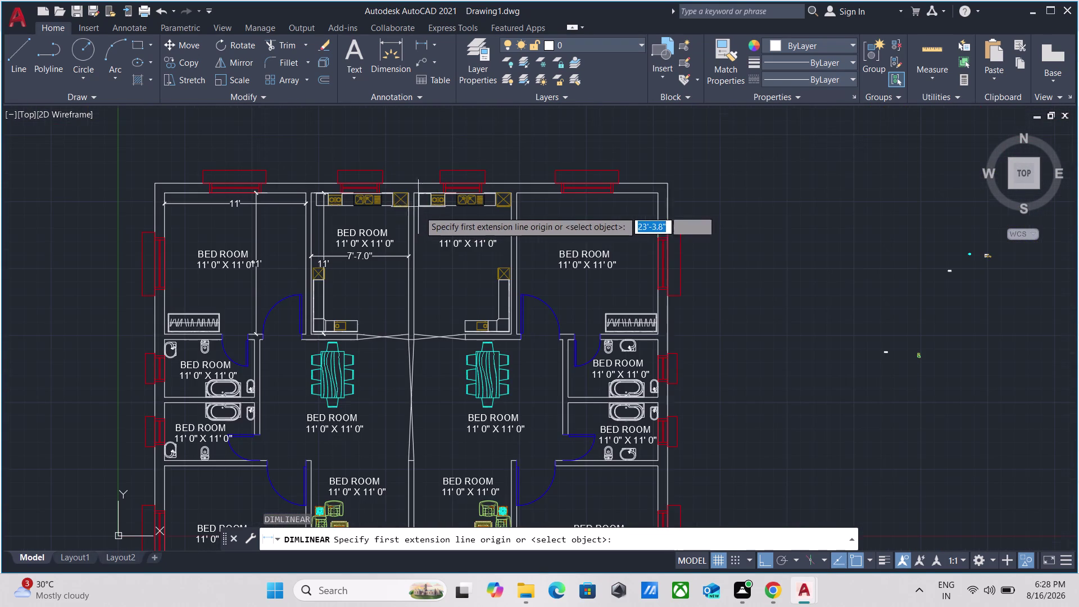
scroll(up, 3)
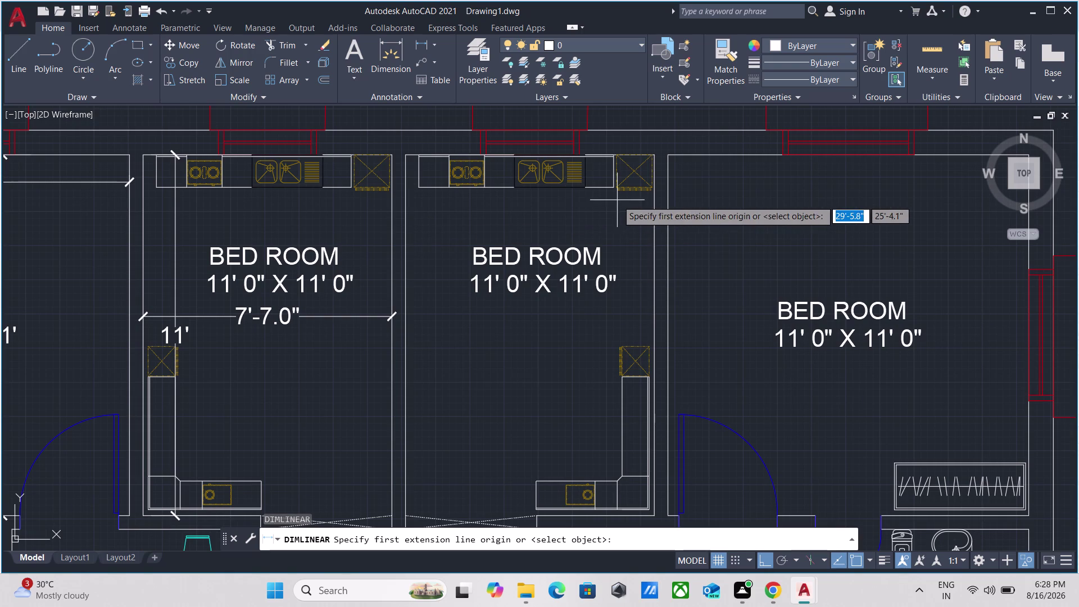
scroll(up, 3)
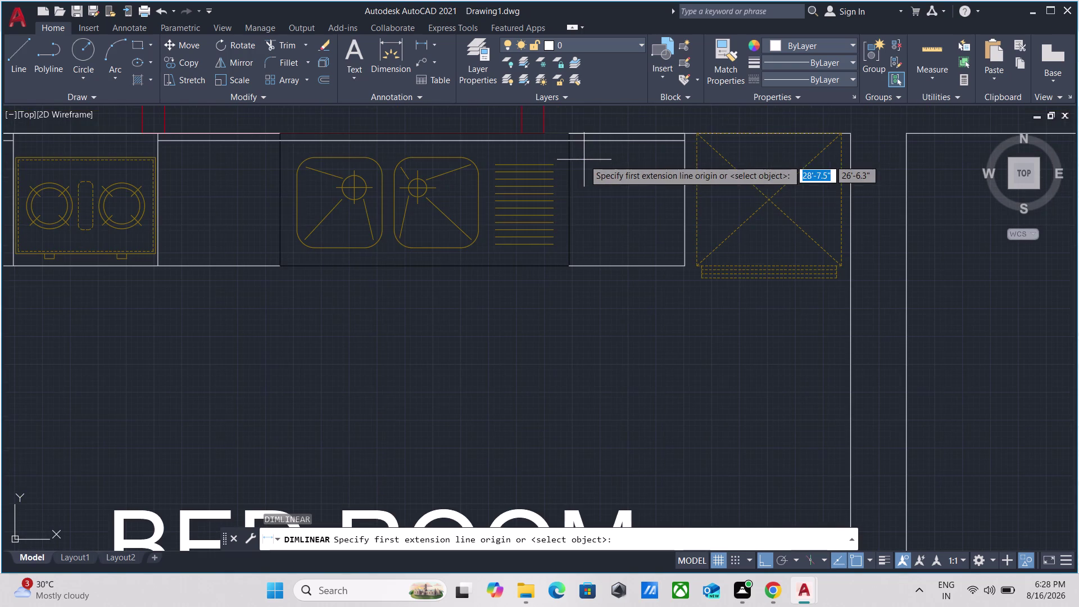
middle_drag(629, 169, 523, 255)
scroll(up, 3)
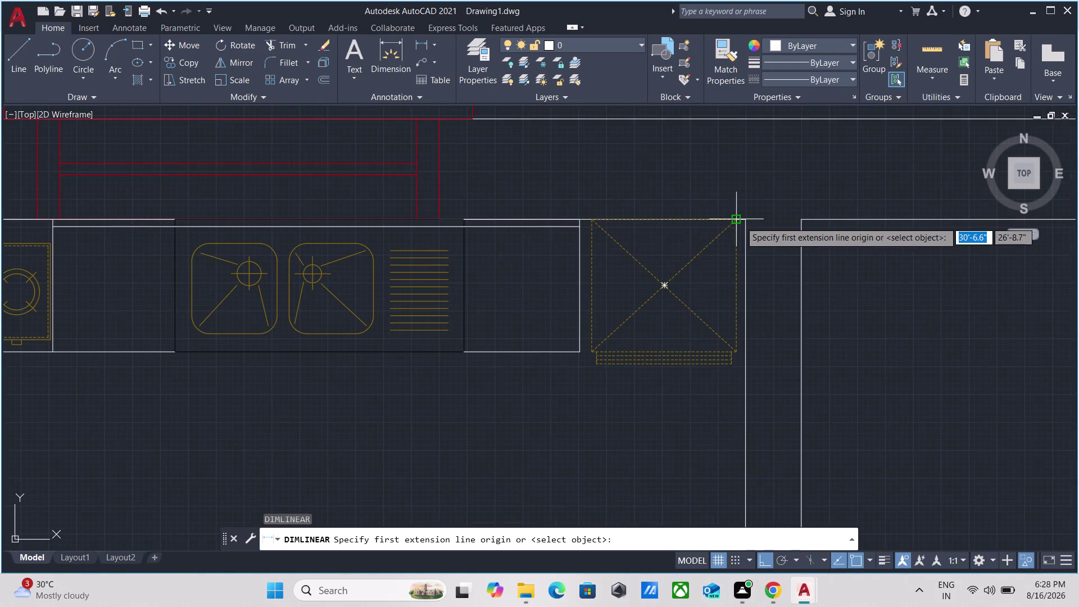
scroll(up, 3)
click(745, 208)
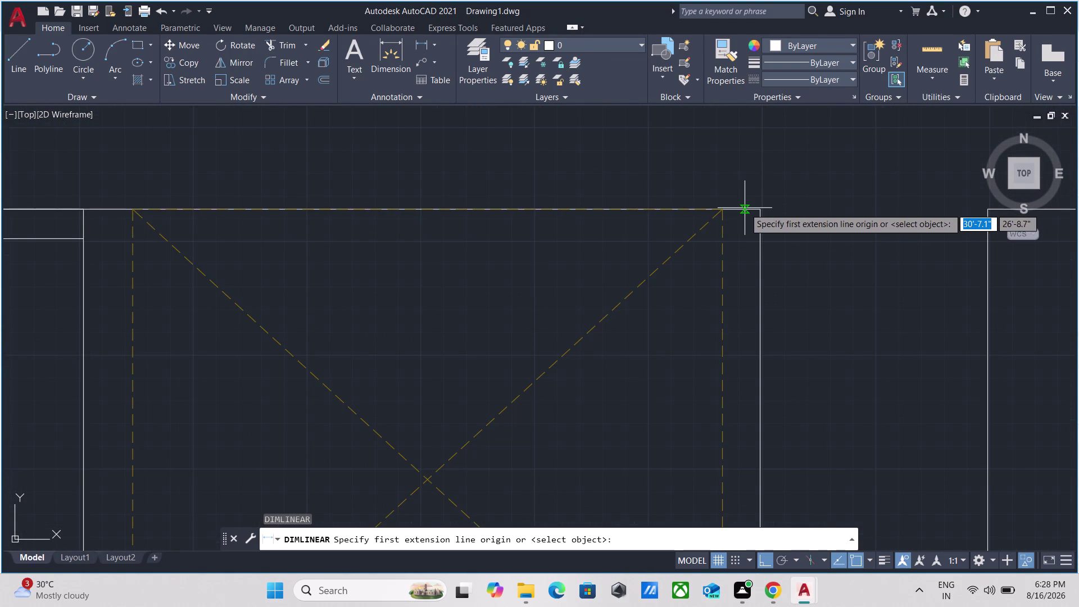
End the dimension 11' down the wall and place it beside the wall.
scroll(down, 3)
middle_drag(703, 381, 790, 0)
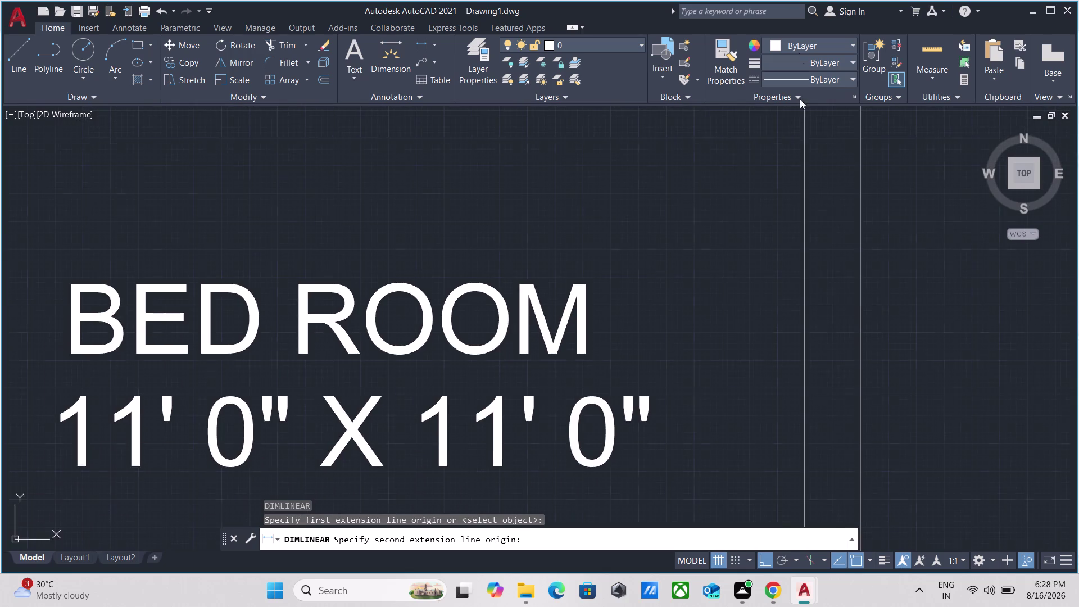
scroll(down, 3)
middle_drag(726, 396, 789, 73)
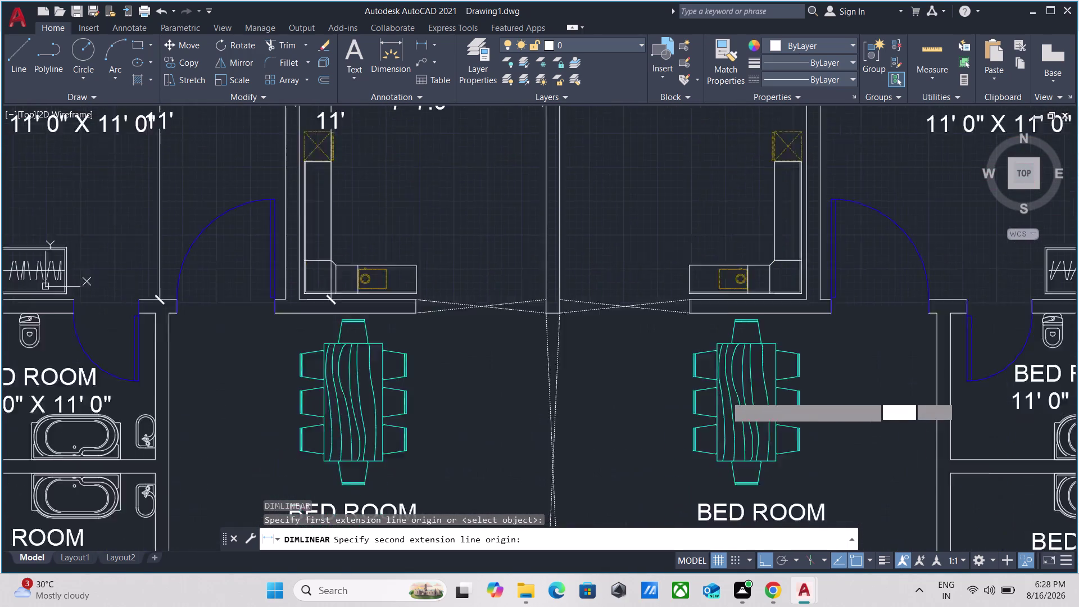
scroll(up, 3)
scroll(up, 3)
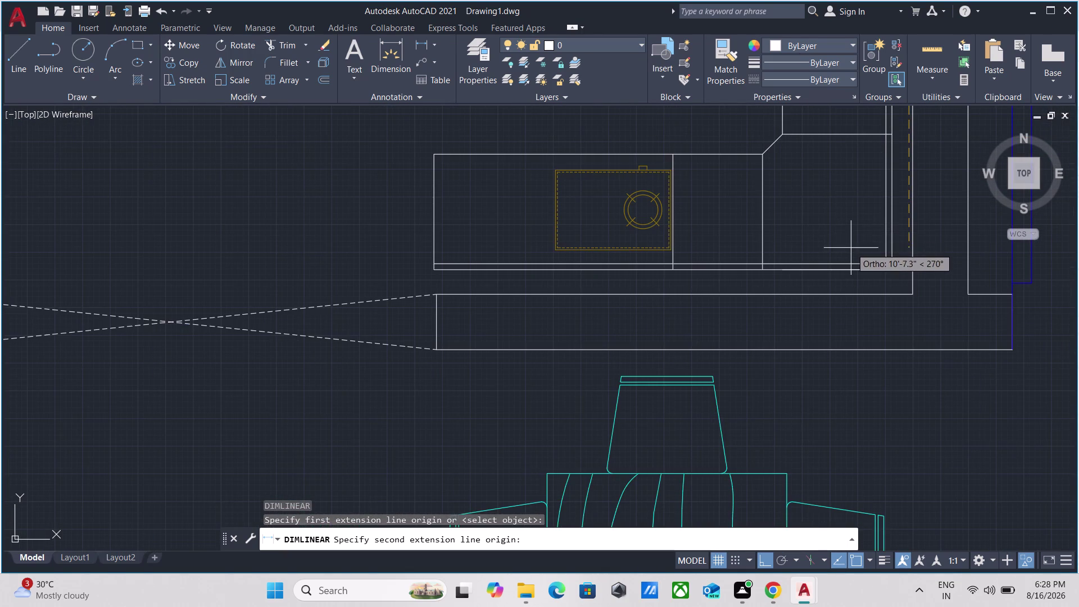
scroll(up, 3)
scroll(down, 3)
middle_drag(947, 299, 514, 194)
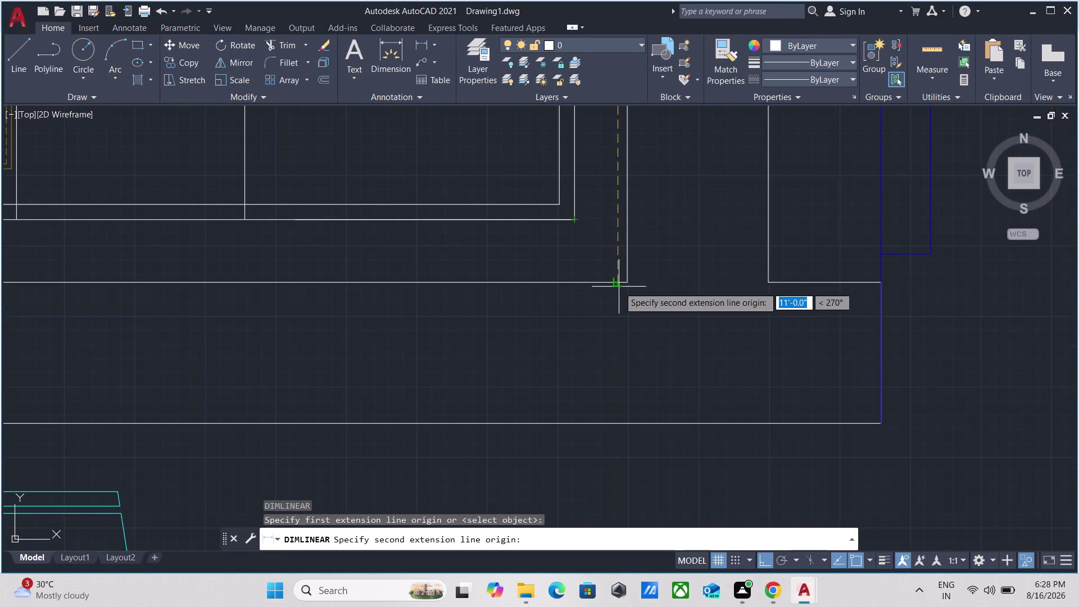
scroll(up, 3)
click(618, 275)
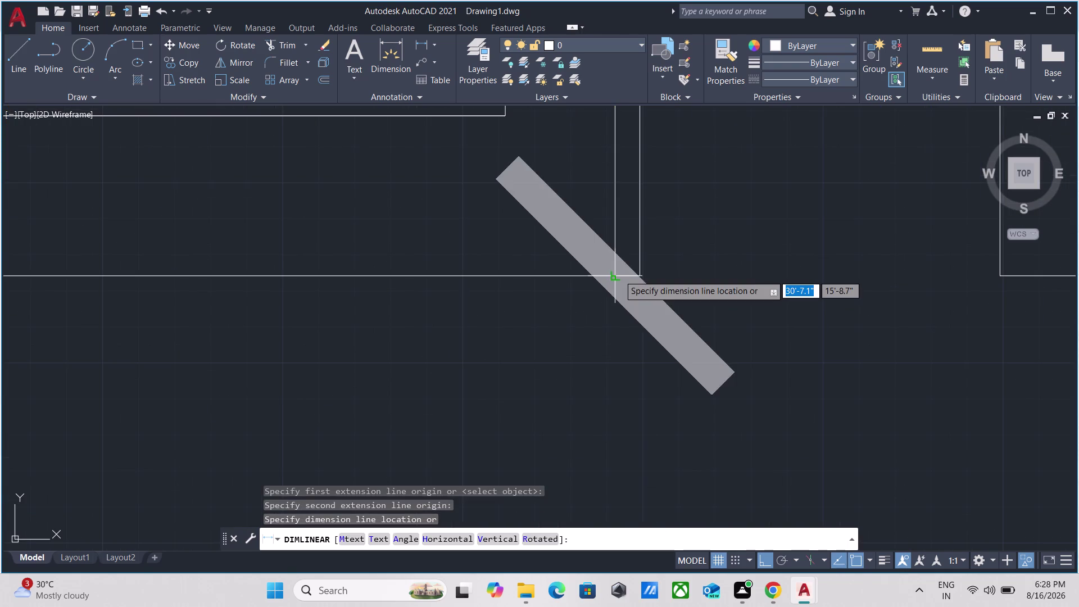
scroll(down, 3)
scroll(down, 3)
scroll(down, 3)
scroll(down, 3)
scroll(down, 3)
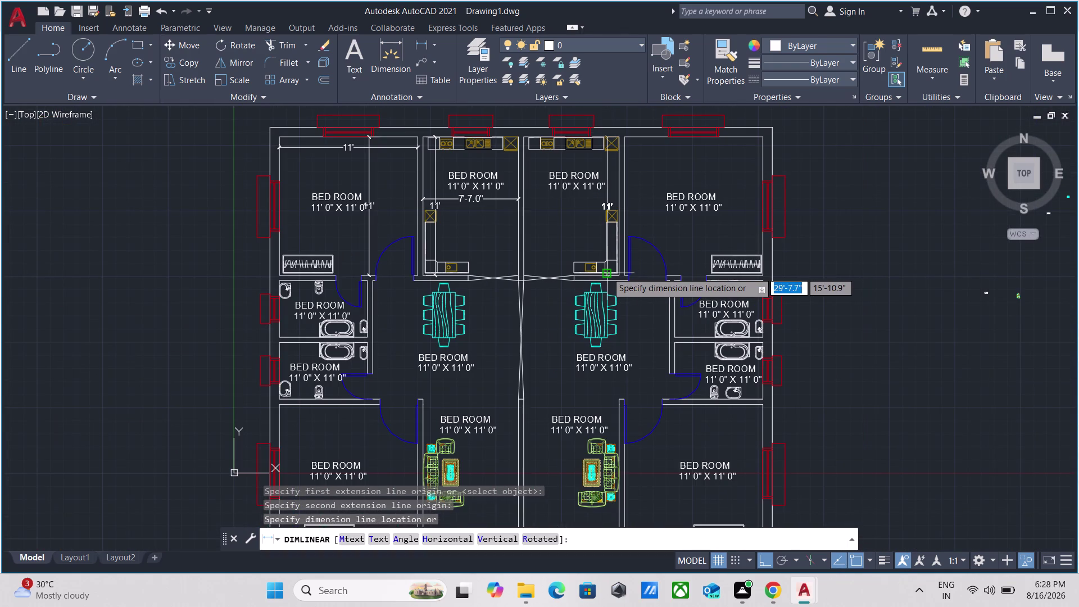
click(614, 269)
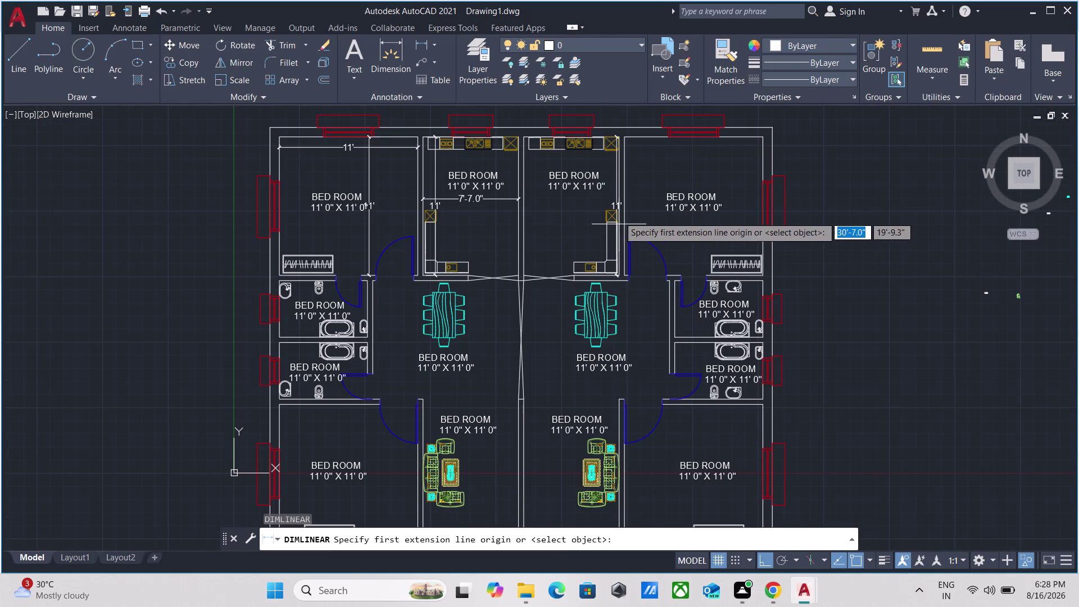
Pick the bedroom's left and right wall points along the top wall.
scroll(up, 3)
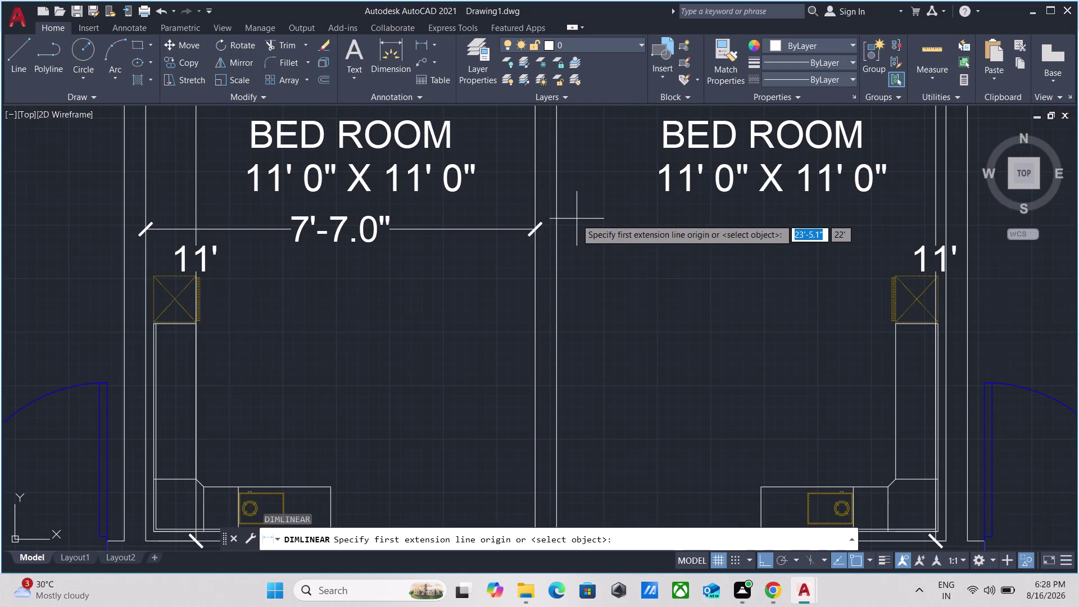
click(558, 230)
scroll(down, 3)
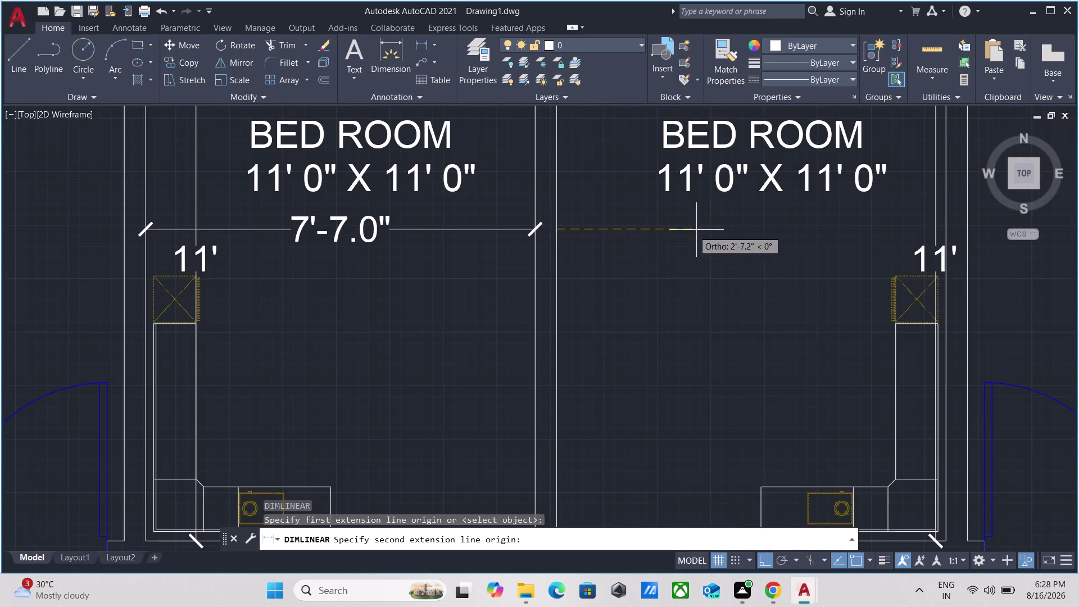
middle_drag(697, 229, 505, 247)
scroll(up, 3)
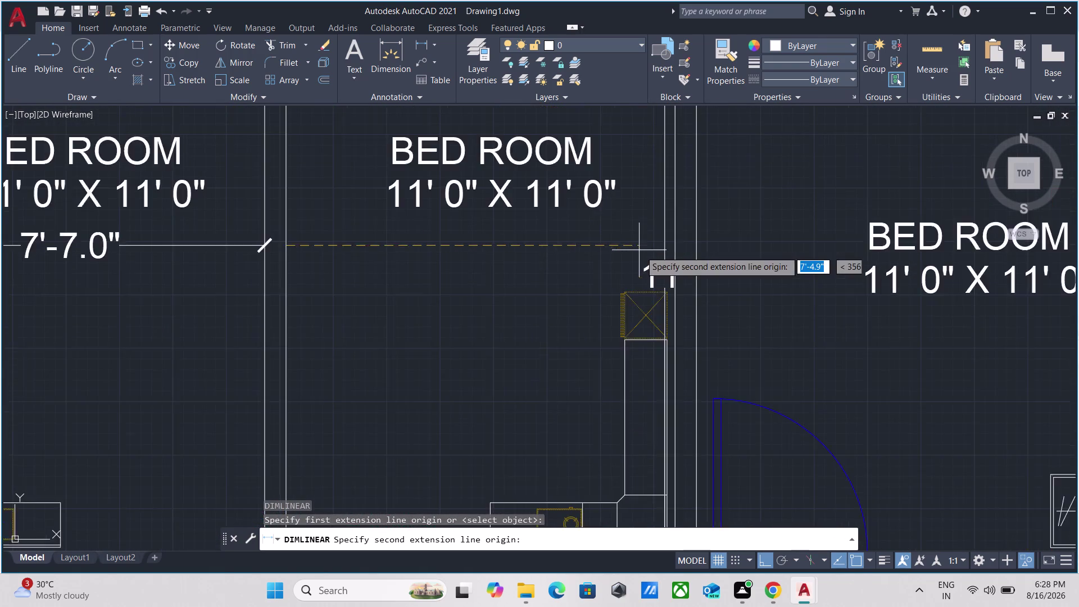
scroll(up, 3)
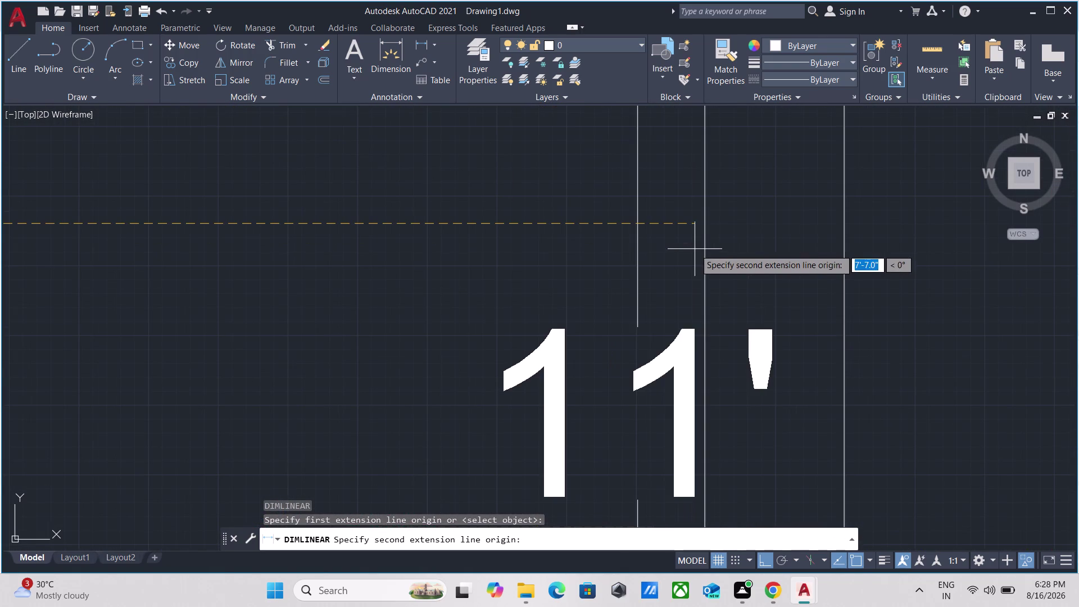
click(705, 224)
Place the 7'-7.0" width dimension line in the bedroom.
scroll(down, 3)
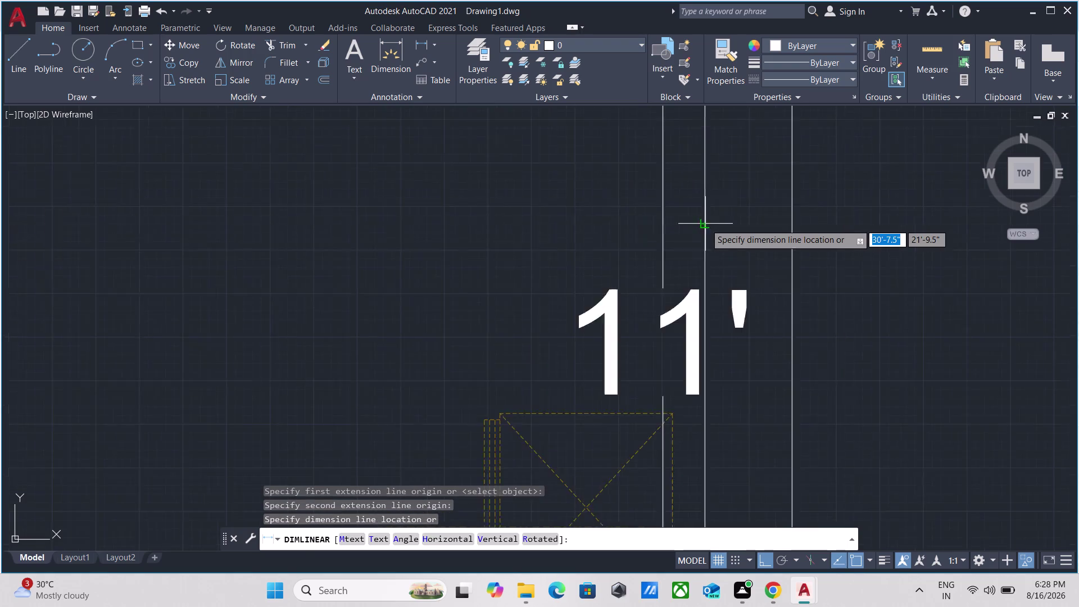
scroll(down, 3)
click(706, 223)
scroll(down, 3)
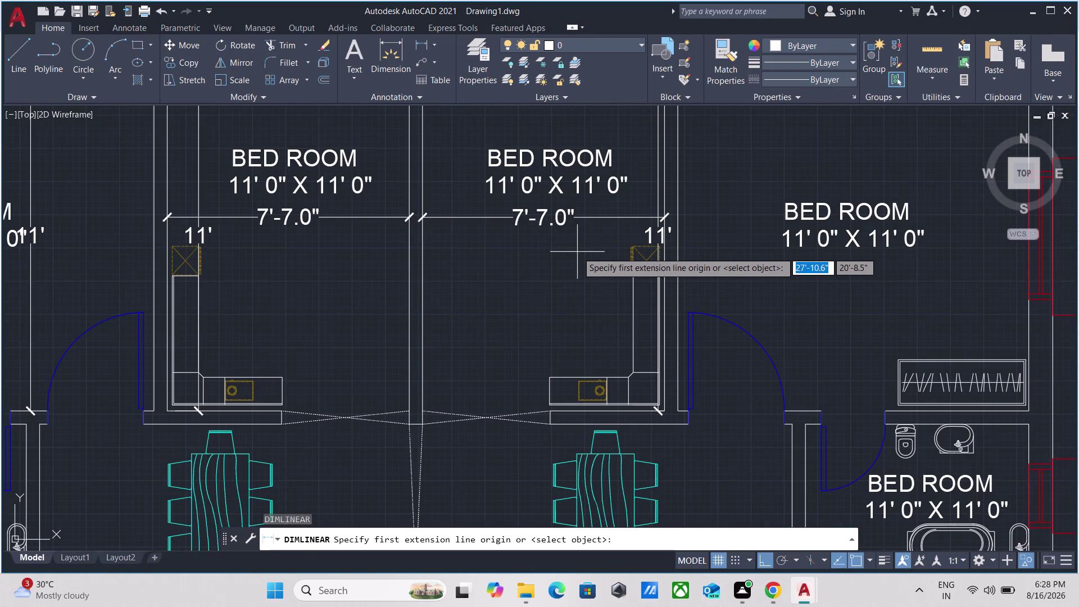
scroll(down, 3)
scroll(up, 3)
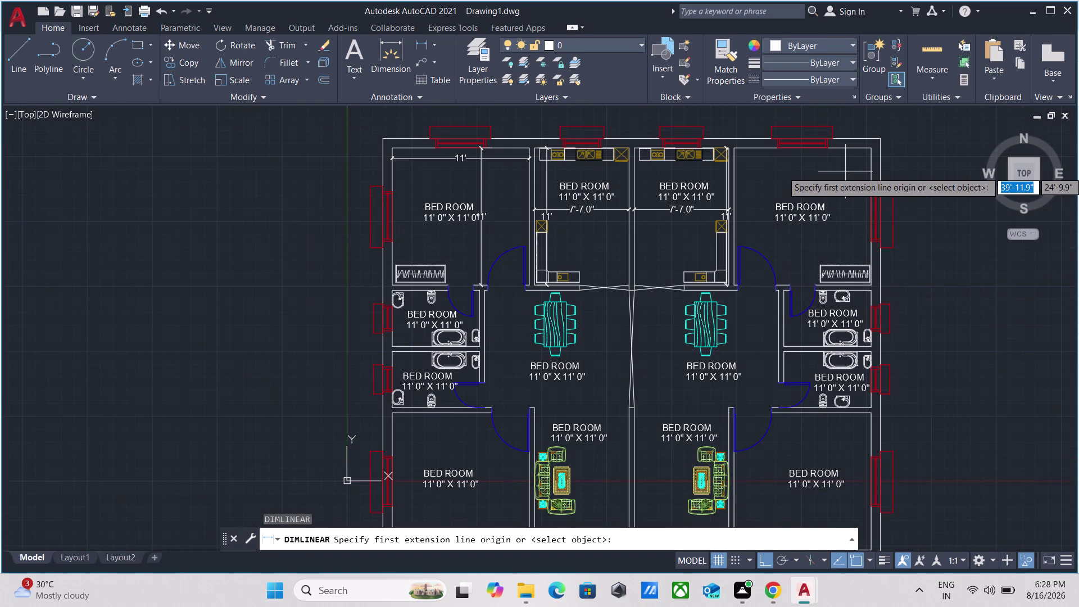
scroll(up, 3)
scroll(down, 3)
middle_drag(814, 183, 636, 182)
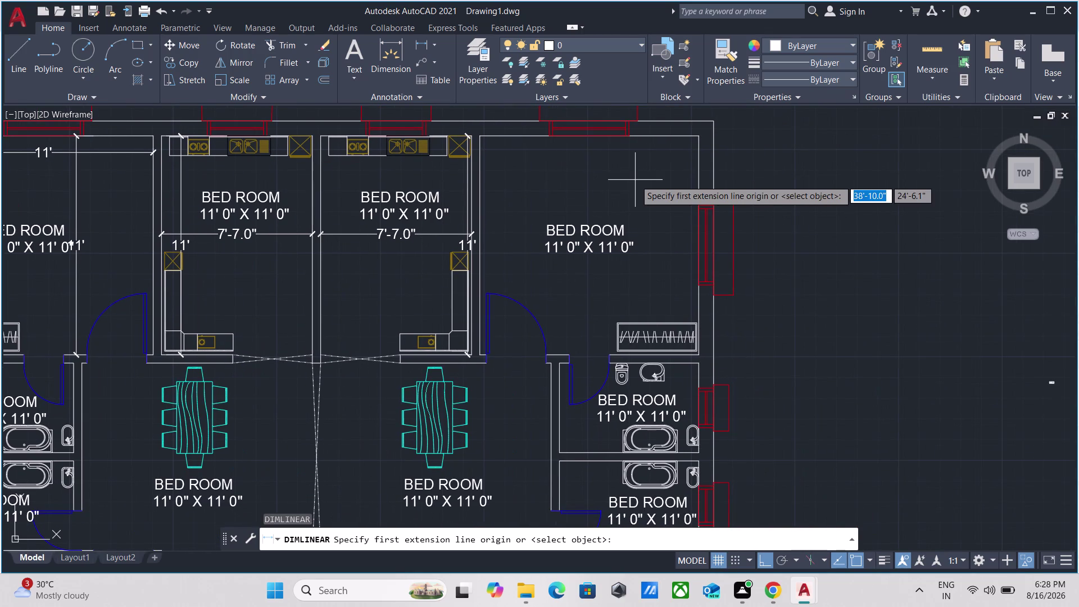
Begin a dimension at the corner bedroom's wall, then cancel it.
scroll(up, 3)
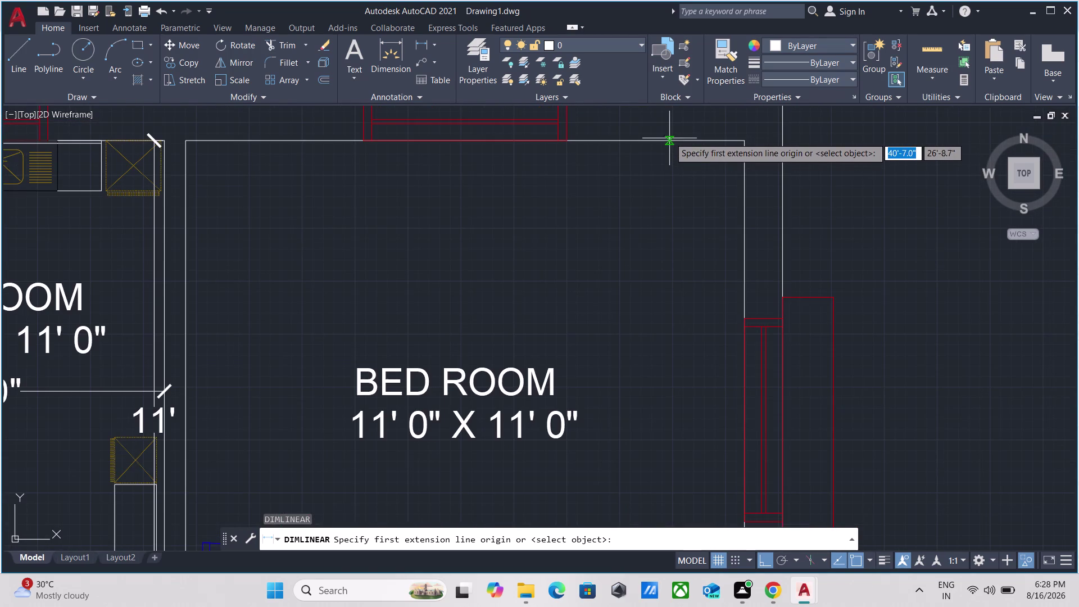
click(669, 136)
scroll(down, 3)
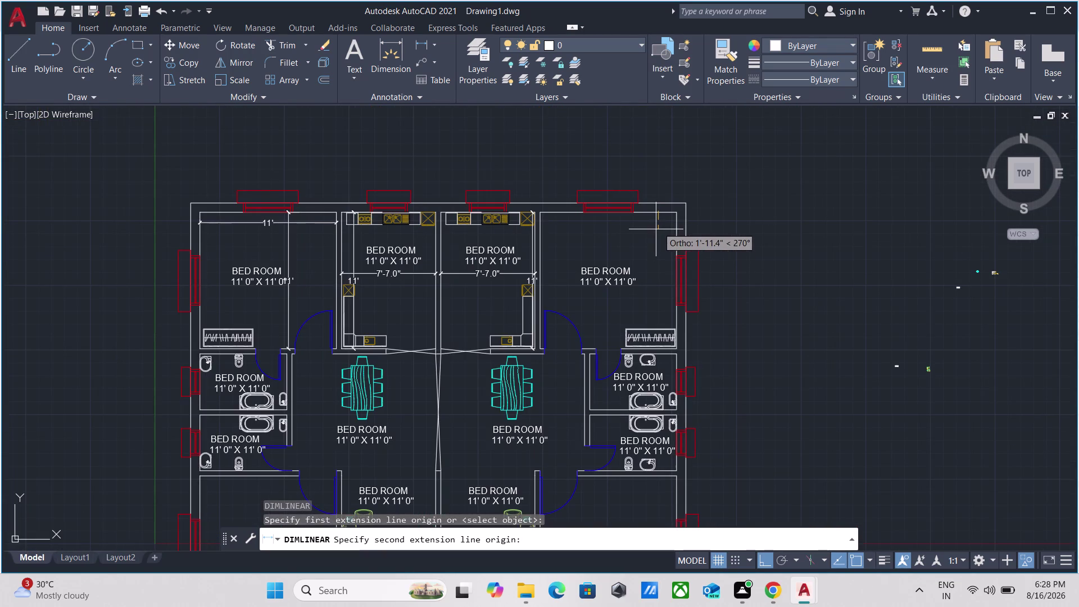
scroll(up, 3)
key(Escape)
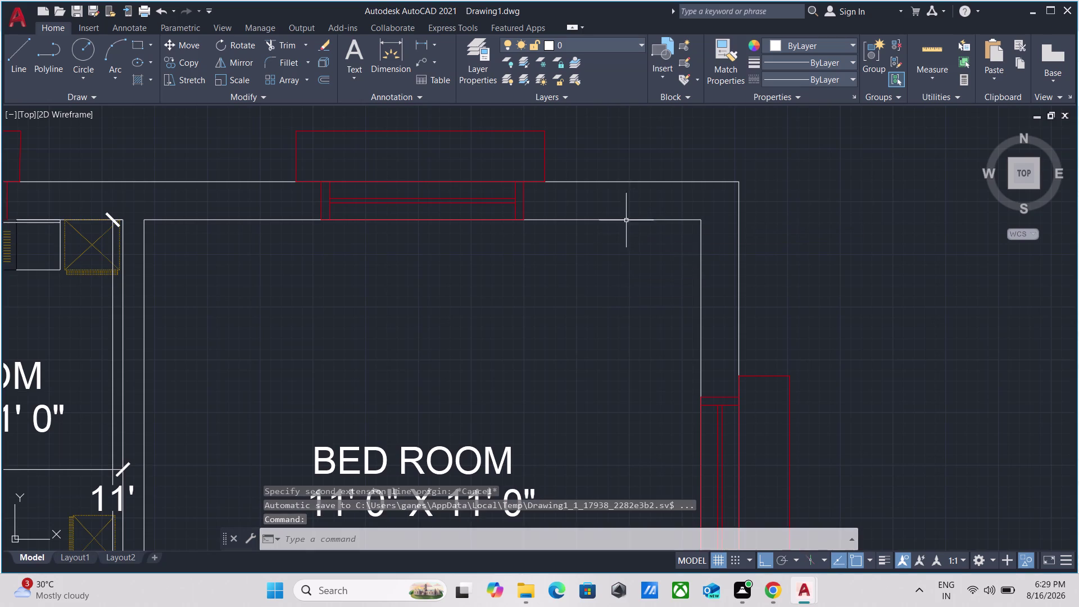
Restart linear dimensioning in repeat mode with MULTIPLE and DLI.
scroll(up, 3)
text(M)
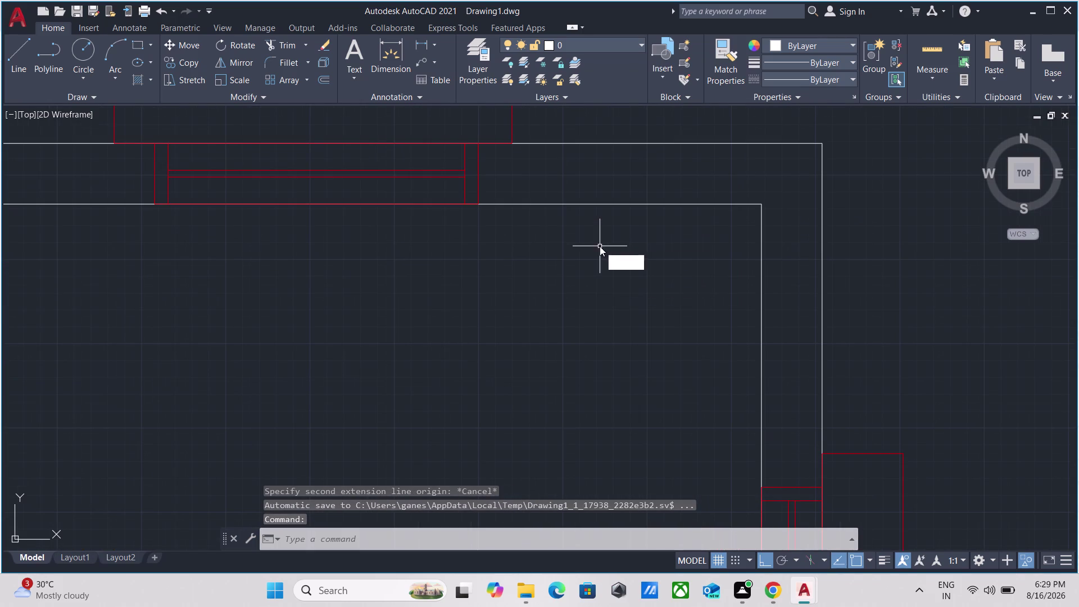
text(U)
key(Return)
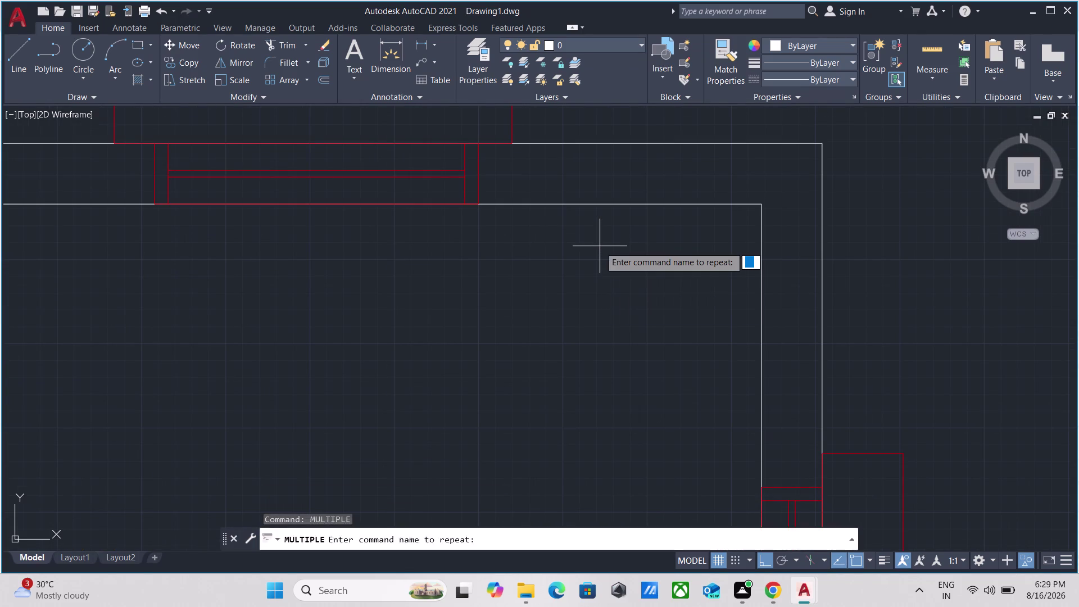
text(DLI)
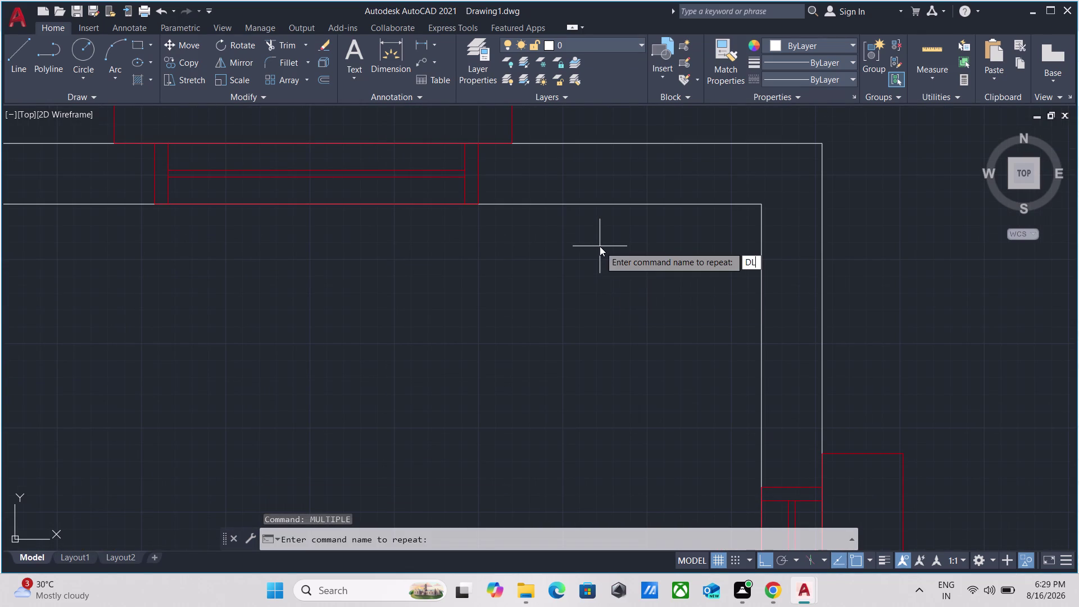
key(Return)
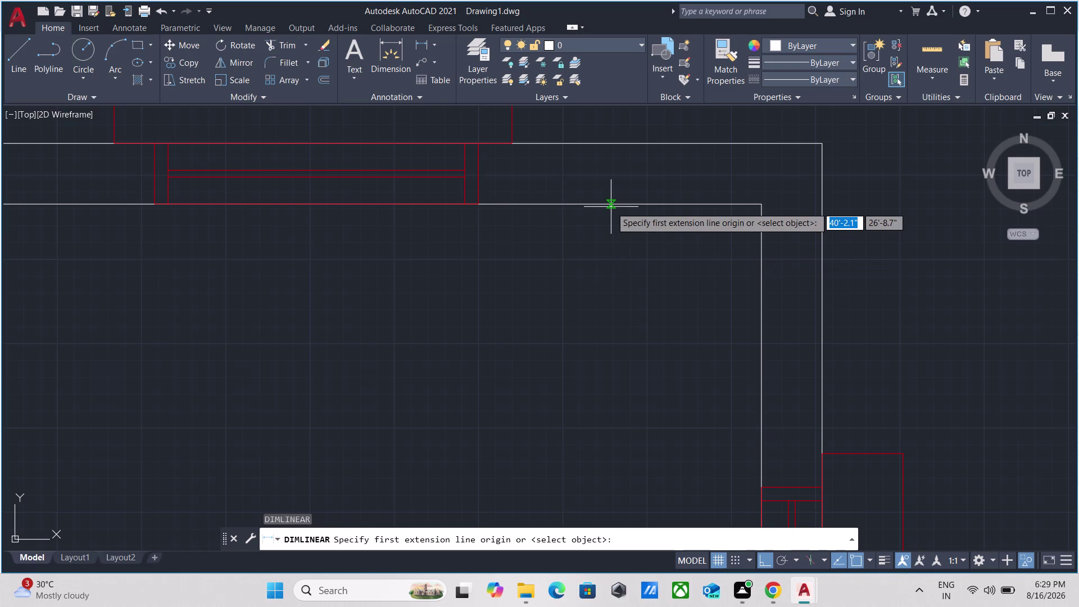
Dimension the corner bedroom's 11' wall from its start point down to the bathroom wall.
click(611, 203)
scroll(down, 3)
middle_drag(596, 319, 593, 300)
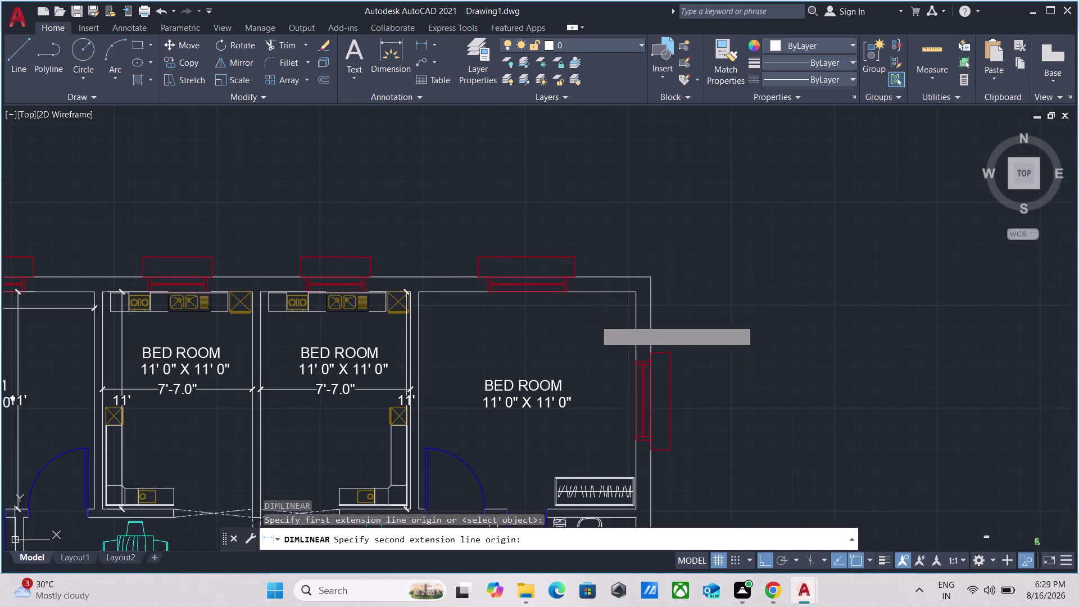
middle_drag(593, 300, 634, 64)
scroll(up, 3)
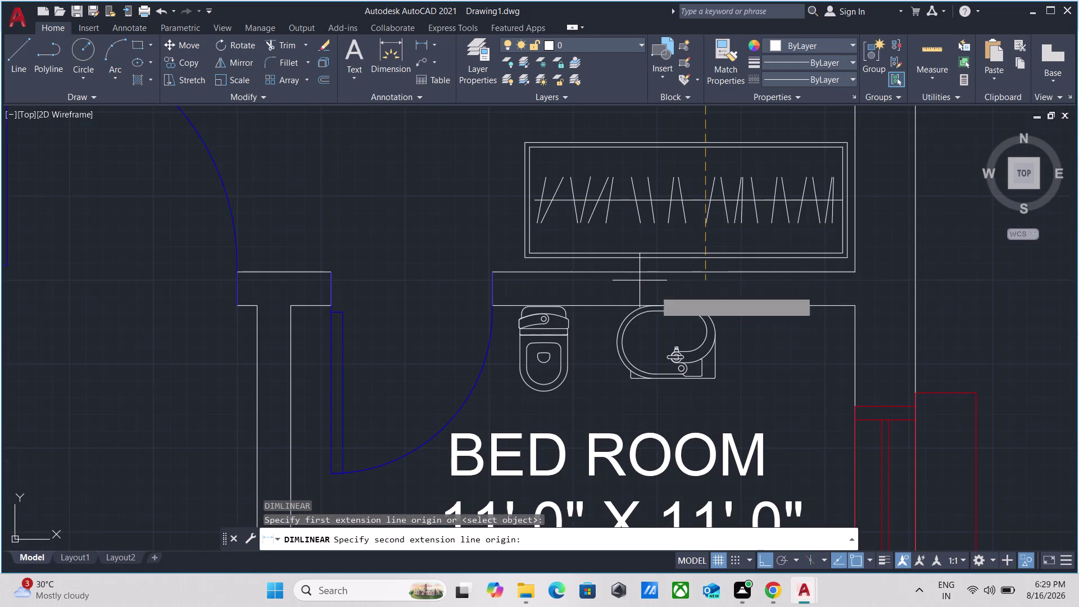
scroll(up, 3)
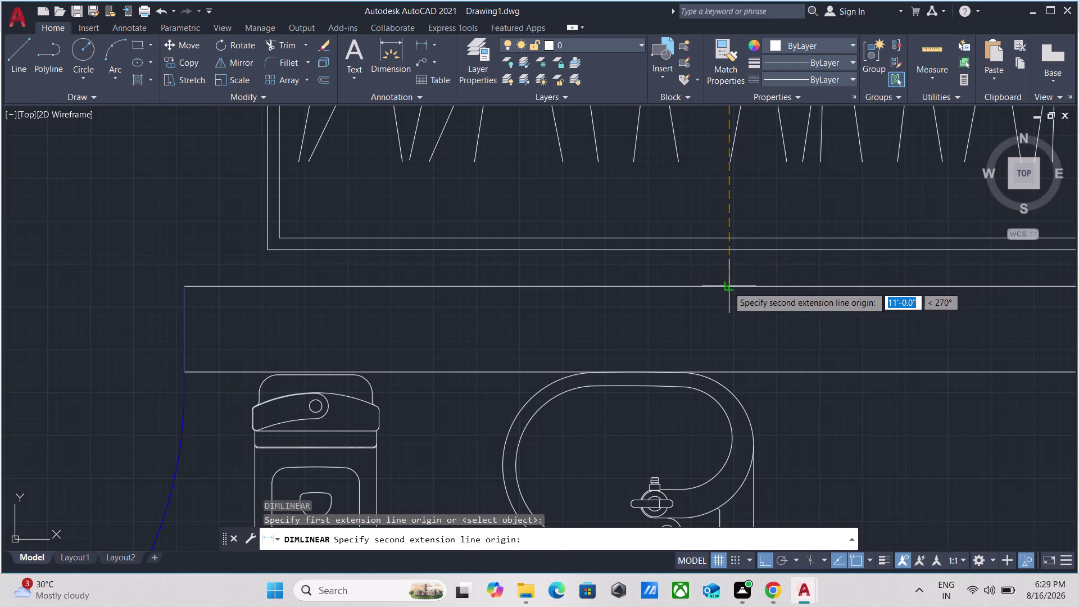
click(727, 285)
scroll(down, 3)
scroll(down, 3)
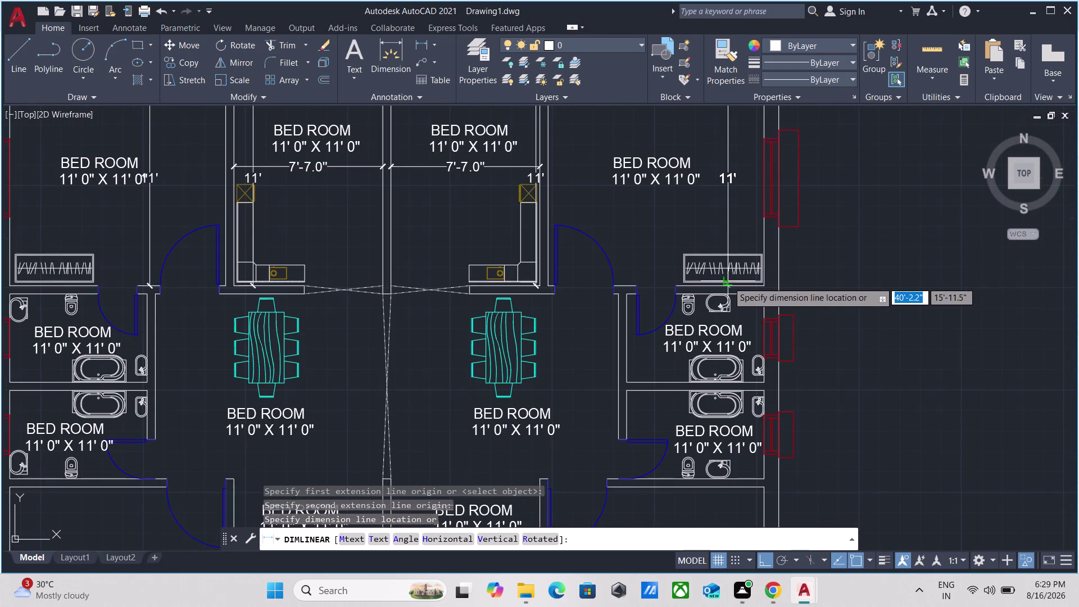
click(727, 281)
Add the 11' dimension along the top-right bedroom's top wall, placed above the room.
scroll(down, 3)
middle_drag(650, 121, 628, 148)
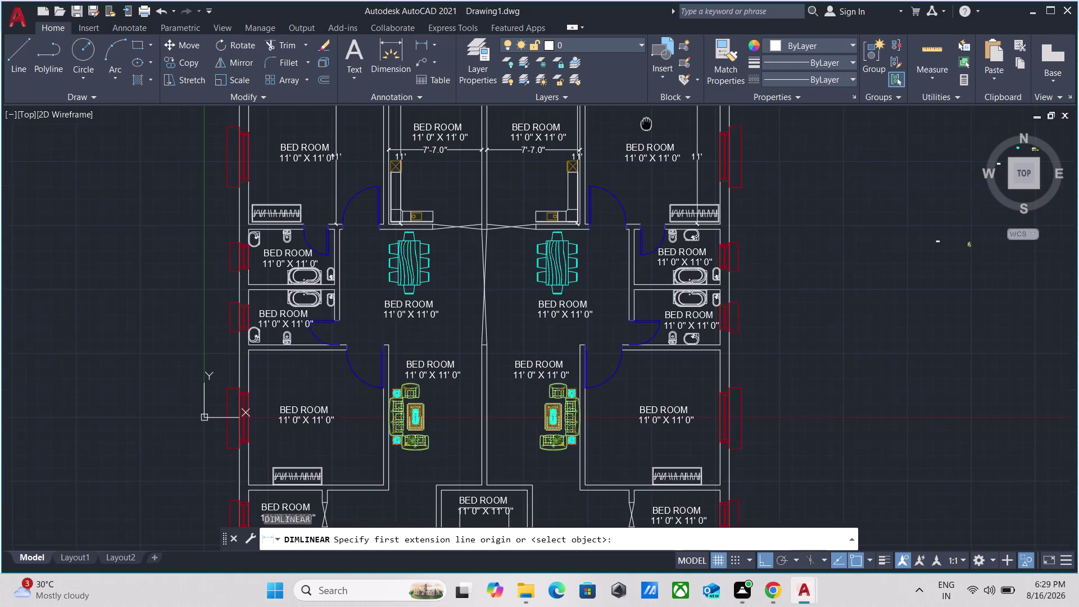
middle_drag(627, 147, 575, 207)
scroll(up, 3)
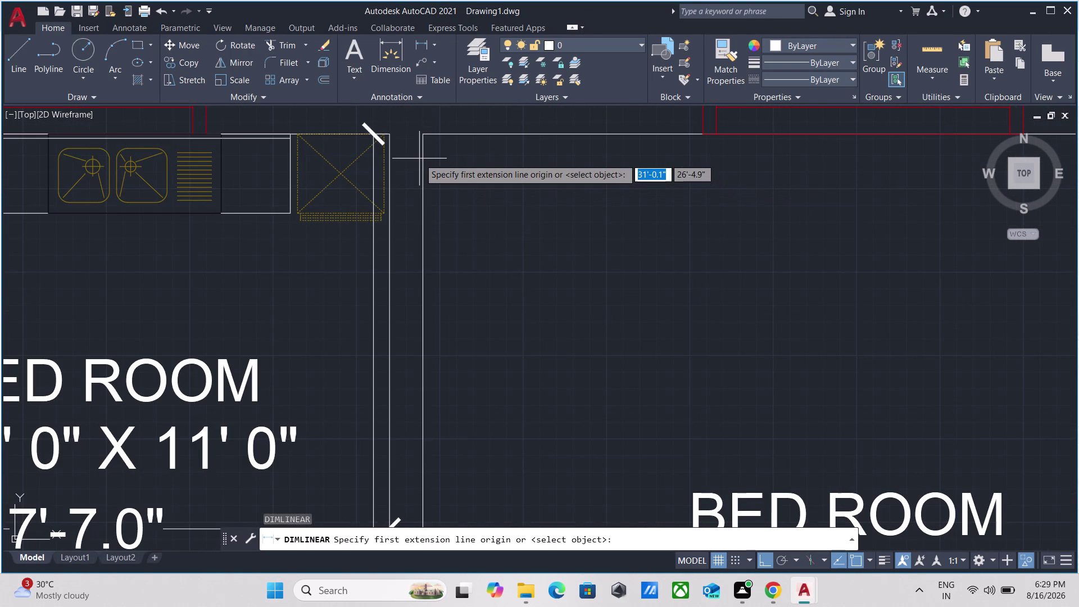
click(423, 150)
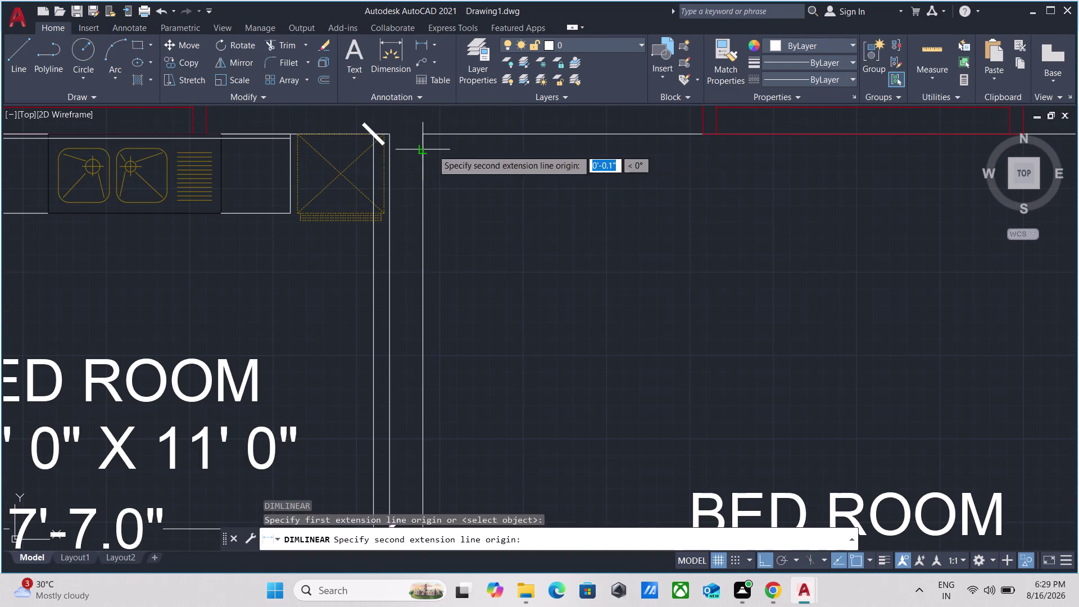
scroll(down, 3)
middle_drag(779, 168, 601, 177)
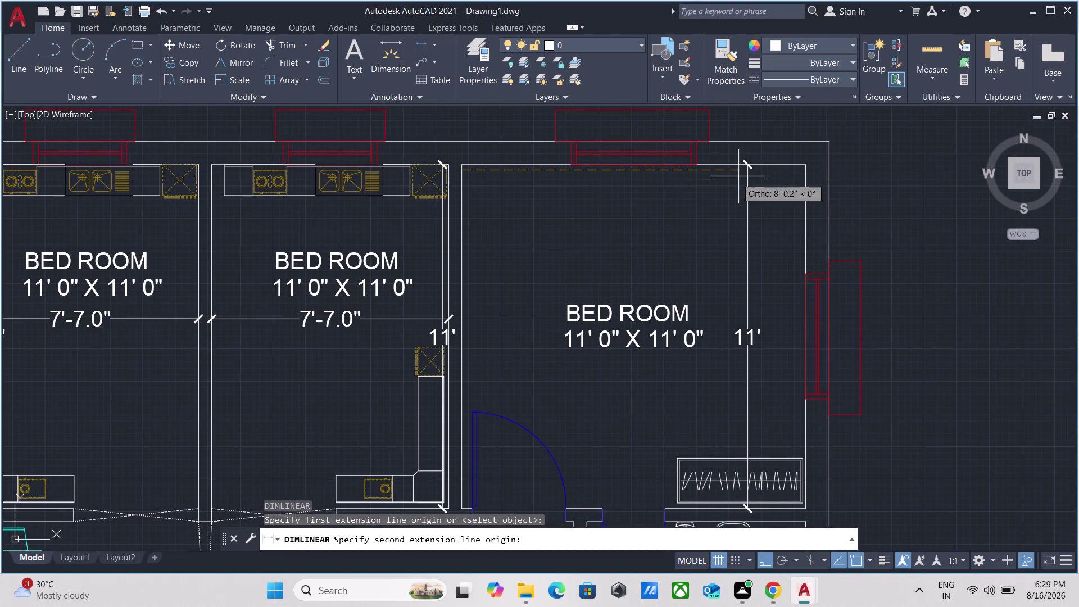
scroll(up, 3)
middle_drag(802, 174, 654, 315)
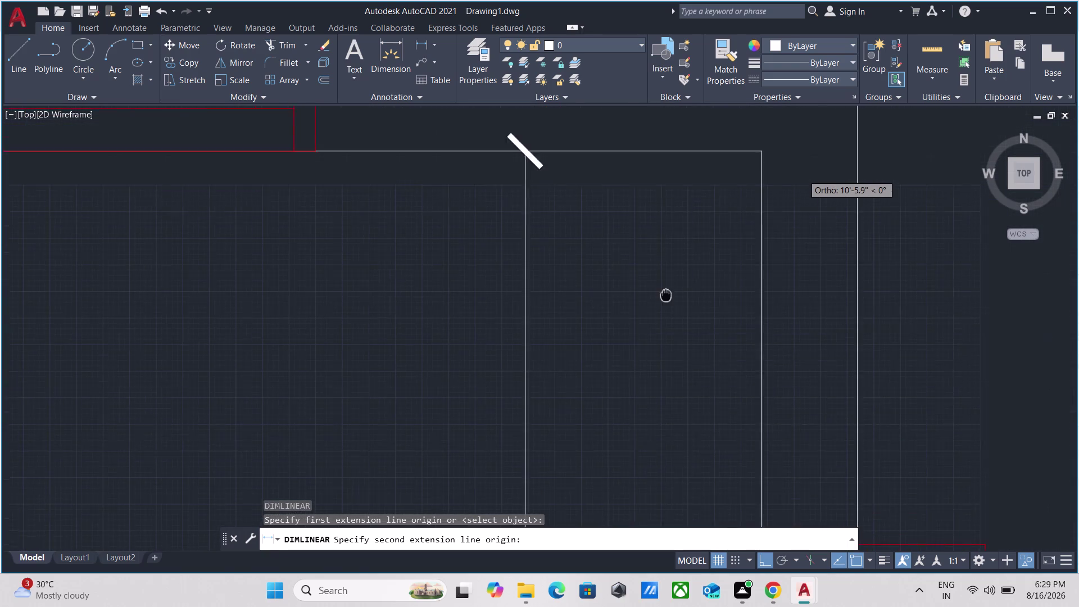
middle_drag(654, 314, 652, 317)
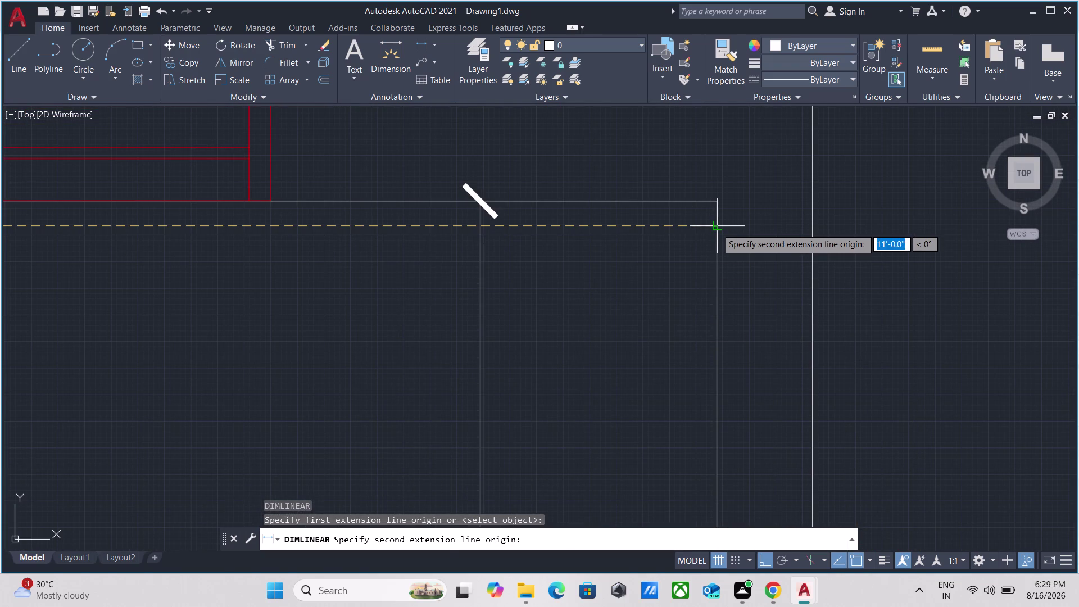
click(716, 228)
scroll(down, 3)
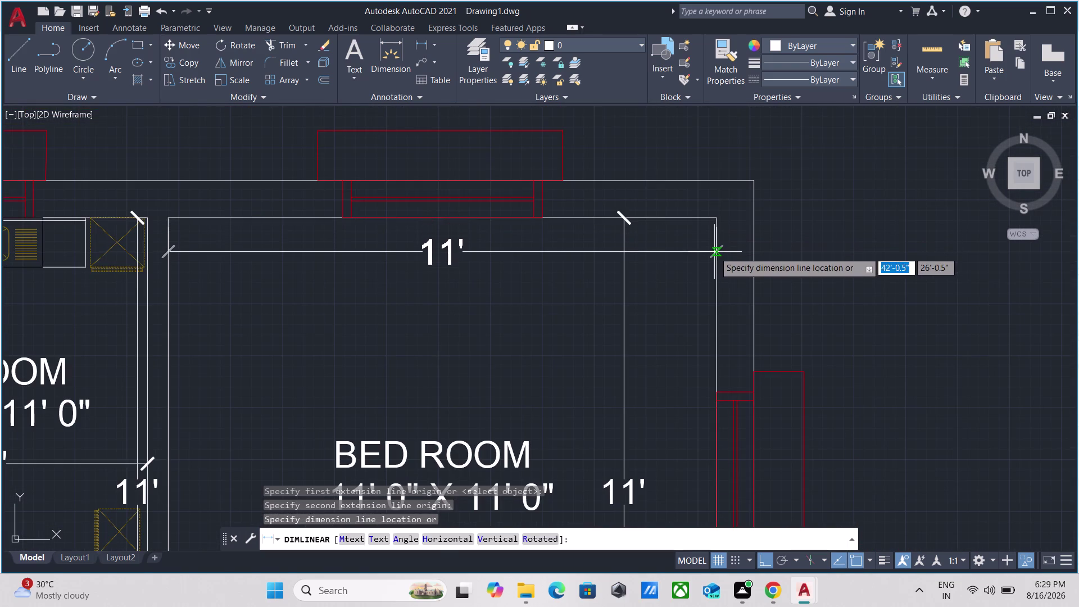
click(715, 251)
scroll(down, 3)
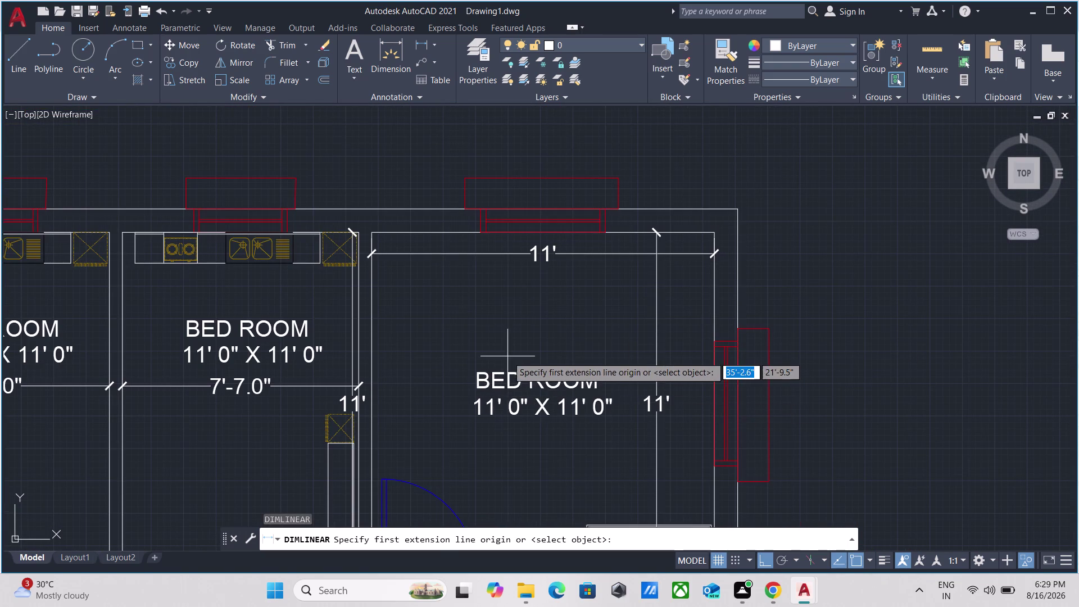
middle_drag(501, 336, 574, 201)
Add the 11' vertical height dimension from the bedroom's top corner to its lower wall.
scroll(down, 3)
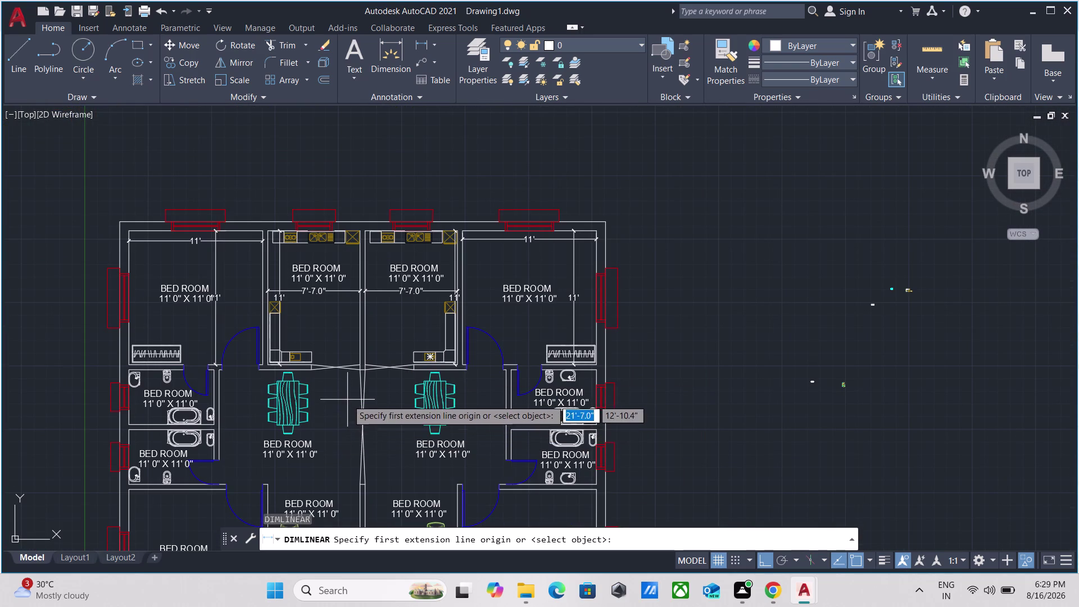
middle_drag(347, 399, 454, 163)
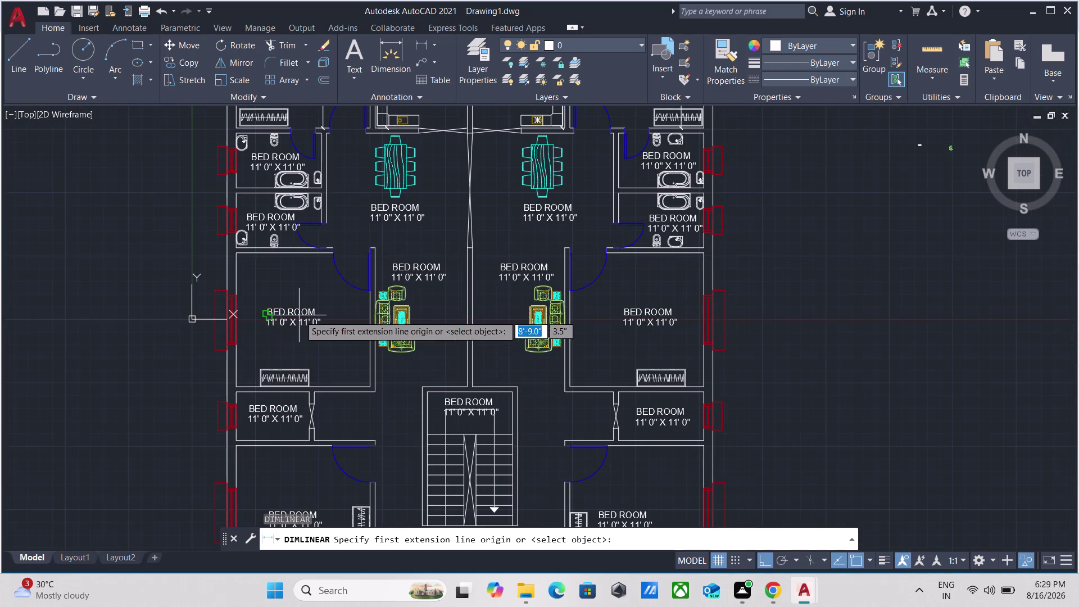
scroll(up, 3)
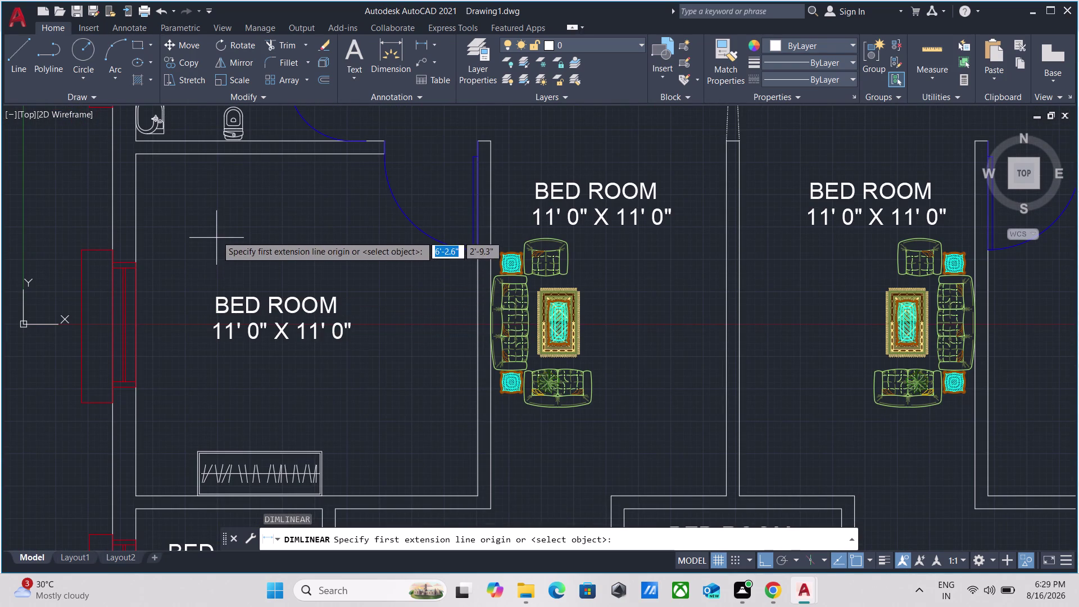
middle_drag(213, 220, 301, 219)
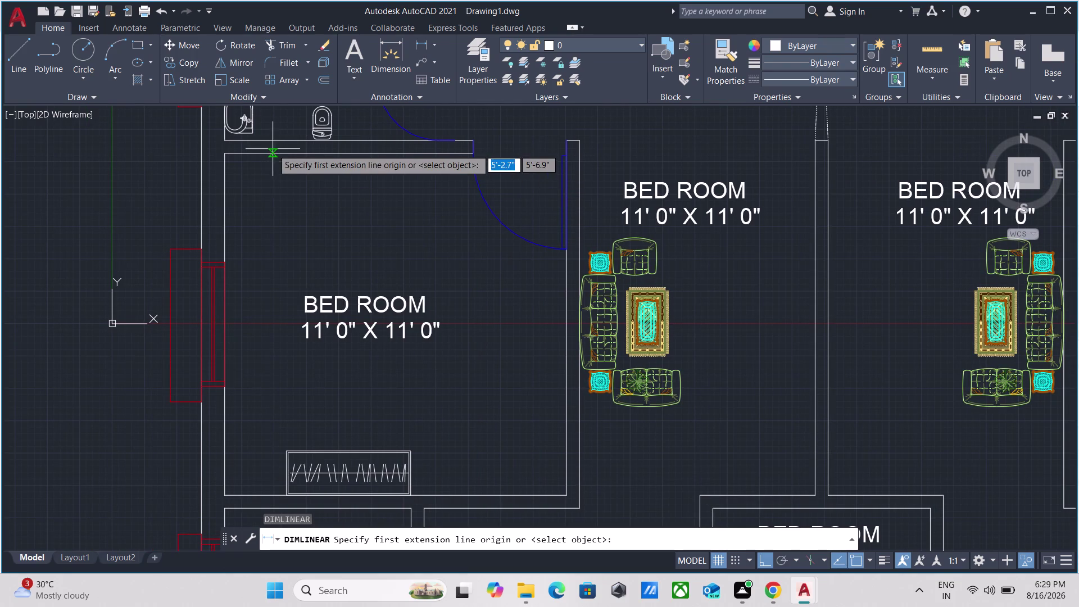
click(245, 153)
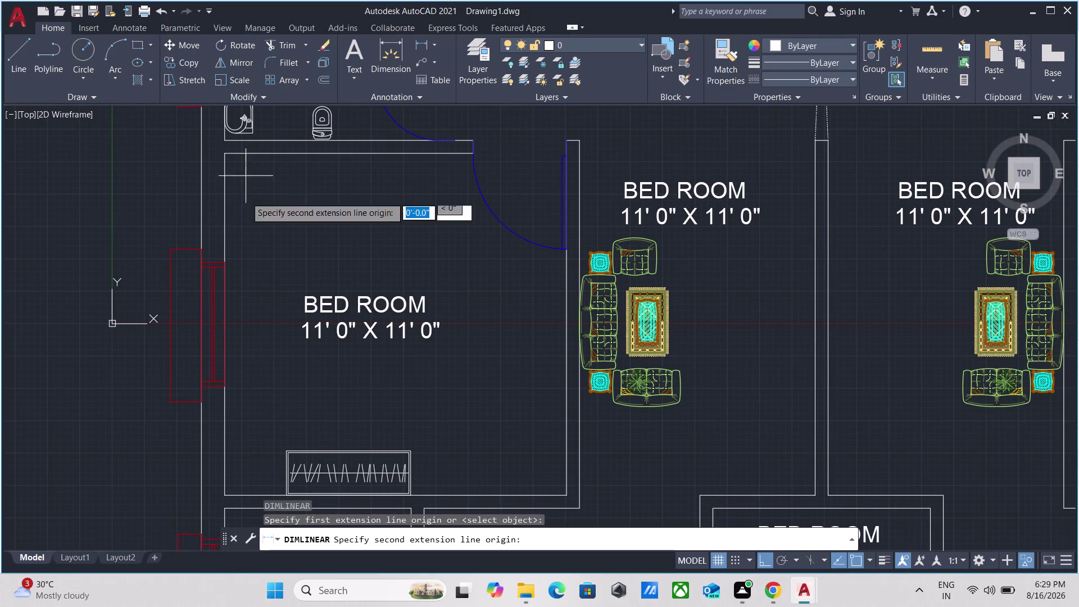
scroll(down, 3)
middle_drag(207, 361, 294, 223)
scroll(up, 3)
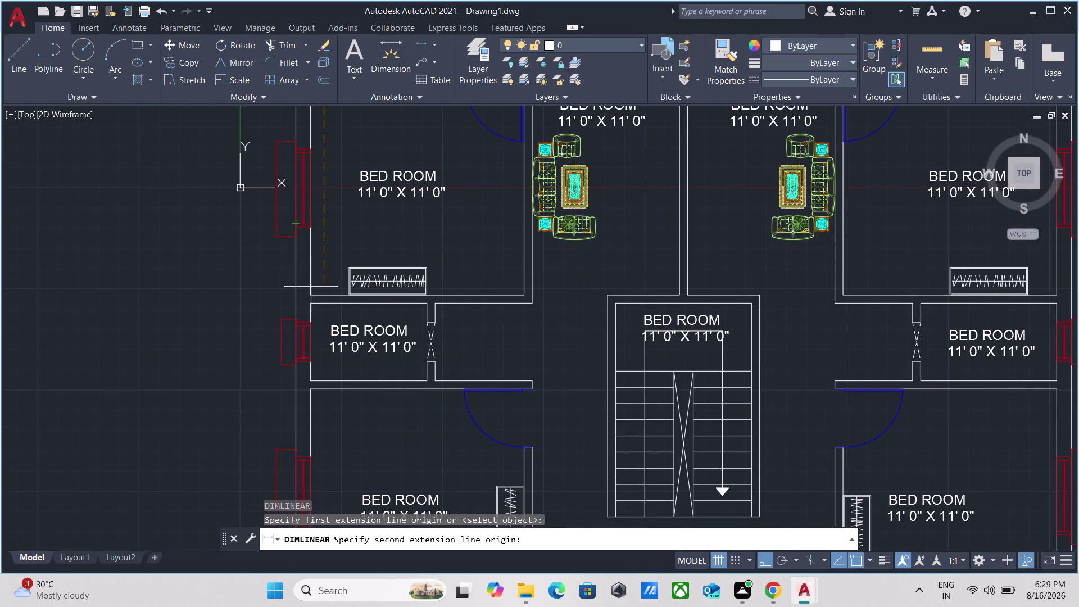
click(334, 300)
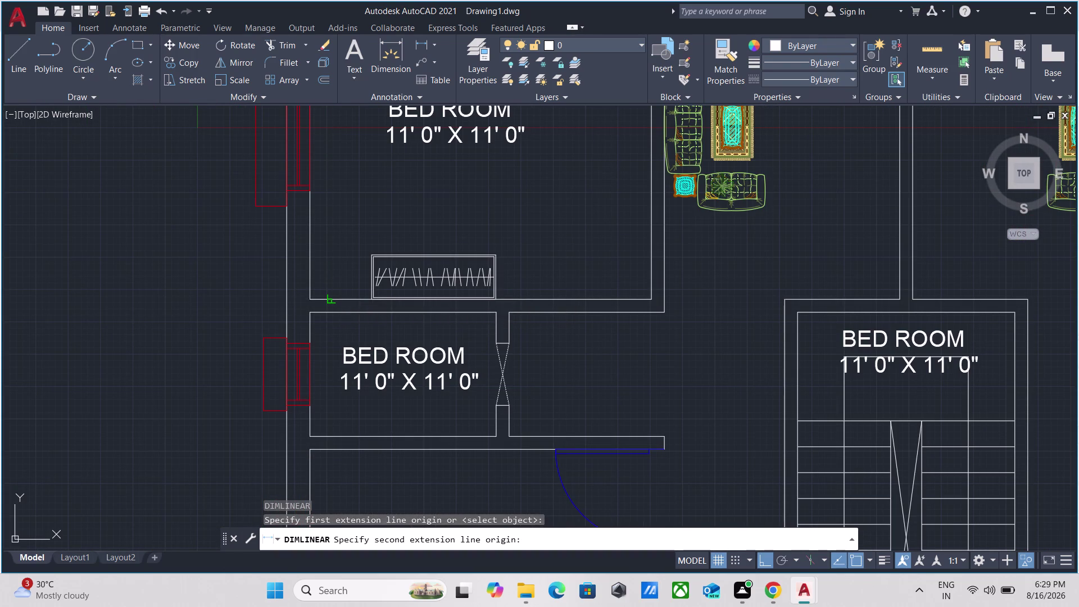
click(342, 276)
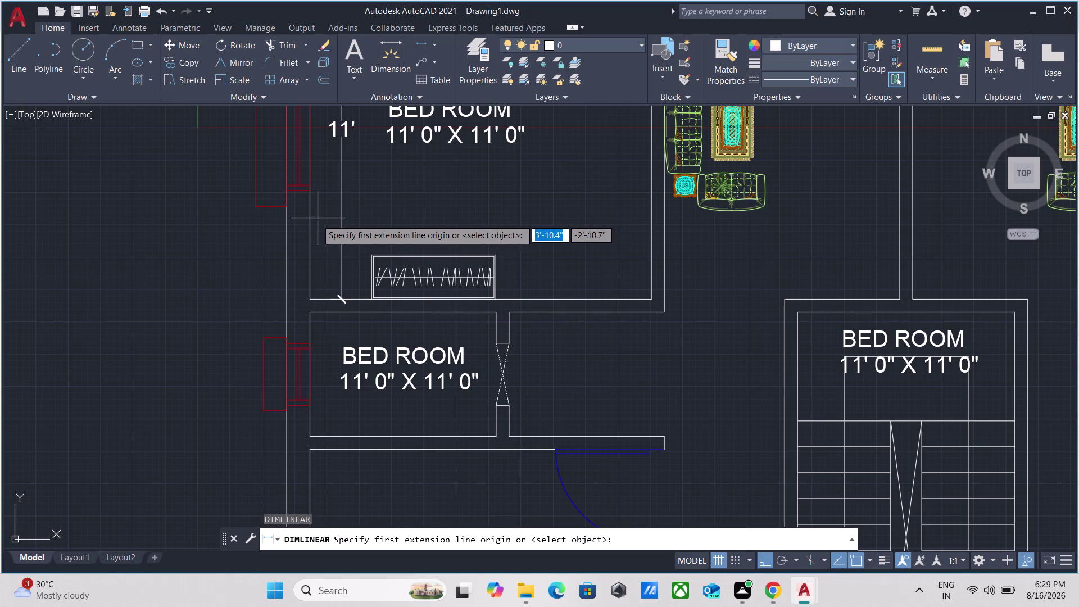
Add the 11' horizontal width dimension from the bedroom's left wall to its right wall.
click(311, 220)
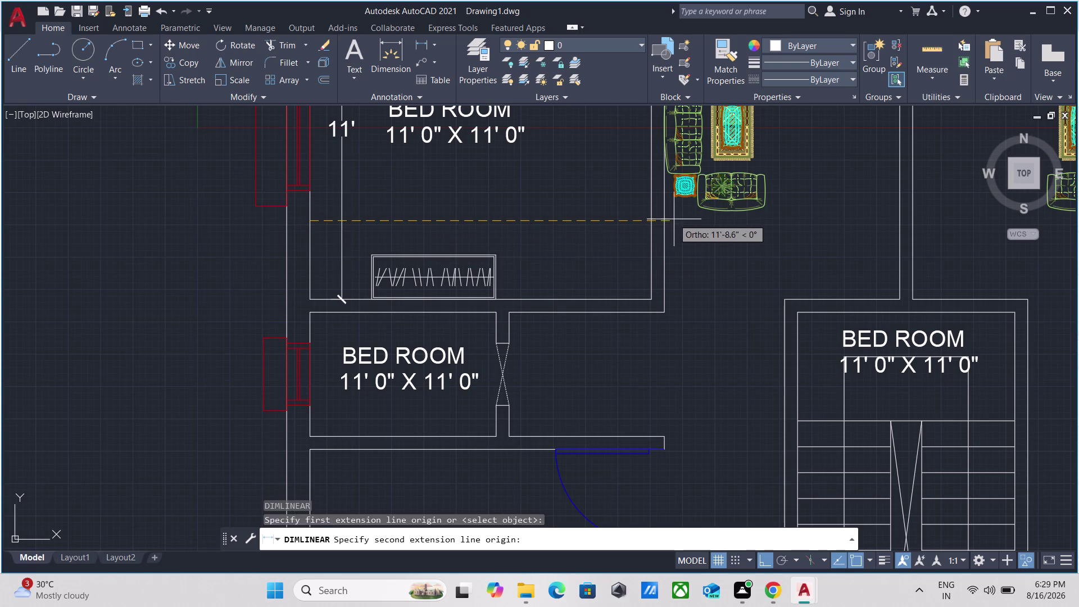
click(648, 225)
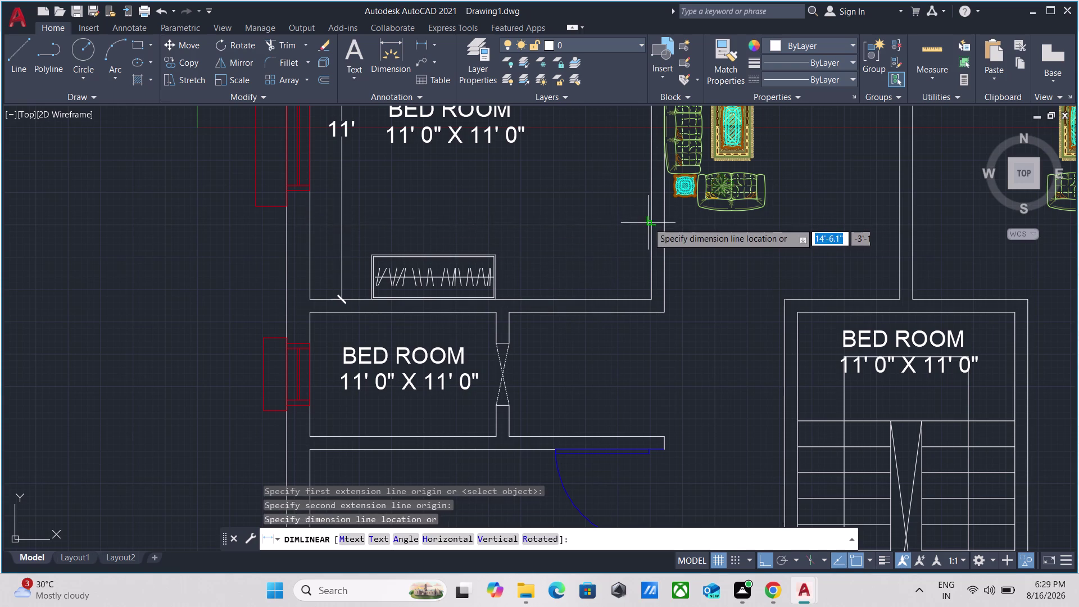
click(648, 218)
scroll(down, 3)
scroll(down, 3)
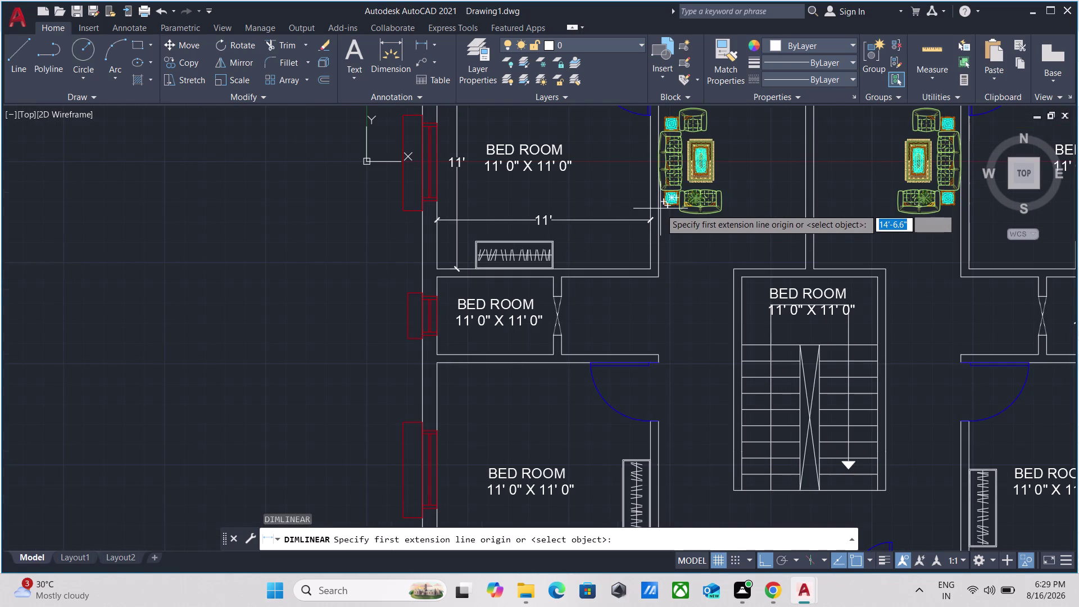
scroll(down, 3)
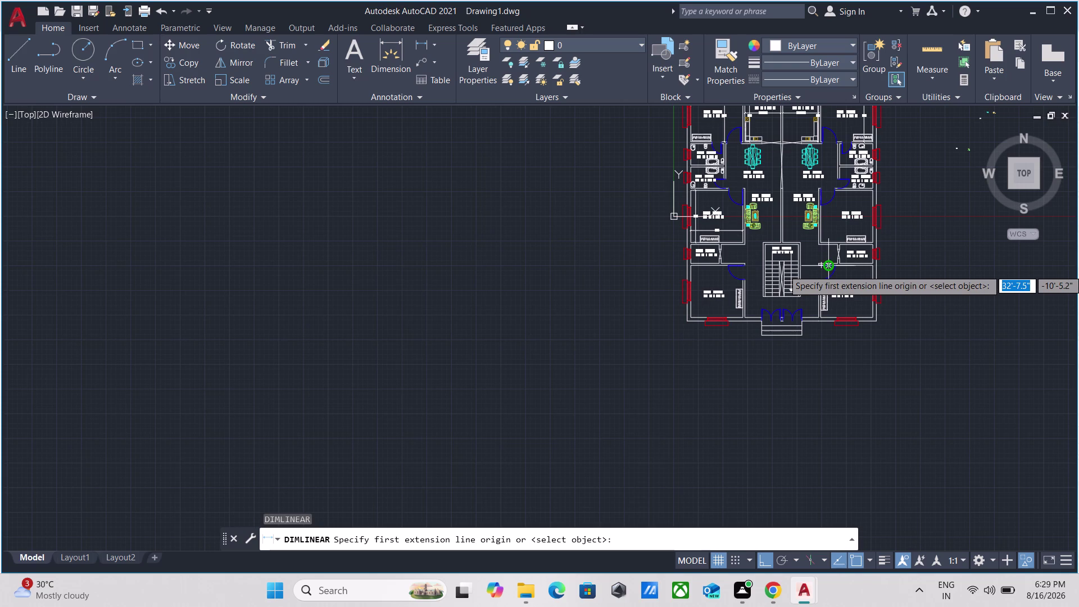
Add the 4' vertical depth dimension between the small bedroom's top and bottom walls.
scroll(up, 3)
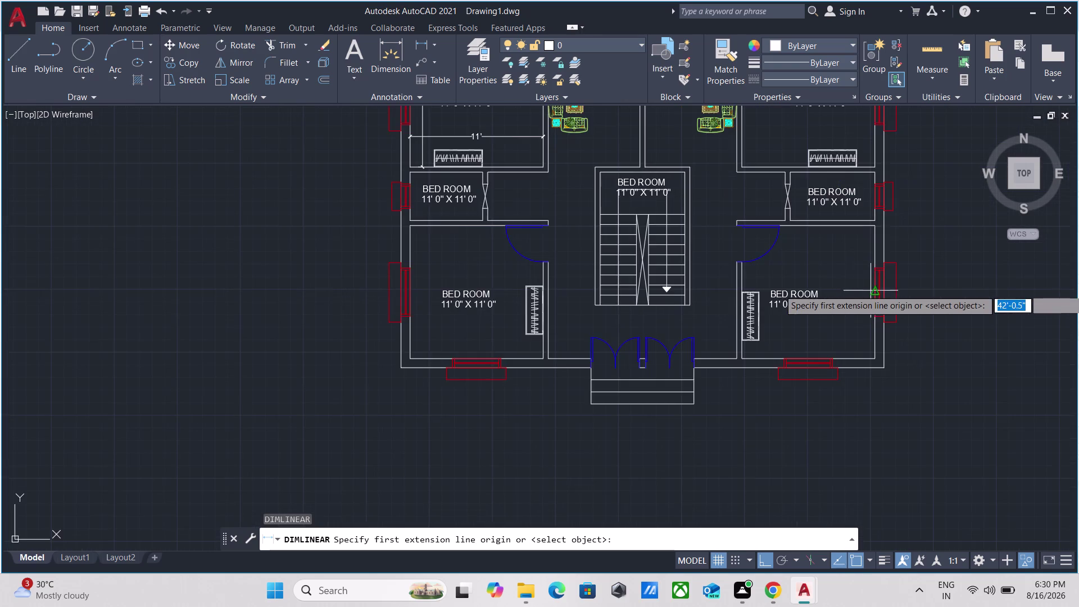
scroll(up, 3)
middle_drag(836, 277, 619, 285)
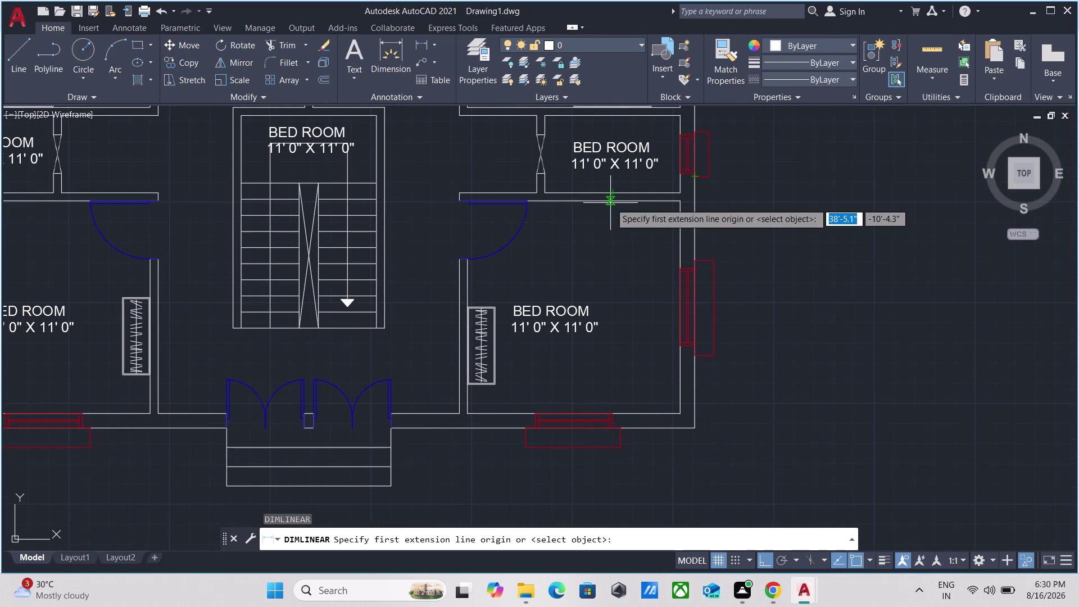
scroll(up, 3)
scroll(down, 3)
middle_drag(610, 139, 538, 304)
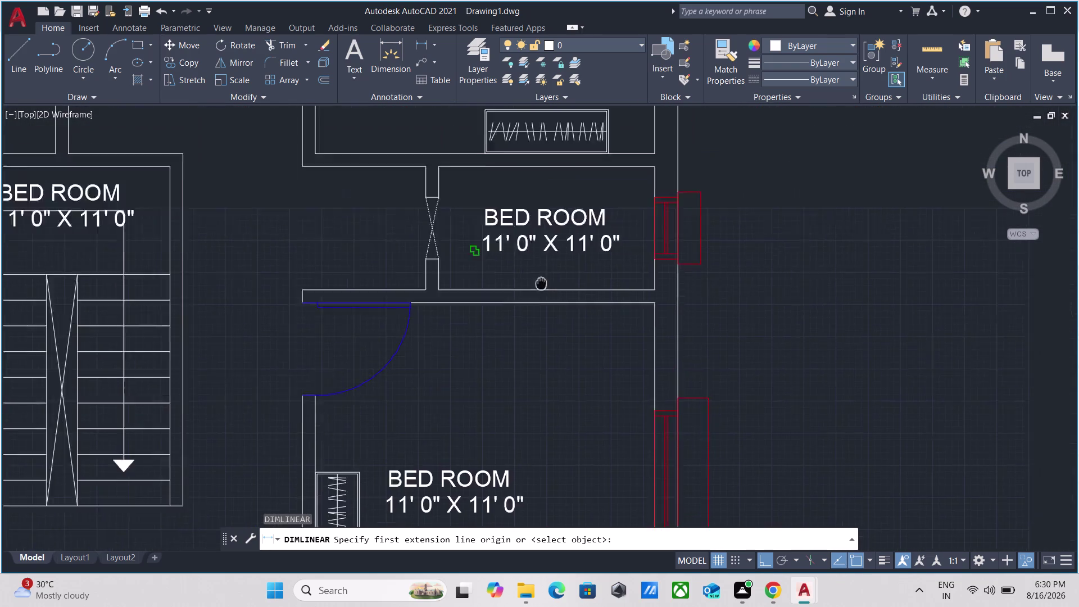
scroll(up, 3)
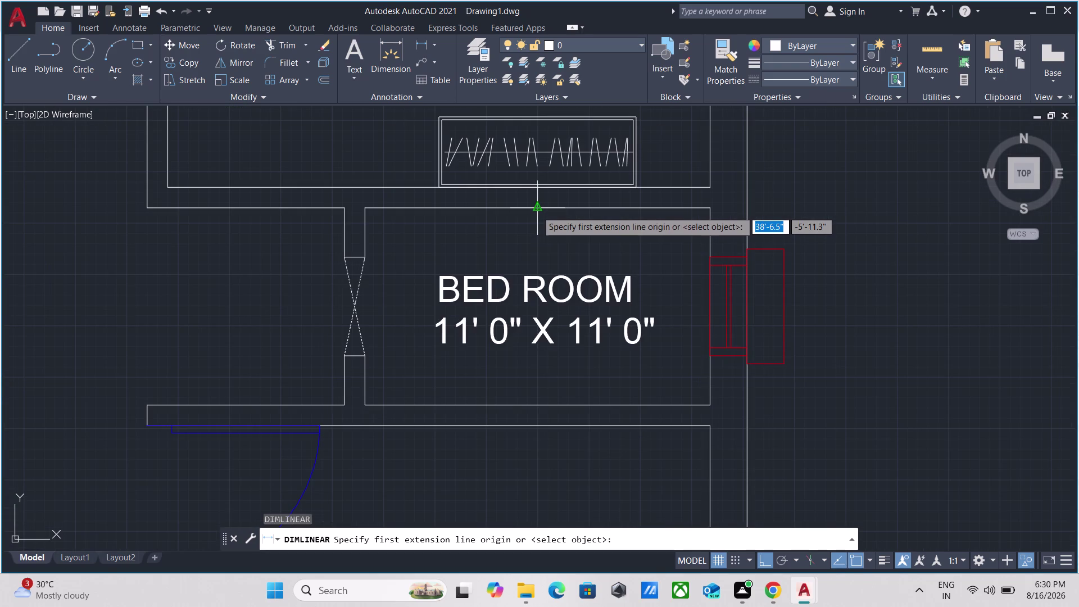
click(536, 210)
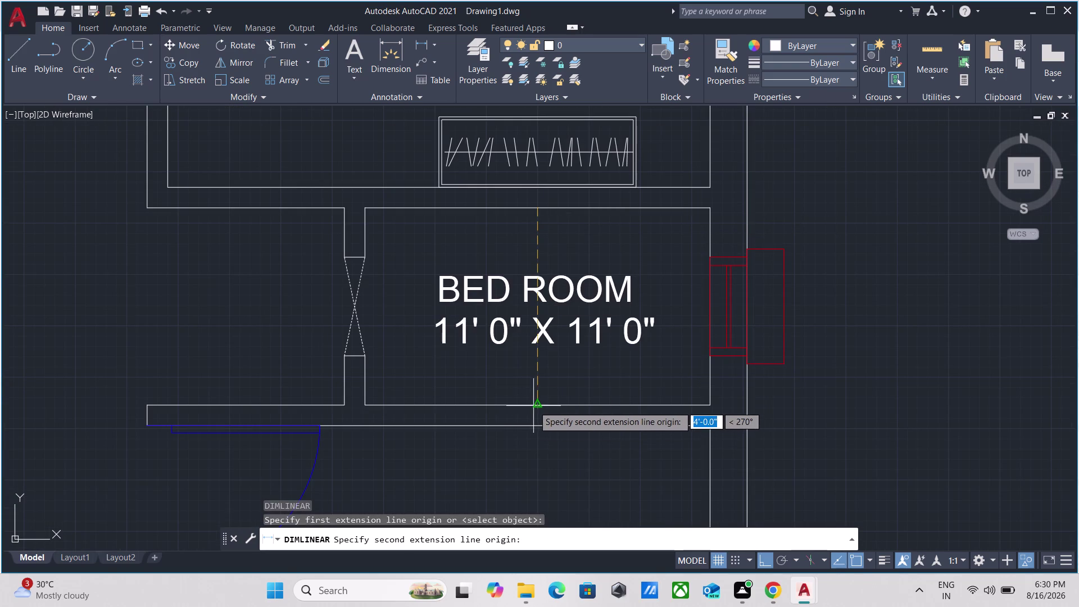
click(534, 400)
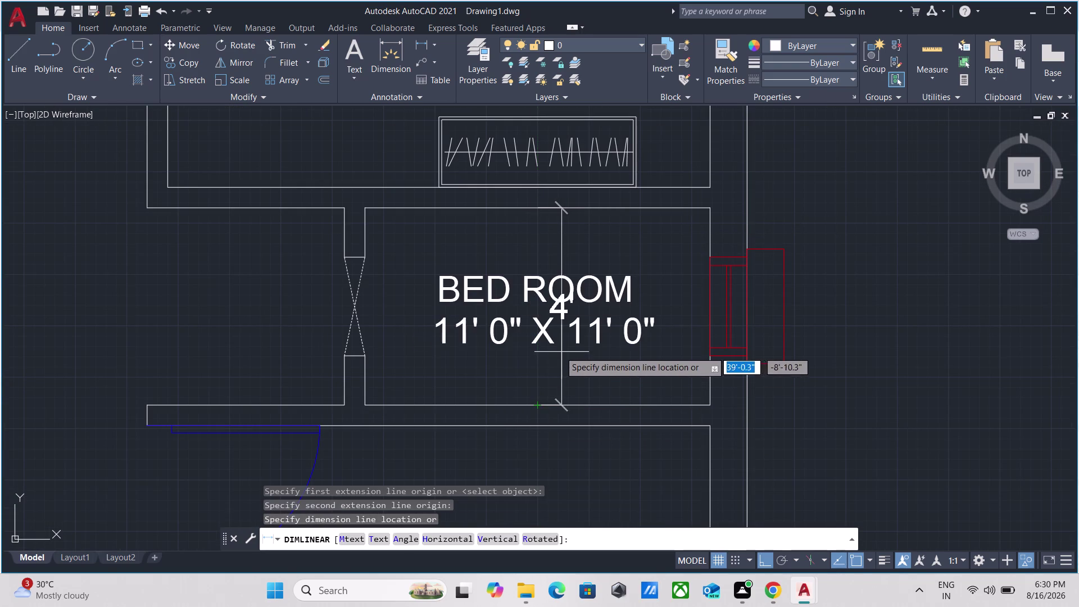
click(560, 351)
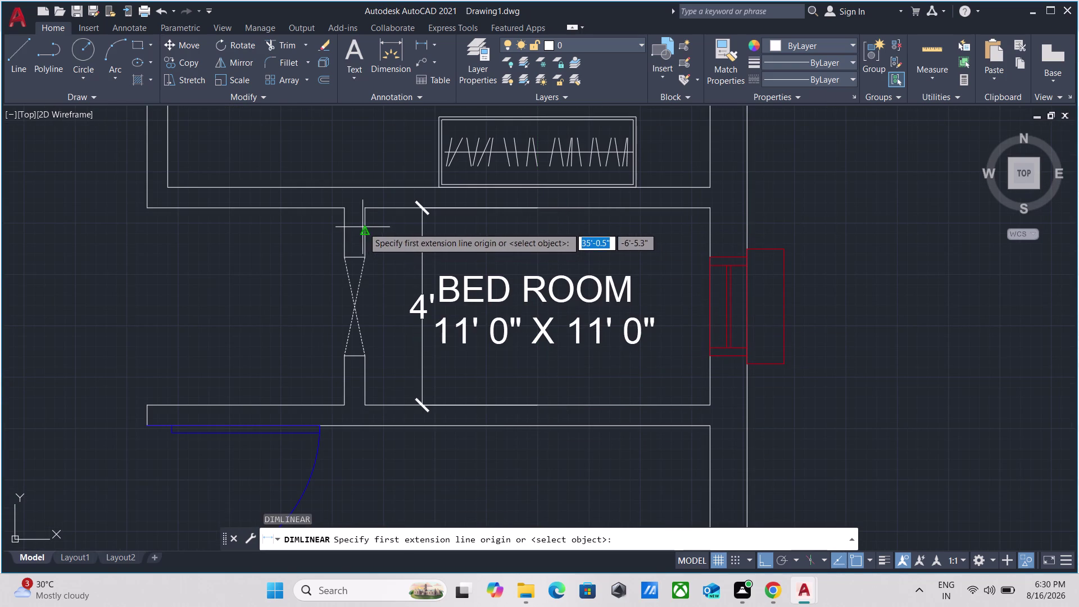
Add the 7' horizontal width dimension between the small bedroom's left and right walls.
click(365, 230)
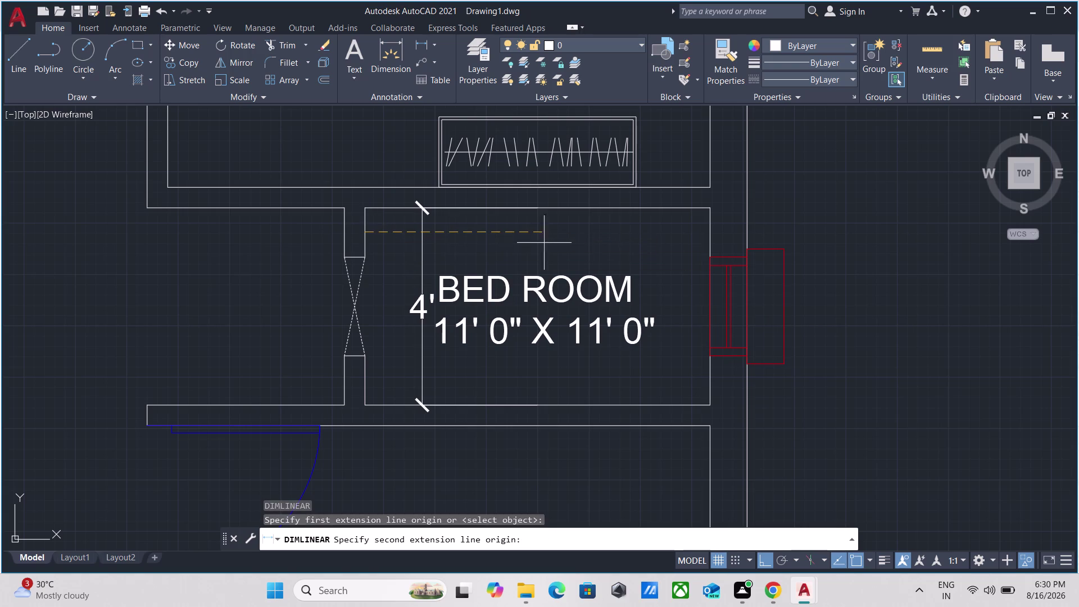
click(712, 235)
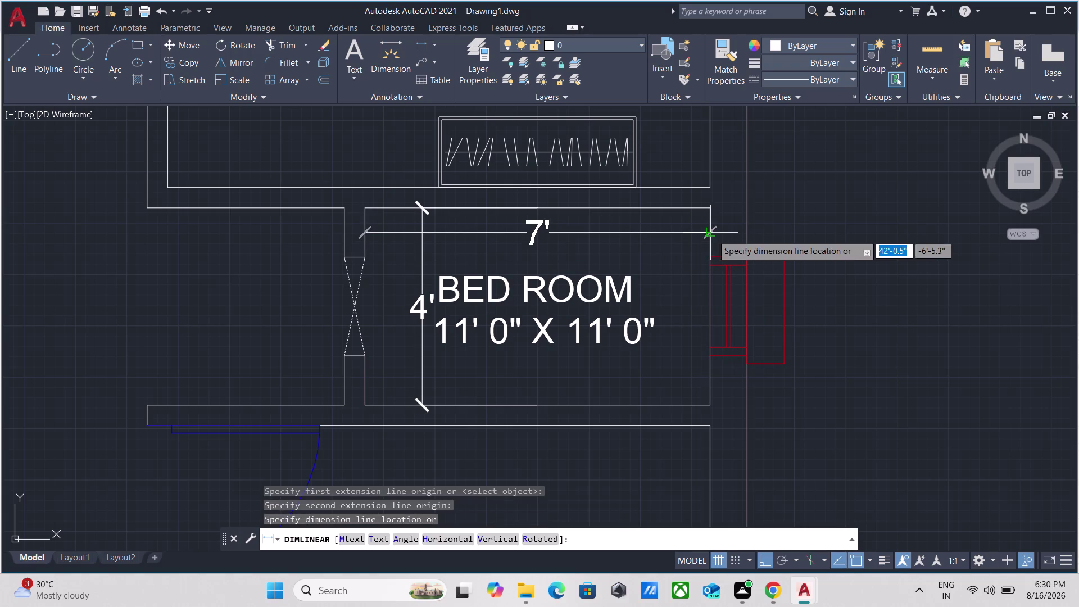
click(712, 235)
scroll(down, 3)
scroll(down, 3)
middle_drag(202, 273, 567, 292)
scroll(up, 3)
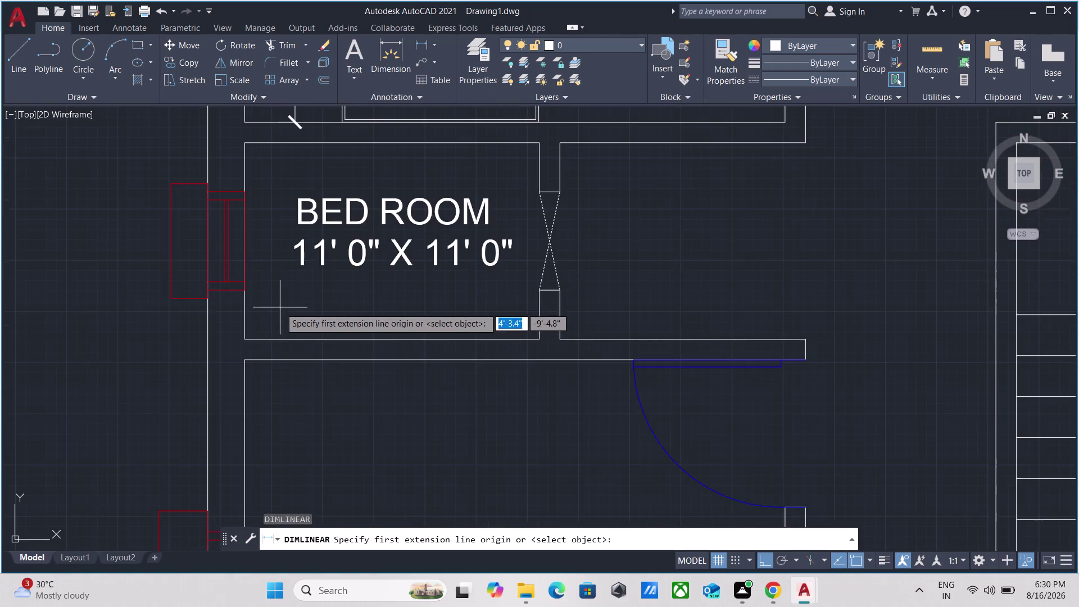
Add the 6' width dimension along the bedroom's bottom wall, from its left to right wall.
scroll(up, 3)
click(179, 350)
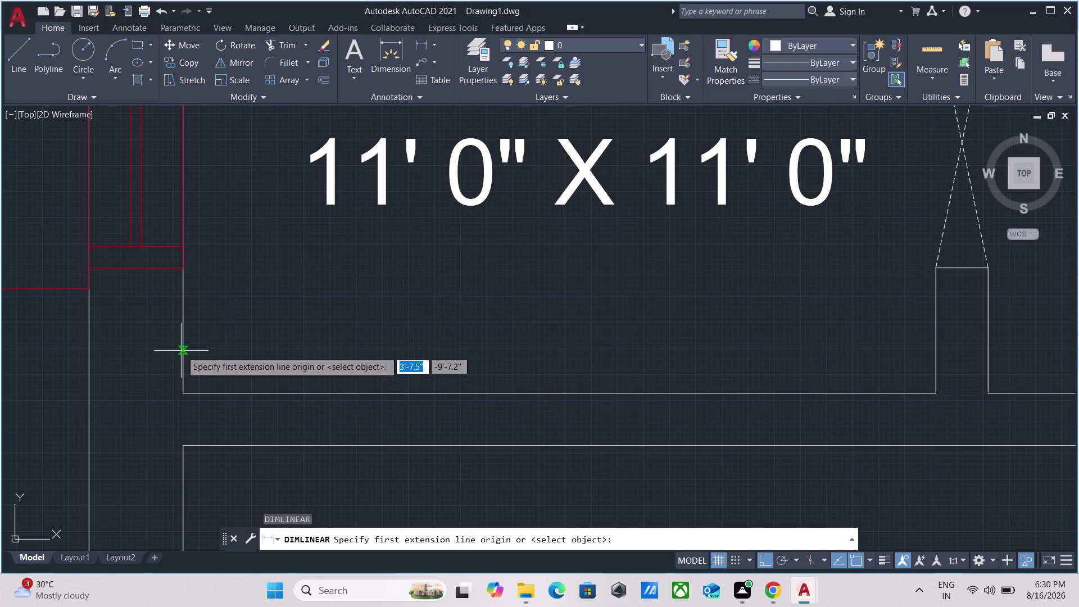
middle_drag(513, 343, 333, 336)
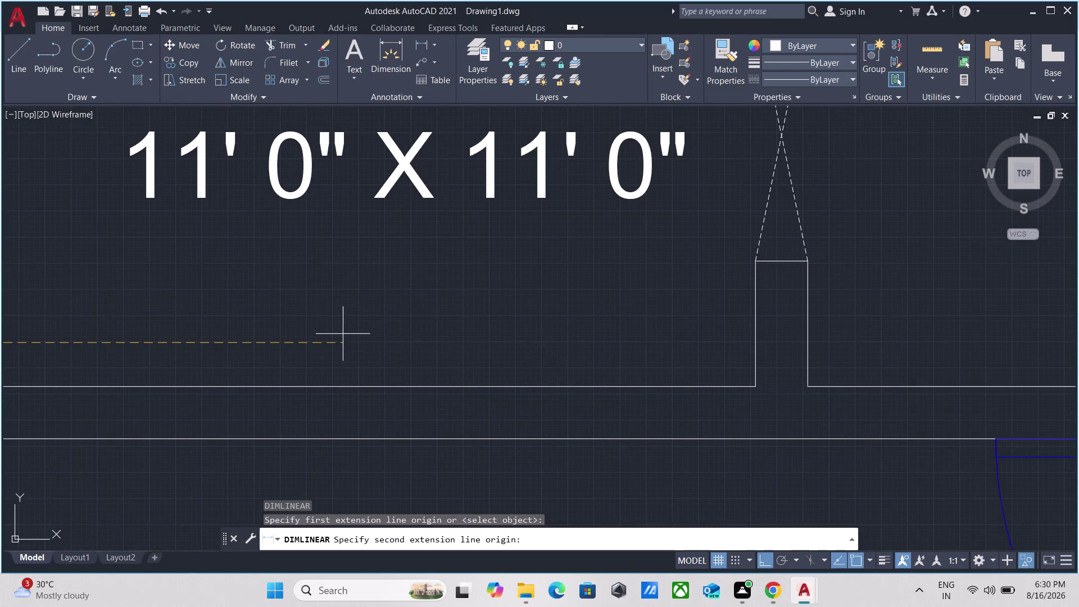
click(758, 341)
scroll(down, 3)
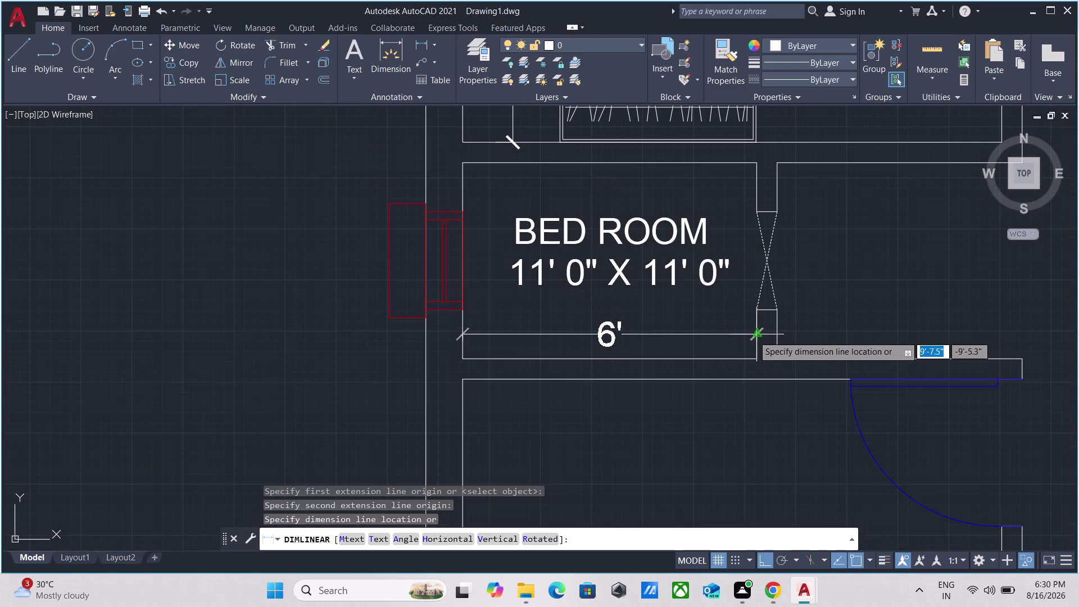
click(752, 335)
scroll(down, 3)
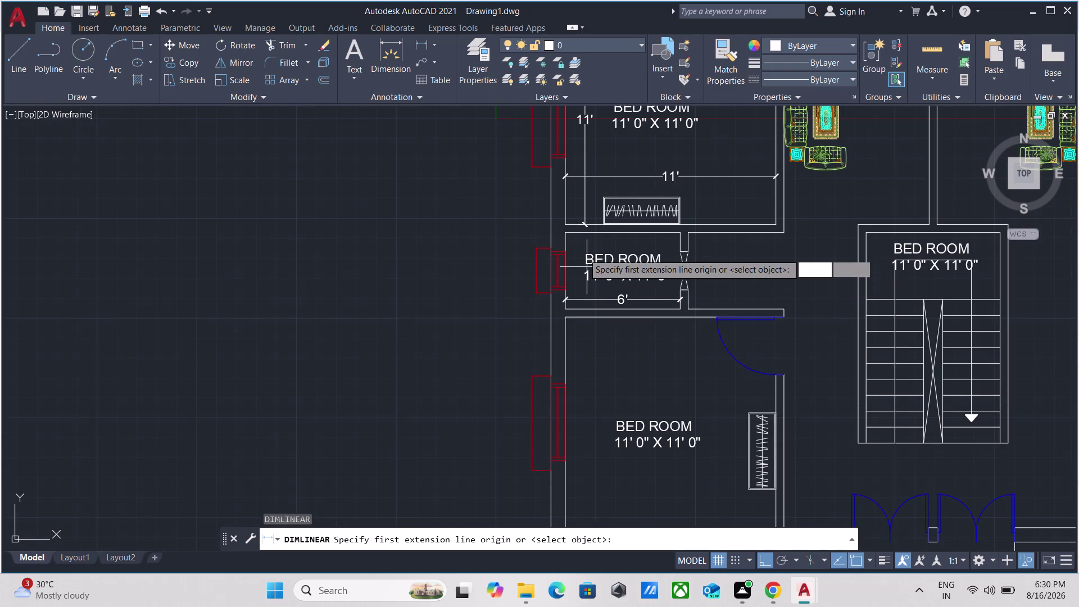
scroll(up, 3)
scroll(up, 3)
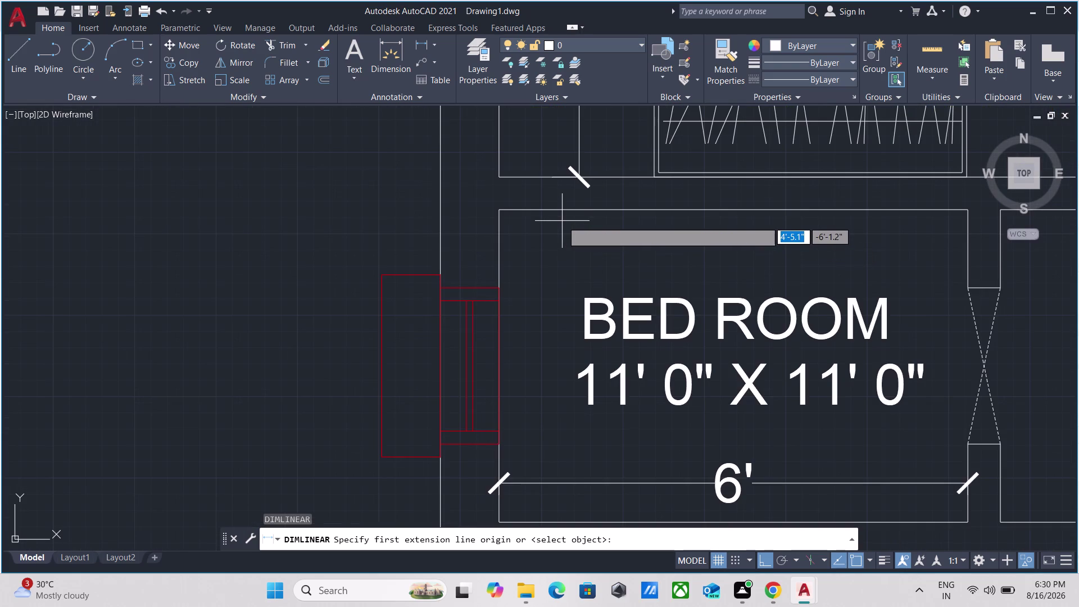
Measure the bedroom's 4' vertical depth, starting from its top wall.
click(558, 209)
scroll(down, 3)
middle_drag(548, 396, 553, 288)
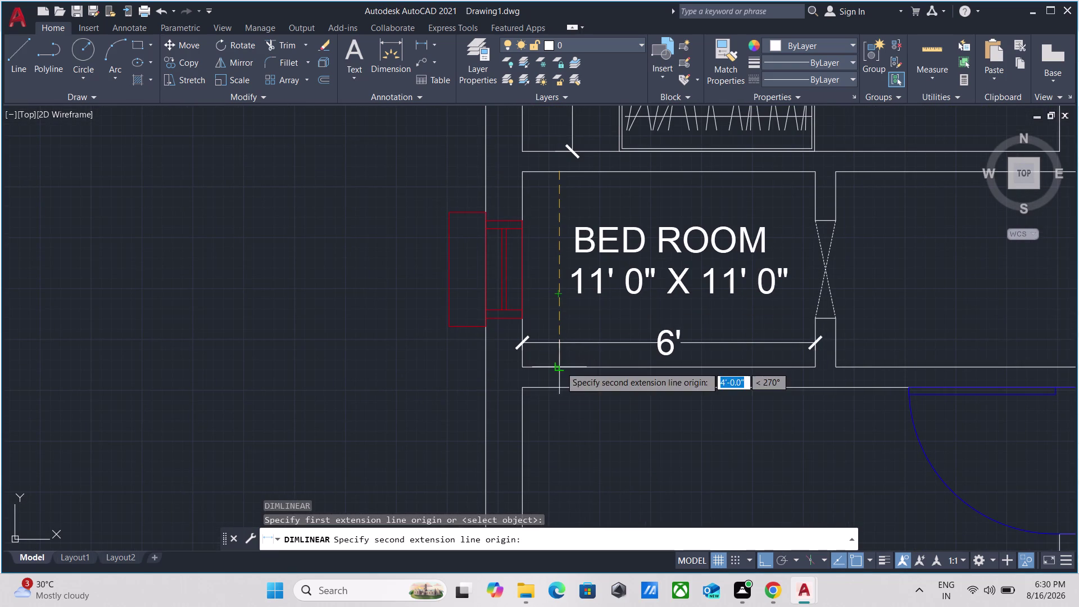
click(560, 366)
Start a new linear dimension and bring the upper-left bedroom's bathroom into view.
click(551, 308)
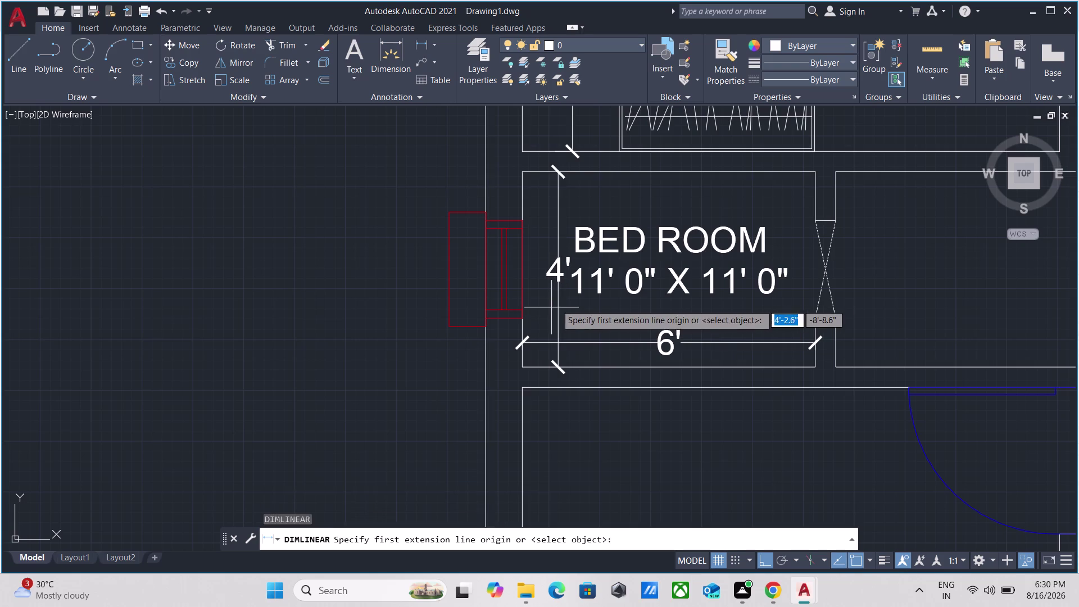
scroll(down, 3)
middle_drag(664, 163, 572, 252)
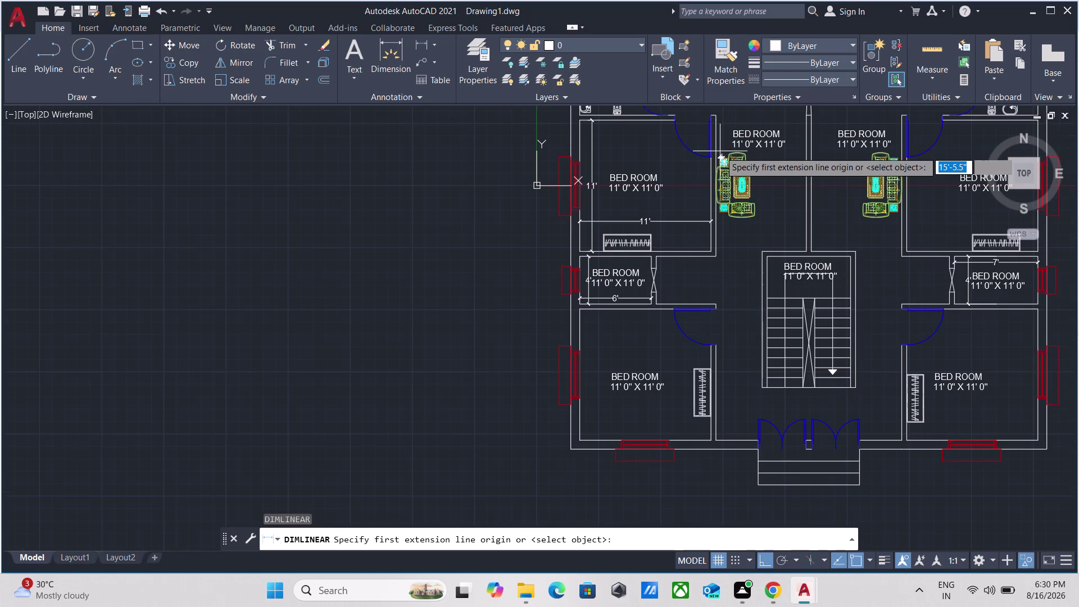
middle_drag(572, 251, 519, 287)
scroll(up, 3)
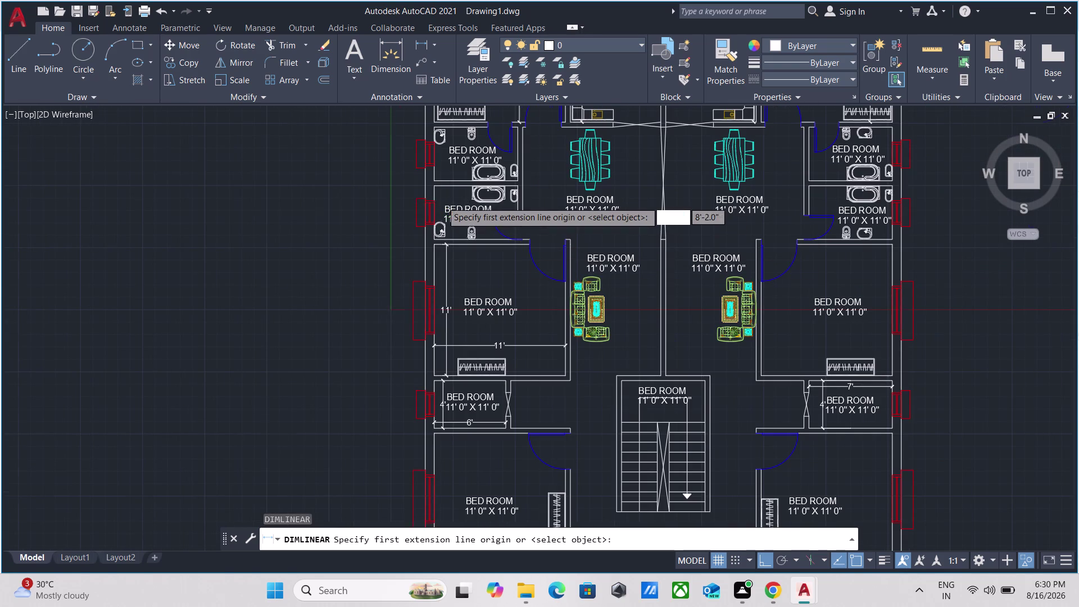
scroll(up, 3)
middle_drag(488, 196, 441, 244)
scroll(down, 3)
scroll(up, 3)
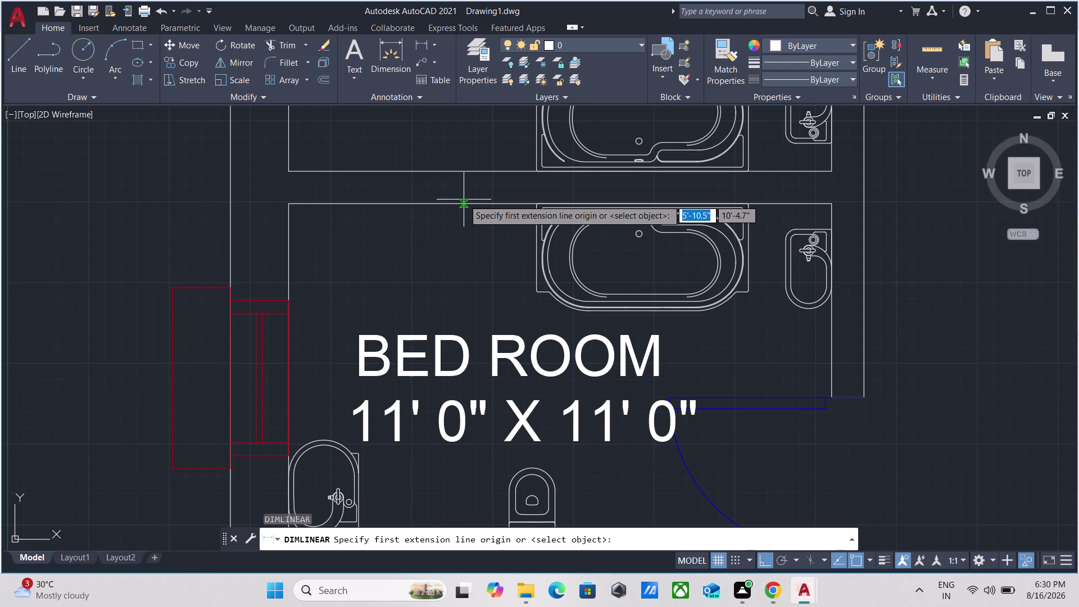
Dimension the bathroom wall beside the fixtures at 4'-6.0".
click(463, 201)
scroll(down, 3)
middle_drag(439, 436, 454, 377)
scroll(up, 3)
scroll(up, 3)
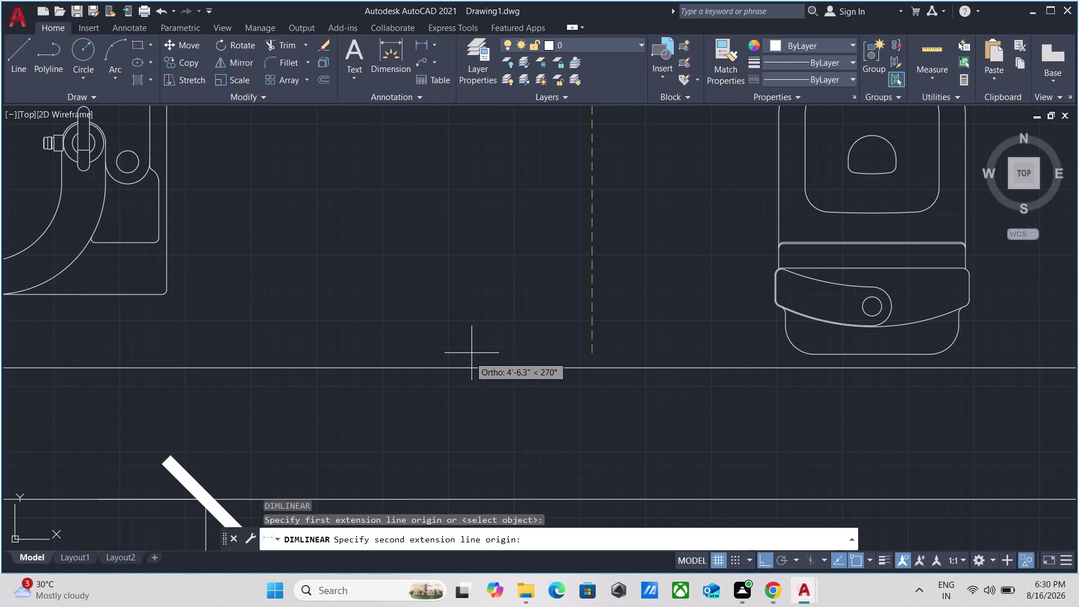
click(591, 368)
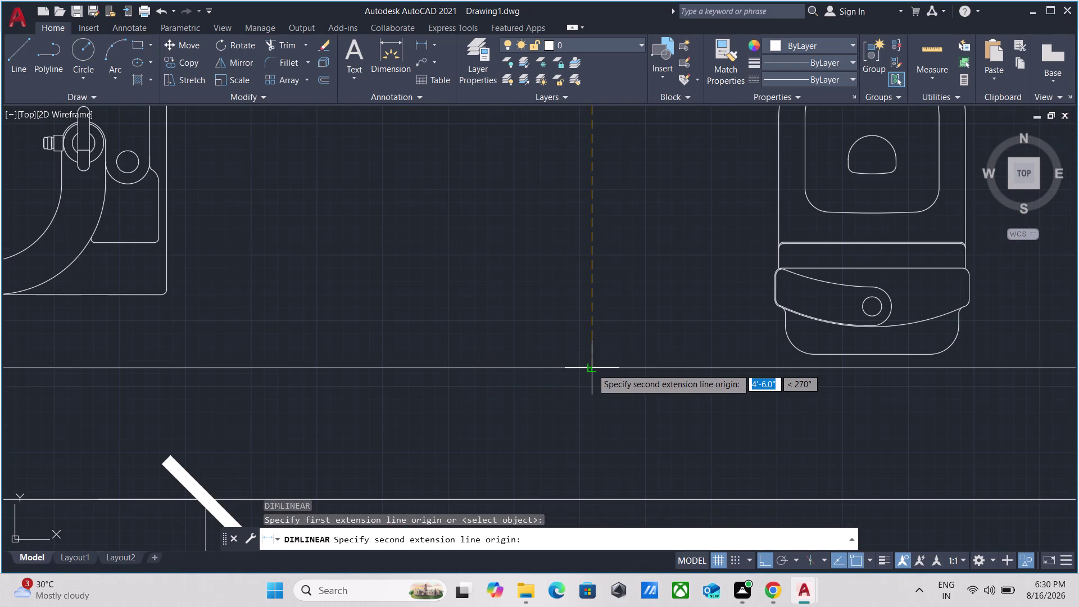
scroll(down, 3)
scroll(down, 3)
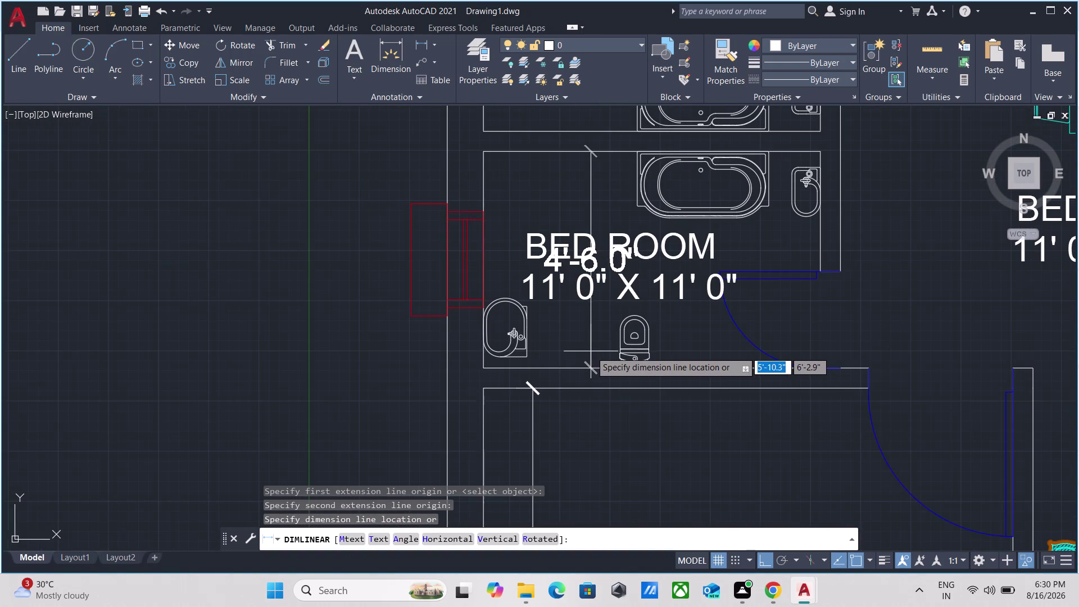
click(541, 340)
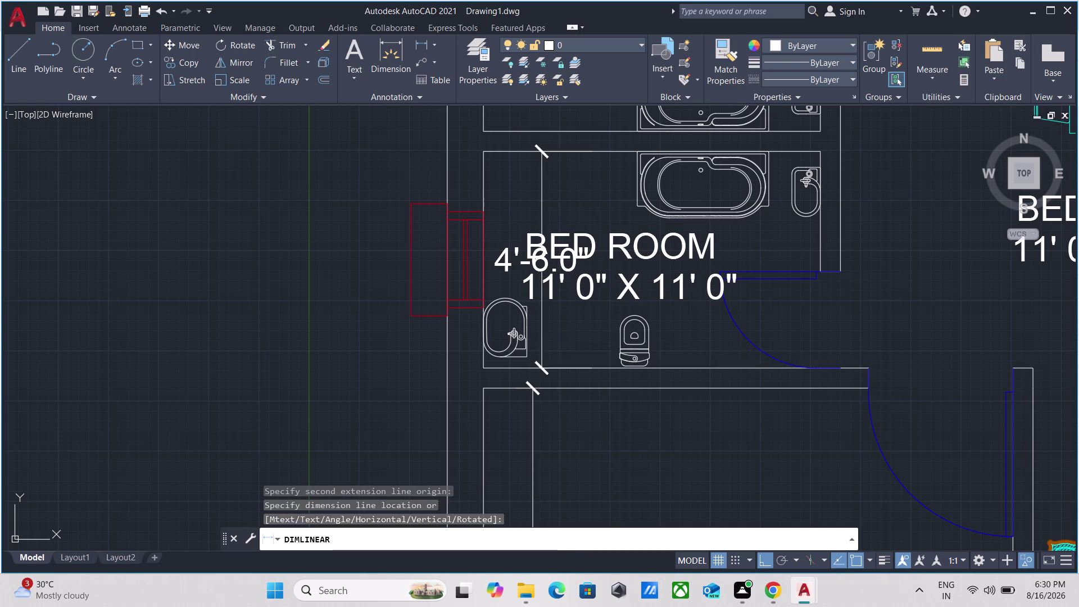
Attempt a 7'-0.1" width across the bathroom, then cancel it with Esc.
middle_drag(605, 184, 560, 260)
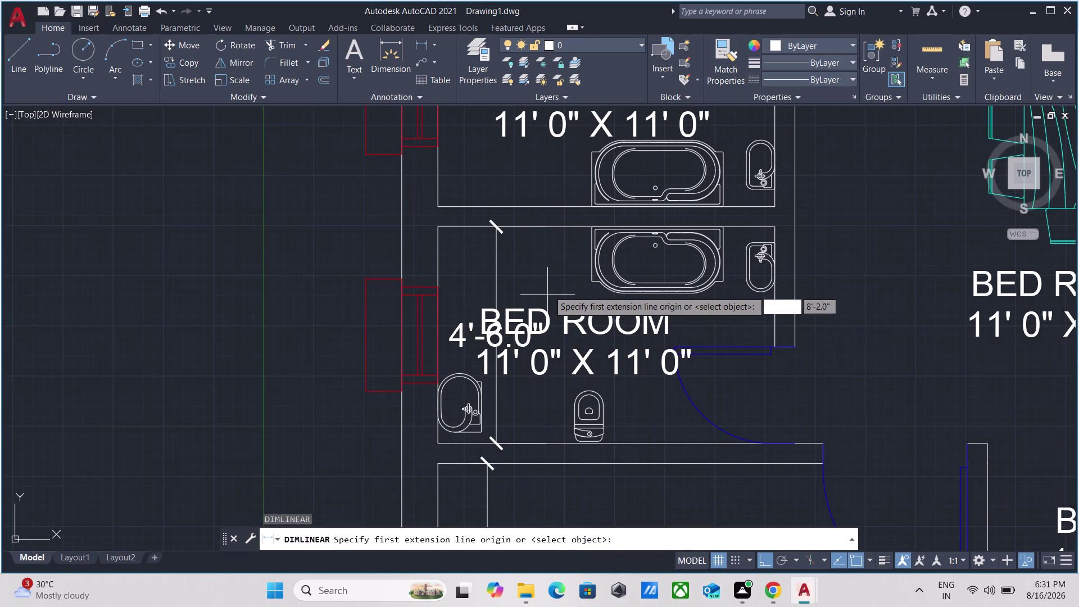
scroll(up, 3)
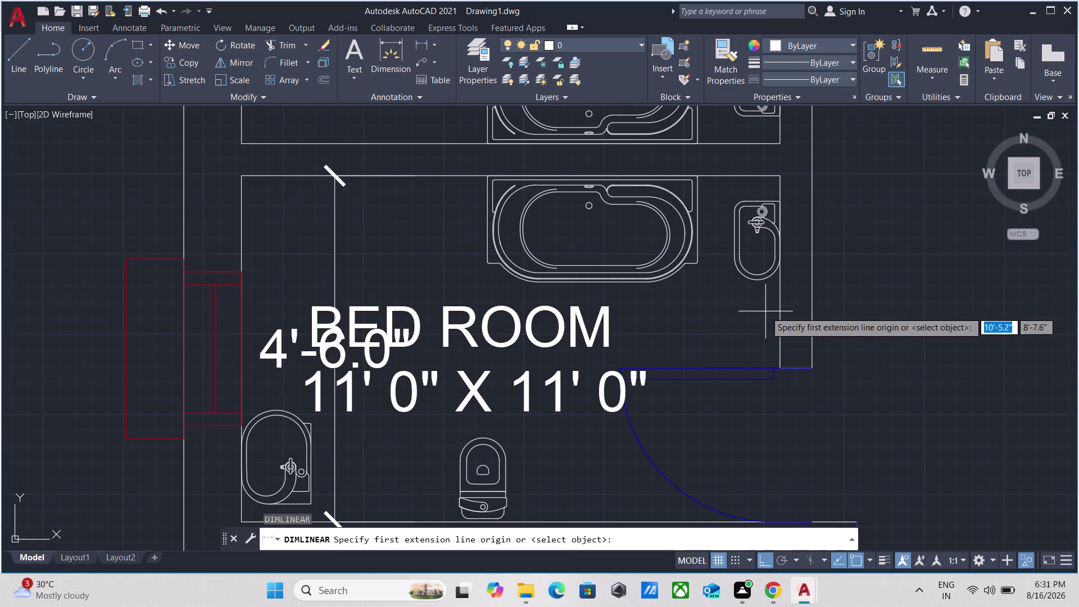
click(780, 188)
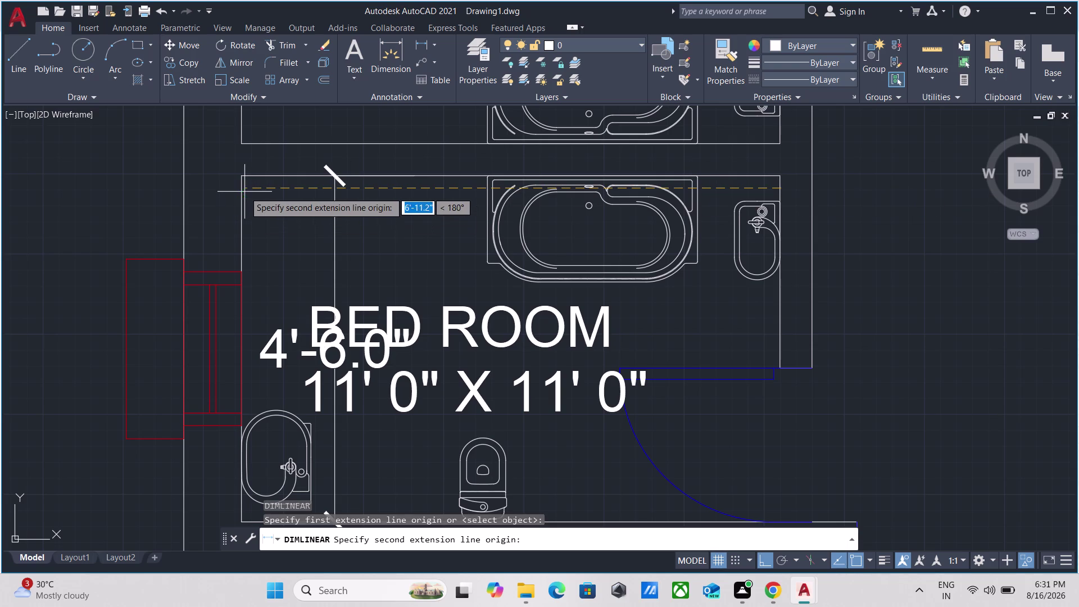
scroll(up, 3)
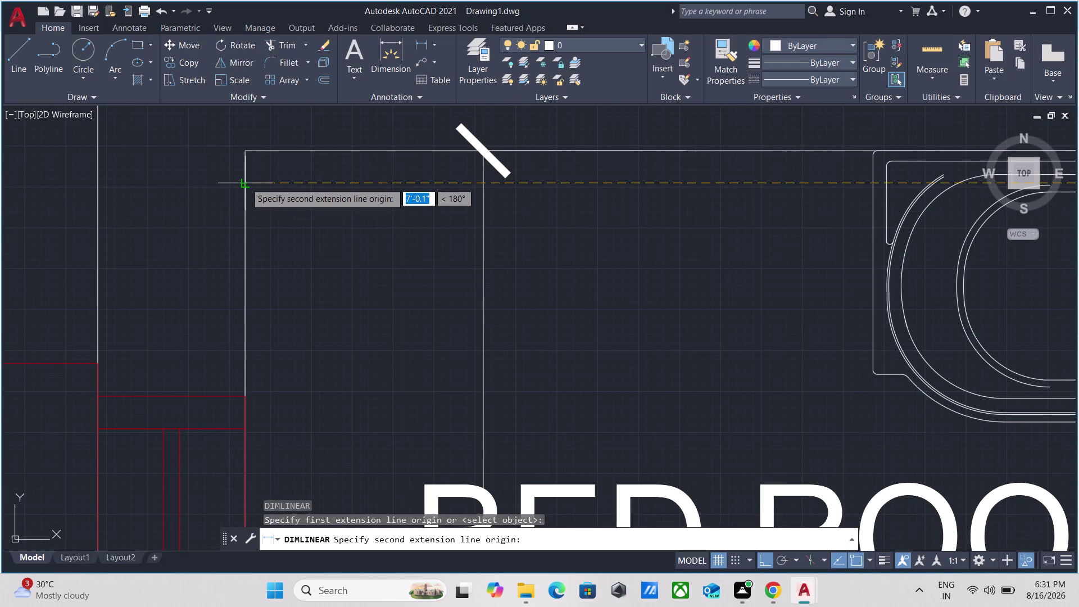
click(246, 182)
scroll(down, 3)
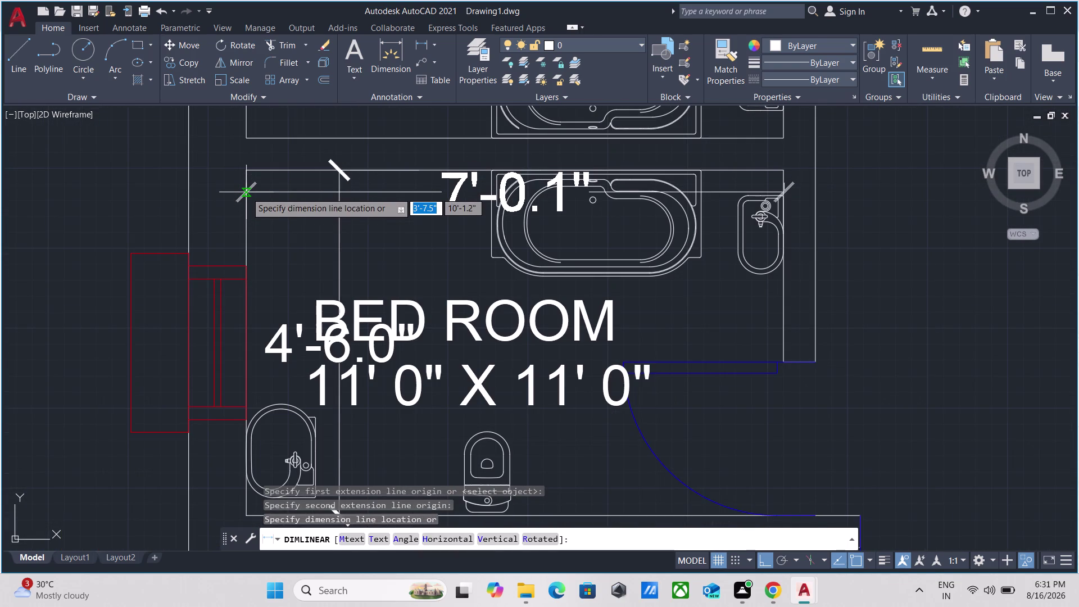
scroll(up, 3)
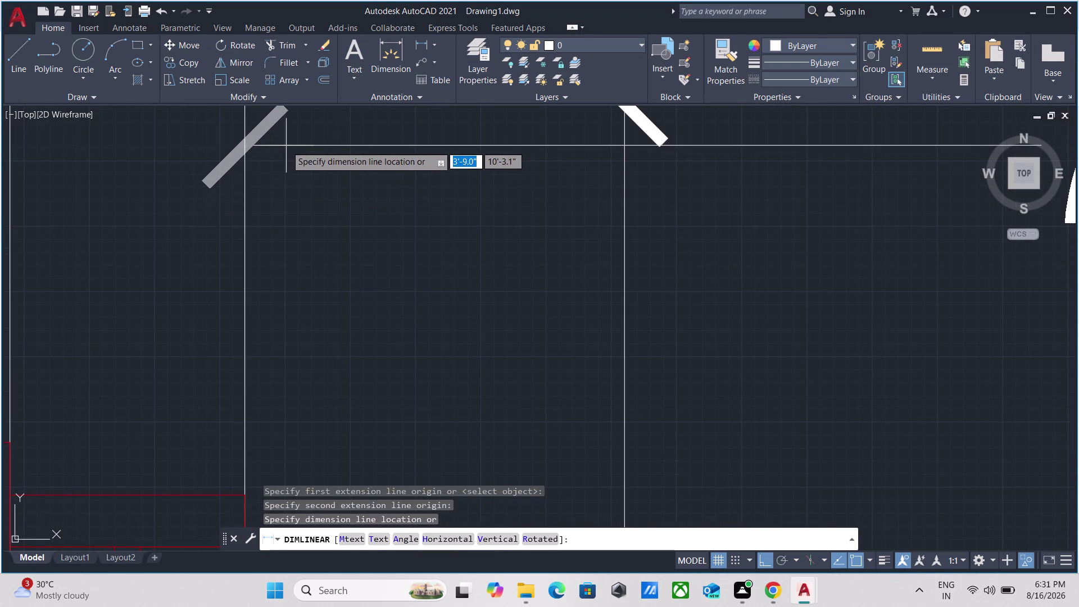
scroll(down, 3)
middle_drag(286, 146, 139, 201)
scroll(down, 3)
key(Escape)
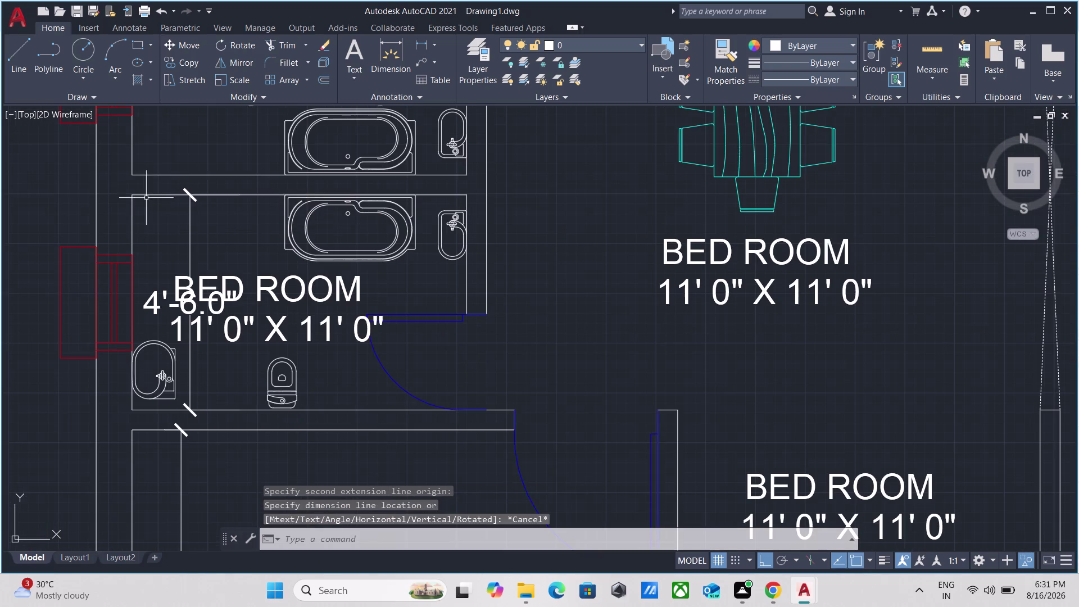
Set linear dimensioning to repeat continuously using MULTIPLE with DLI.
scroll(up, 3)
middle_drag(451, 198, 448, 251)
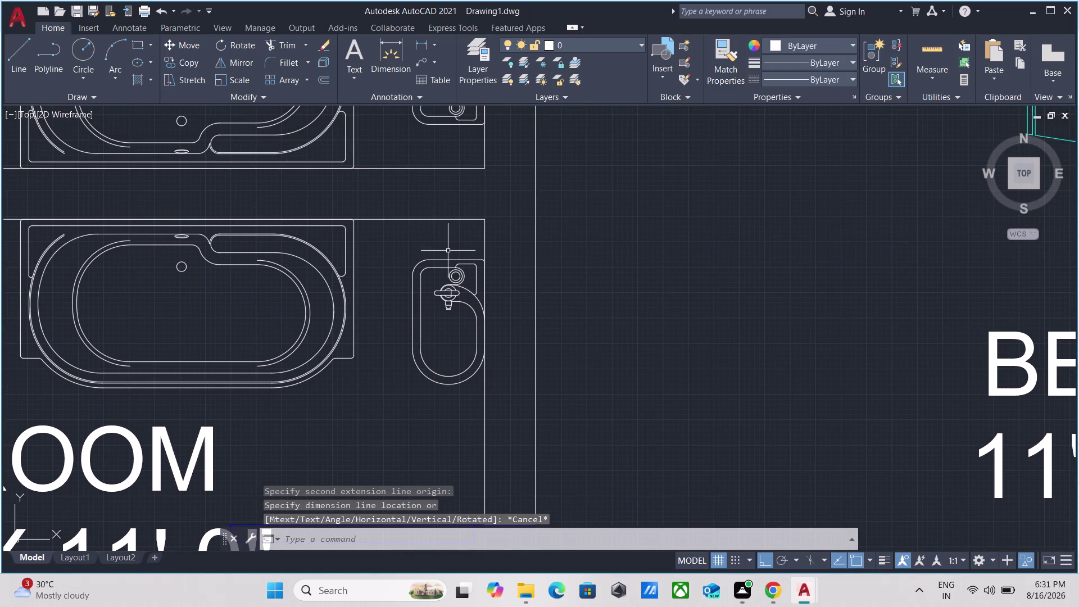
text(MU)
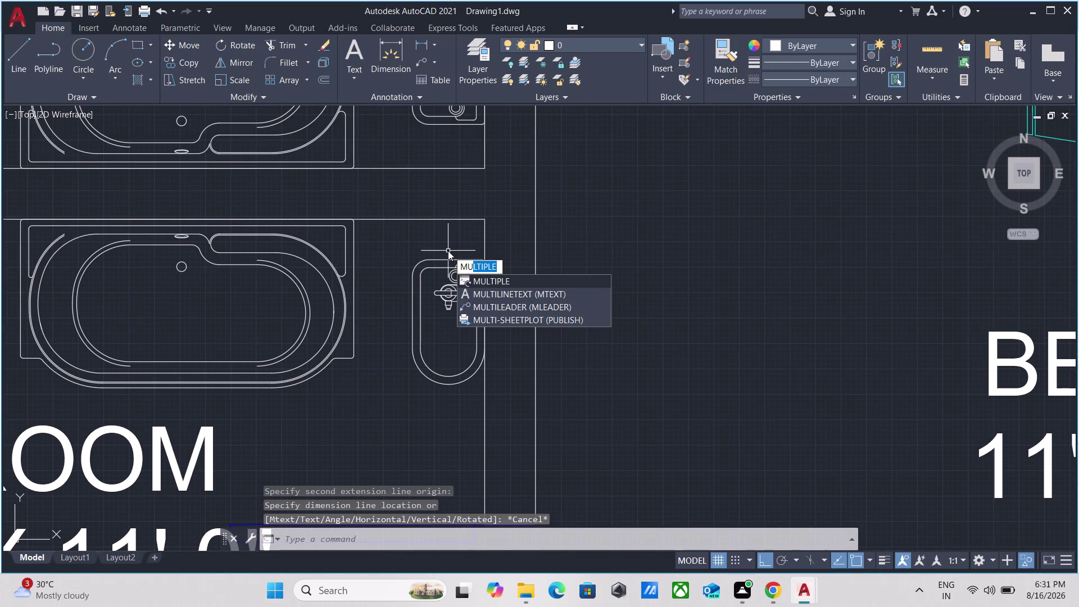
key(Return)
key(d)
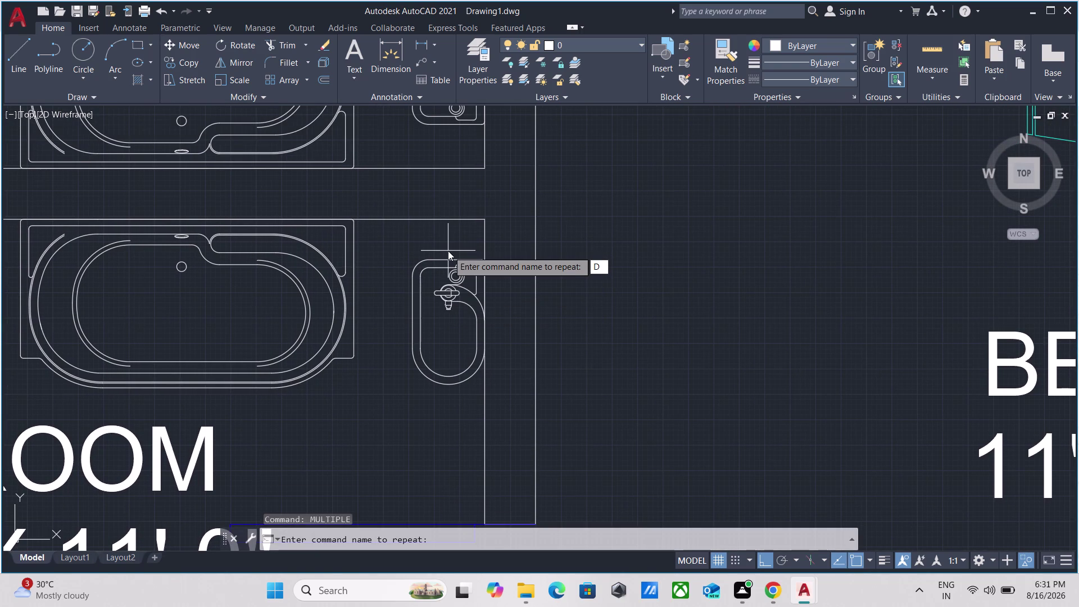
key(l)
key(i)
key(Return)
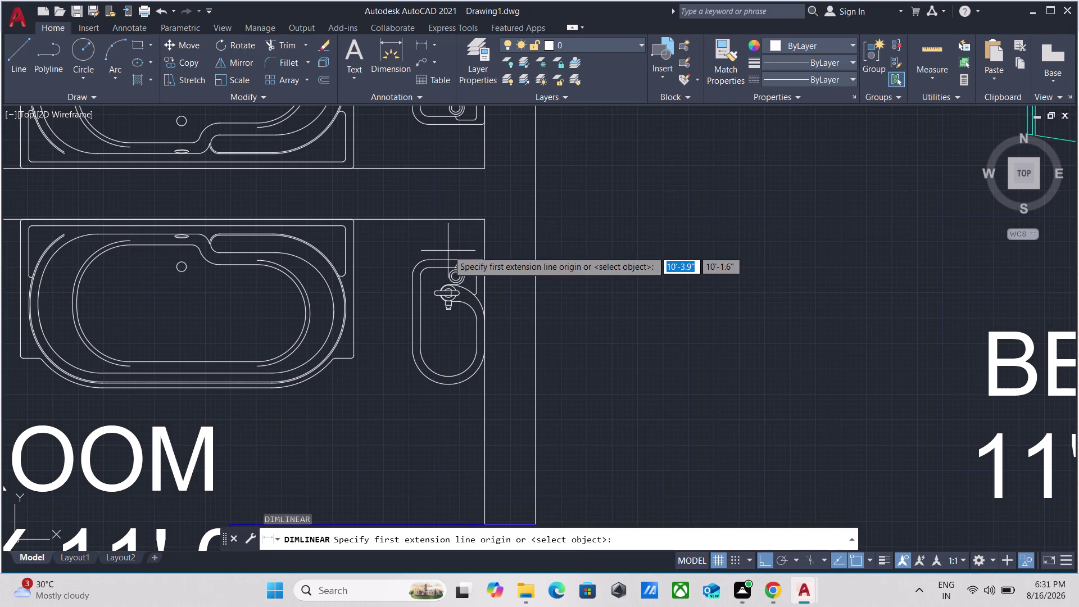
Dimension the 7' width between the bathroom's right and left walls, across the bathtub.
click(484, 244)
scroll(down, 3)
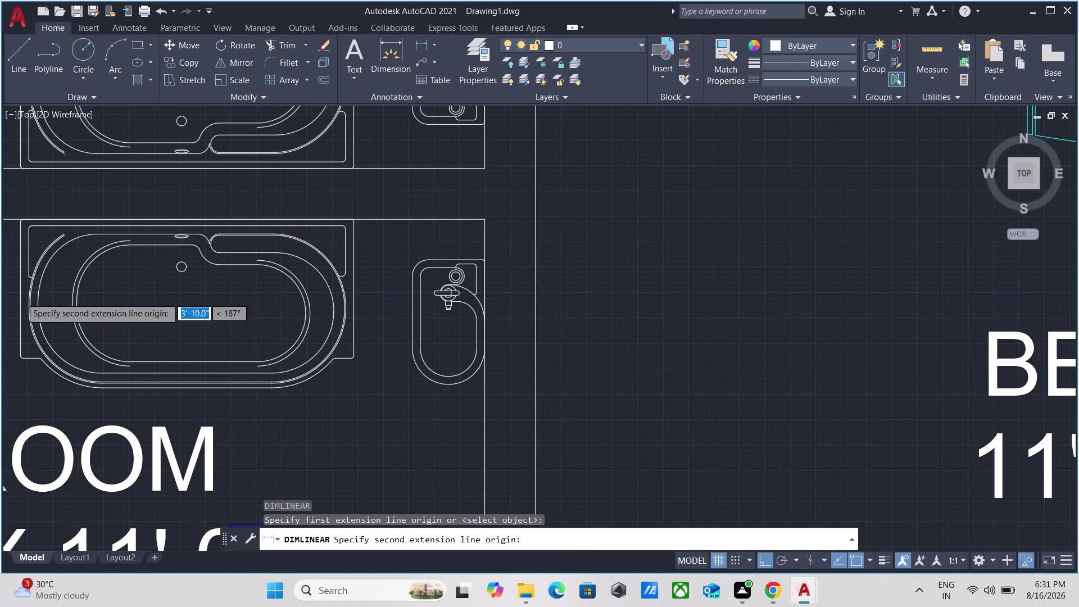
middle_drag(24, 297, 525, 315)
scroll(up, 3)
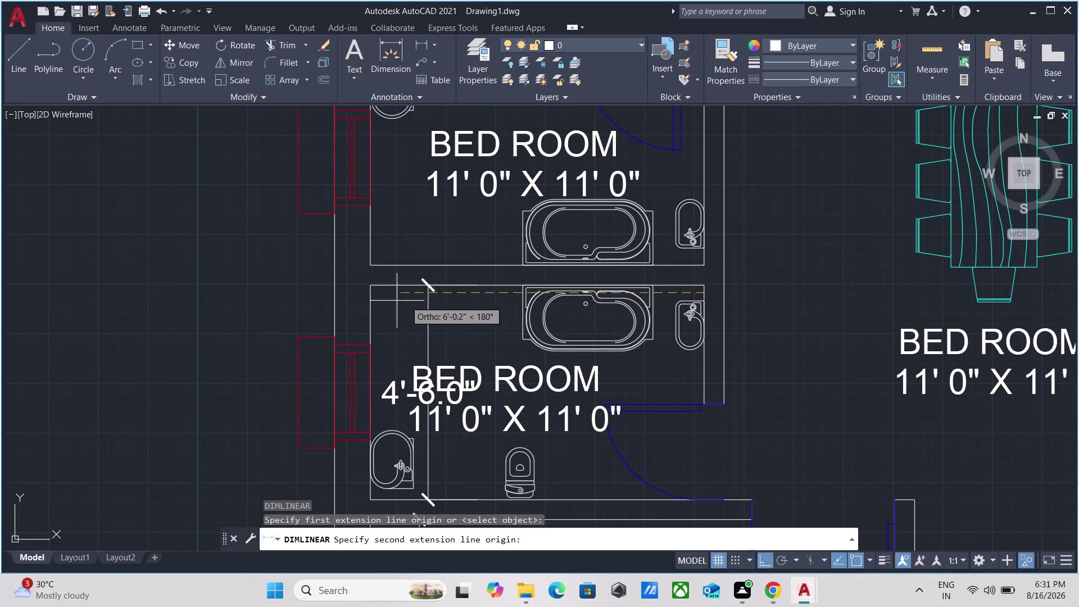
scroll(up, 3)
scroll(up, 3)
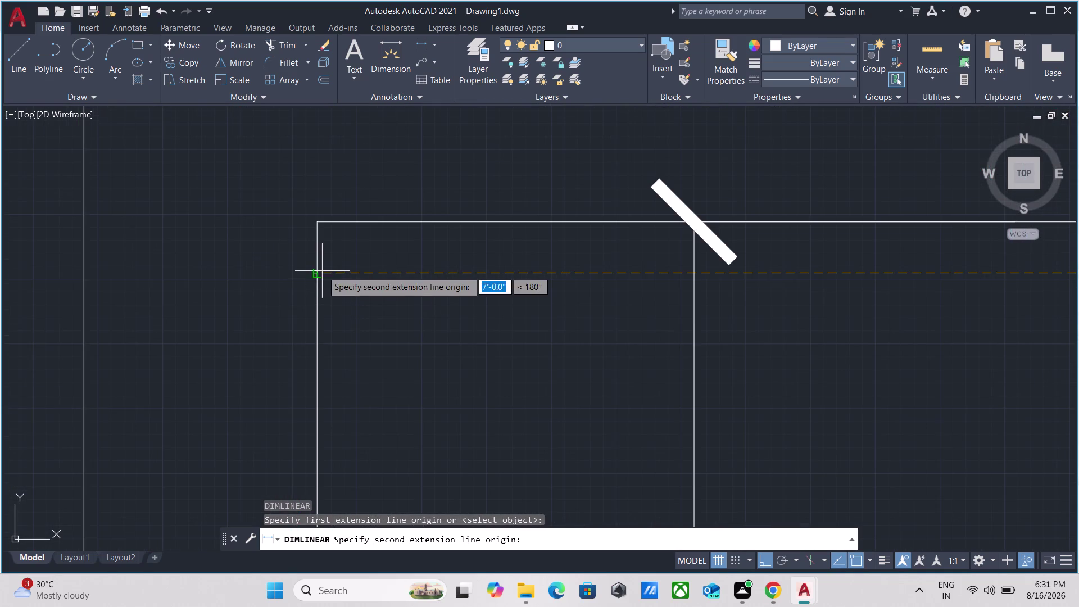
scroll(up, 3)
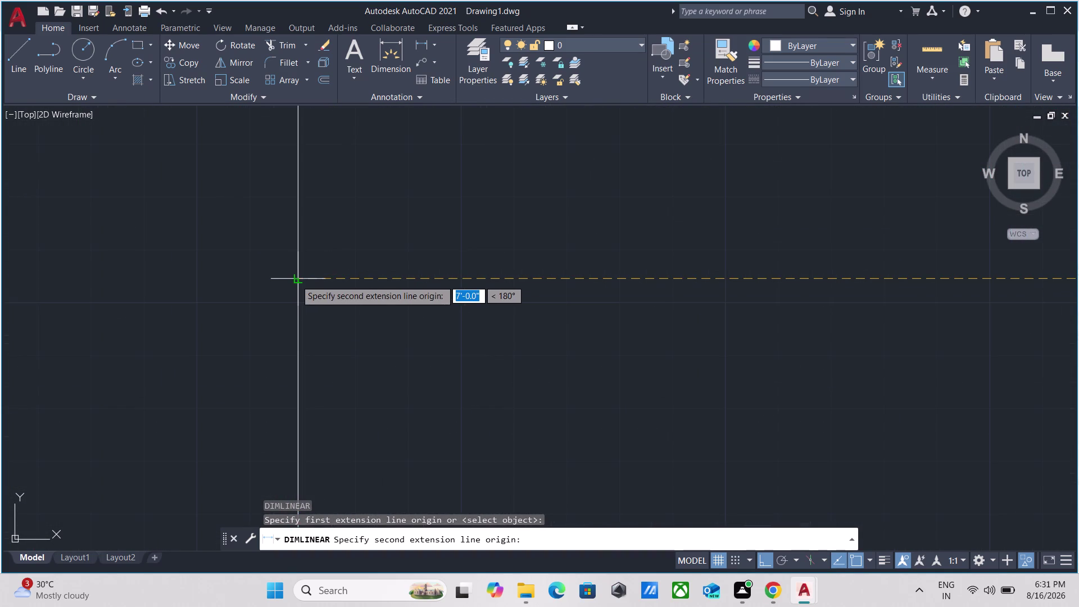
click(295, 280)
scroll(down, 3)
scroll(down, 3)
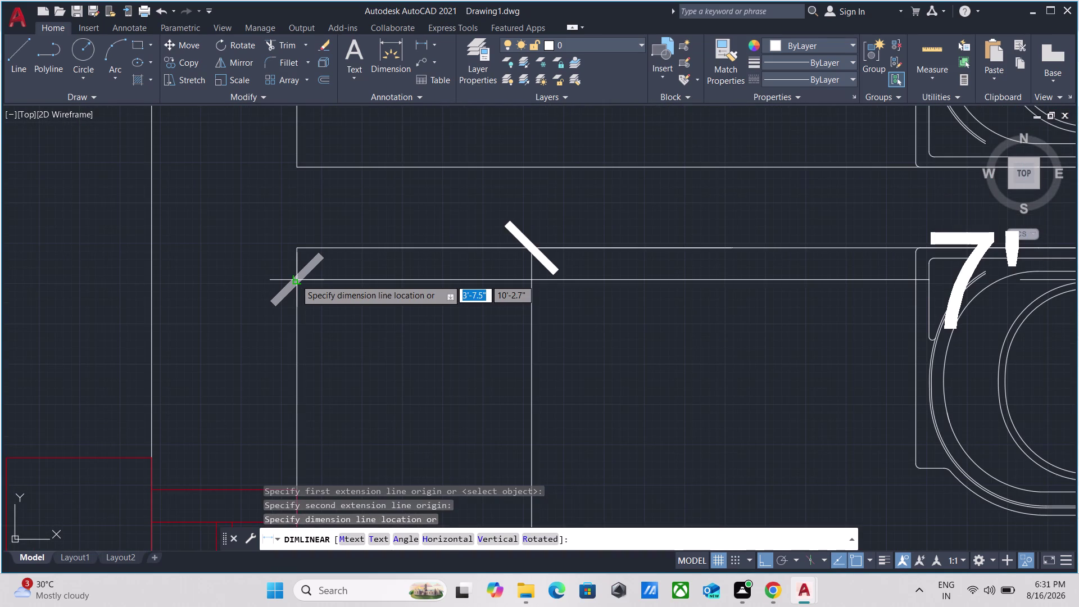
scroll(down, 3)
click(299, 315)
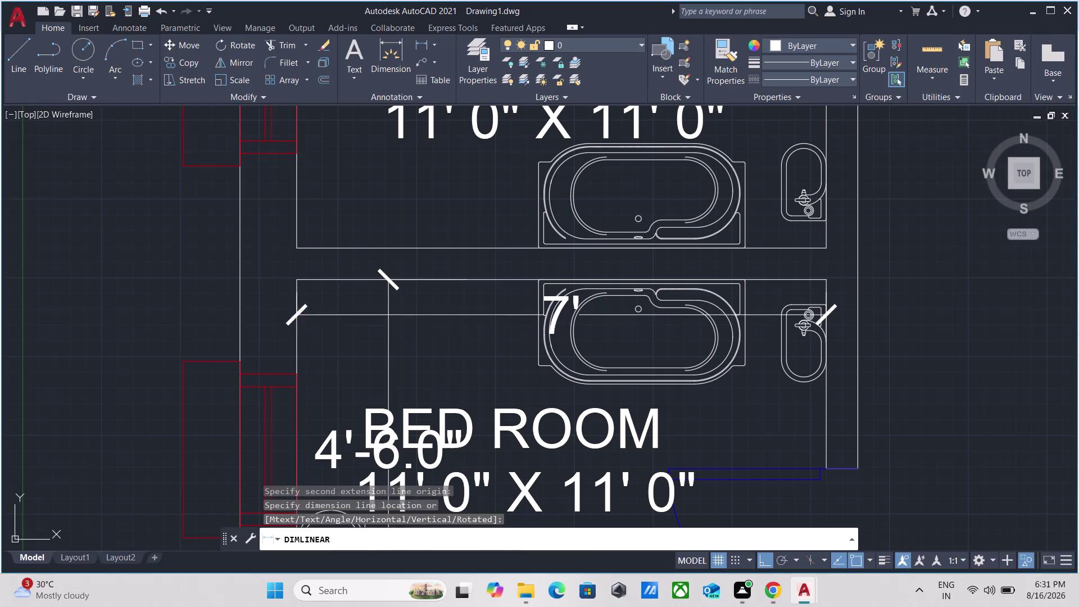
scroll(down, 3)
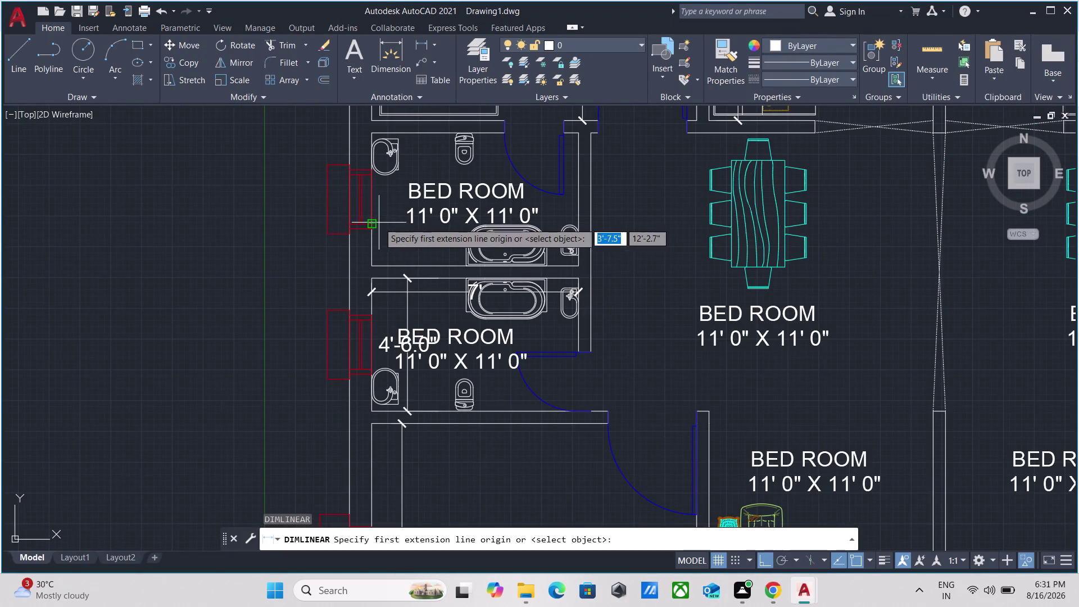
Start the second bathtub room's 7' width dimension and pan to its left wall corner.
scroll(up, 3)
scroll(up, 3)
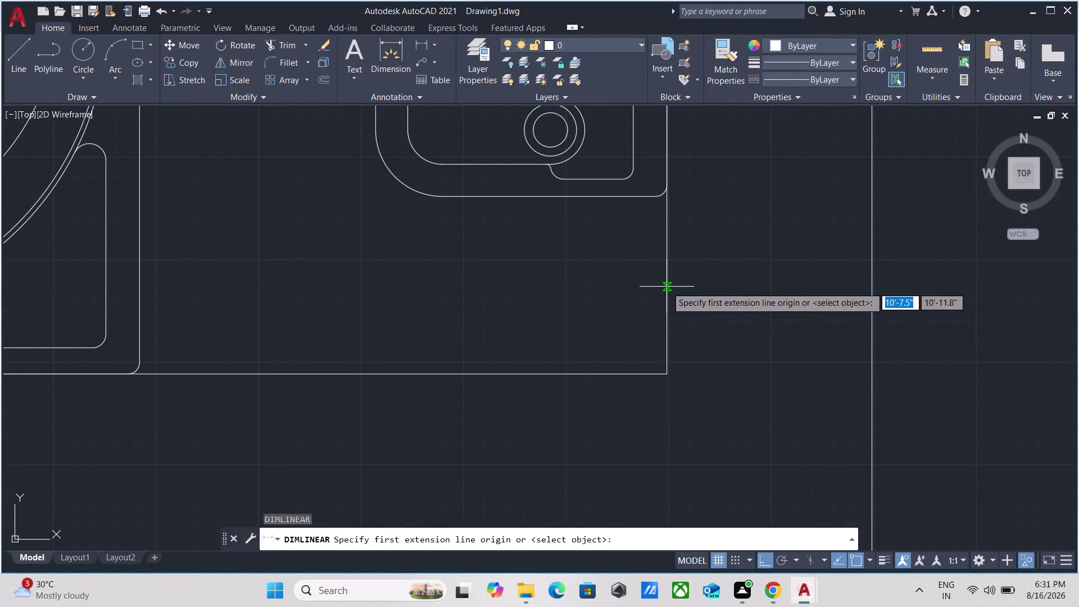
click(666, 287)
scroll(down, 3)
middle_drag(395, 269, 771, 332)
scroll(down, 3)
scroll(down, 3)
middle_drag(302, 297, 433, 304)
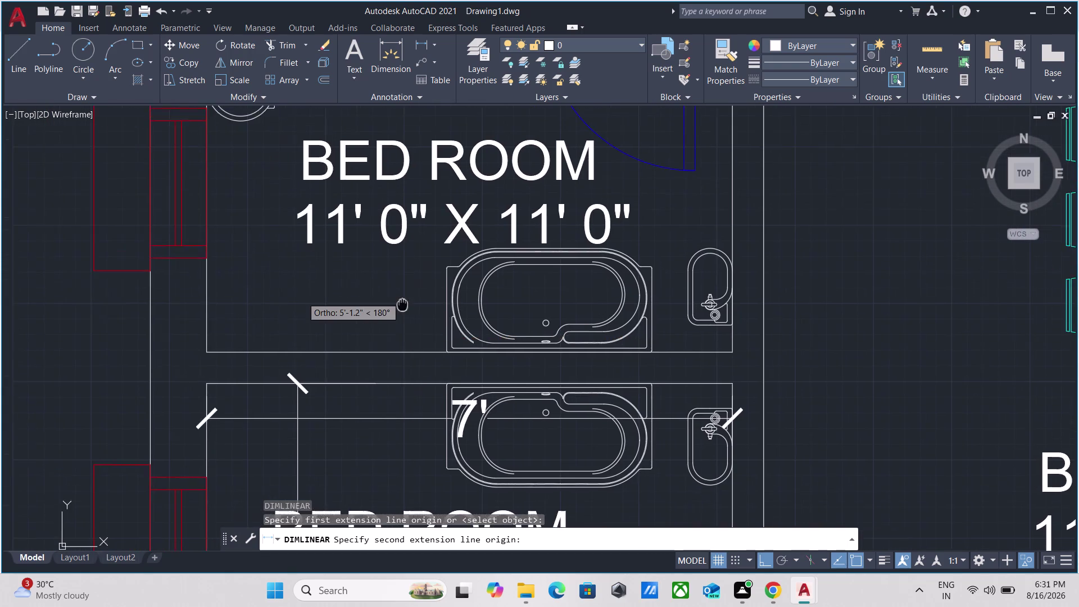
middle_drag(432, 305, 536, 304)
Finish the second bathroom's 7' width at the left wall corner and place it.
scroll(up, 3)
scroll(up, 3)
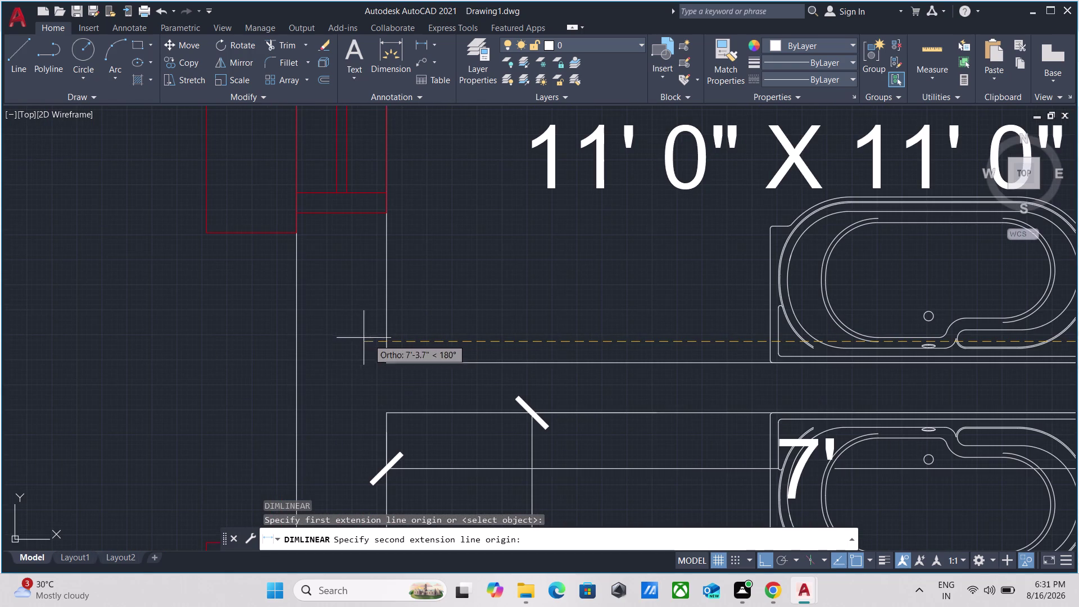
scroll(up, 3)
scroll(up, 3)
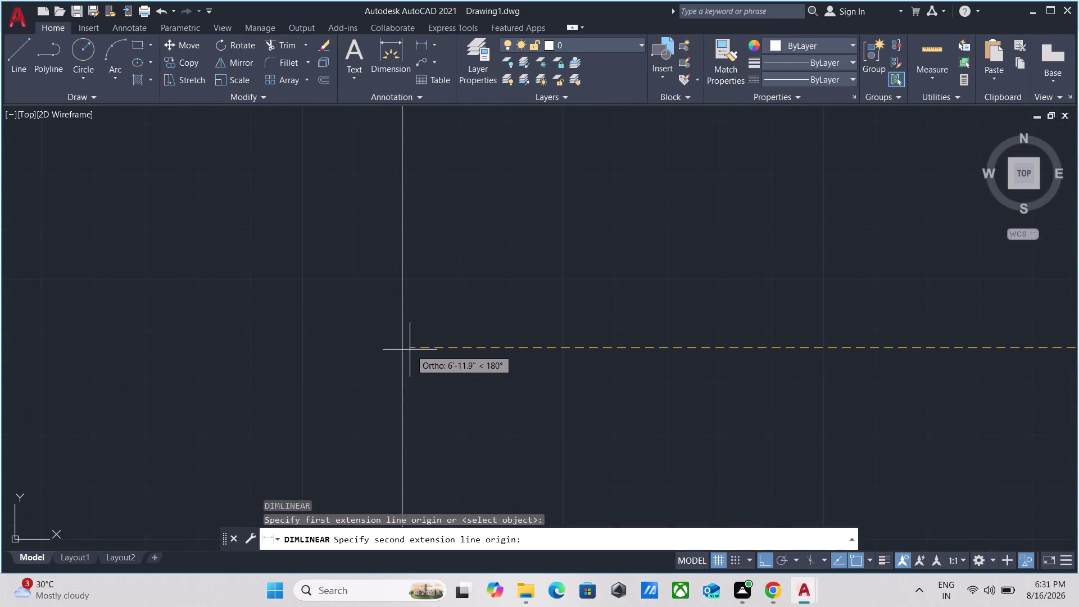
scroll(up, 3)
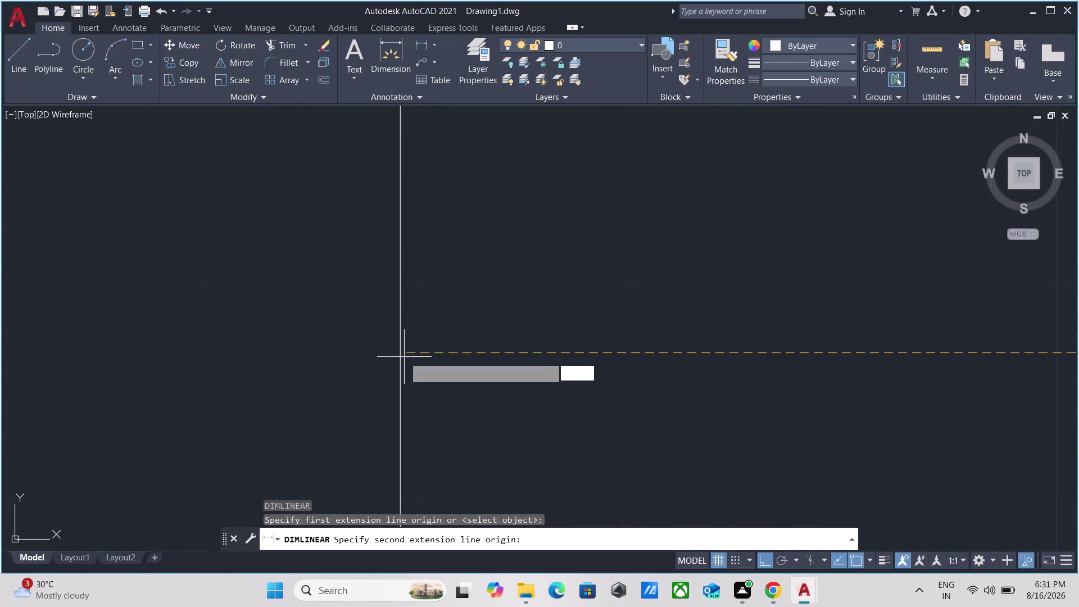
click(400, 354)
scroll(down, 3)
scroll(down, 3)
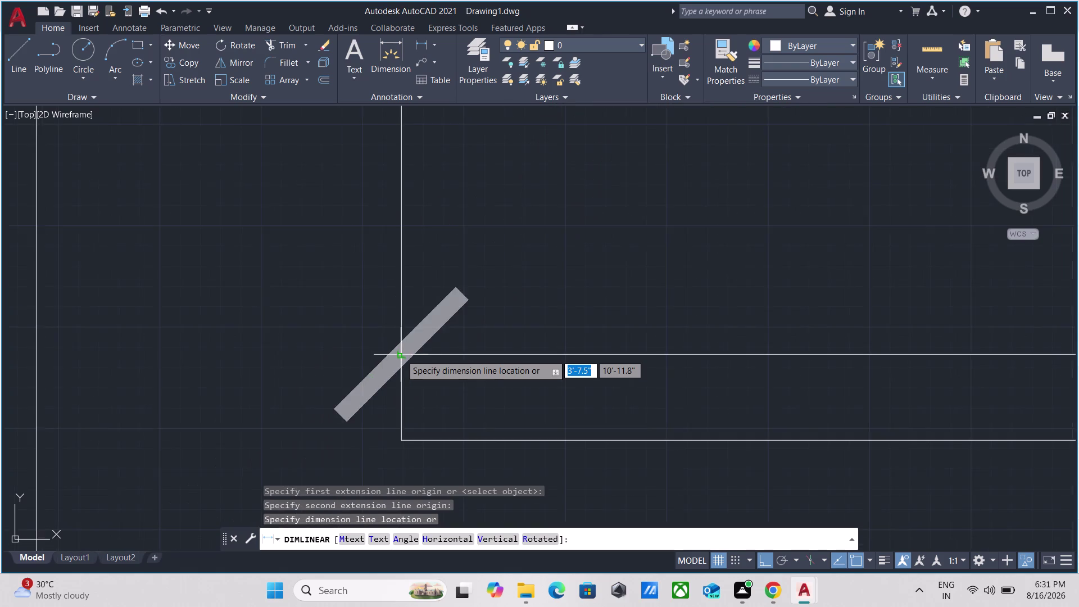
scroll(down, 3)
scroll(down, 3)
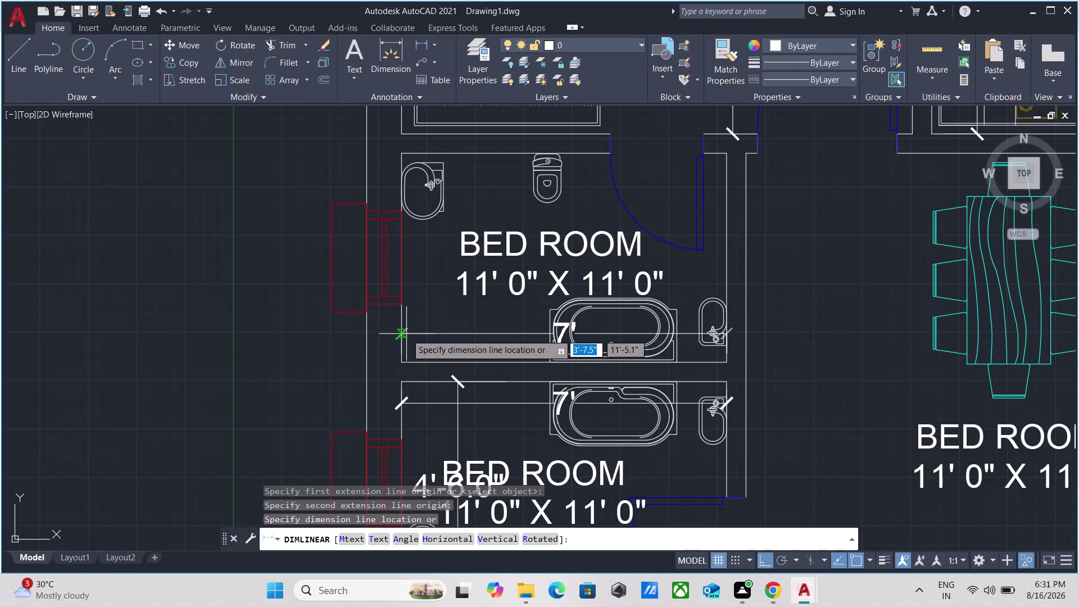
click(406, 334)
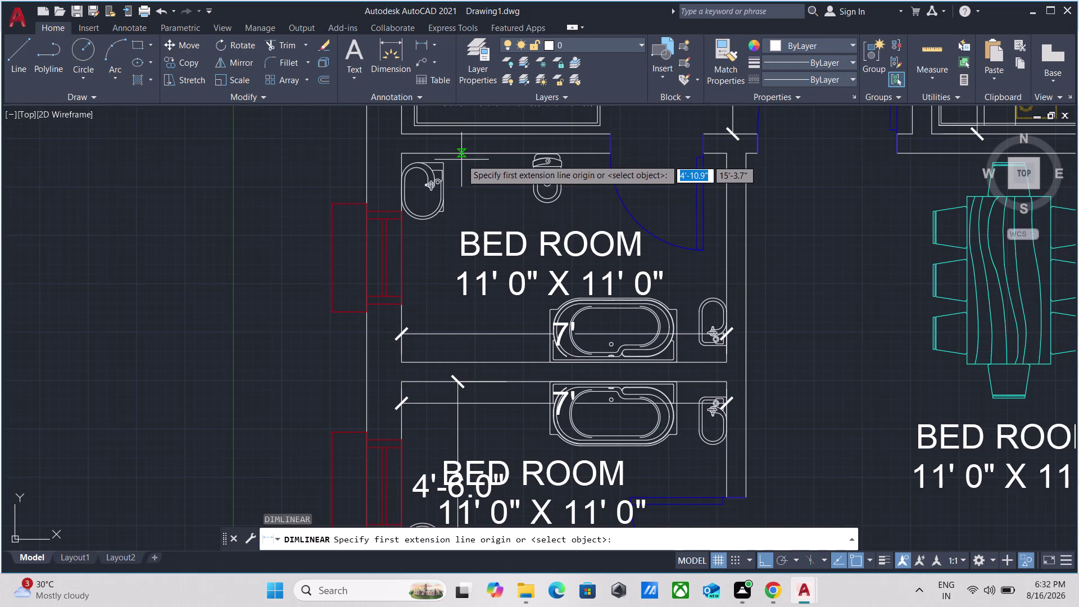
Dimension the bathroom wall at 4'-6.0", from its top corner to its bottom corner.
scroll(up, 3)
click(460, 151)
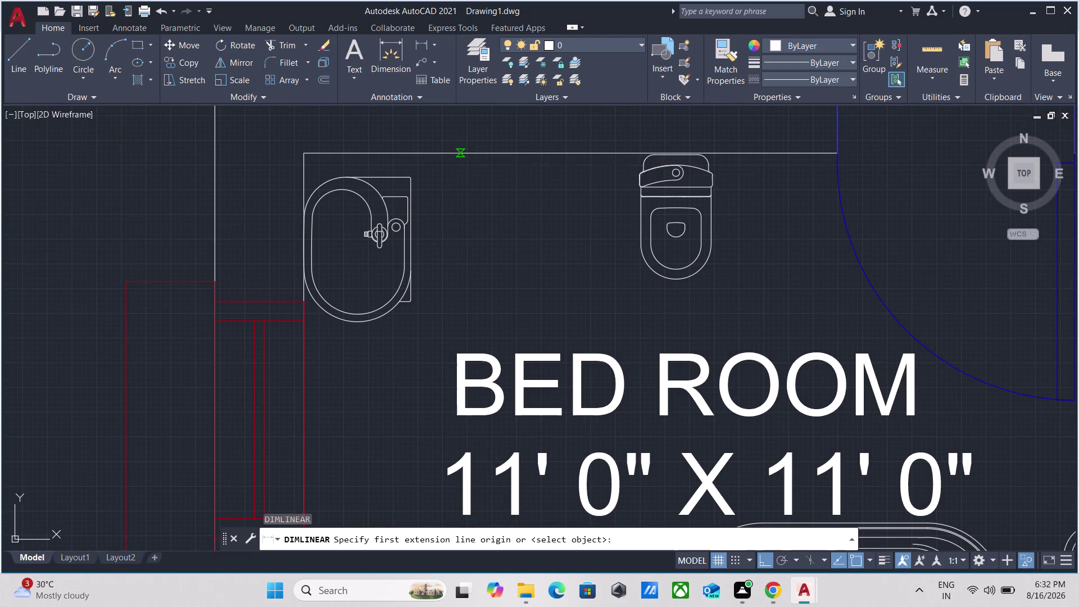
scroll(down, 3)
scroll(up, 3)
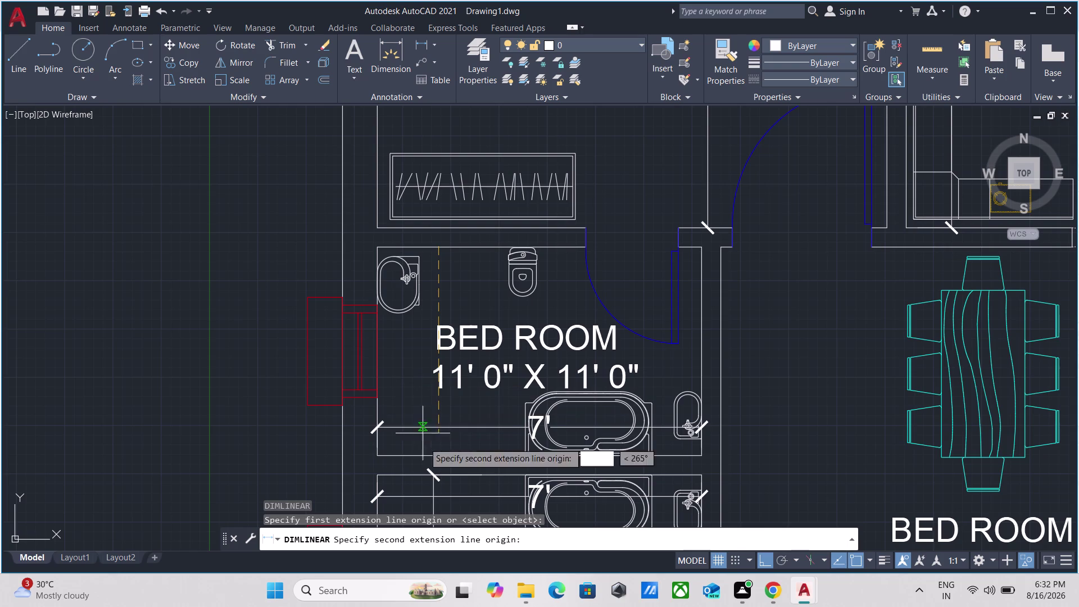
scroll(up, 3)
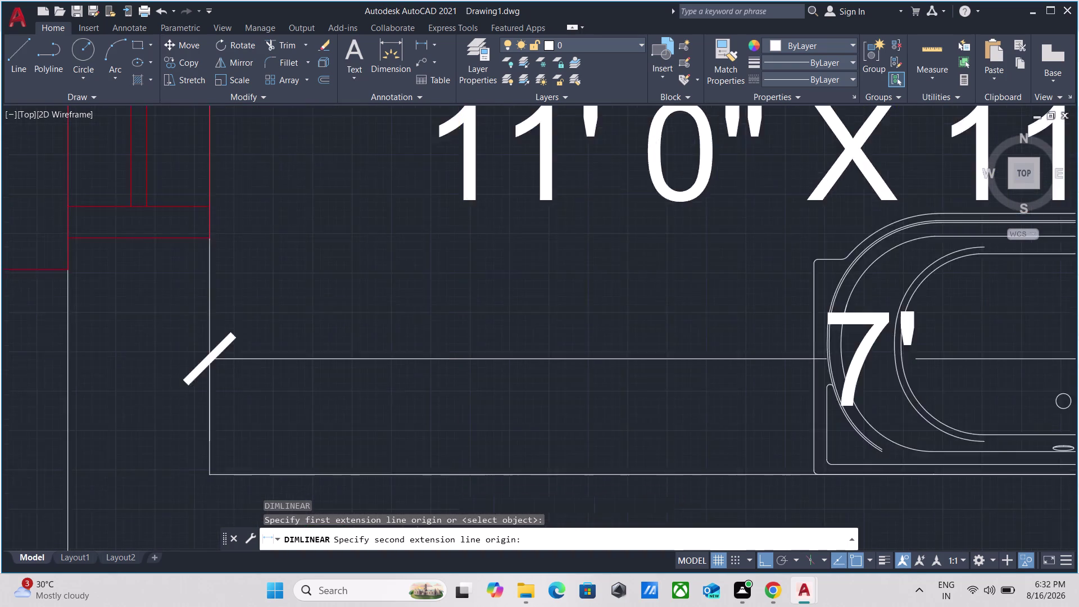
click(465, 469)
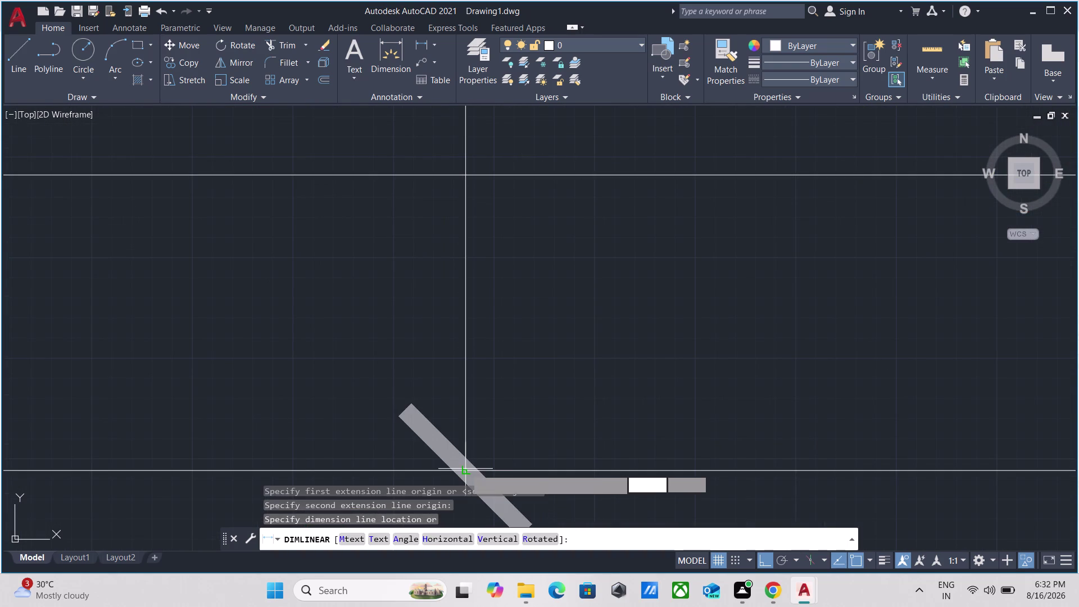
scroll(down, 3)
scroll(down, 3)
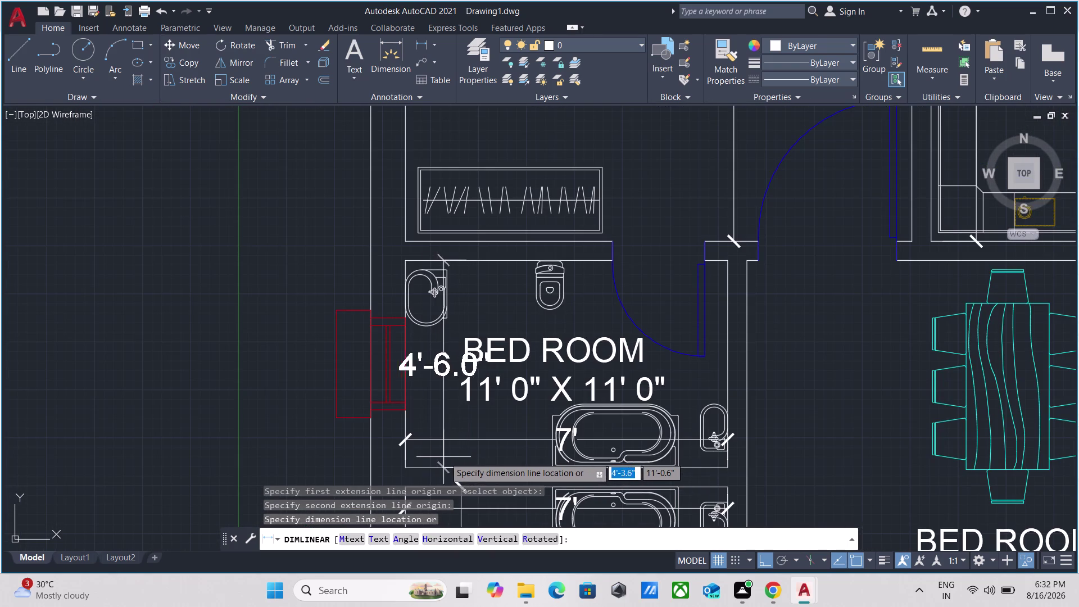
click(462, 455)
Dimension the right bathroom's 4'-6.0" depth with a vertical linear dimension.
scroll(down, 3)
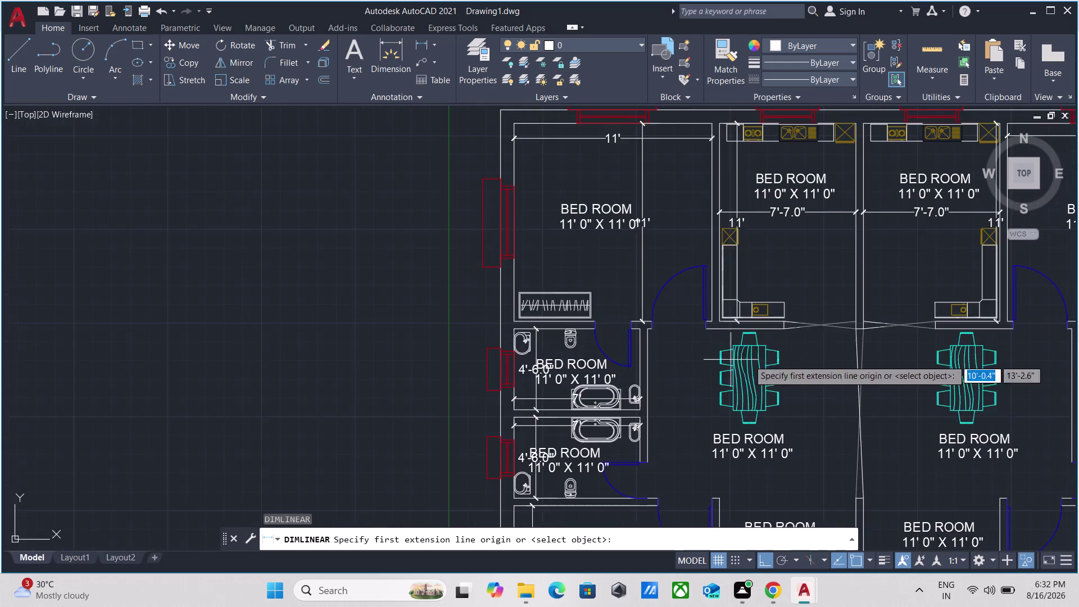
scroll(down, 3)
scroll(down, 3)
scroll(up, 3)
scroll(up, 3)
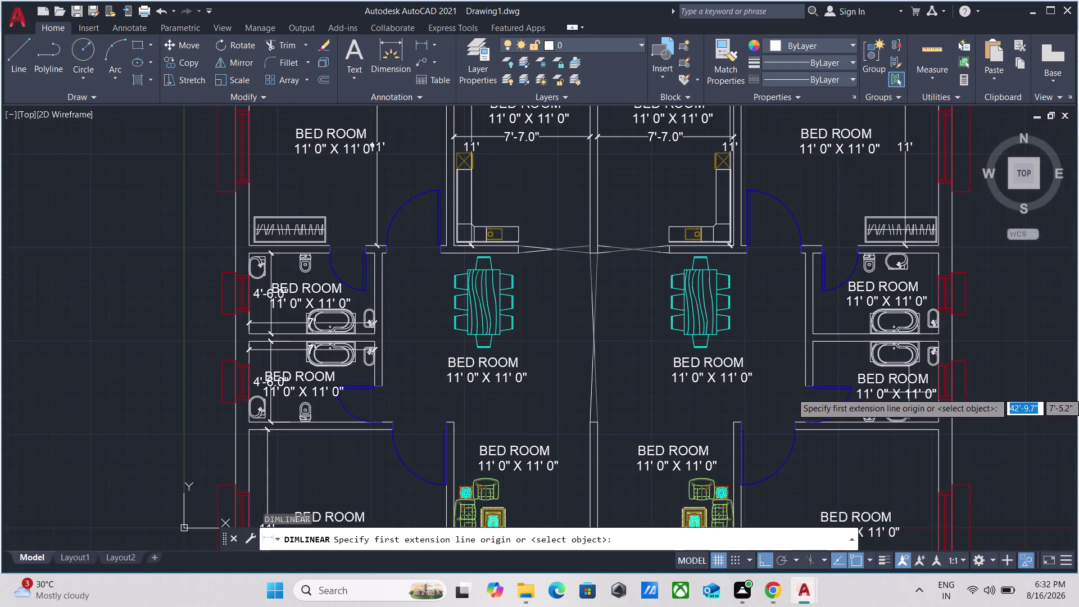
scroll(up, 3)
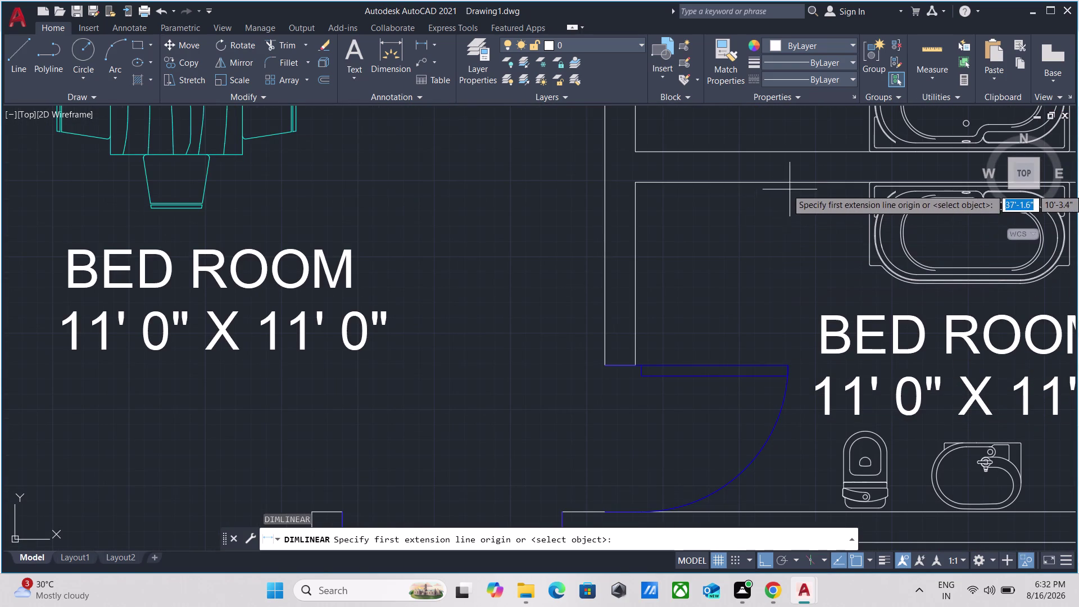
click(795, 183)
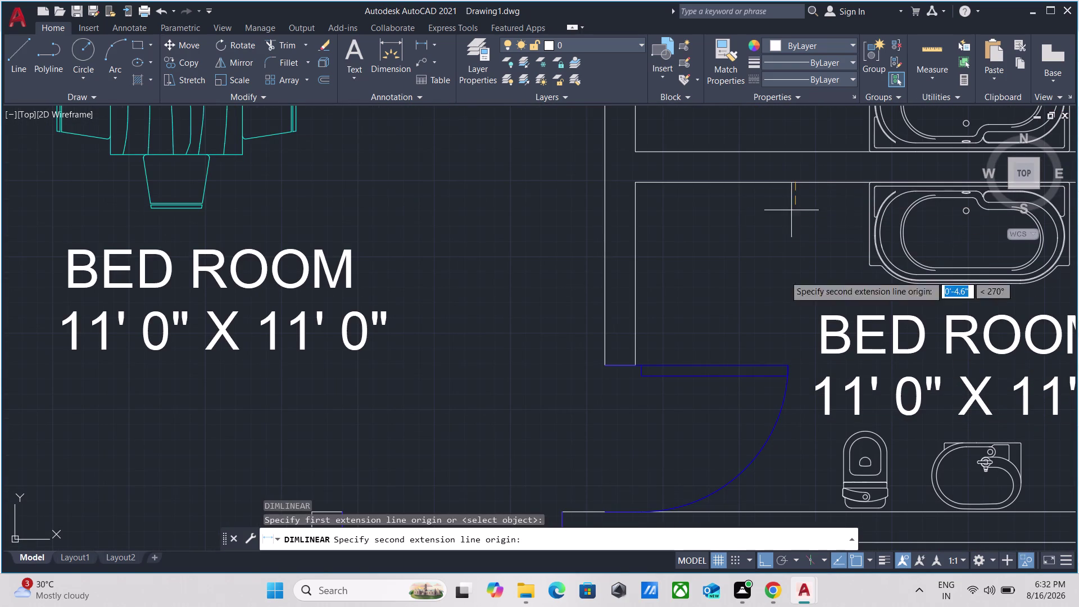
scroll(down, 3)
scroll(down, 3)
scroll(up, 3)
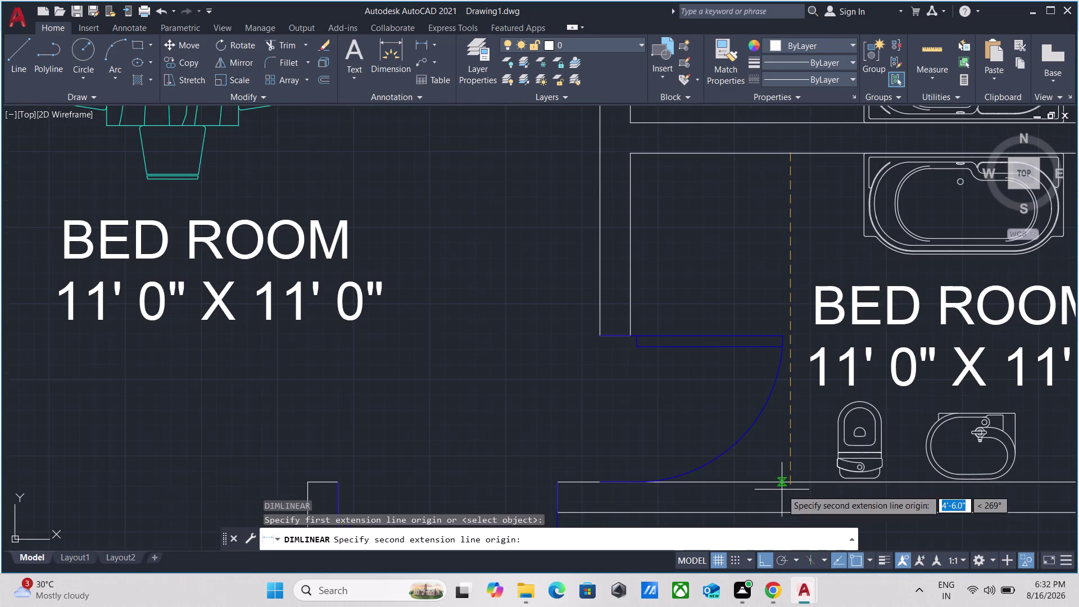
scroll(up, 3)
click(799, 482)
scroll(down, 3)
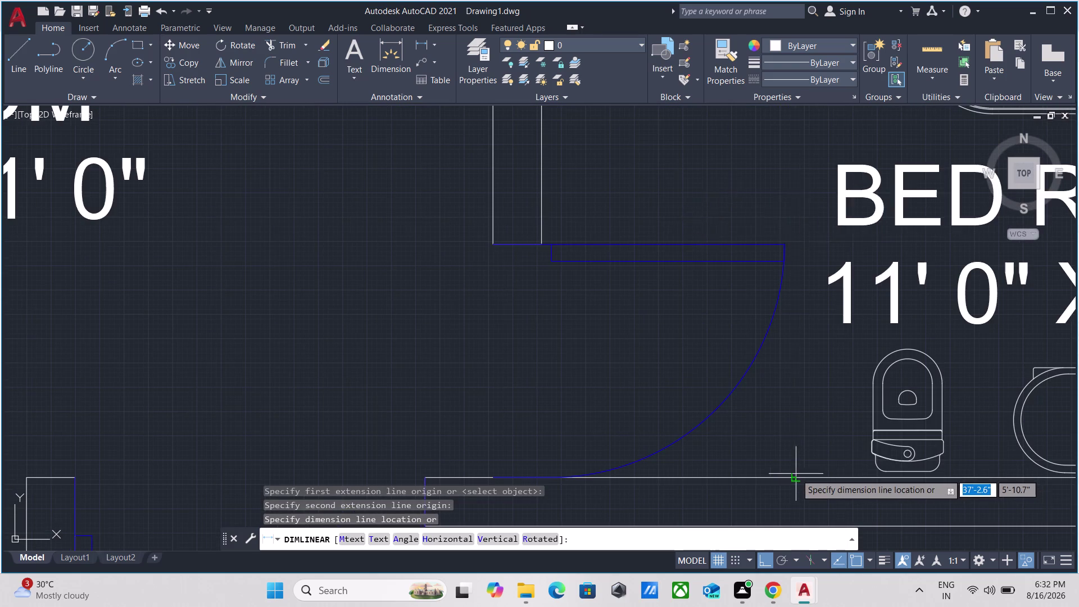
click(689, 427)
Add the bathroom's 7' horizontal width dimension between its opposite walls.
scroll(down, 3)
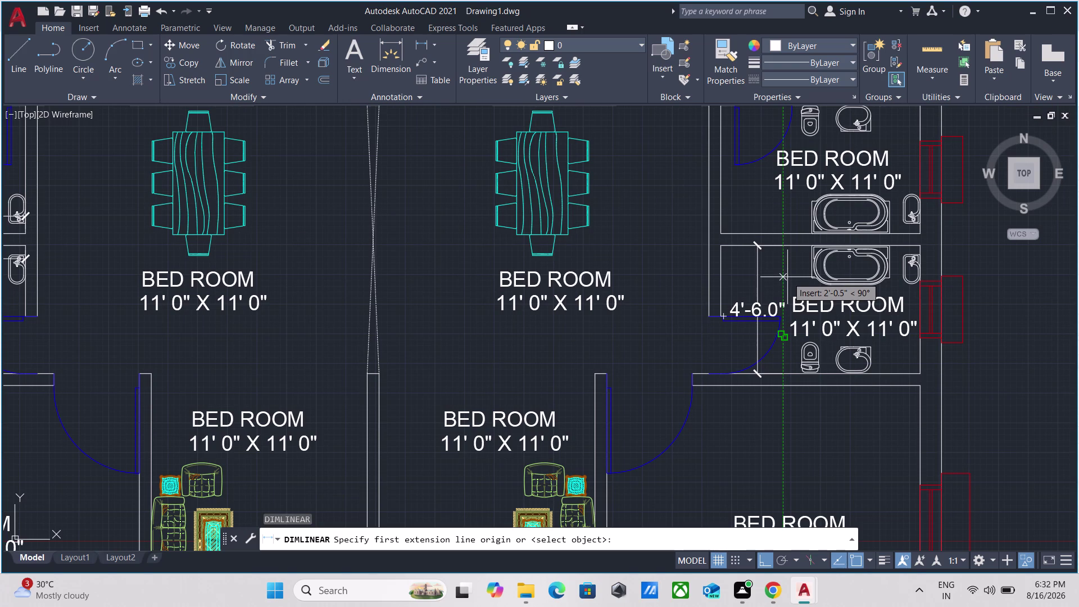
scroll(up, 3)
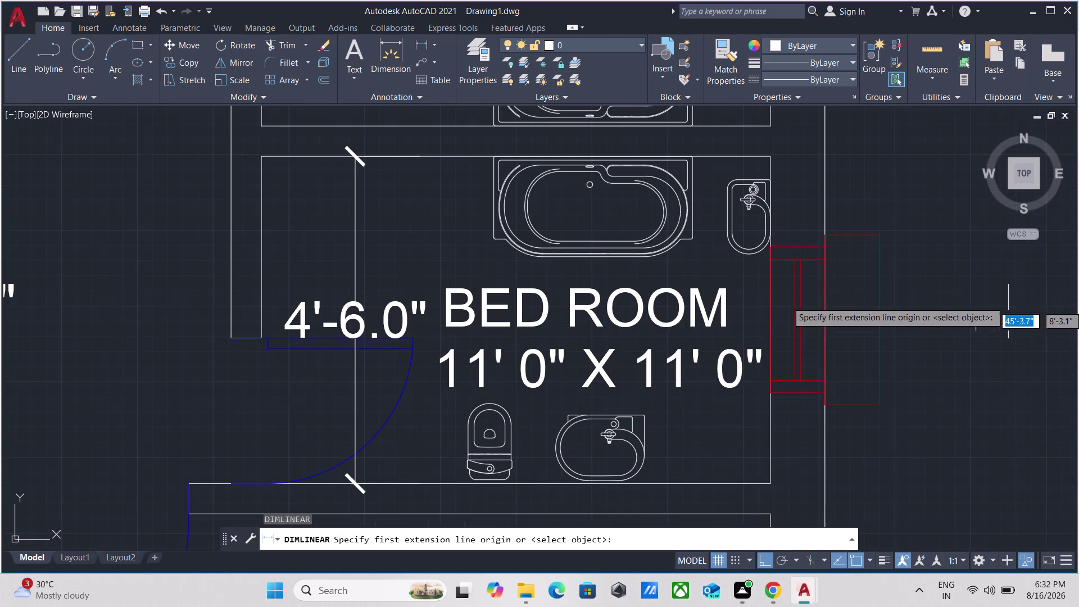
scroll(up, 3)
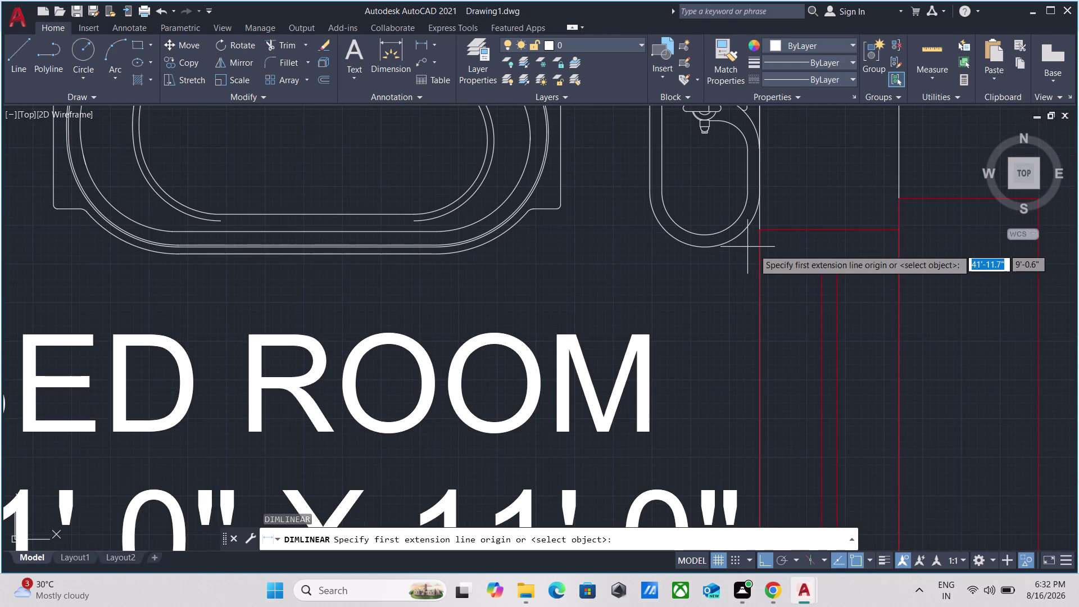
click(759, 250)
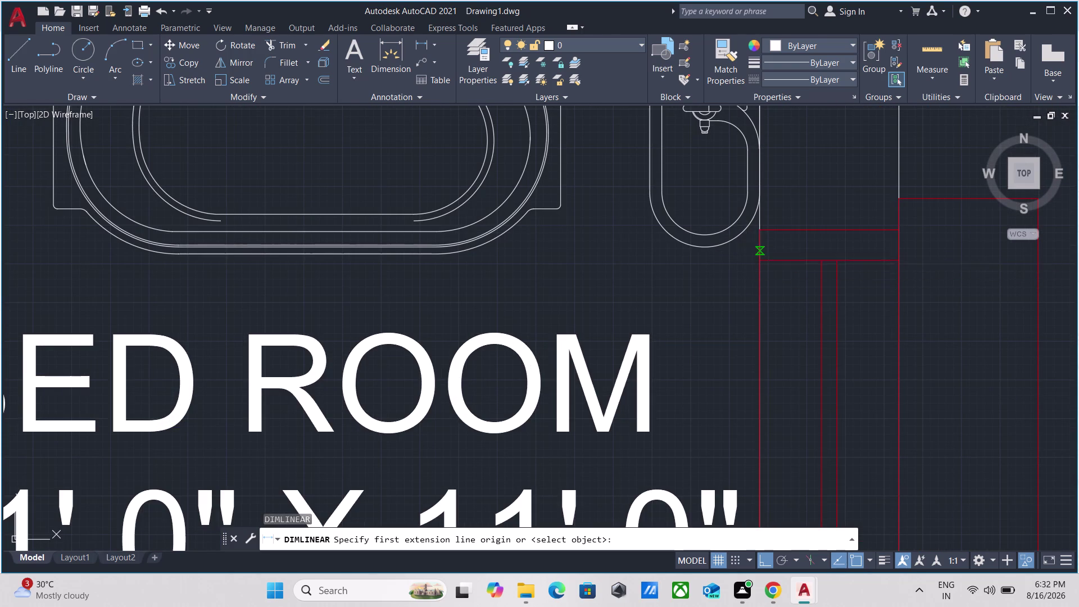
scroll(down, 3)
middle_drag(83, 252, 92, 253)
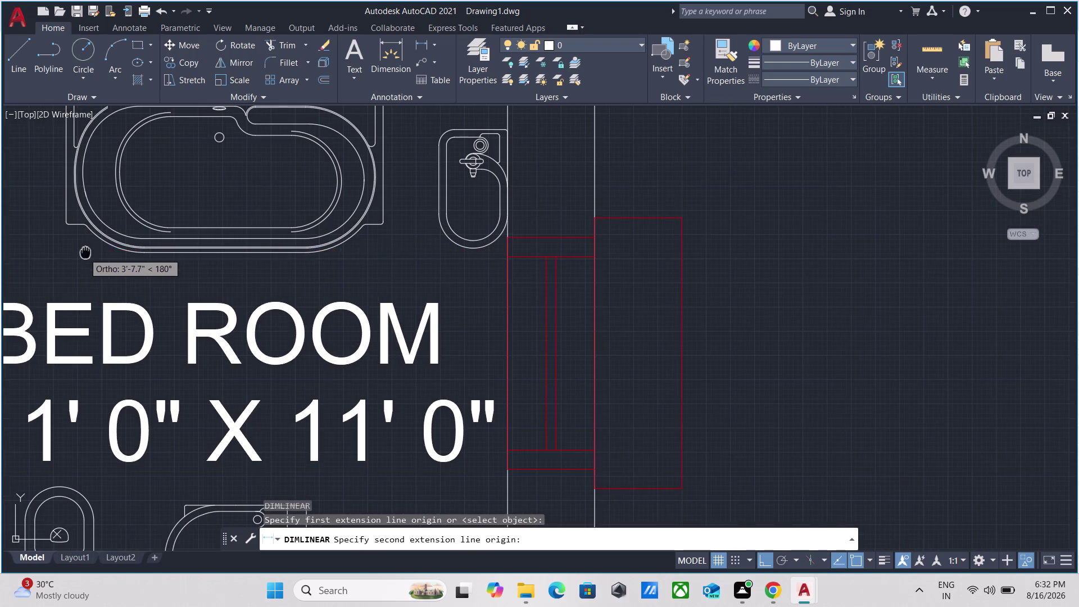
middle_drag(92, 252, 553, 254)
scroll(down, 3)
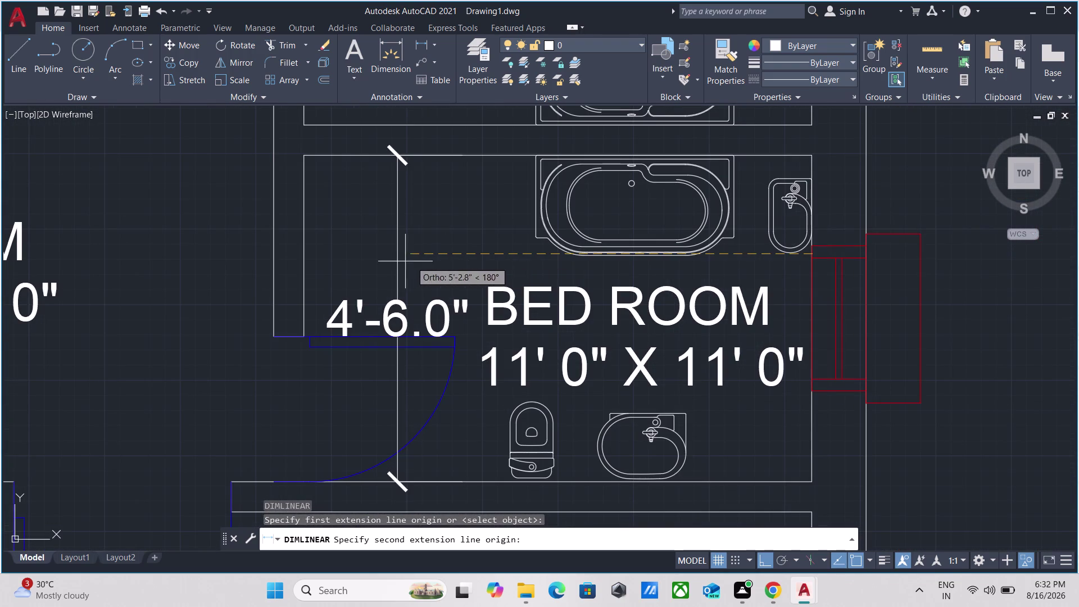
scroll(up, 3)
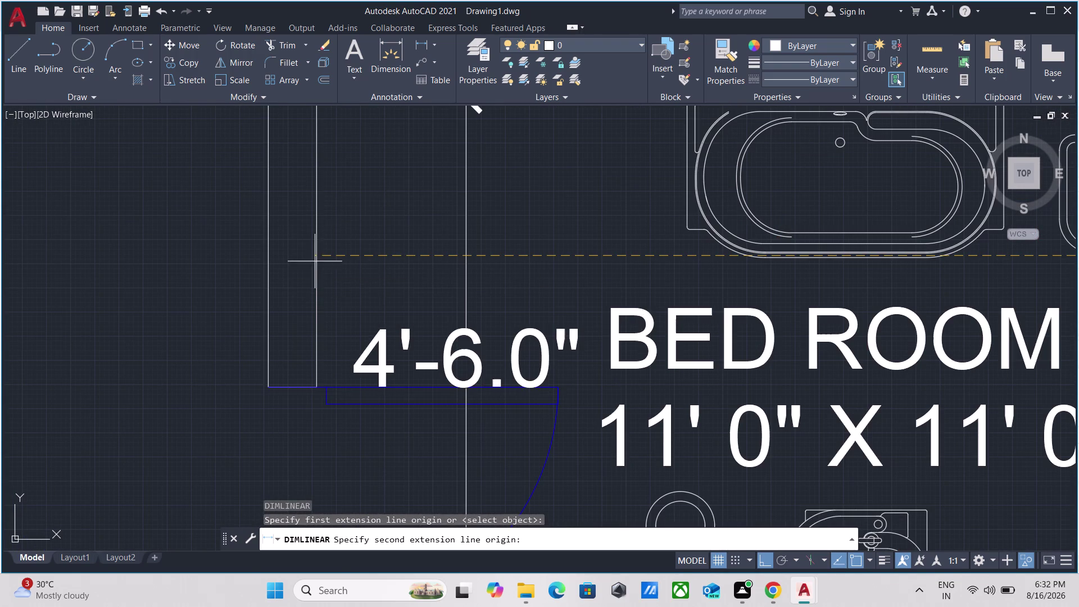
scroll(up, 3)
click(316, 253)
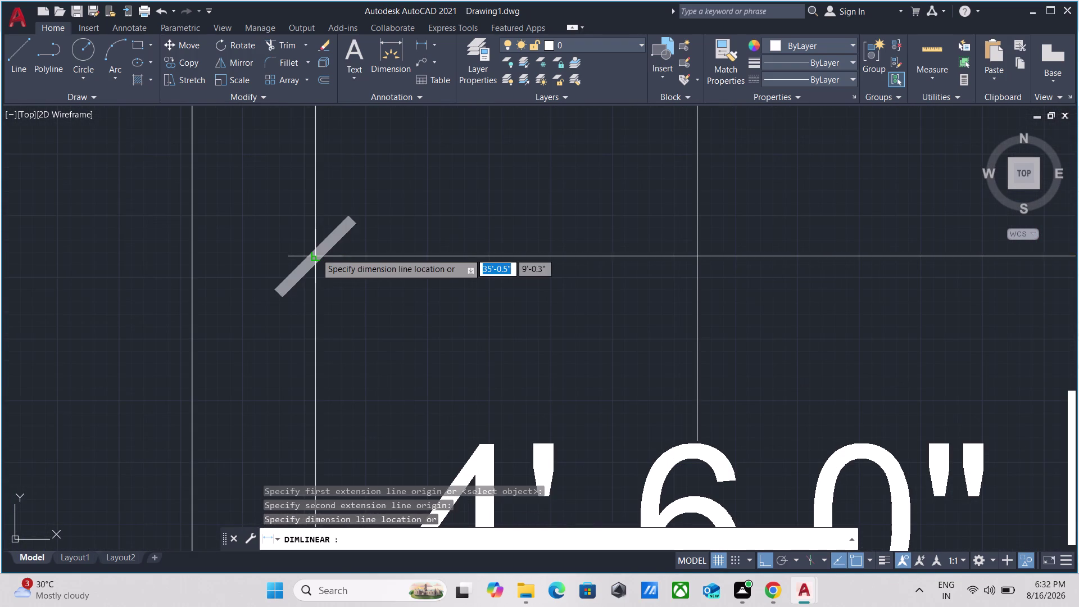
scroll(down, 3)
click(316, 253)
scroll(down, 3)
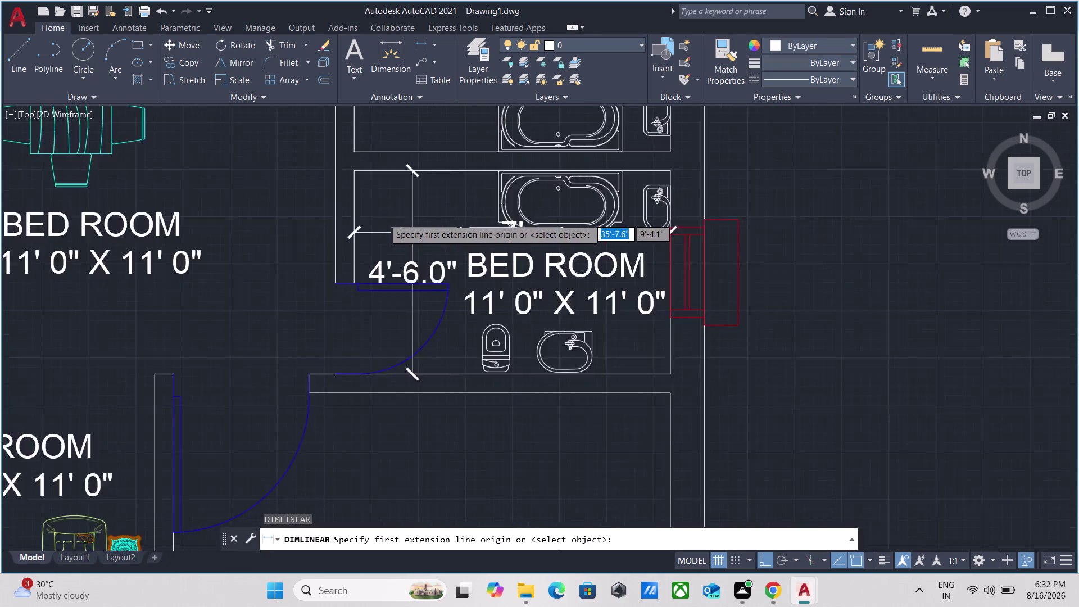
Start a 4'-5.5" dimension on the upper bathroom wall, then cancel it.
scroll(down, 3)
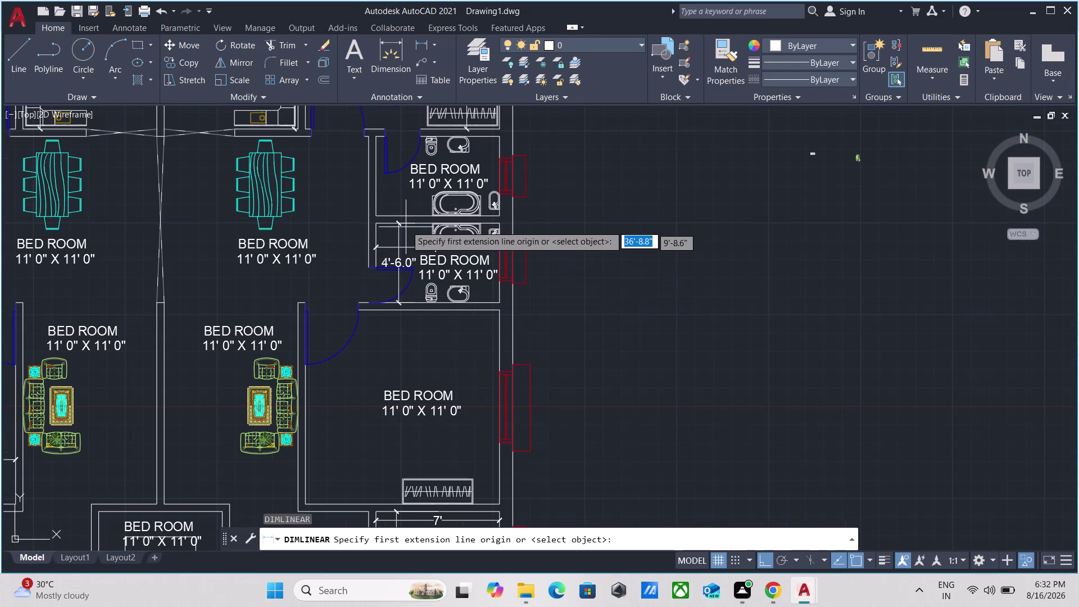
scroll(up, 3)
scroll(up, 3)
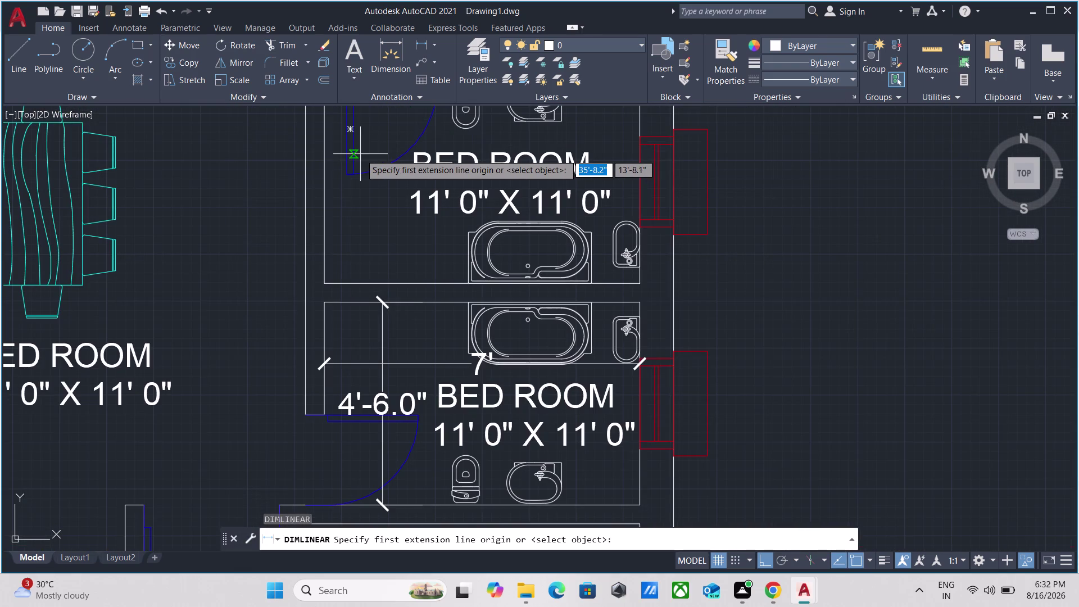
middle_drag(389, 147, 395, 228)
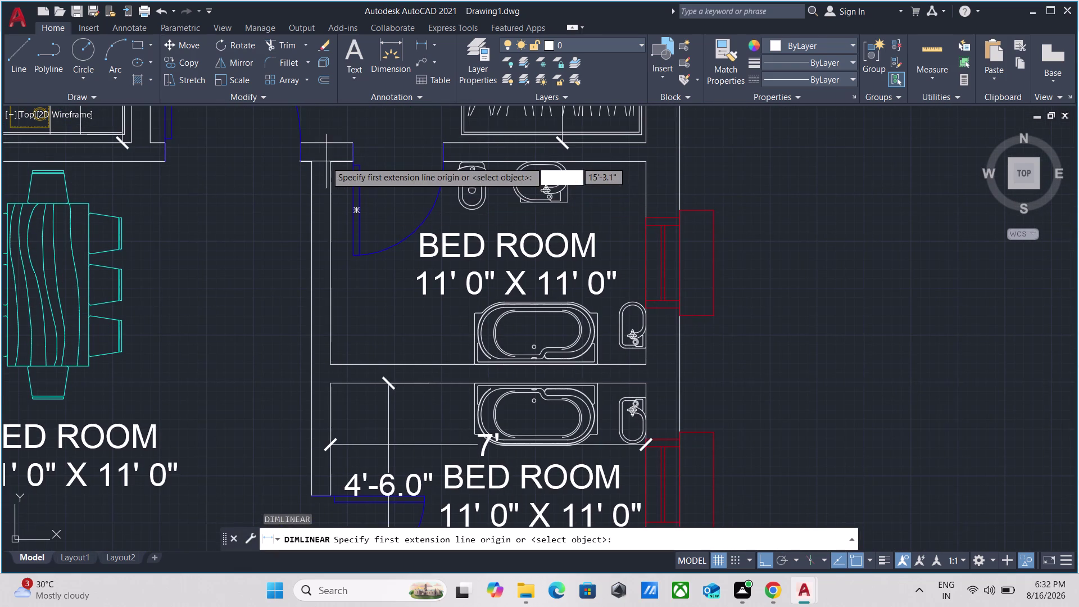
scroll(up, 3)
click(351, 155)
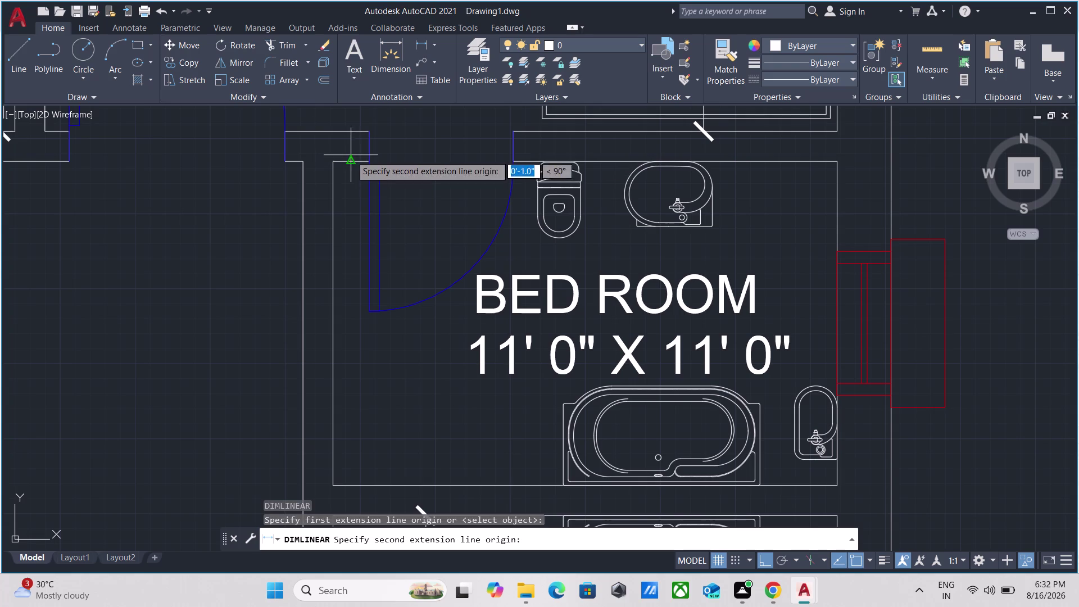
scroll(down, 3)
middle_drag(351, 410, 355, 318)
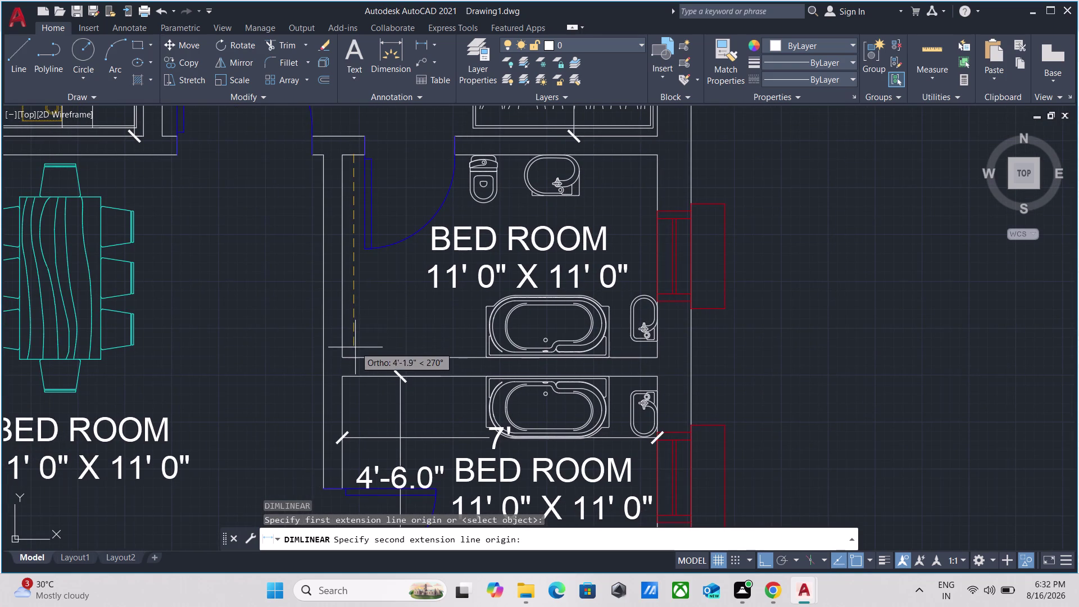
click(354, 356)
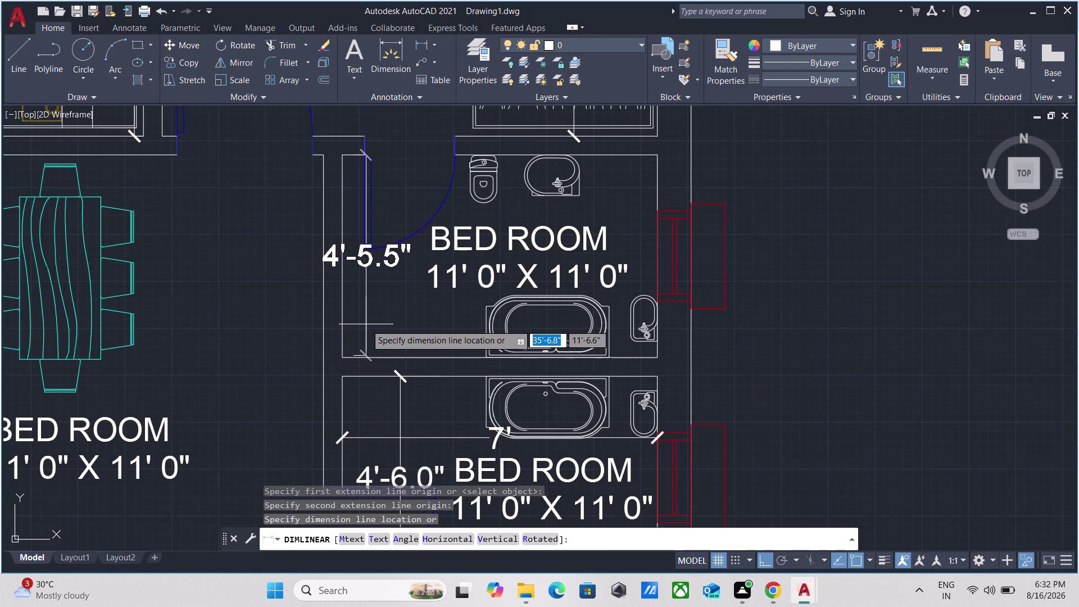
scroll(up, 3)
key(Escape)
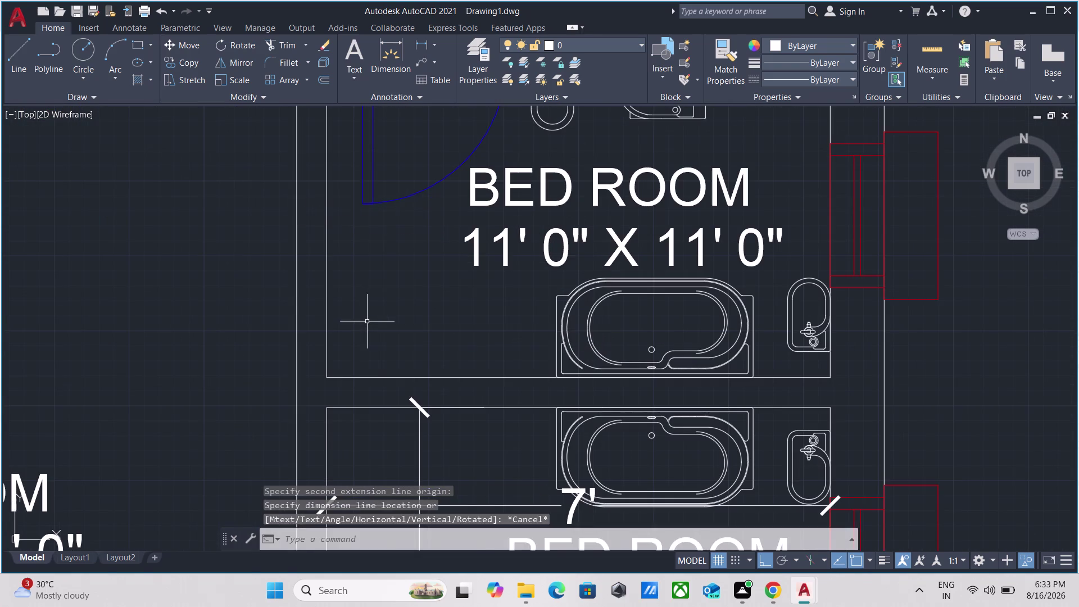
Start repeating linear dimensioning near the upper bathroom using MULTIPLE (MU) with DLI.
scroll(down, 3)
middle_drag(367, 321, 342, 407)
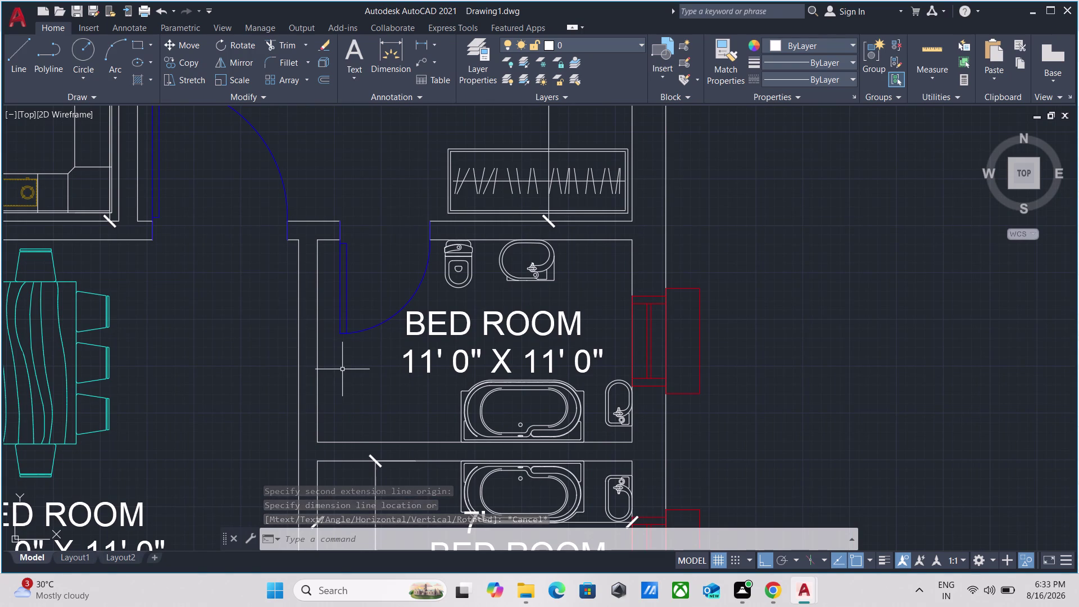
text(MU)
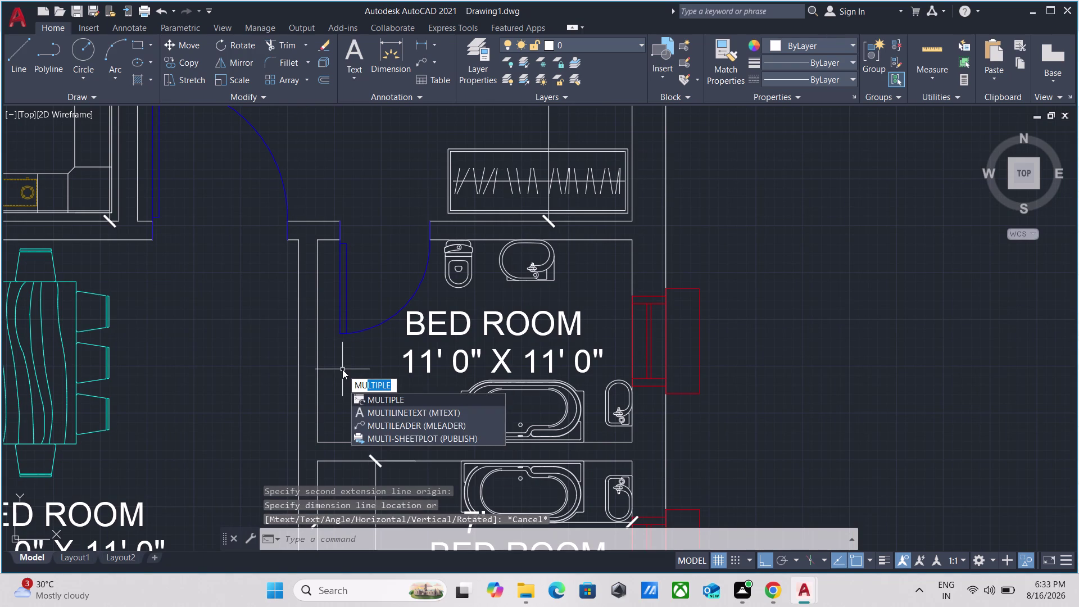
key(Return)
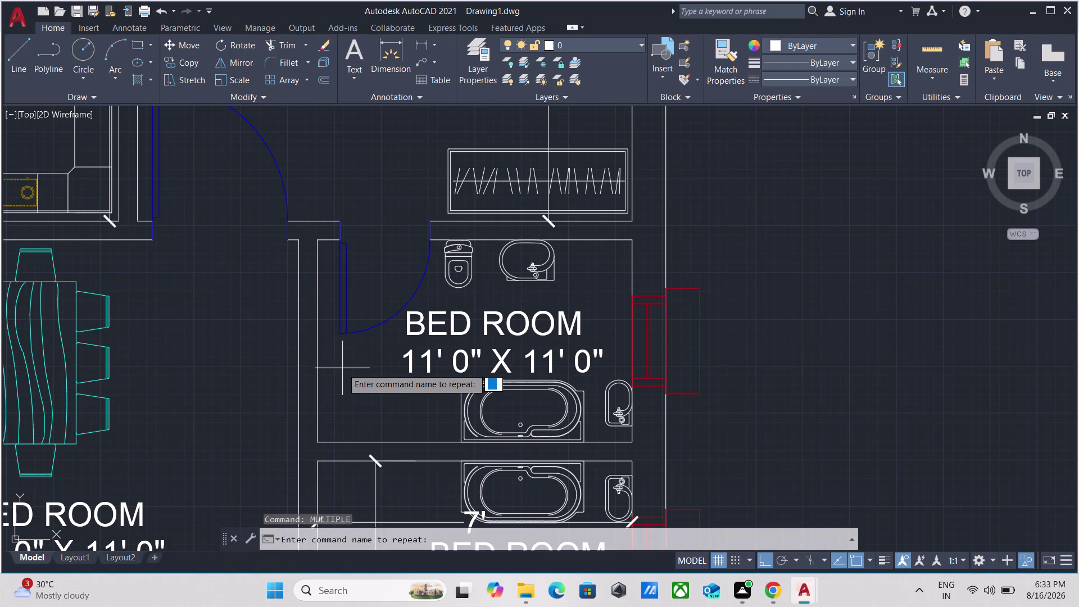
scroll(down, 3)
scroll(up, 3)
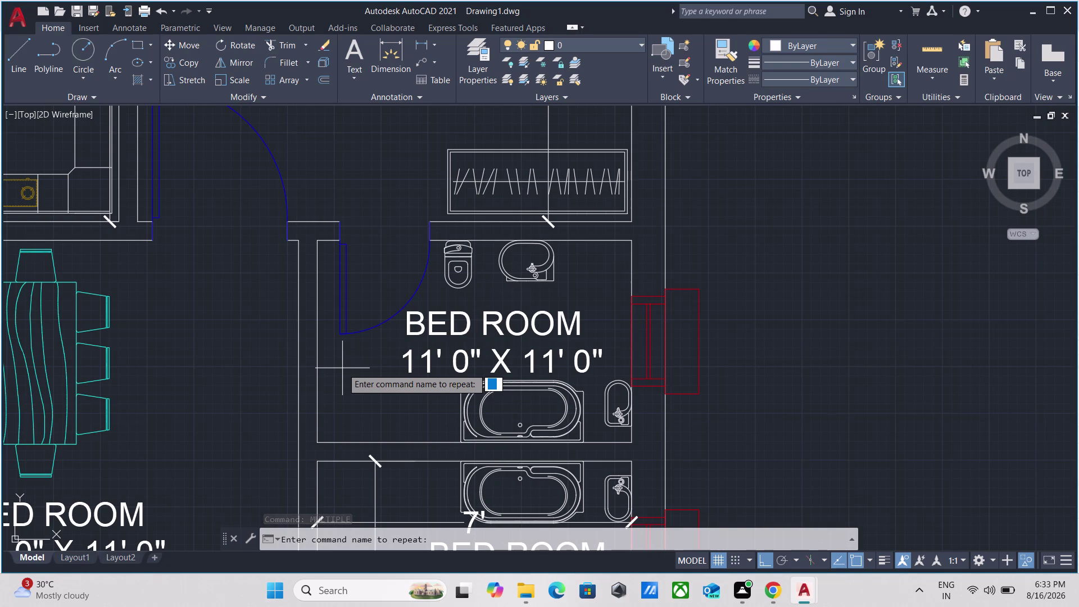
text(DL)
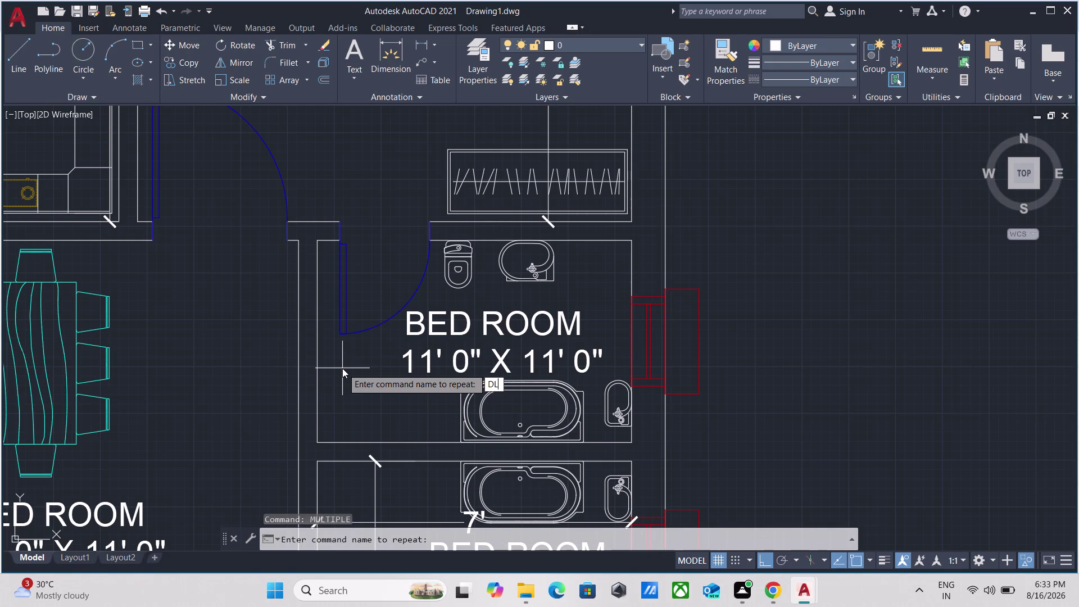
text(I)
key(Return)
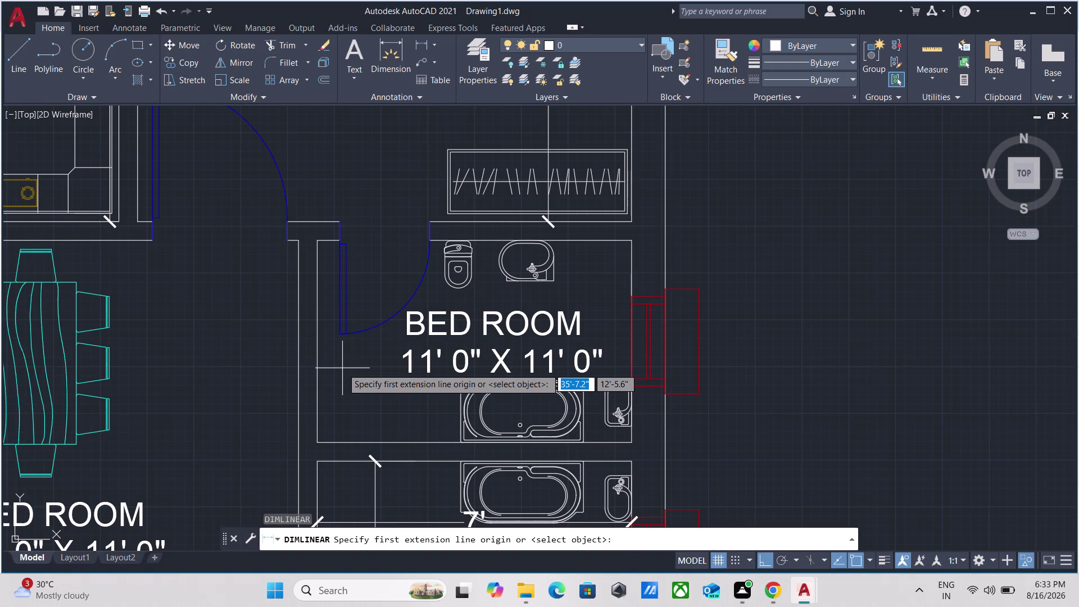
Dimension the upper bathroom wall at 4'-6.0".
scroll(up, 3)
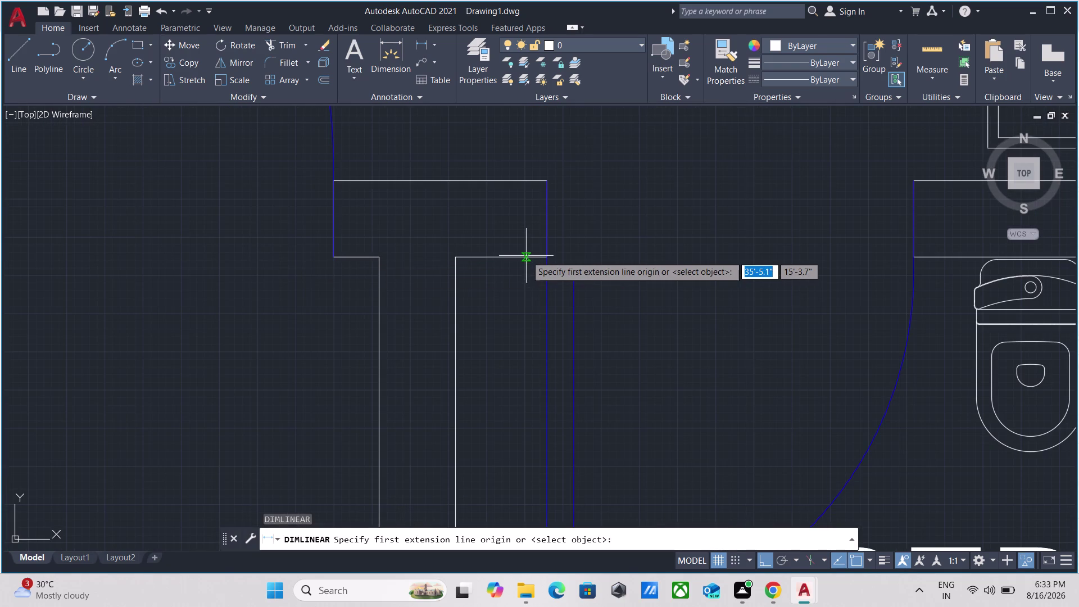
click(498, 259)
scroll(down, 3)
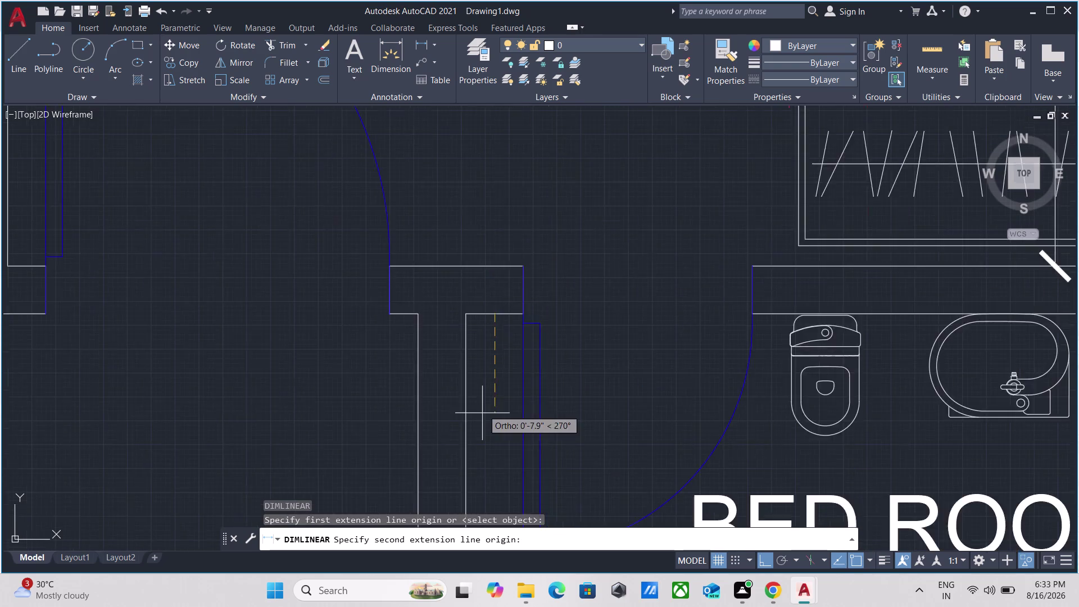
middle_drag(481, 414, 489, 135)
scroll(up, 3)
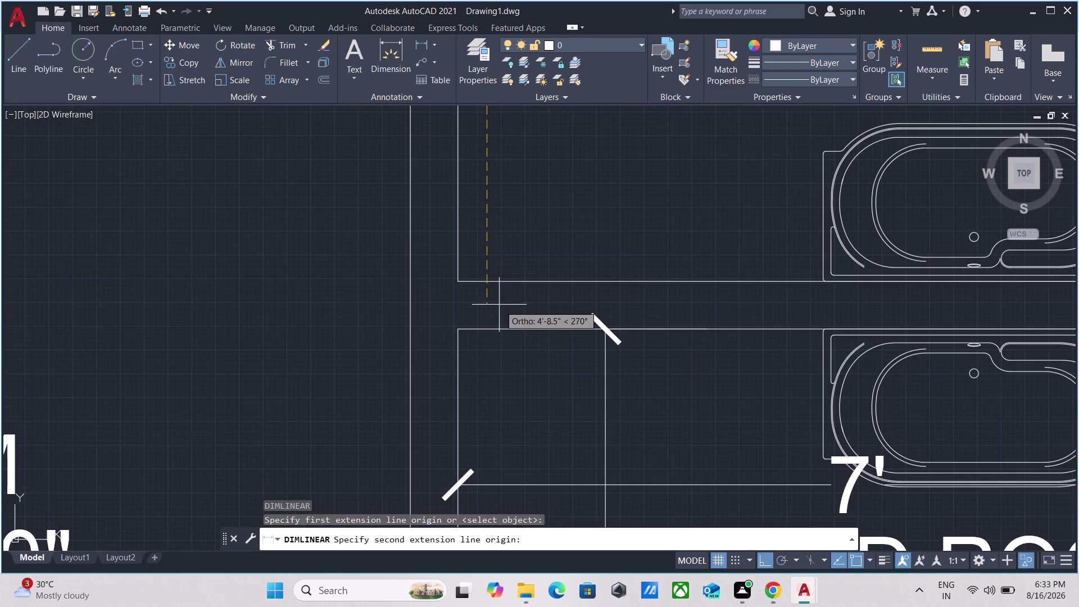
scroll(up, 3)
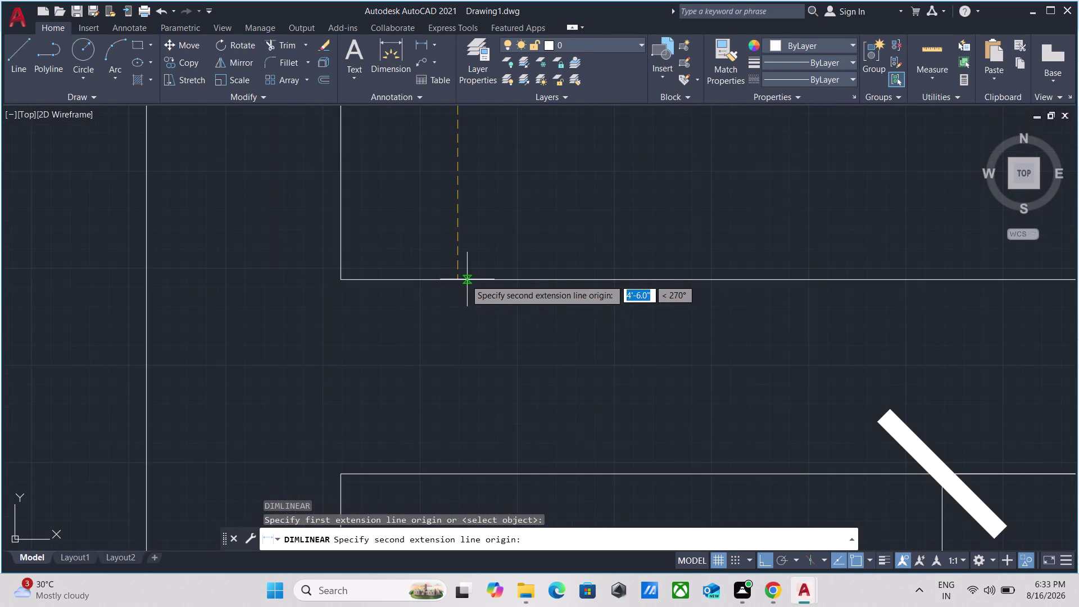
scroll(up, 3)
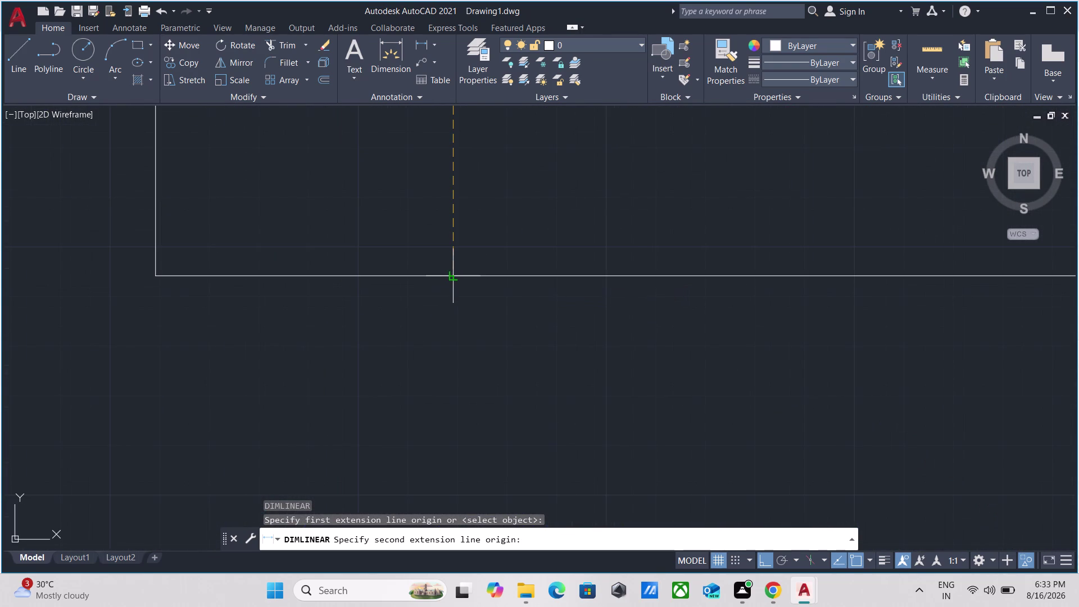
click(455, 276)
scroll(down, 3)
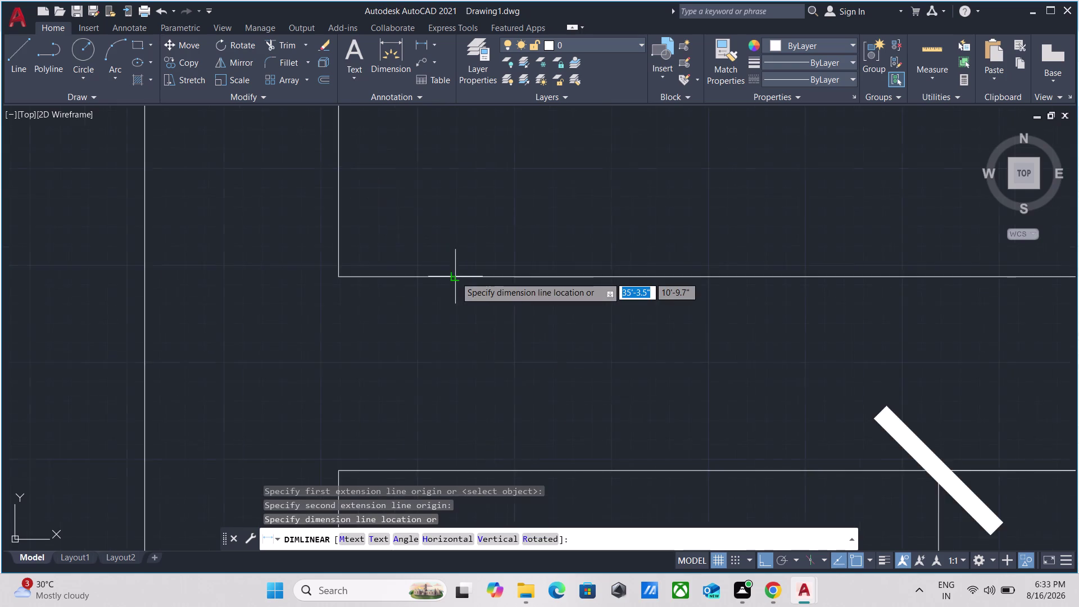
scroll(down, 3)
scroll(down, 3)
click(467, 254)
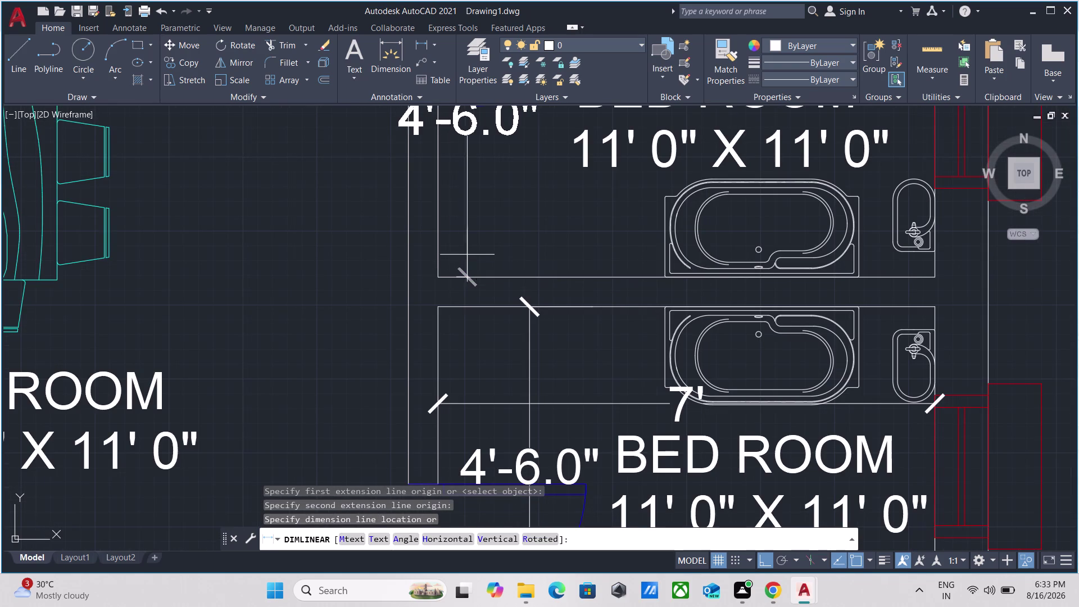
Dimension the 7' width of the bathtub bay above the bathtub.
scroll(down, 3)
middle_drag(542, 218, 487, 249)
scroll(up, 3)
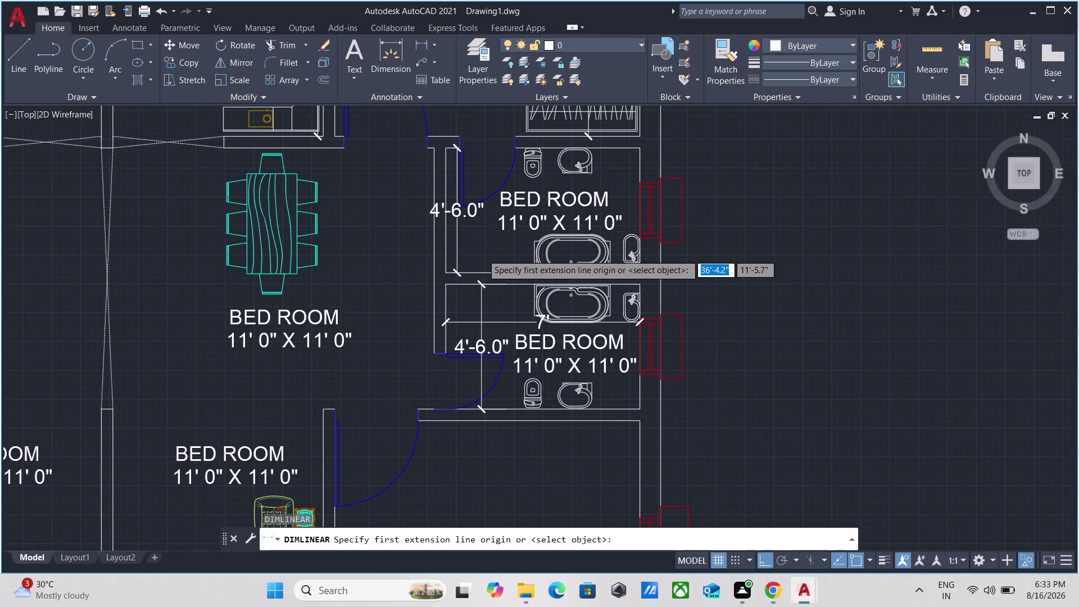
scroll(up, 3)
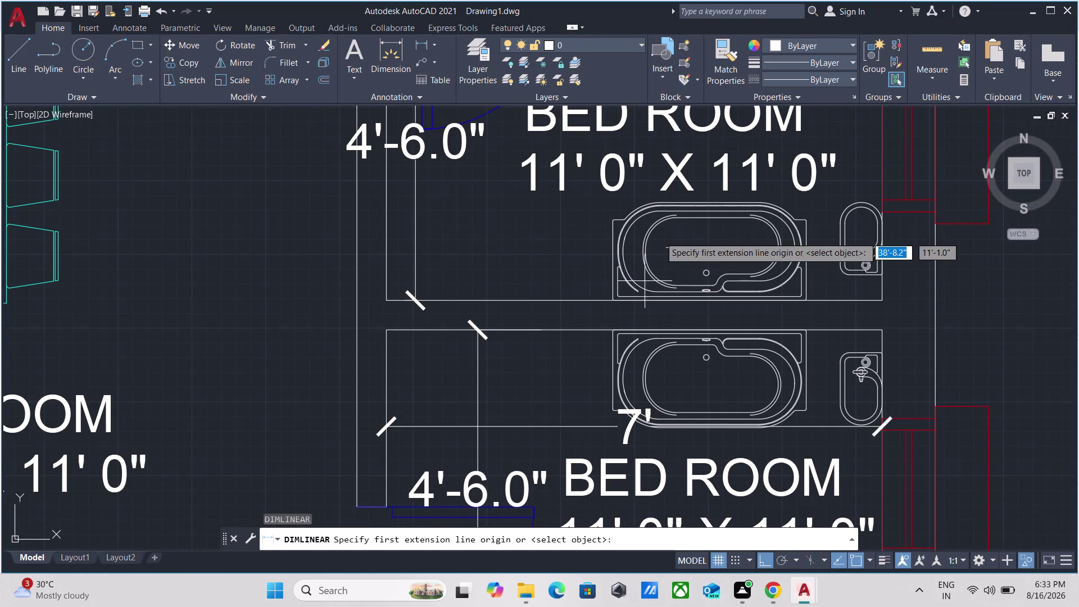
click(879, 200)
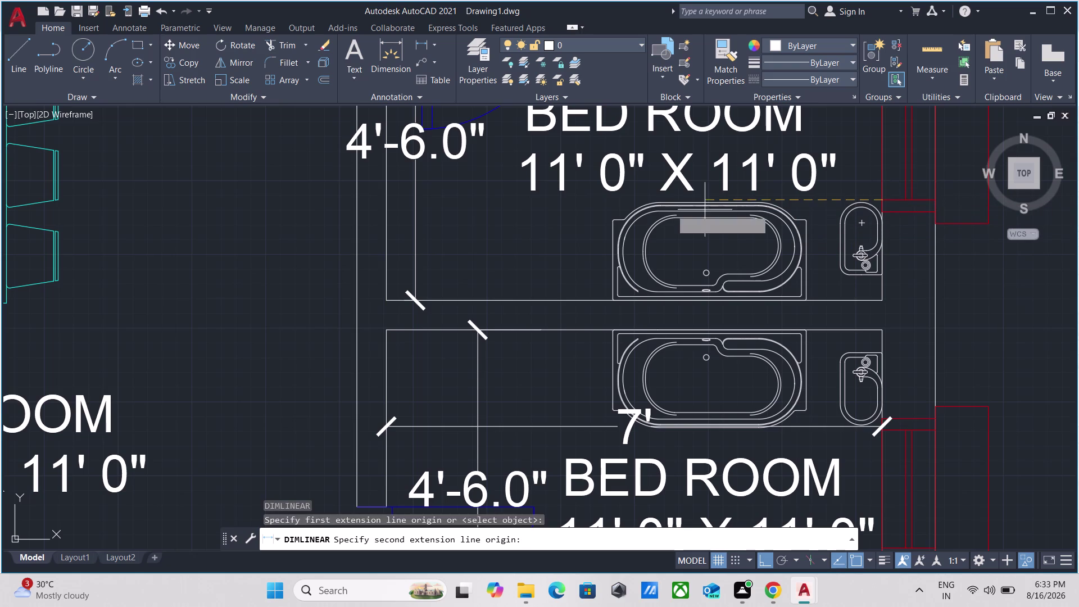
click(383, 202)
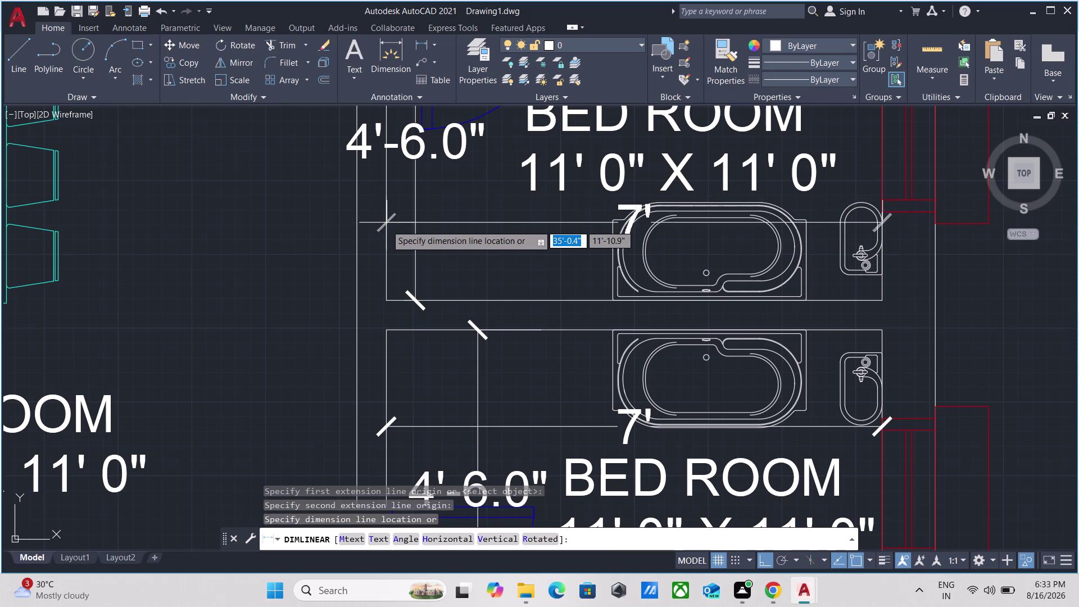
click(386, 226)
scroll(down, 3)
scroll(down, 3)
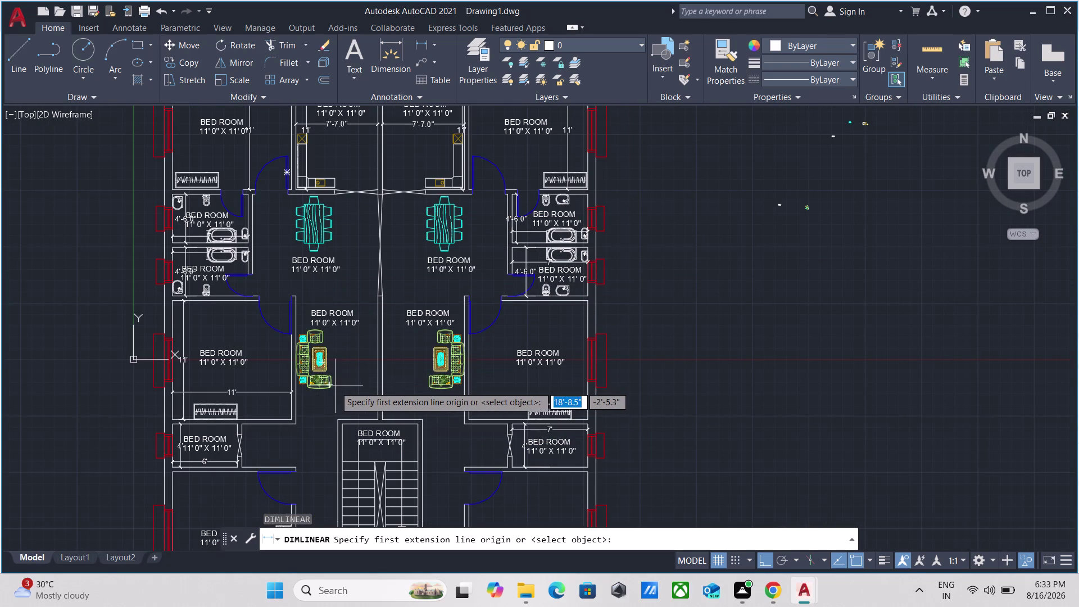
scroll(up, 3)
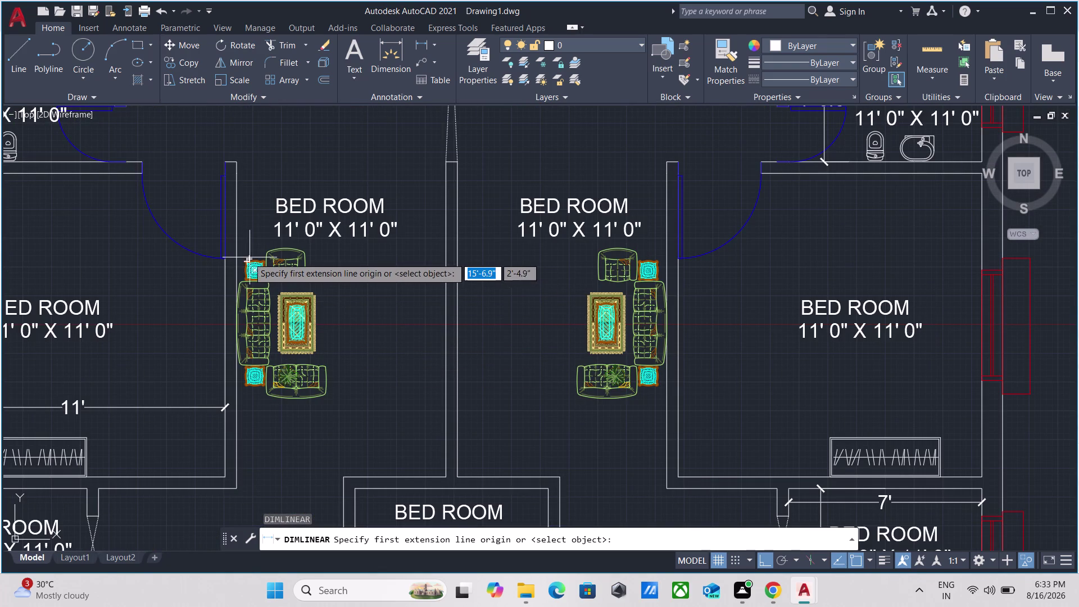
scroll(down, 3)
scroll(down, 3)
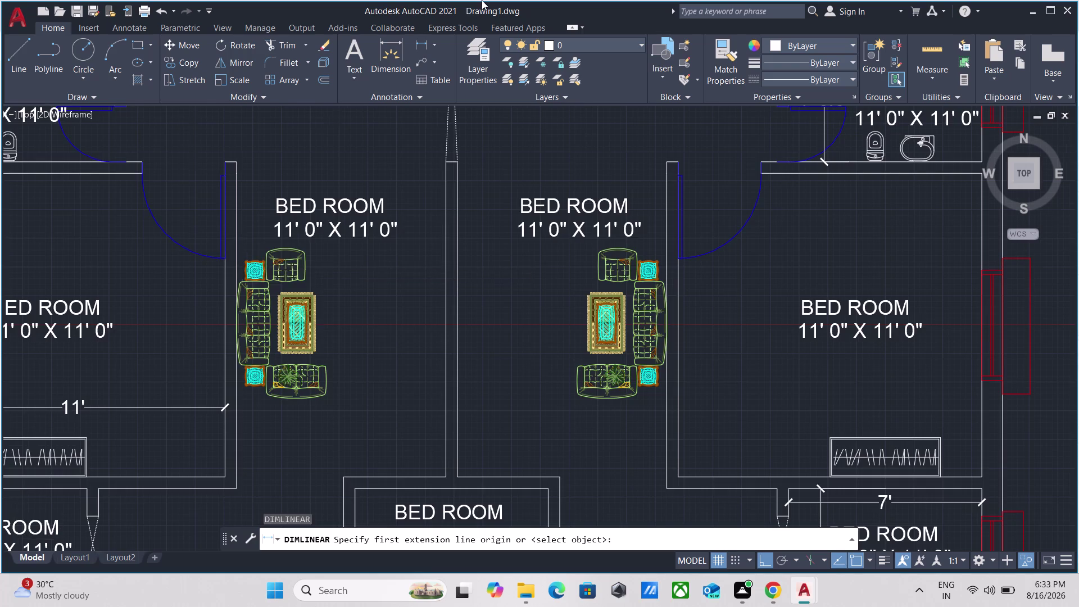
middle_drag(342, 158, 388, 236)
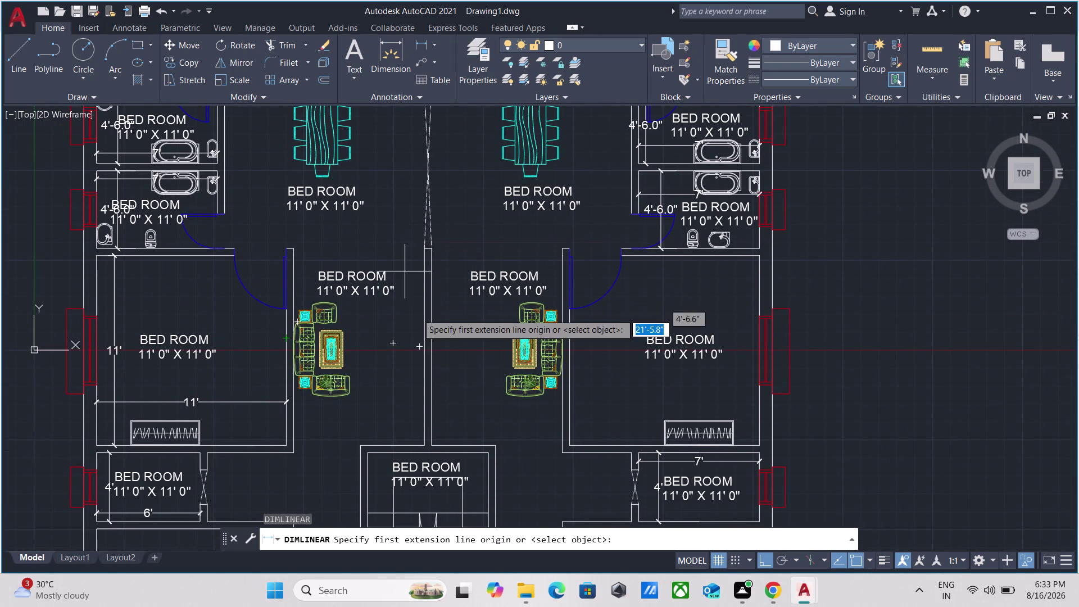
scroll(up, 3)
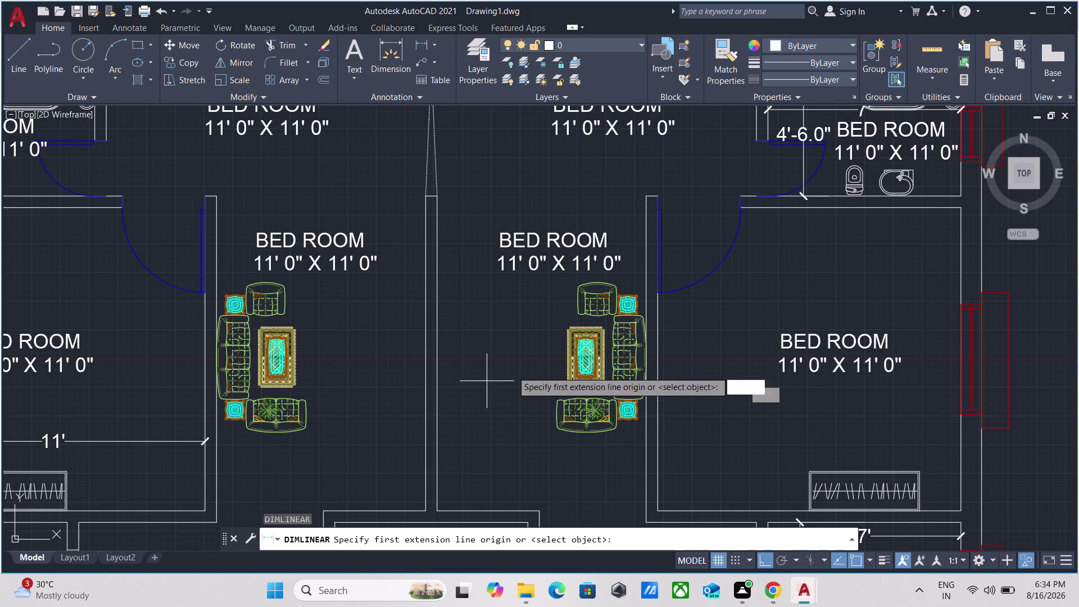
scroll(down, 3)
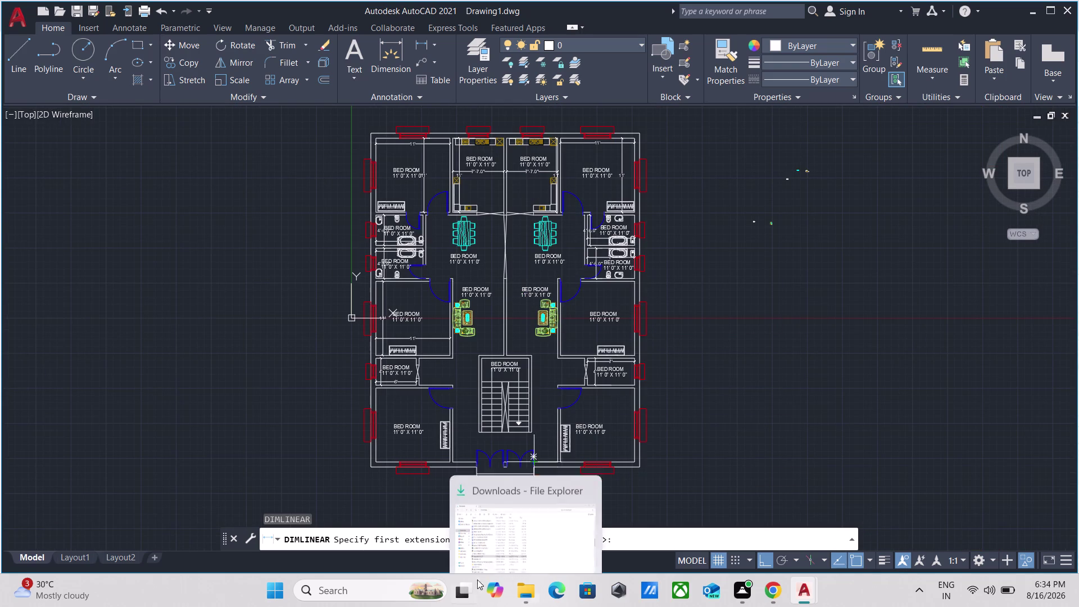
scroll(up, 3)
scroll(up, 3)
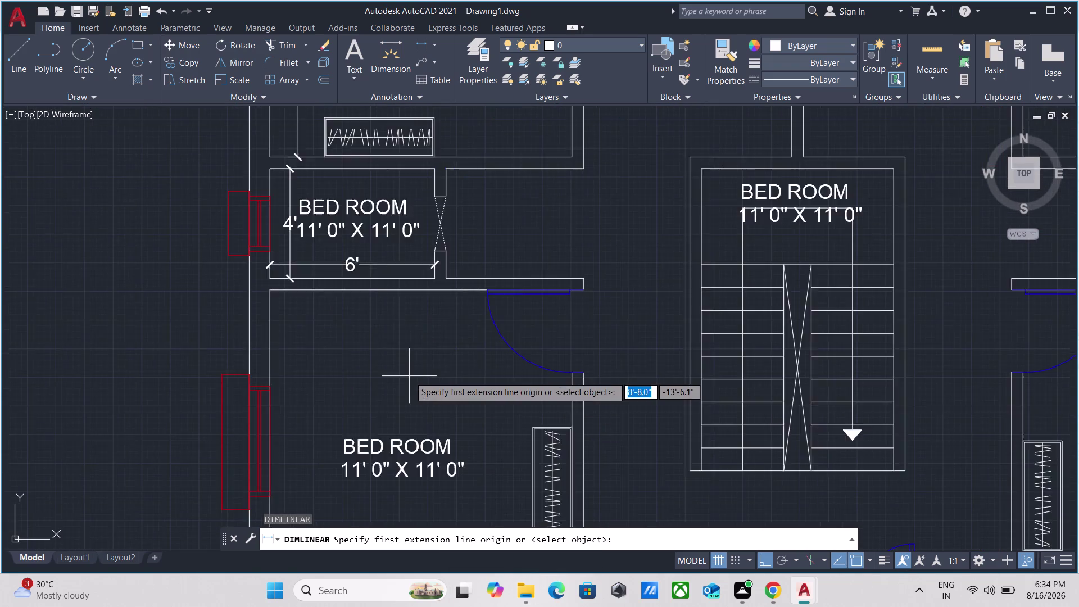
Add an 11' vertical dimension beside the lower-left bedroom.
middle_drag(346, 387, 539, 347)
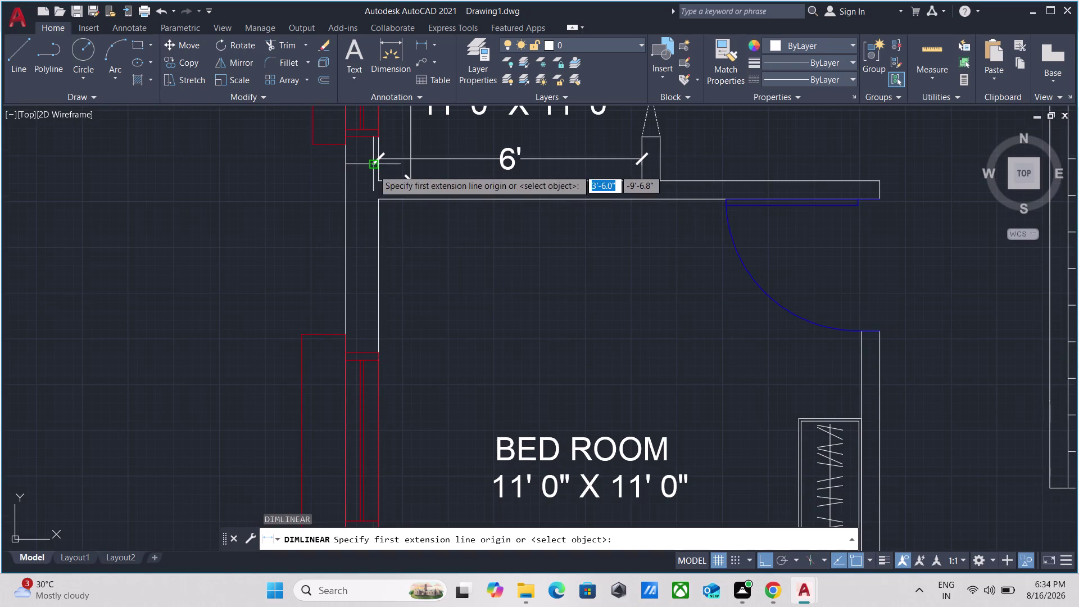
click(398, 194)
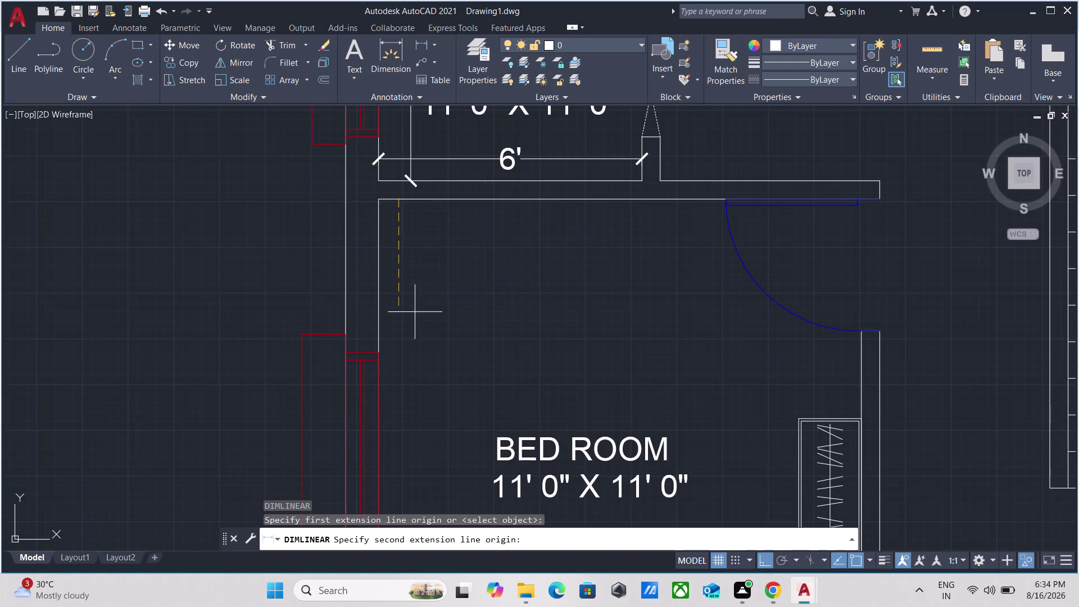
scroll(down, 3)
middle_drag(425, 335, 466, 239)
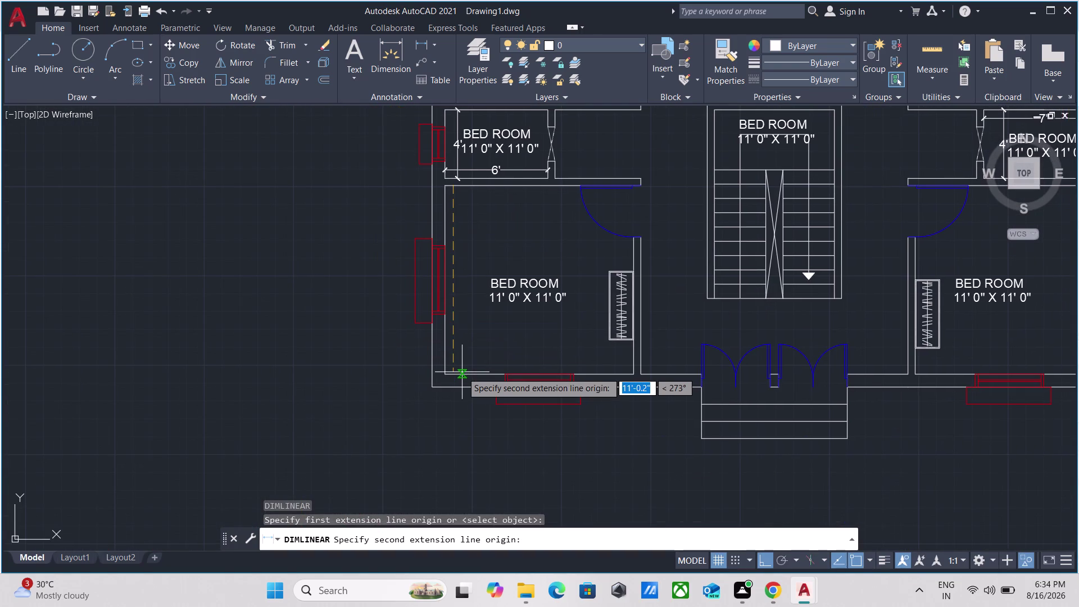
click(452, 371)
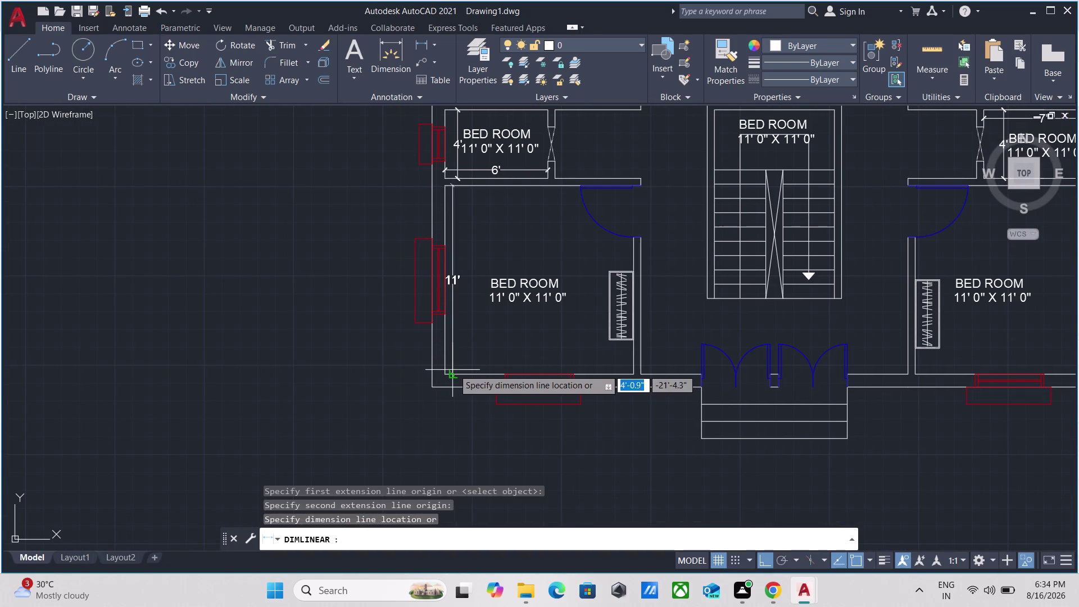
click(481, 348)
Add an 11' horizontal width dimension across the same bedroom.
middle_drag(471, 222, 402, 316)
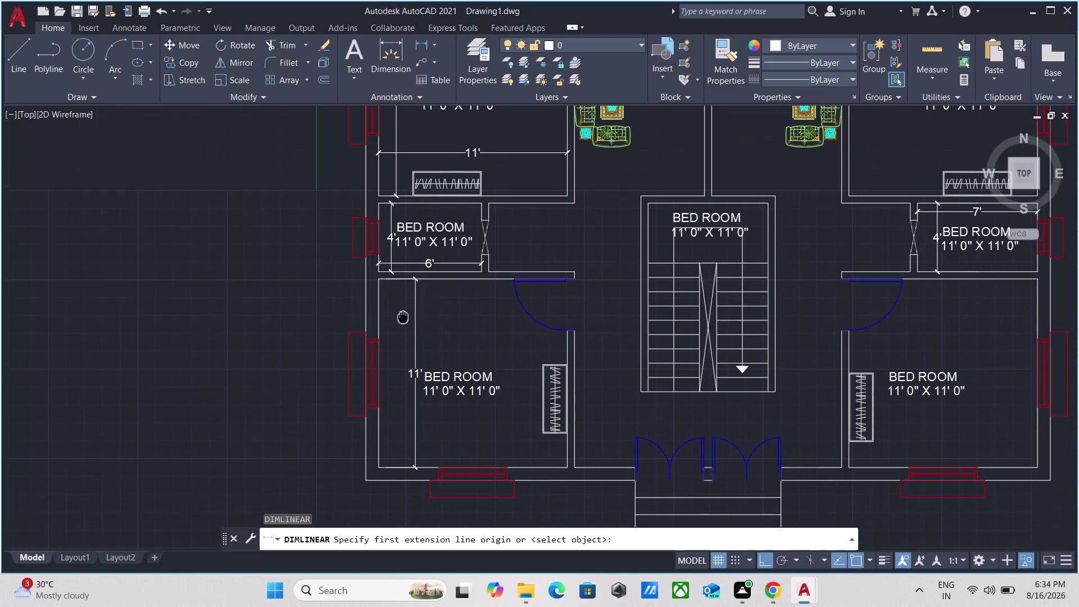
scroll(up, 3)
scroll(down, 3)
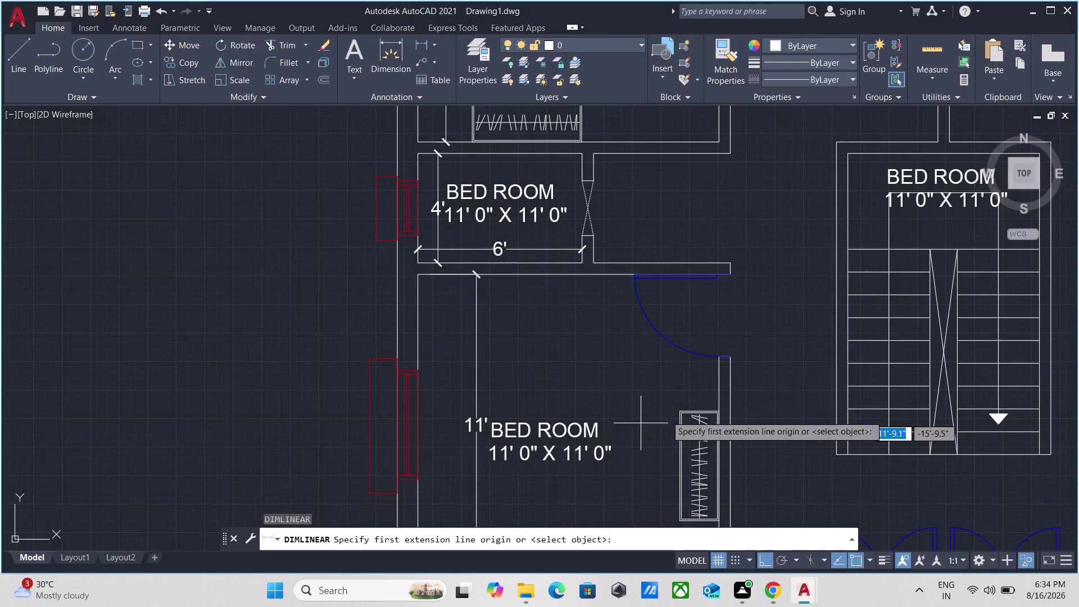
scroll(up, 3)
click(719, 395)
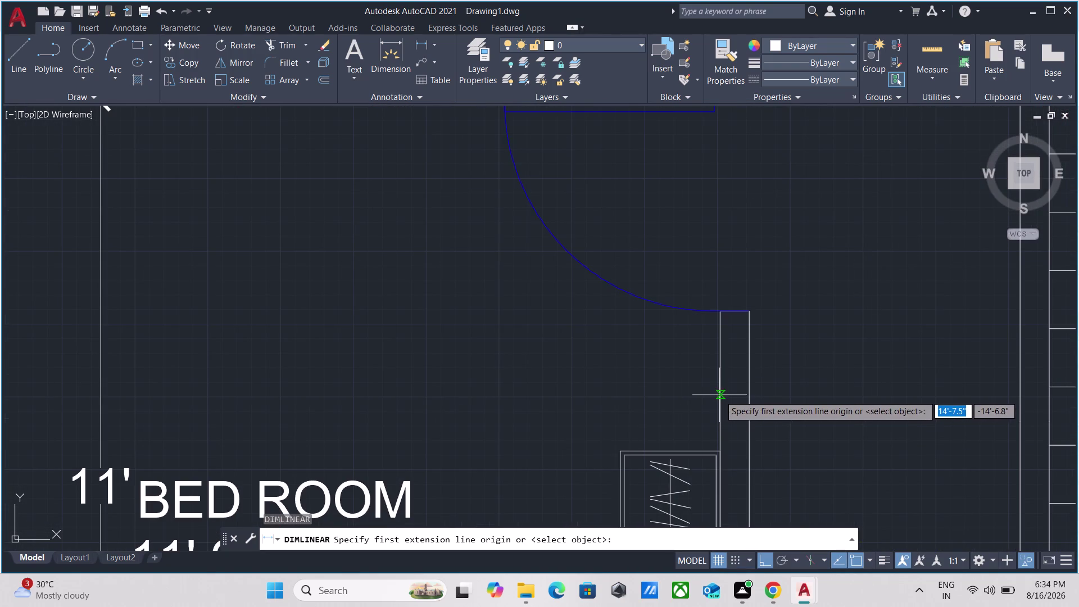
scroll(down, 3)
middle_drag(424, 381, 595, 357)
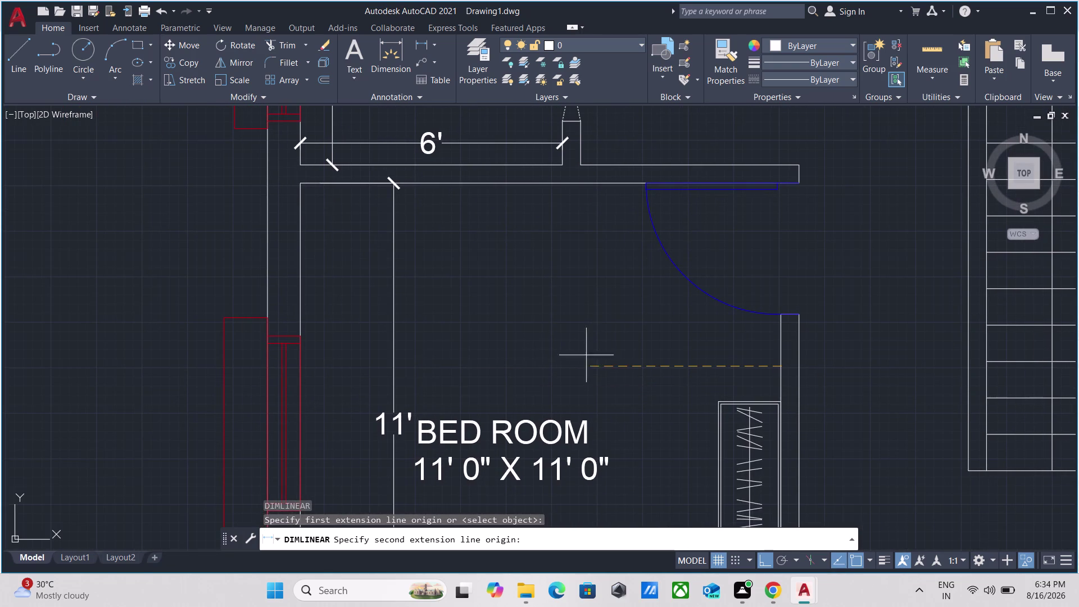
click(301, 364)
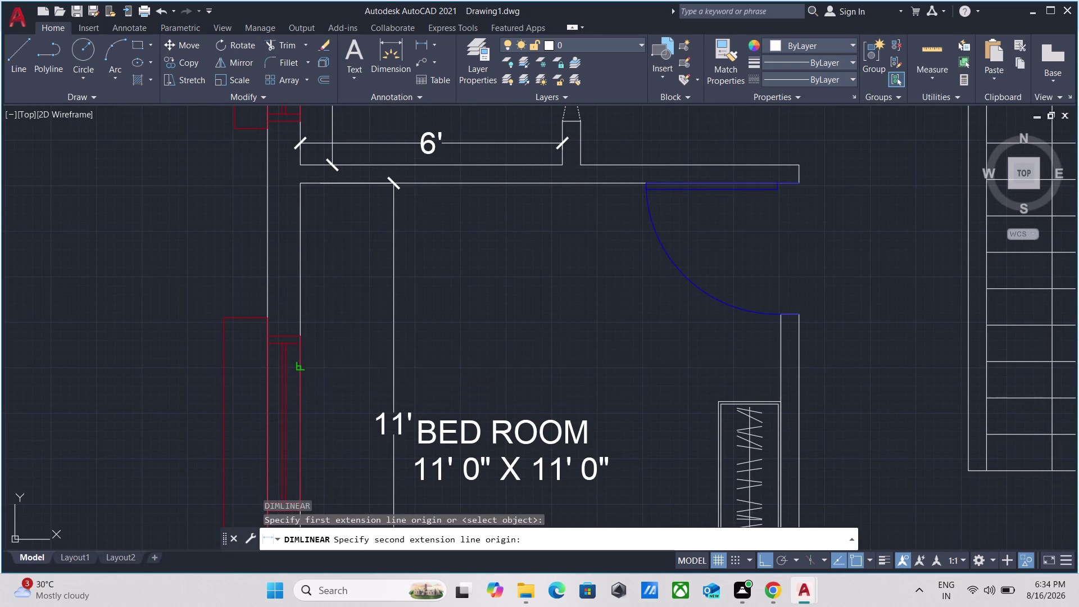
click(311, 363)
scroll(down, 3)
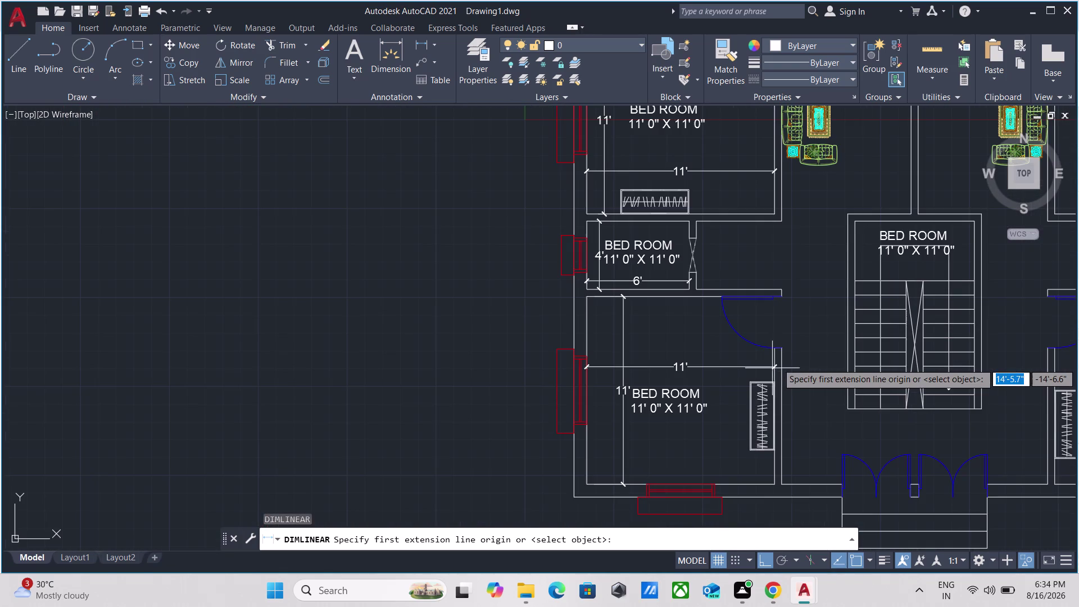
middle_drag(945, 425, 853, 427)
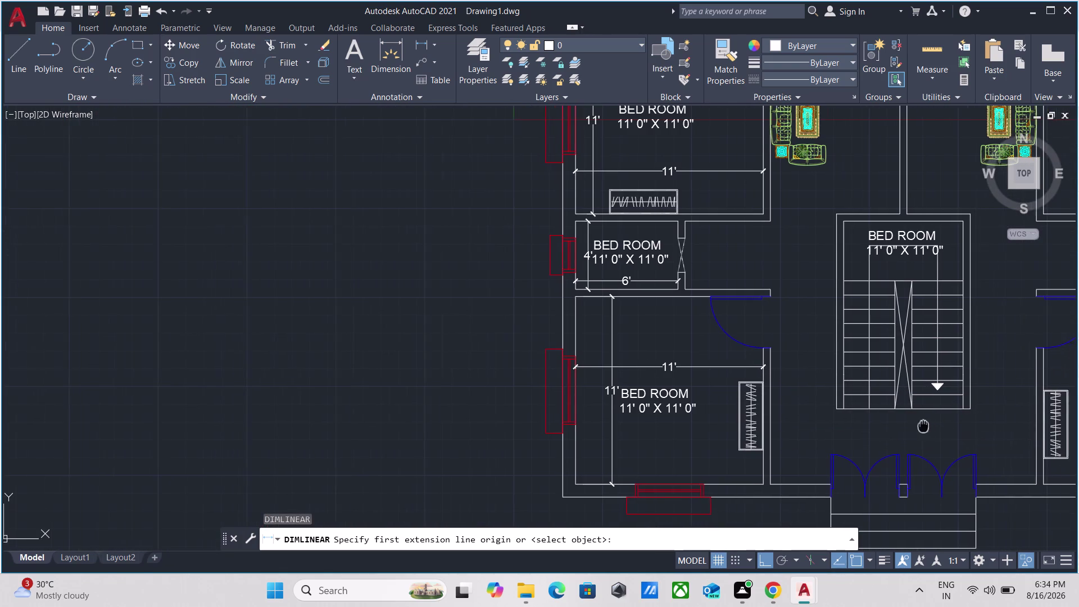
middle_drag(853, 427, 463, 399)
Dimension the 11' width of the bedroom right of the stair room.
scroll(up, 3)
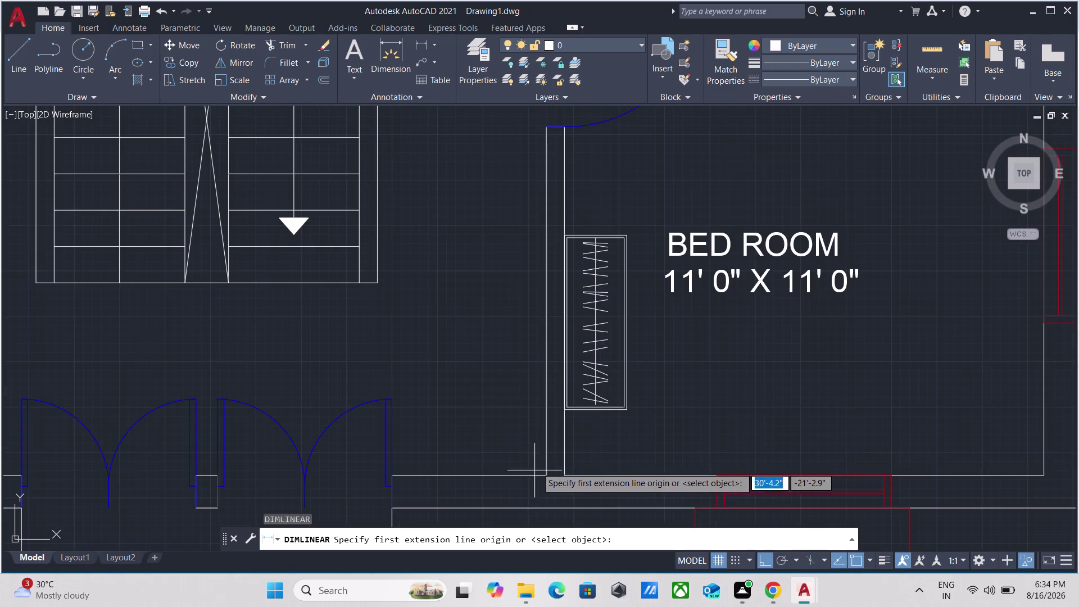
click(564, 441)
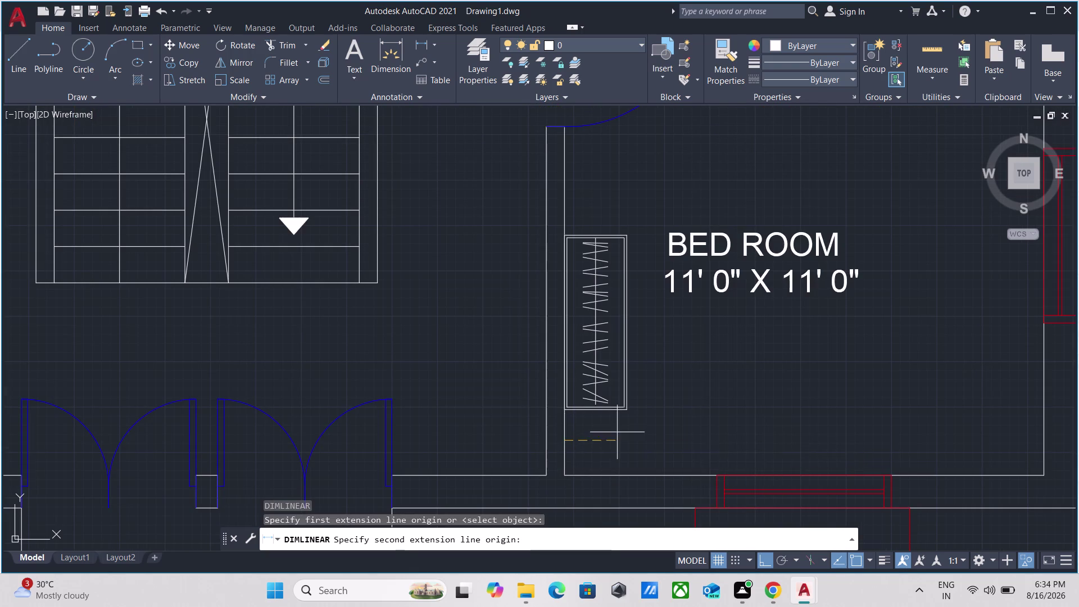
scroll(down, 3)
middle_drag(754, 432, 640, 425)
scroll(up, 3)
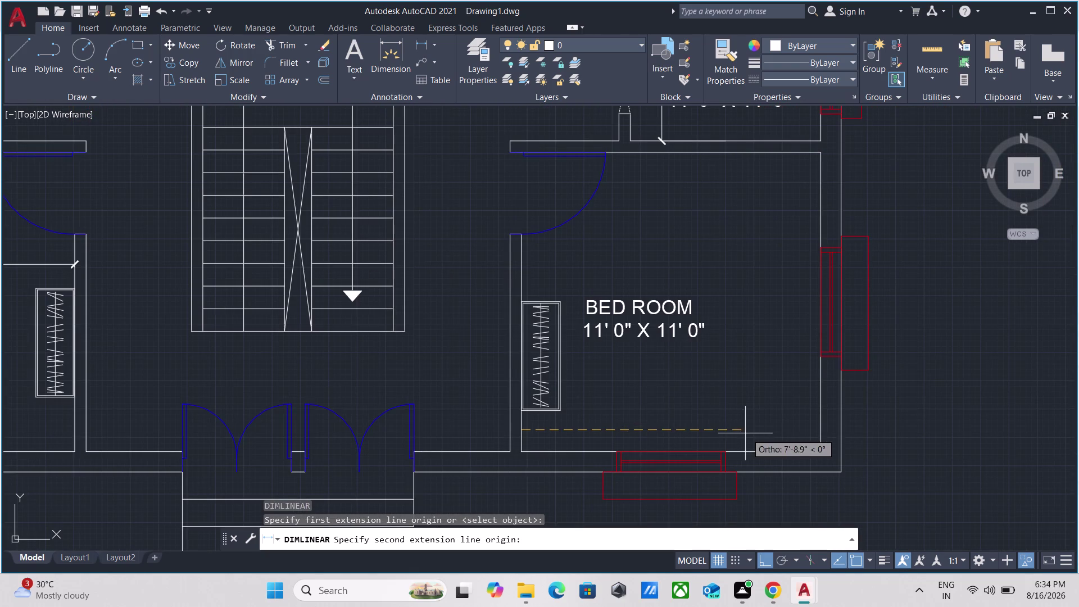
scroll(up, 3)
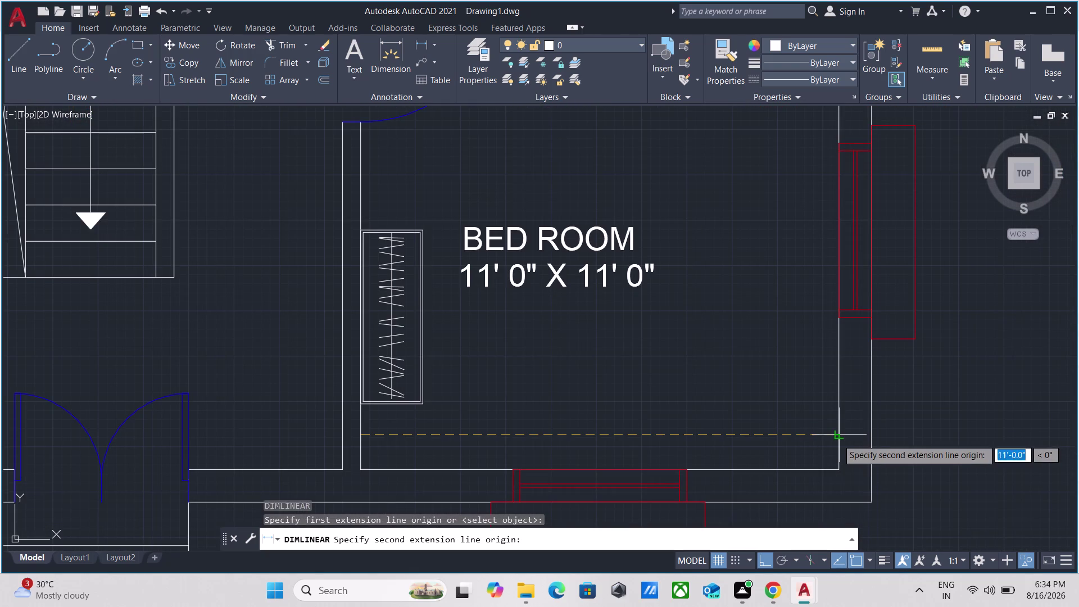
click(836, 437)
click(835, 426)
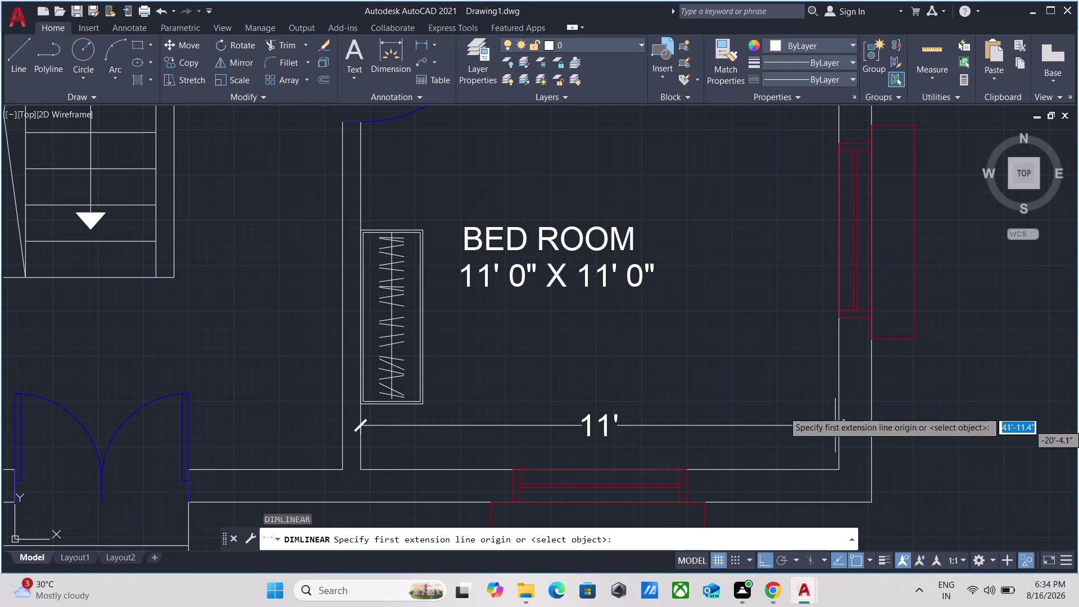
Add the bedroom's 11' depth dimension and zoom out to the whole plan.
scroll(down, 3)
middle_drag(716, 330, 679, 405)
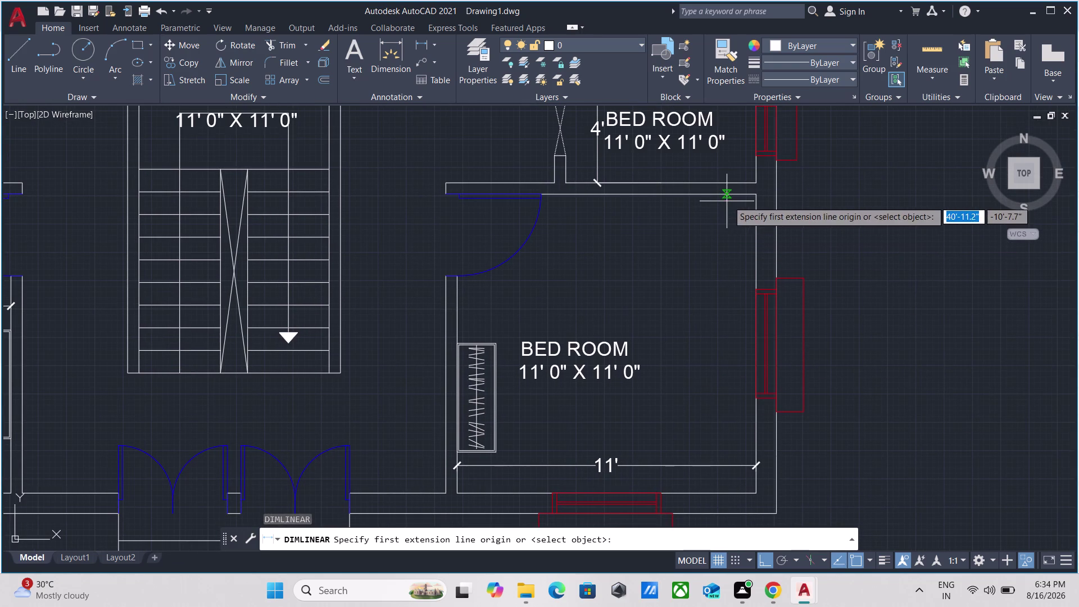
click(733, 196)
scroll(down, 3)
middle_drag(771, 497, 752, 400)
scroll(up, 3)
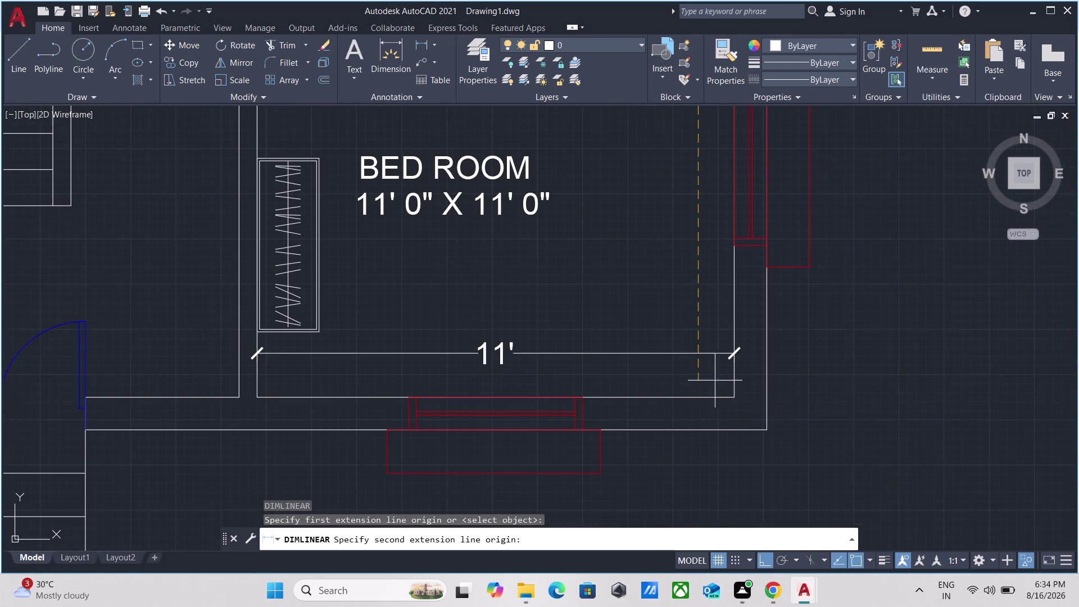
click(697, 397)
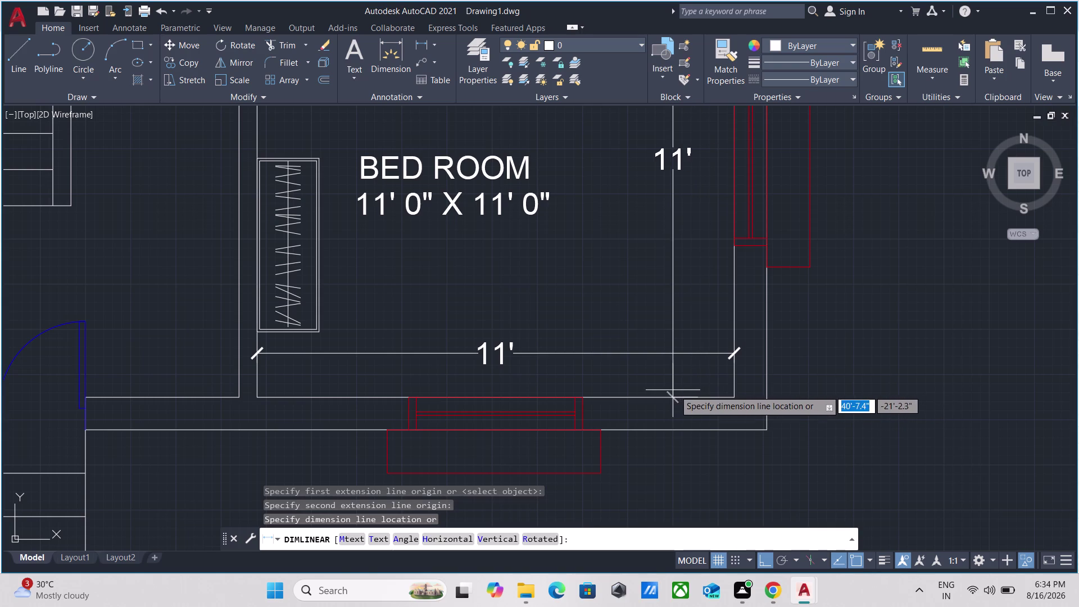
click(683, 367)
scroll(down, 3)
middle_drag(515, 312, 529, 359)
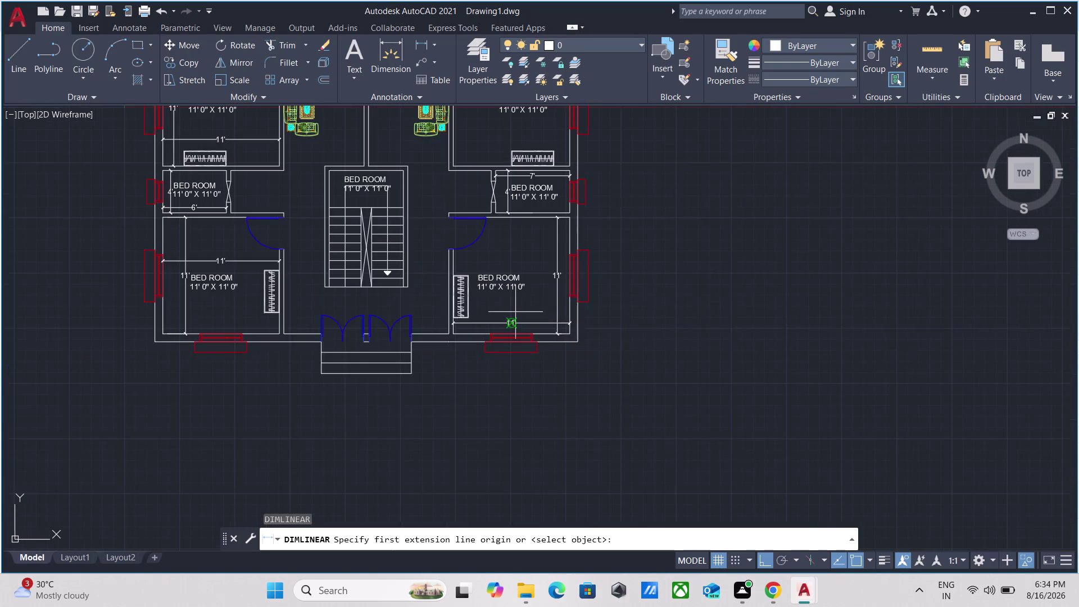
middle_drag(530, 359, 600, 522)
scroll(down, 3)
scroll(down, 3)
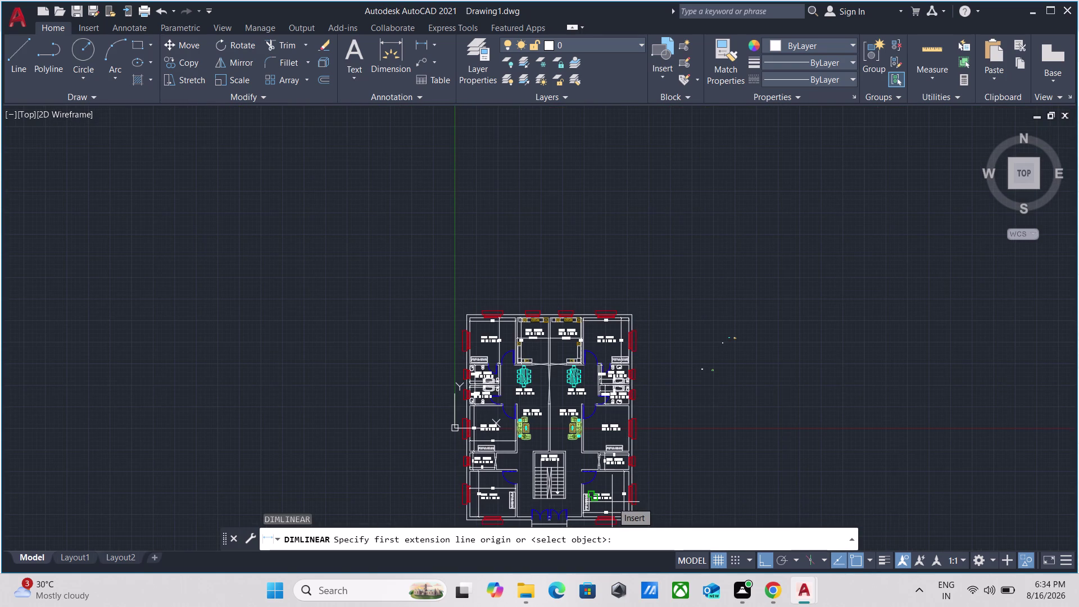
Dimension the sofa living room's top wall at 7'-7.0" between its side walls.
scroll(up, 3)
scroll(up, 3)
scroll(down, 3)
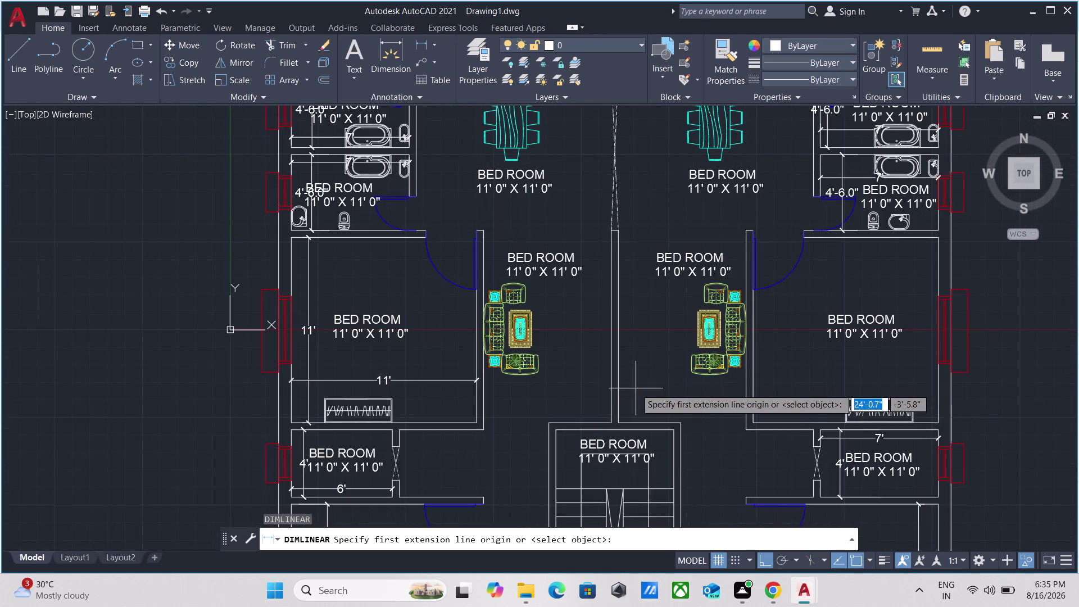
middle_drag(636, 388, 606, 466)
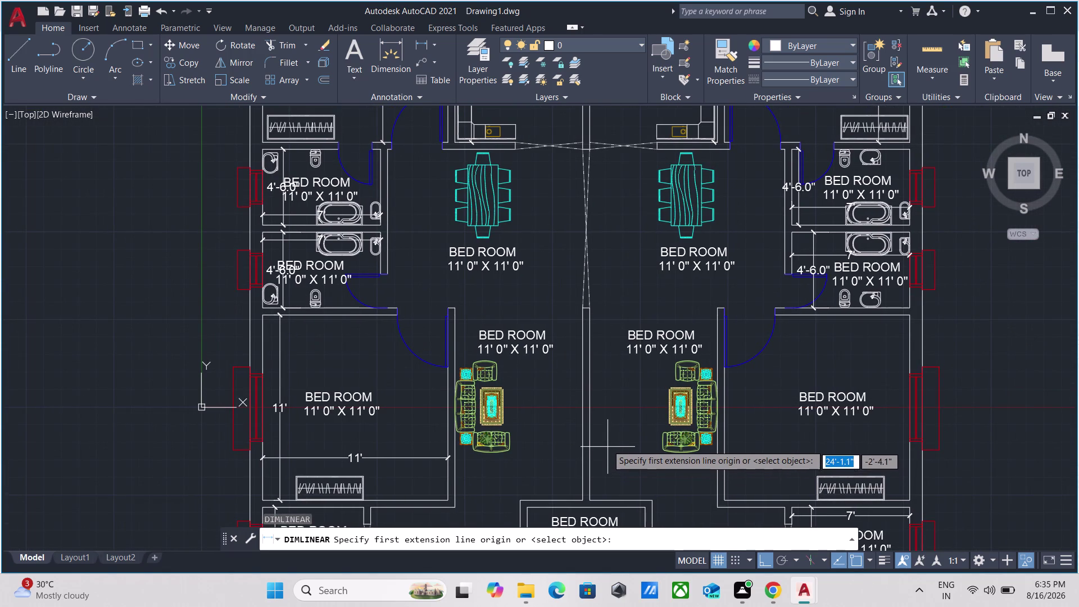
scroll(up, 3)
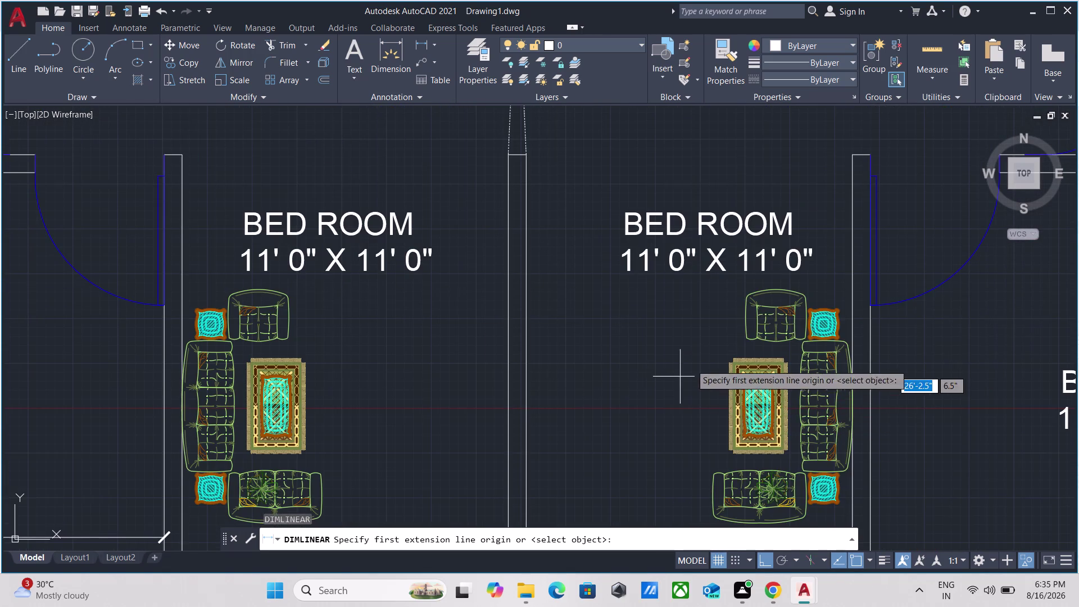
middle_drag(790, 276, 777, 353)
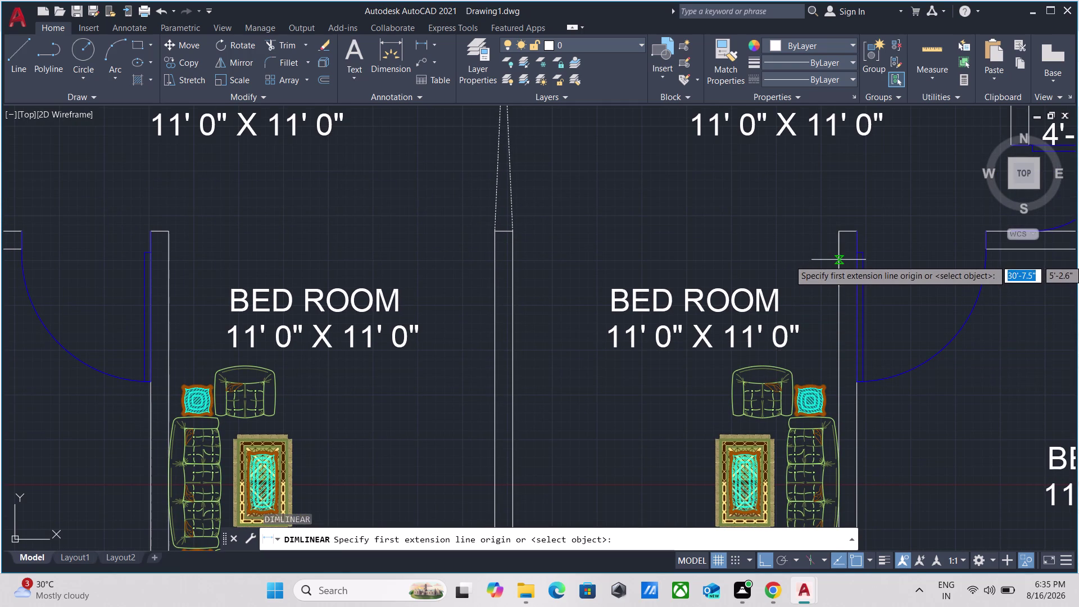
click(838, 260)
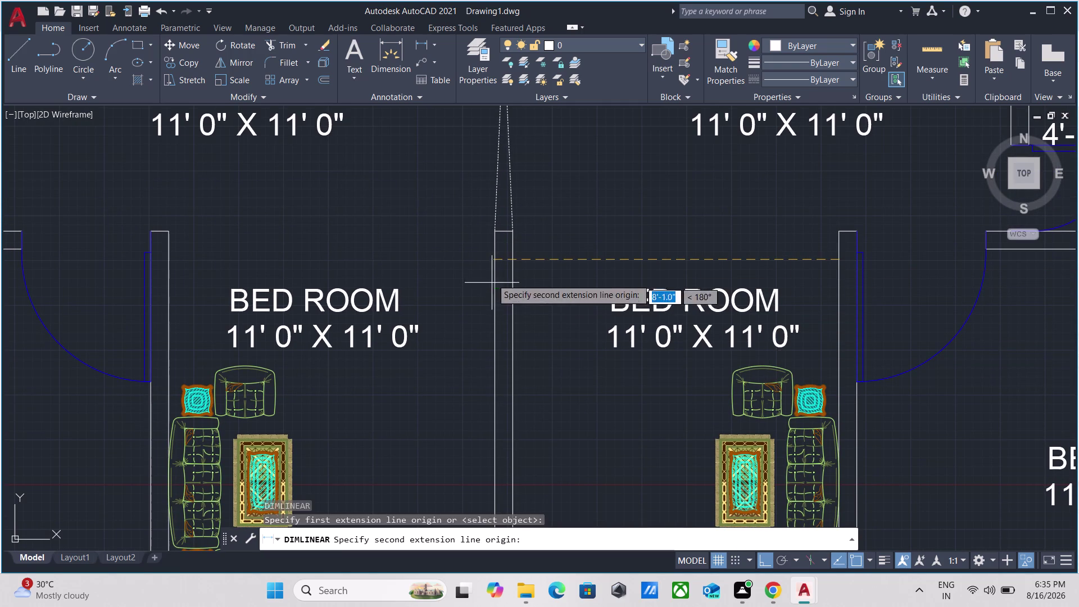
click(511, 256)
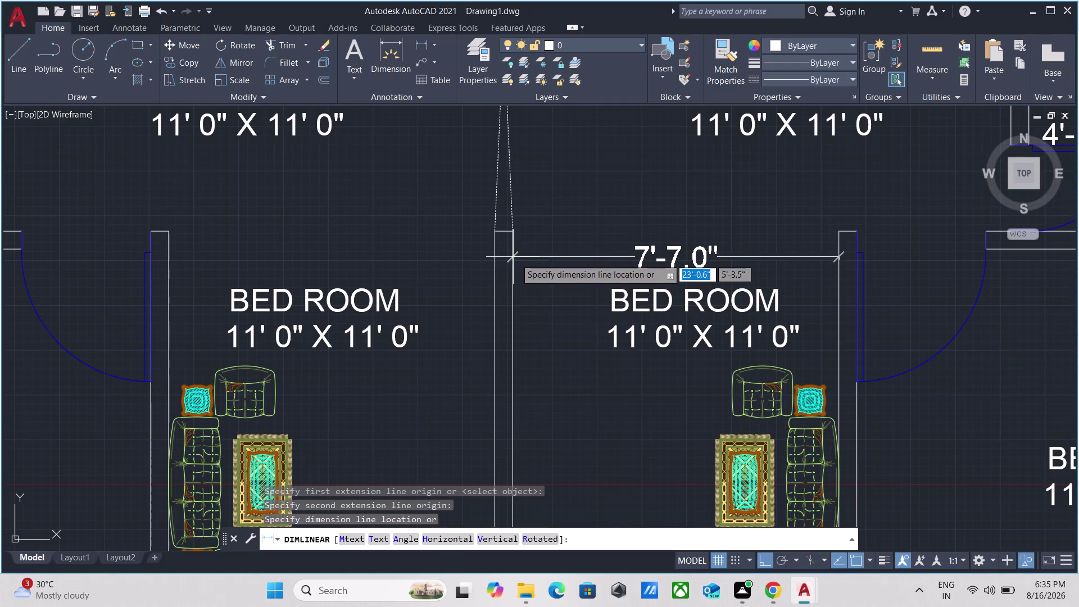
click(515, 258)
scroll(down, 3)
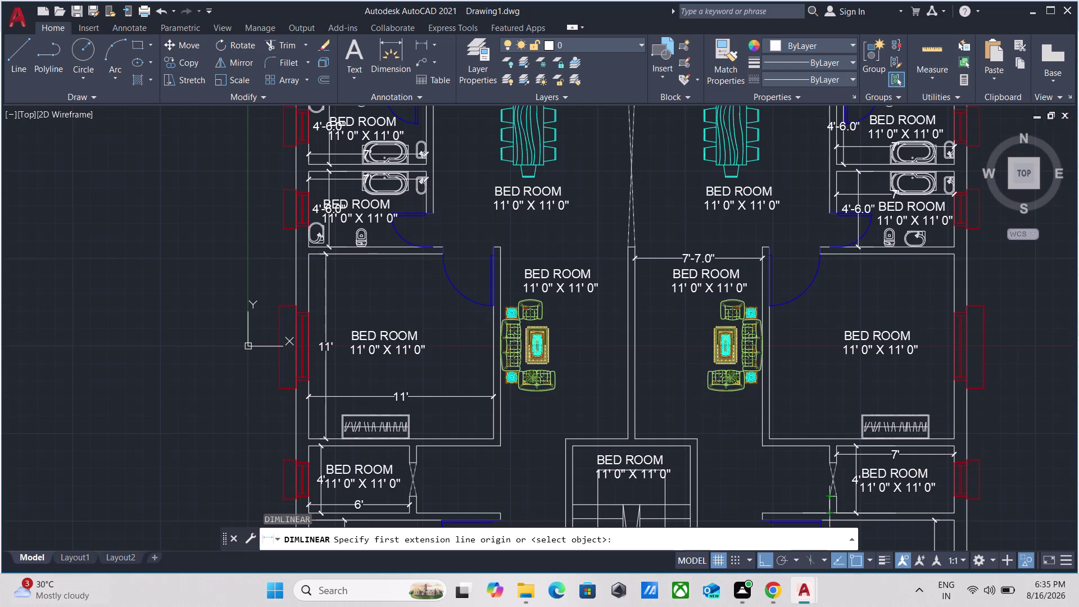
Dimension the 10.0" spacing between the top stair tread lines.
scroll(down, 3)
middle_drag(587, 376, 454, 201)
scroll(up, 3)
scroll(up, 3)
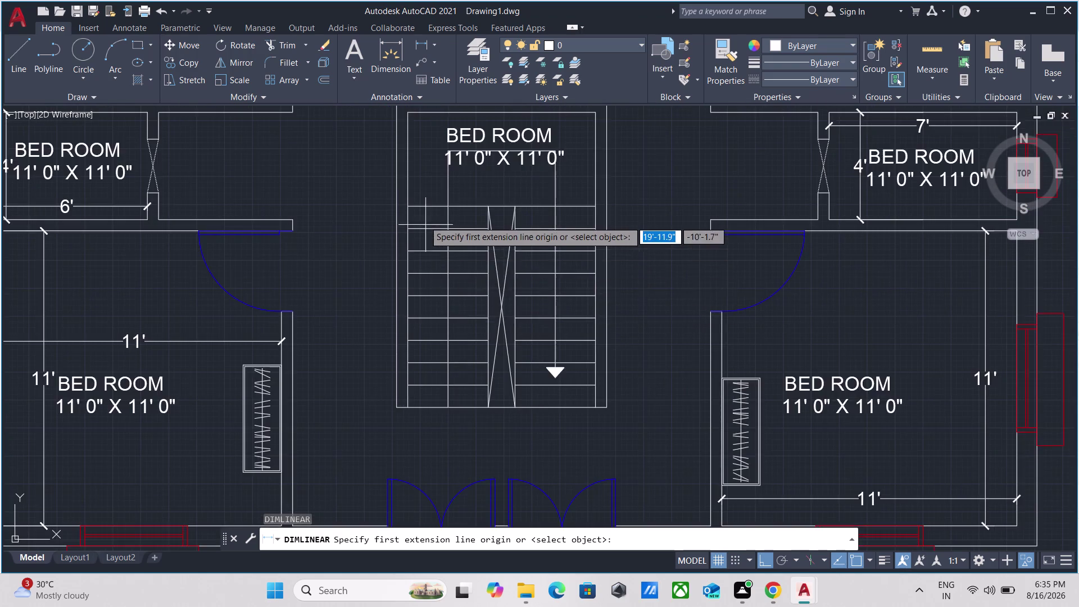
scroll(up, 3)
click(438, 183)
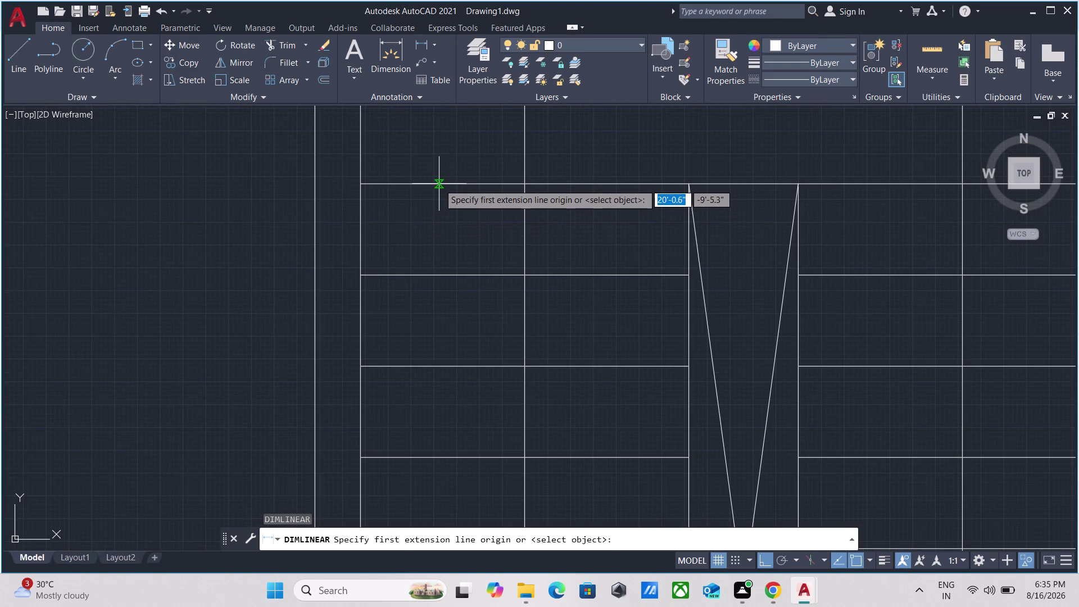
click(441, 273)
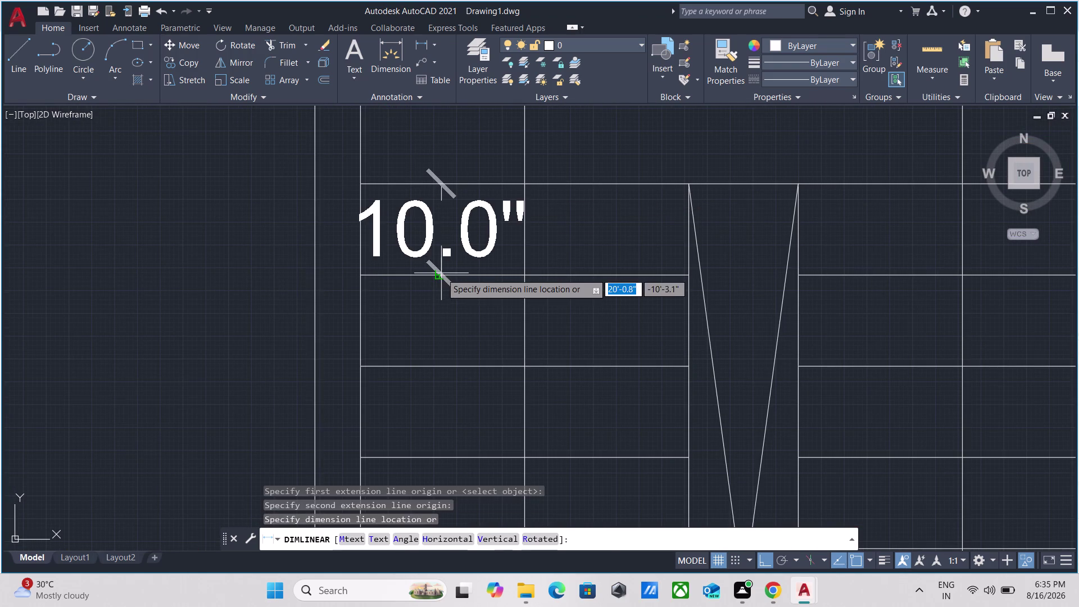
click(444, 267)
scroll(down, 3)
Begin a width dimension across the room above the stairs, then cancel it.
middle_drag(457, 136, 434, 278)
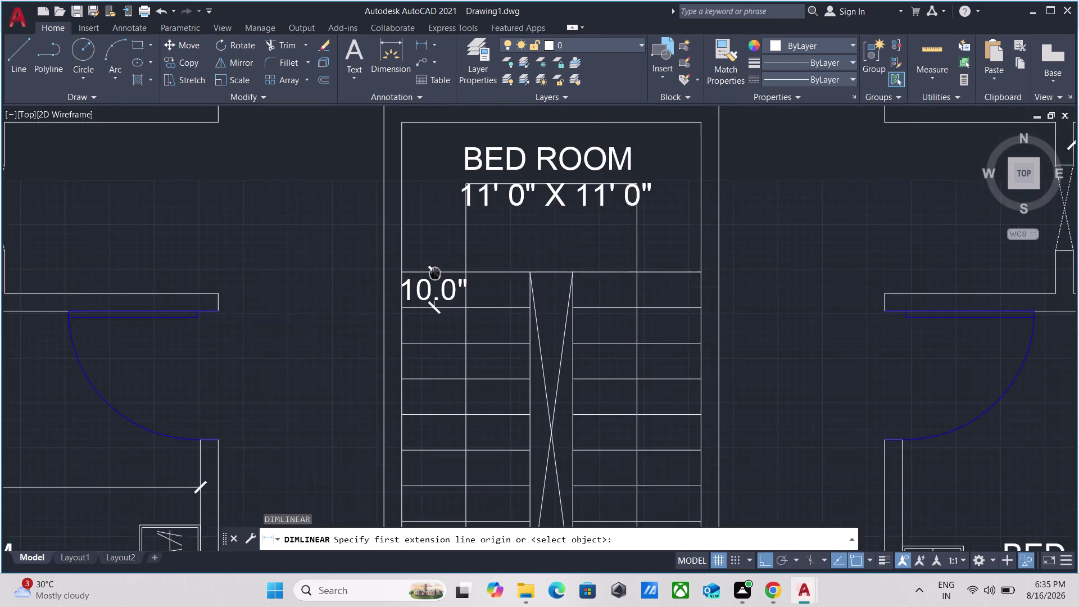
middle_drag(434, 278, 432, 284)
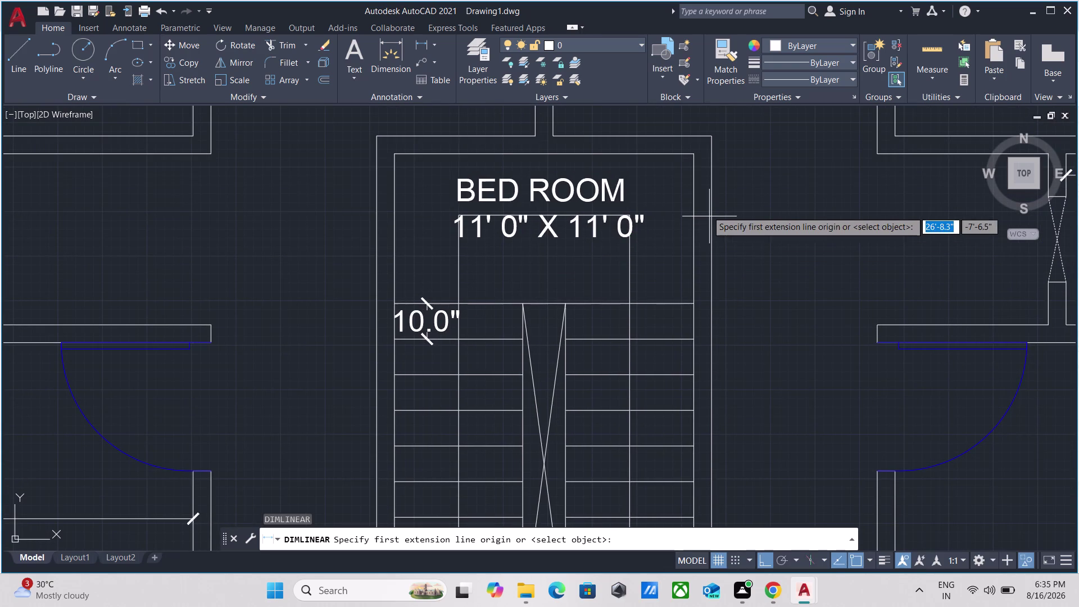
scroll(up, 3)
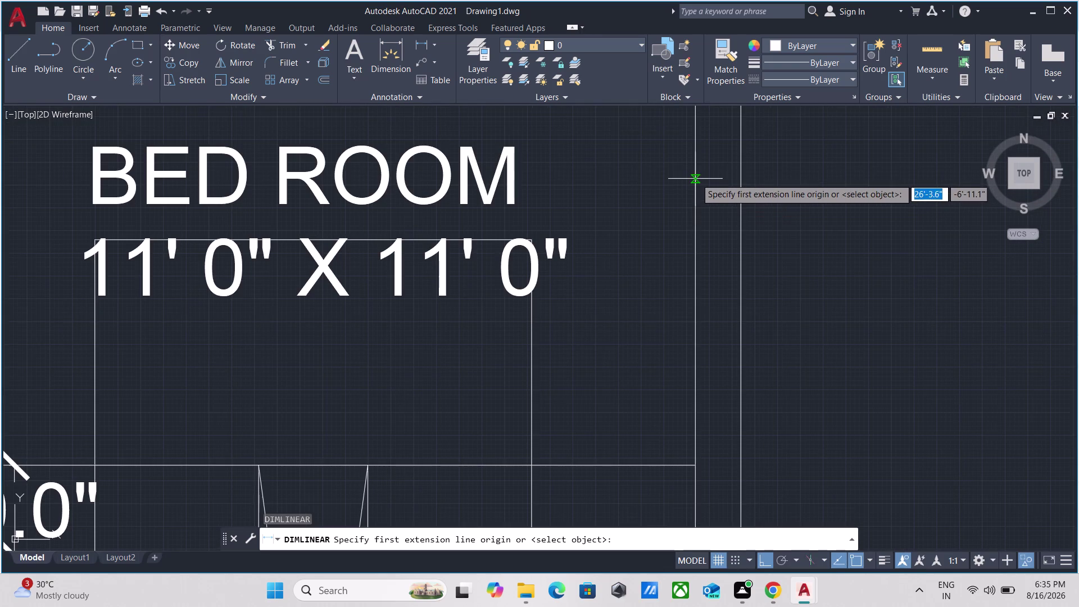
click(697, 177)
middle_drag(262, 176, 480, 223)
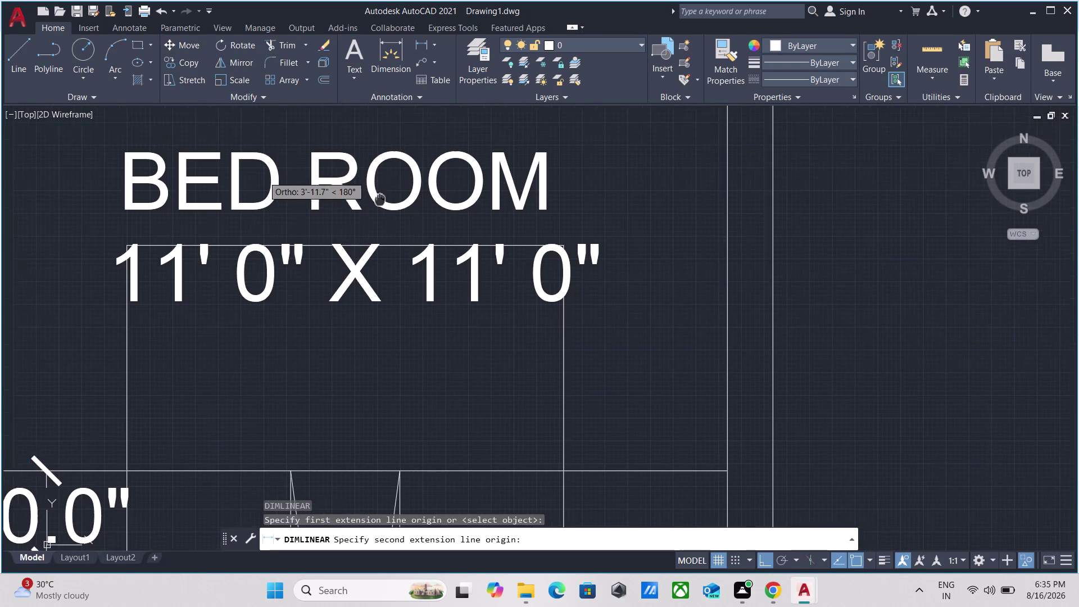
middle_drag(480, 222, 657, 248)
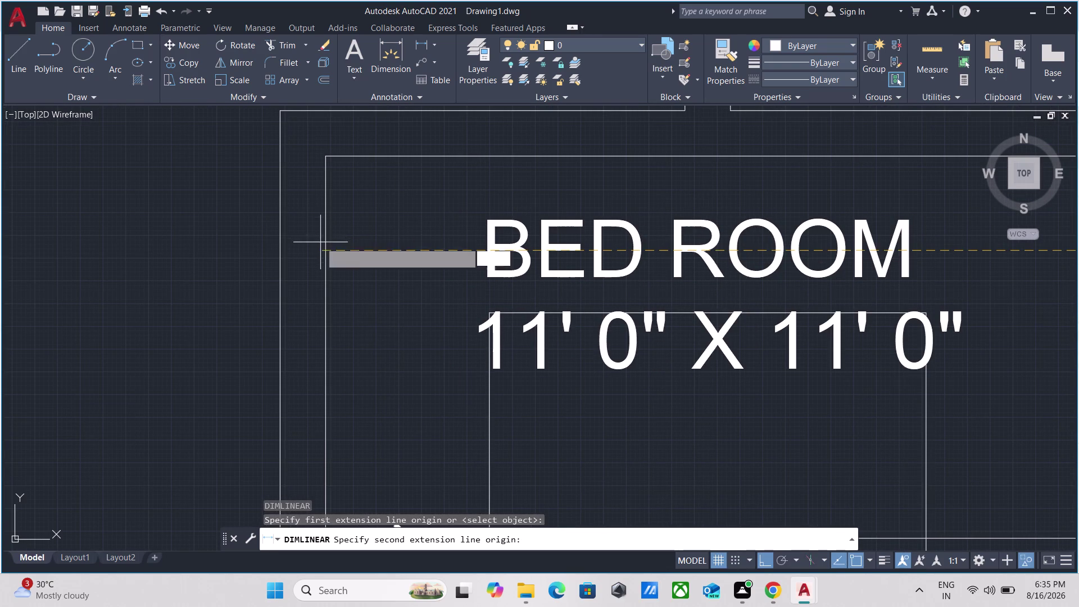
scroll(up, 3)
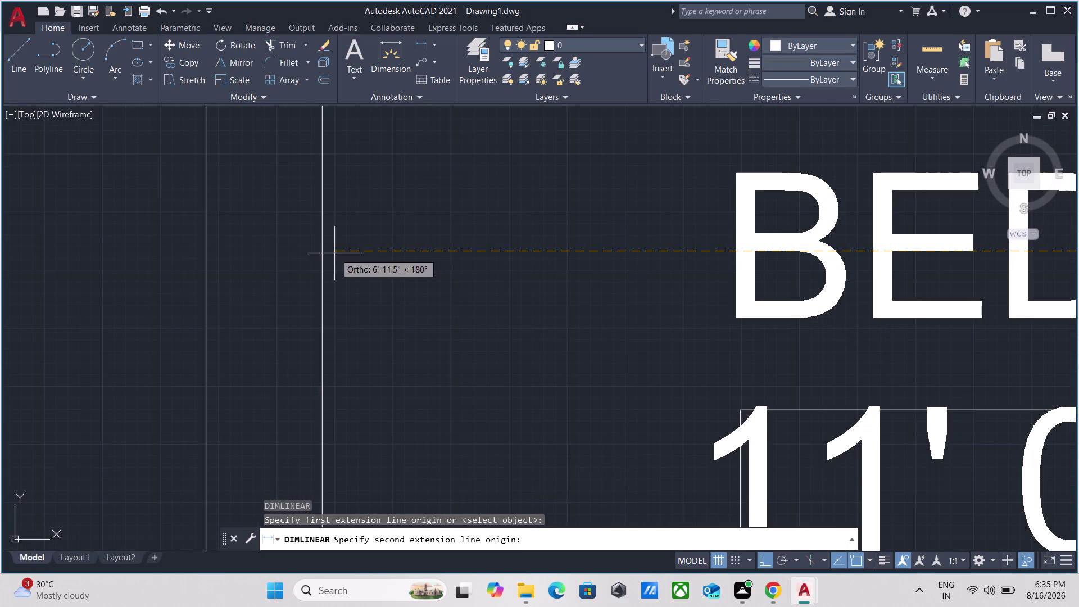
click(322, 253)
scroll(down, 3)
scroll(down, 3)
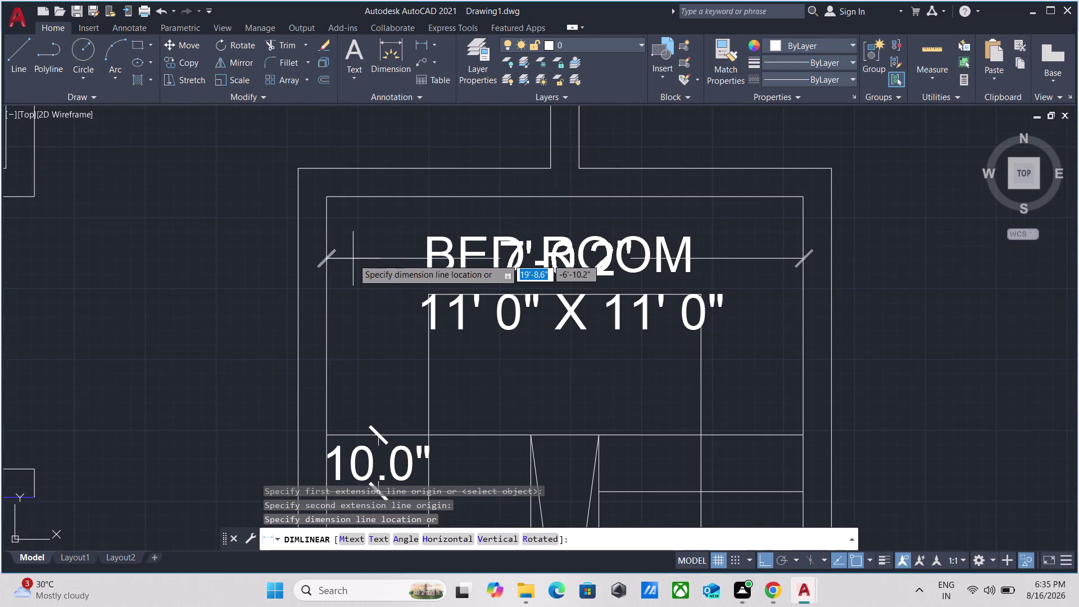
key(Escape)
scroll(up, 3)
middle_drag(350, 259, 367, 294)
Start repeated linear dimensioning with MULTIPLE and DLI.
text(M)
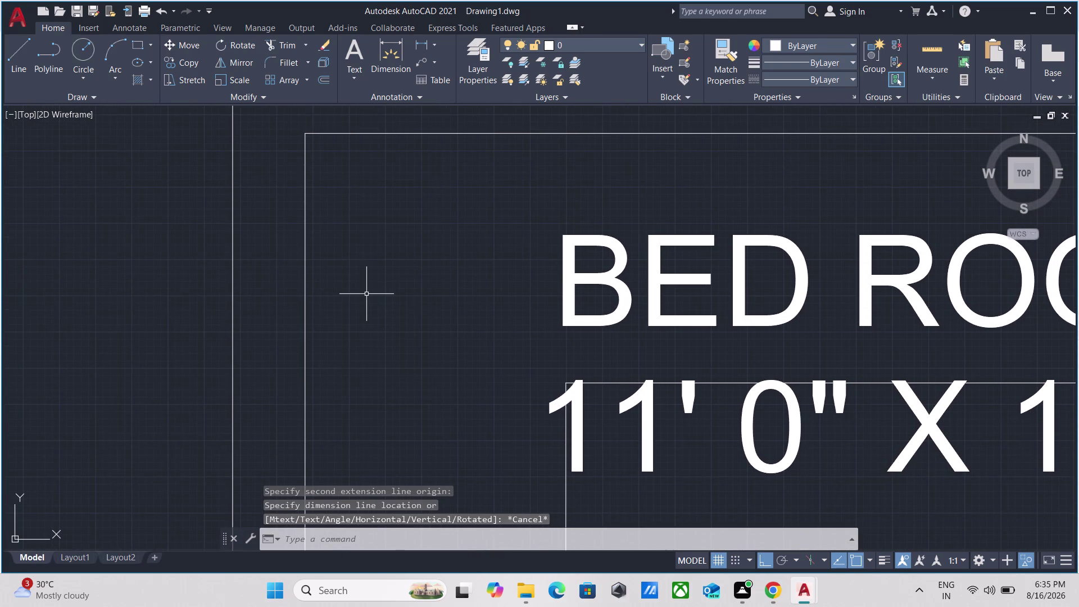
text(U)
key(Return)
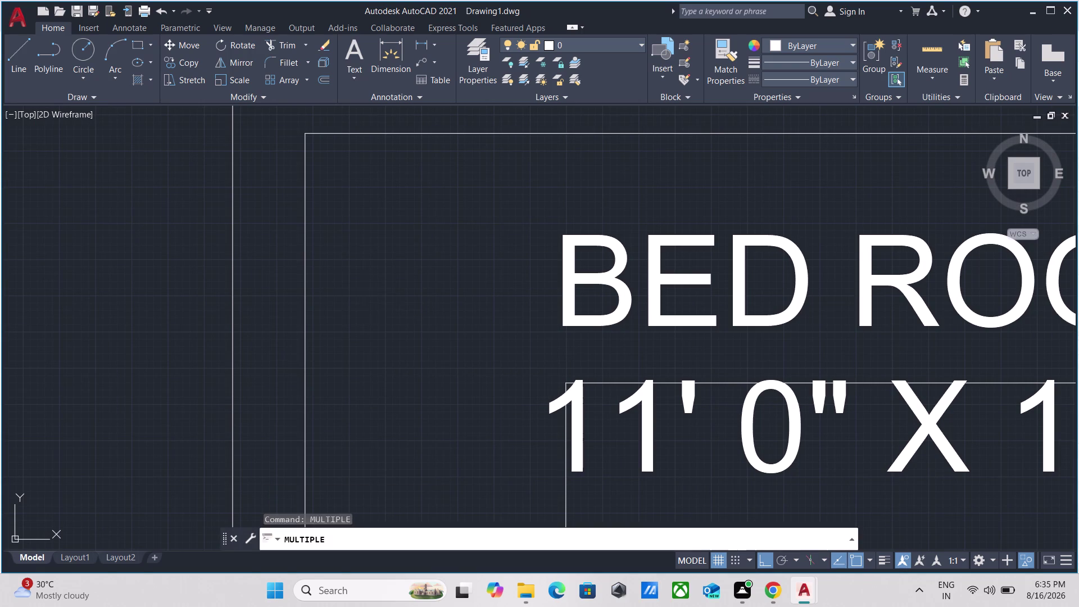
text(DL)
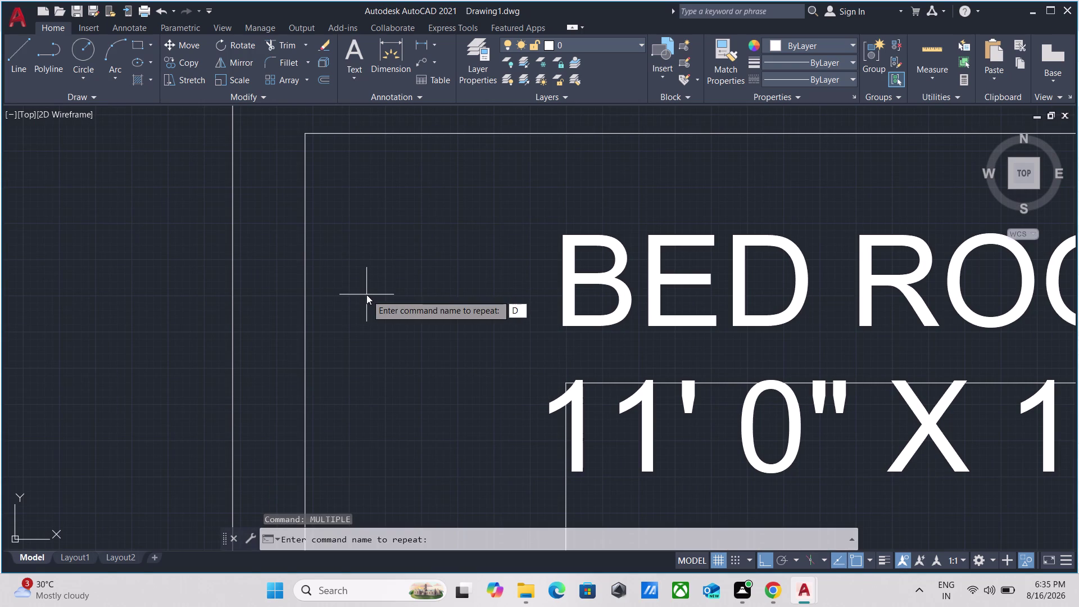
text(I)
key(Return)
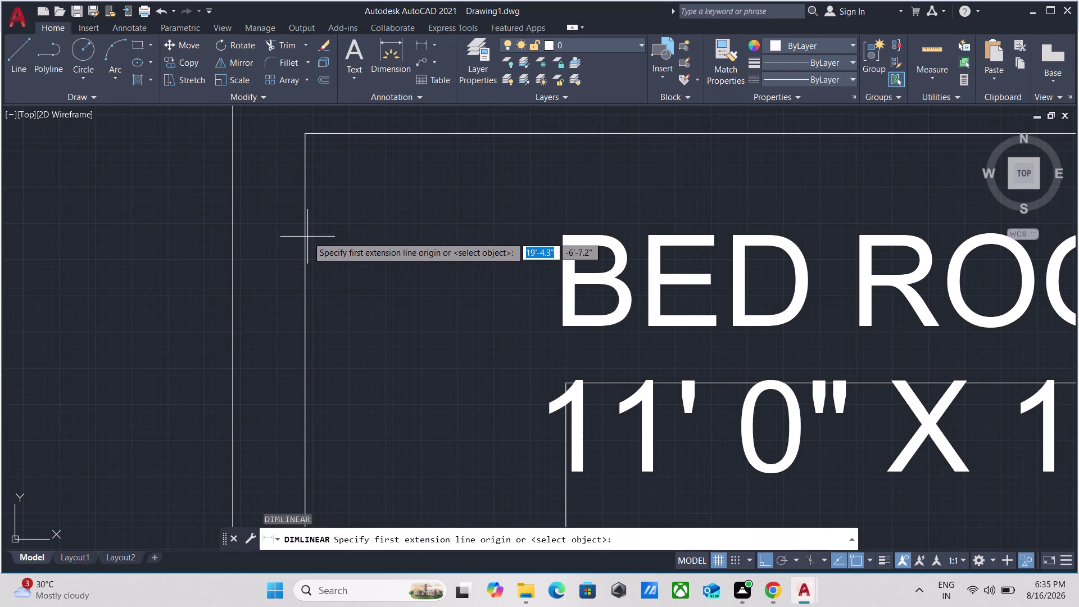
Dimension the bedroom's top wall above the stairs at 7', placed above the room.
click(306, 198)
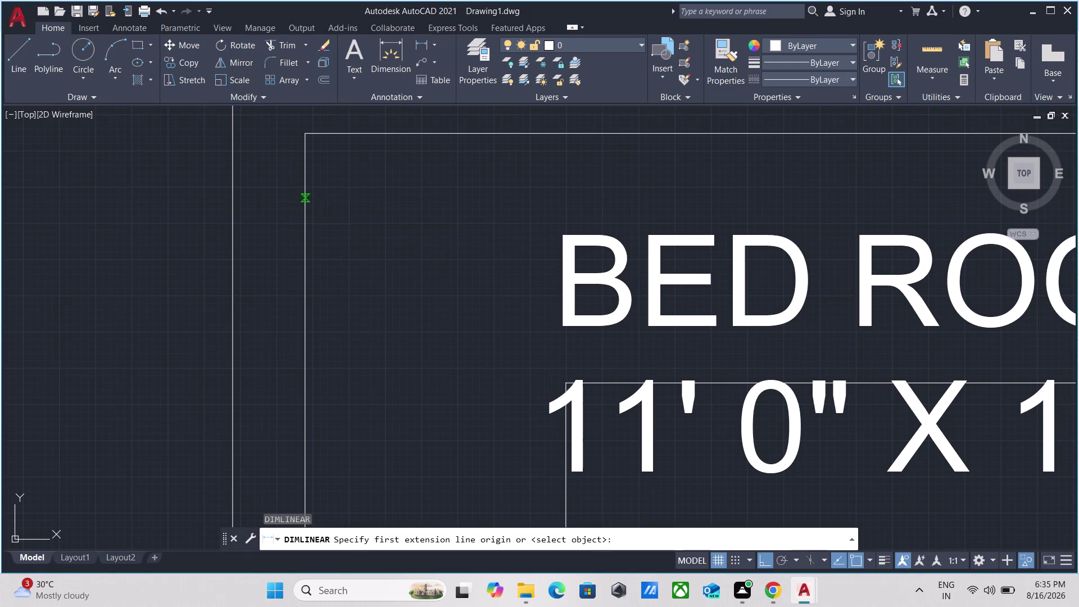
scroll(down, 3)
middle_drag(572, 198, 385, 207)
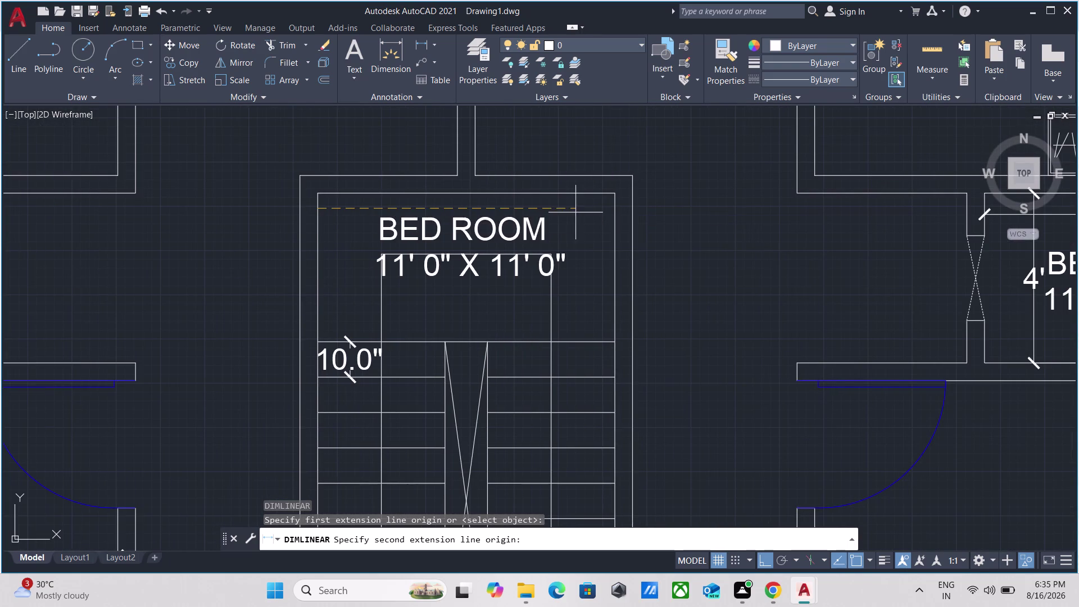
scroll(up, 3)
scroll(up, 3)
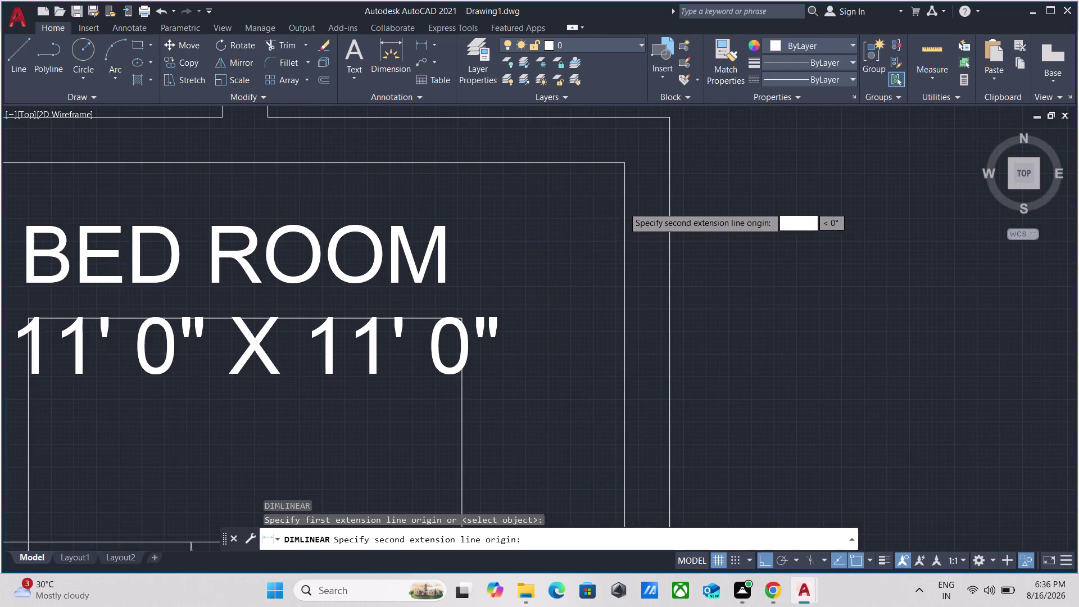
click(626, 195)
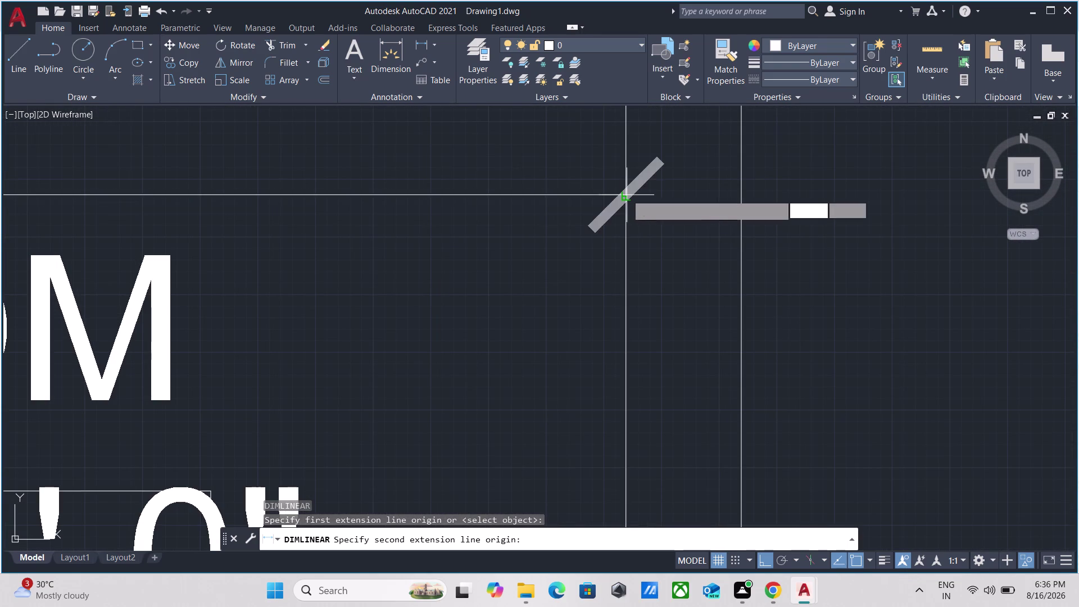
scroll(down, 3)
click(628, 194)
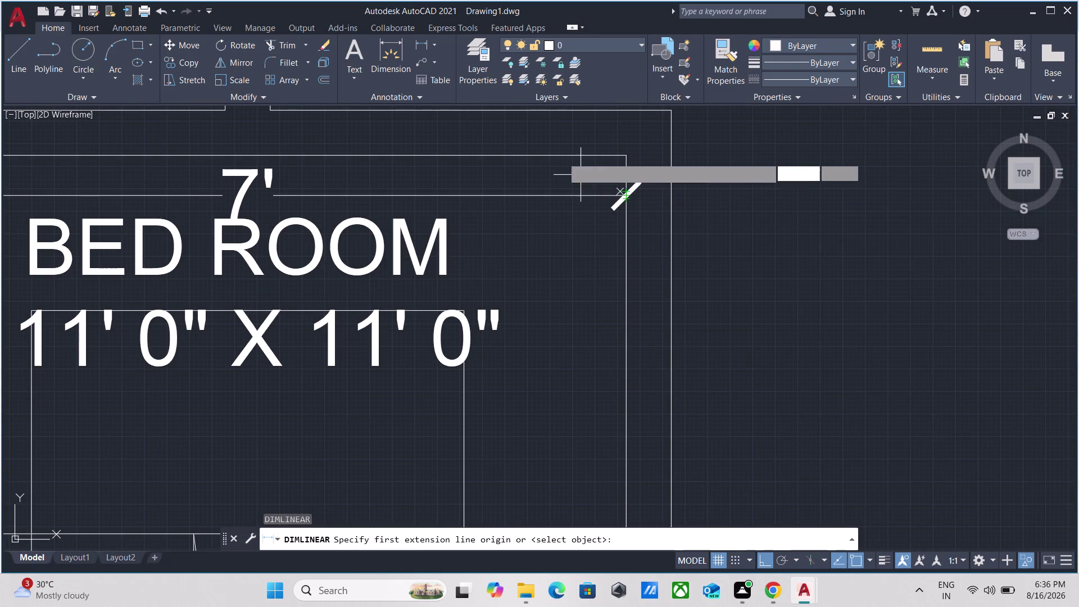
Begin the next dimension at the bedroom's corner with the stair room in view.
scroll(up, 3)
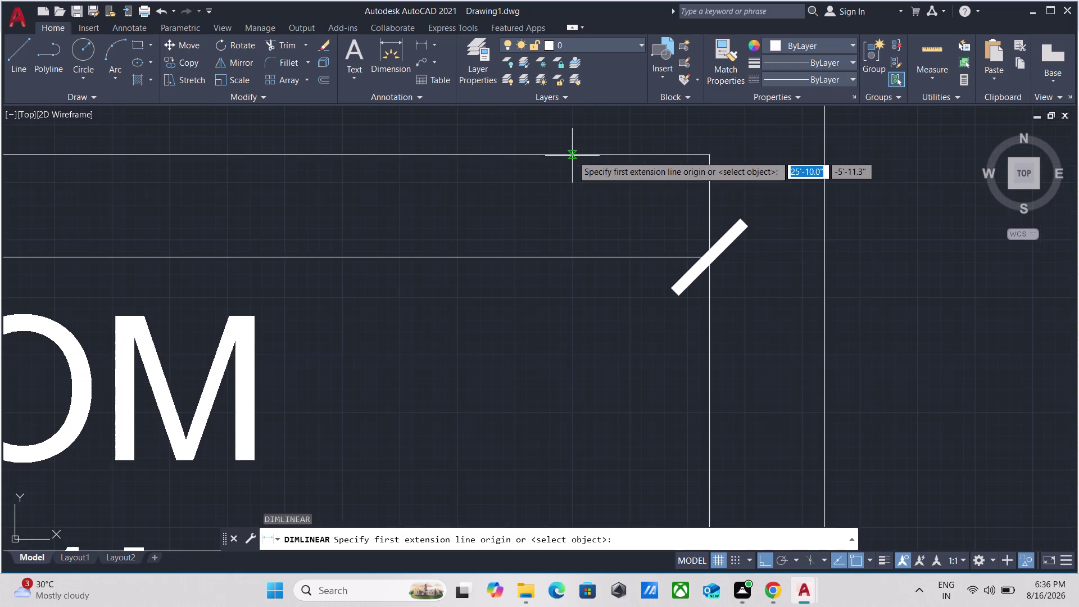
click(572, 155)
scroll(down, 3)
middle_drag(578, 327, 574, 314)
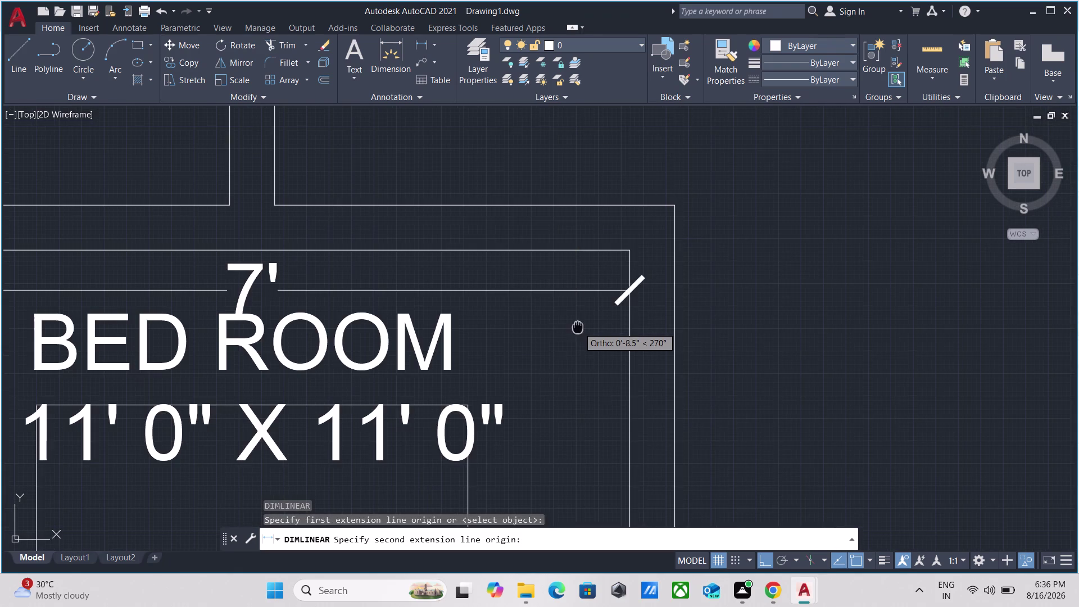
middle_drag(574, 313, 513, 120)
scroll(down, 3)
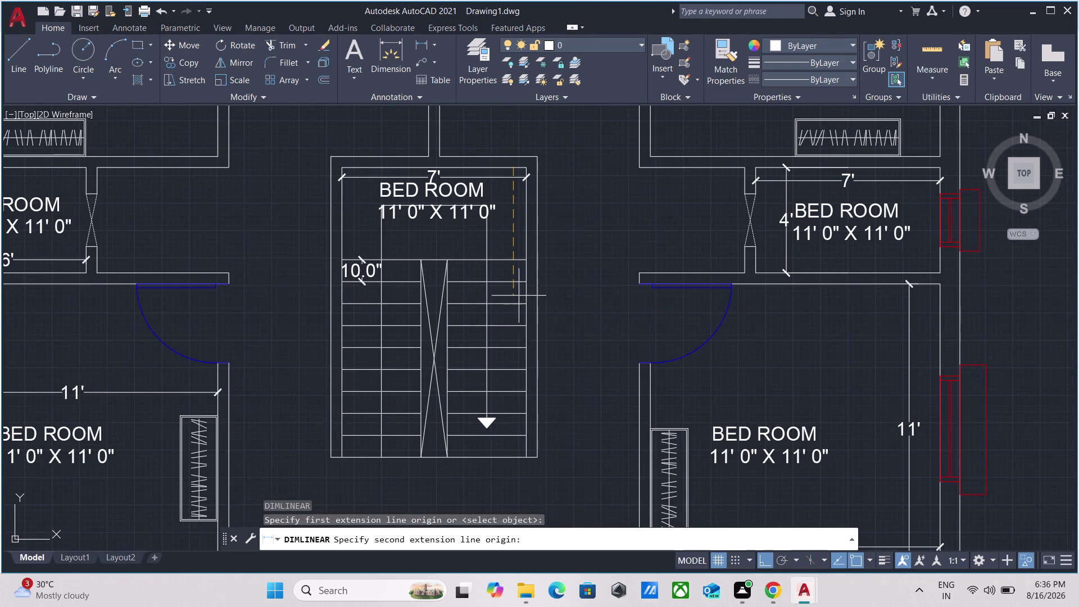
Dimension the bedroom's right wall at 3'-5.9", placed beside the room.
scroll(up, 3)
scroll(up, 3)
scroll(up, 3)
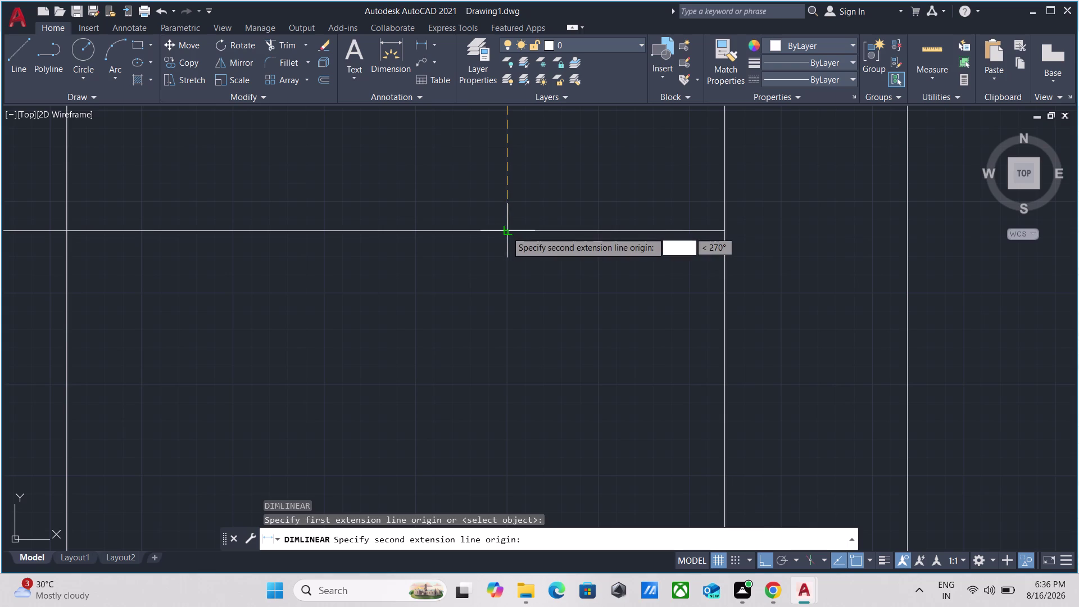
click(506, 232)
scroll(down, 3)
scroll(down, 3)
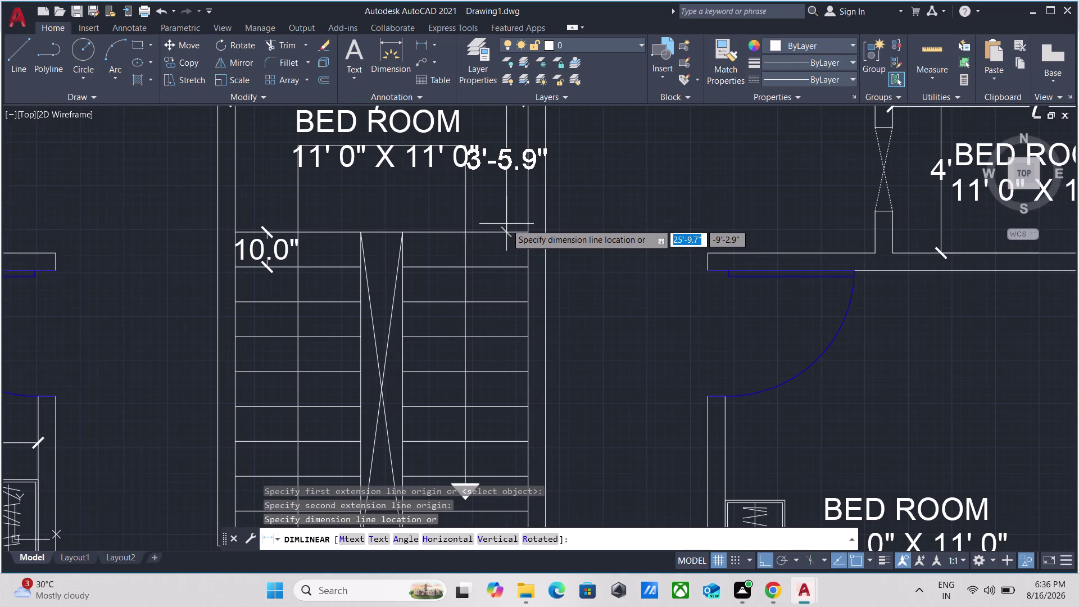
scroll(up, 3)
click(508, 205)
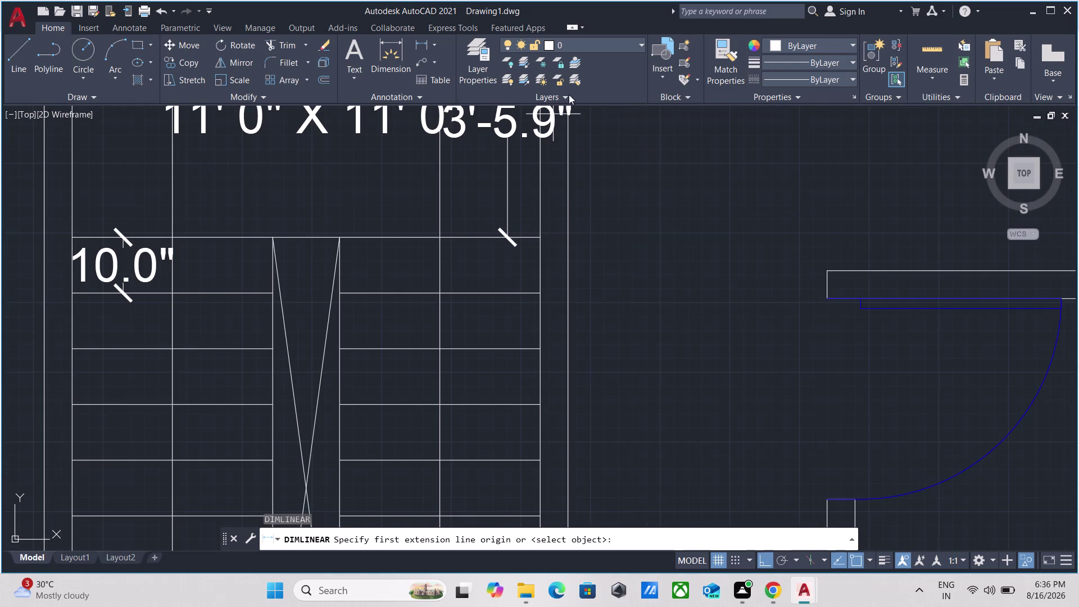
Zoom out and pan across the floor plan to show the upper rooms.
scroll(down, 3)
middle_drag(586, 145, 591, 266)
scroll(down, 3)
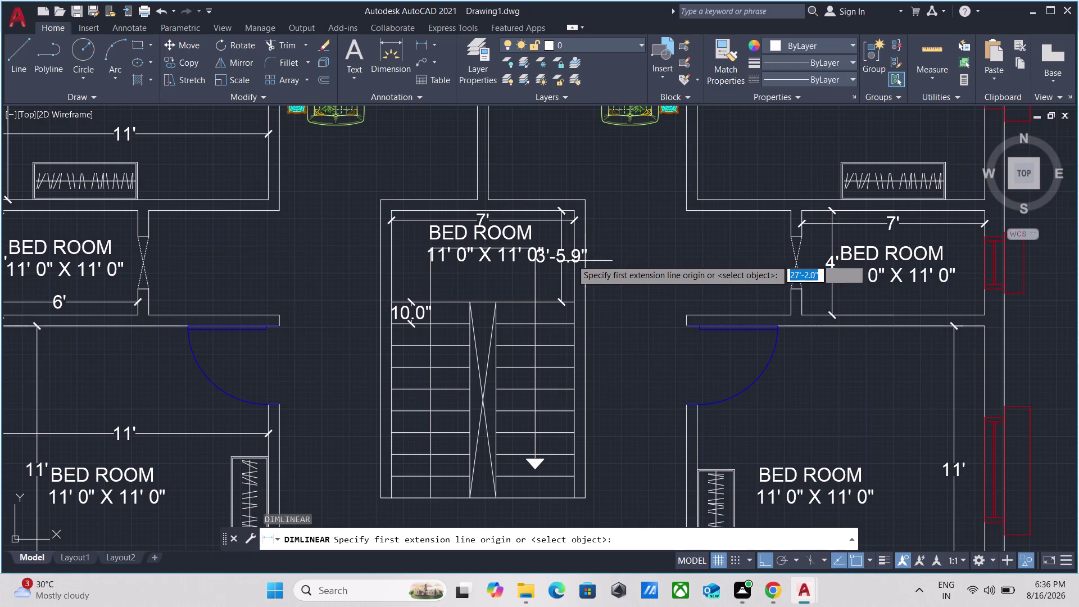
scroll(up, 3)
scroll(up, 3)
scroll(down, 3)
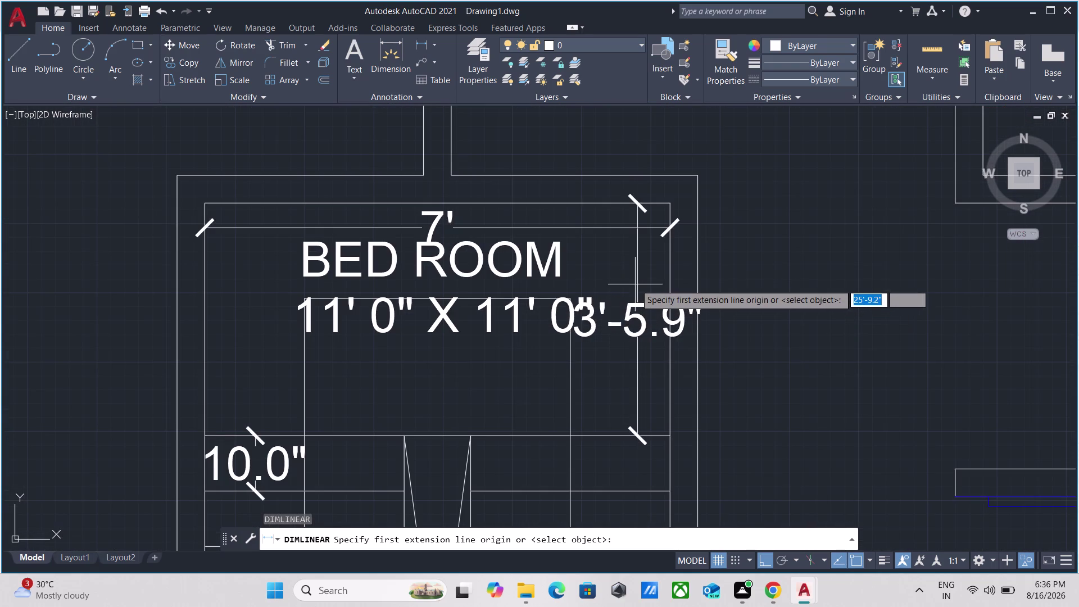
scroll(down, 3)
scroll(down, 3)
middle_drag(774, 366, 666, 317)
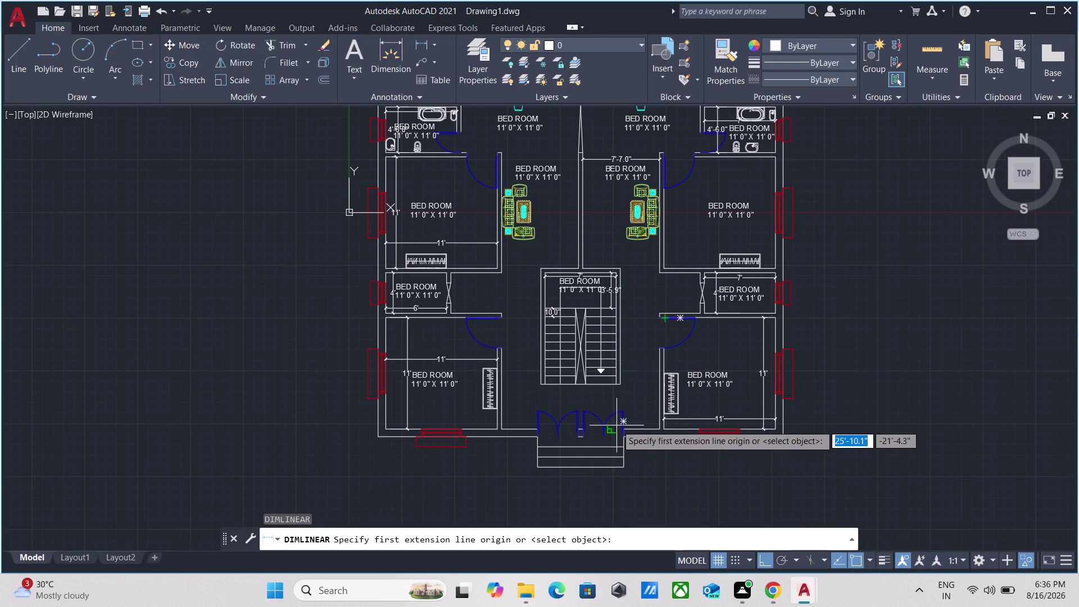
middle_drag(612, 234, 590, 291)
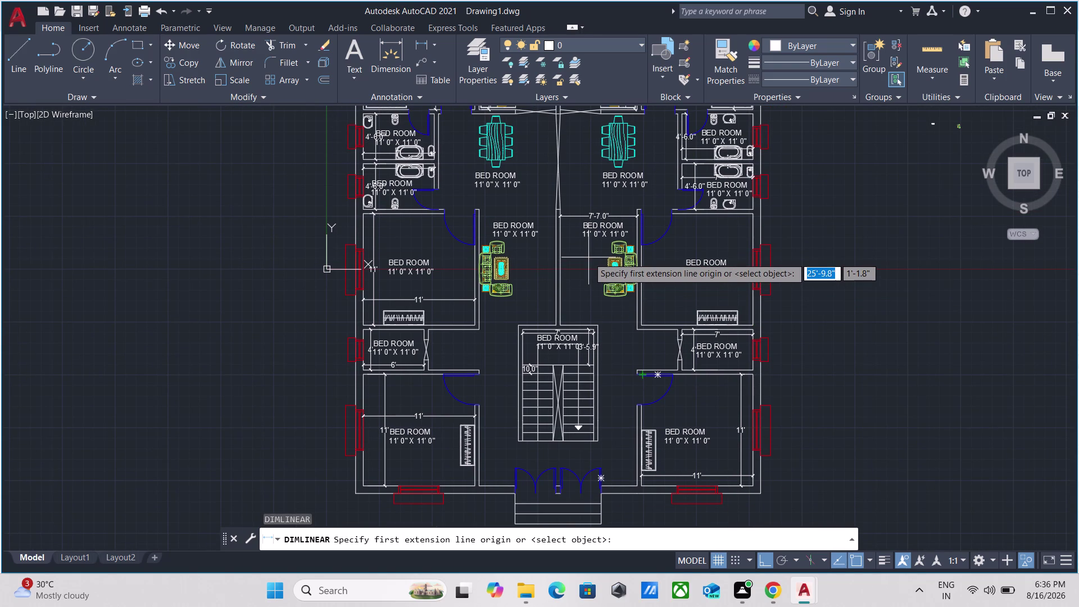